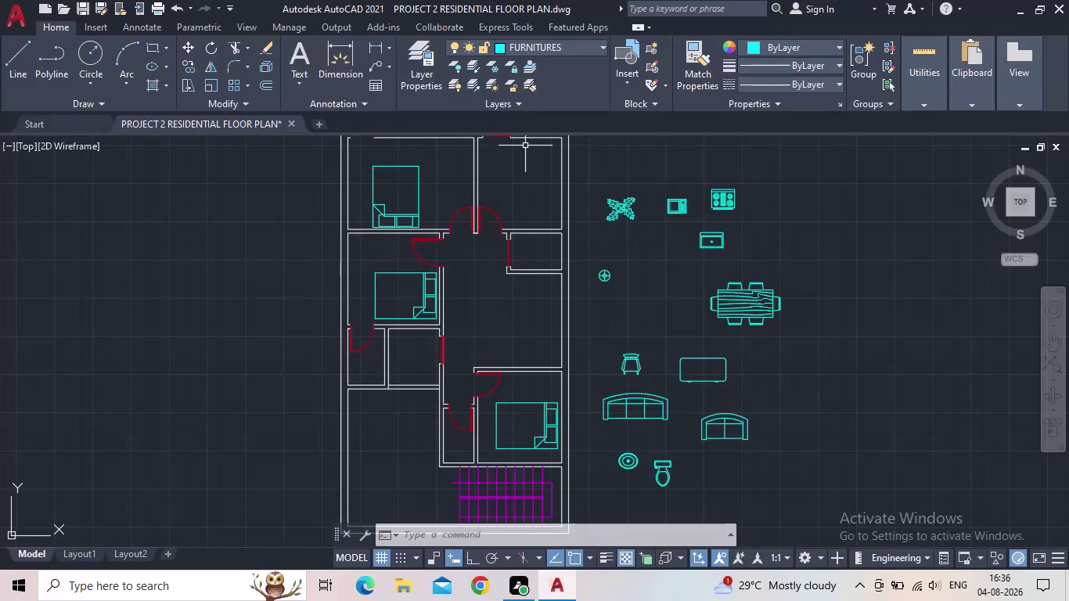
Pan and zoom around the floor plan to inspect the bedrooms and furniture.
middle_drag(643, 269, 626, 307)
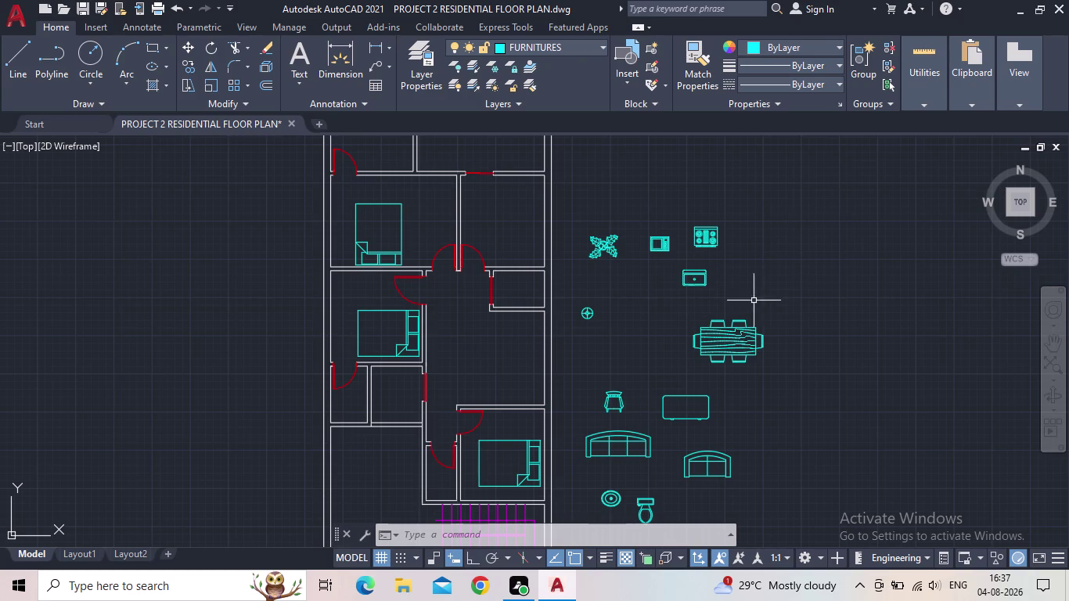
middle_drag(756, 303, 776, 299)
scroll(down, 3)
middle_drag(776, 331, 777, 355)
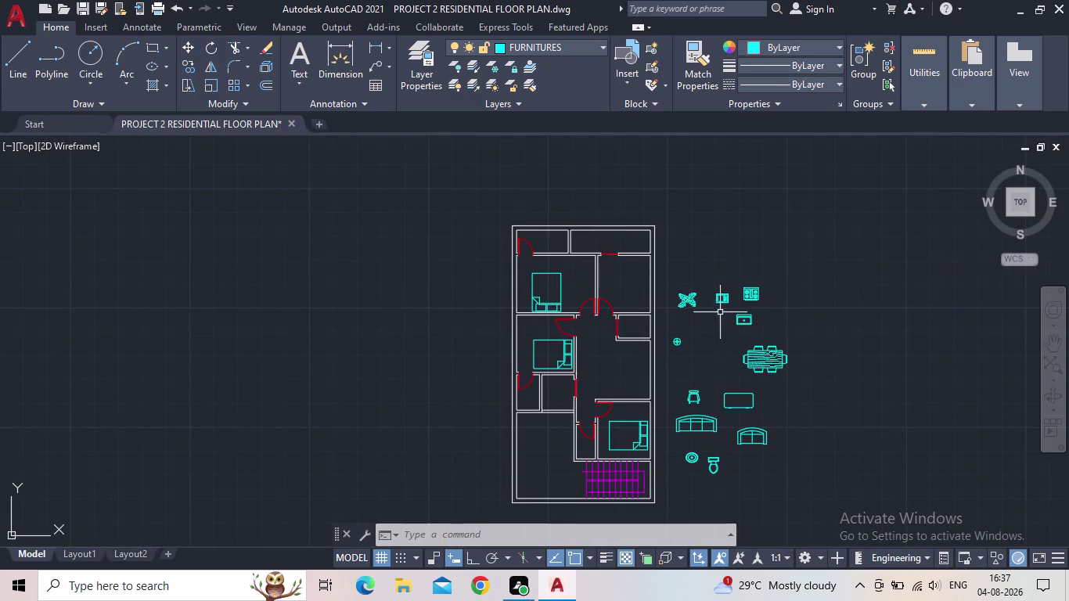
scroll(up, 3)
middle_drag(737, 299, 821, 324)
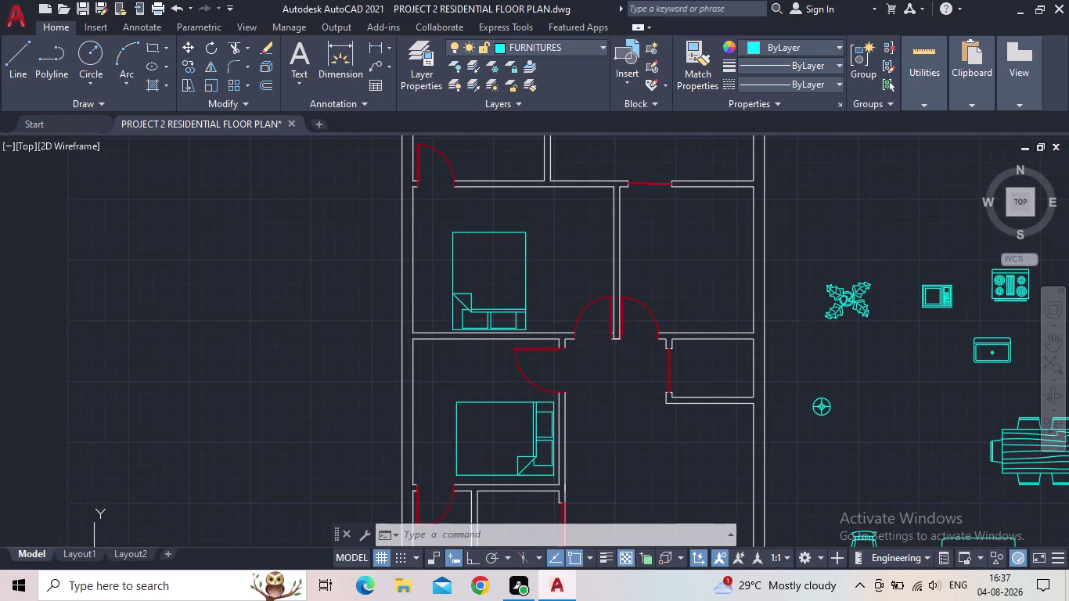
scroll(down, 3)
middle_drag(699, 432, 711, 394)
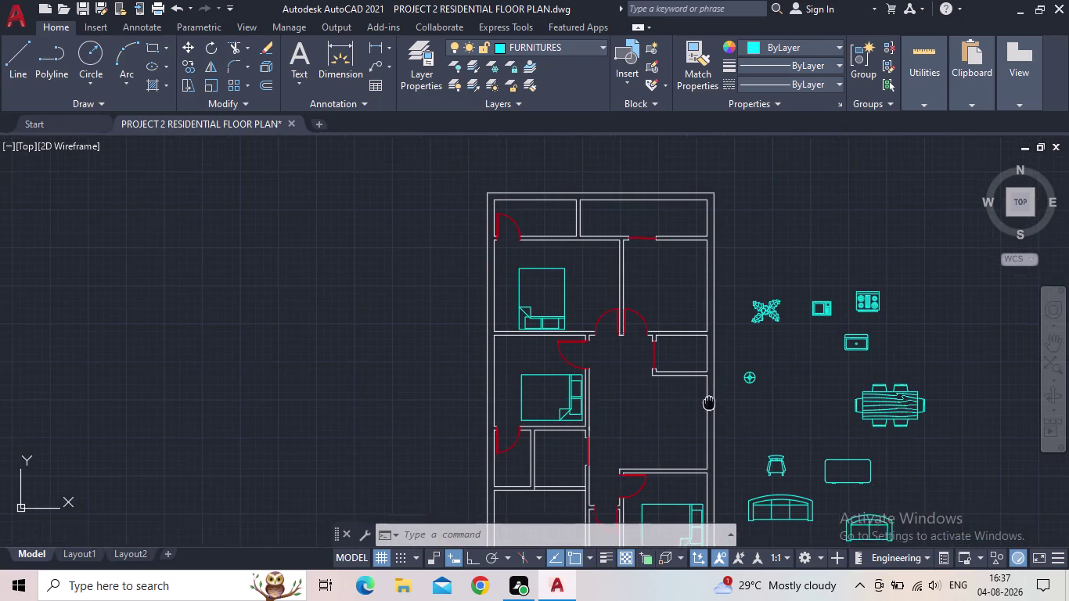
middle_drag(711, 394, 714, 381)
scroll(down, 3)
middle_drag(692, 412, 676, 369)
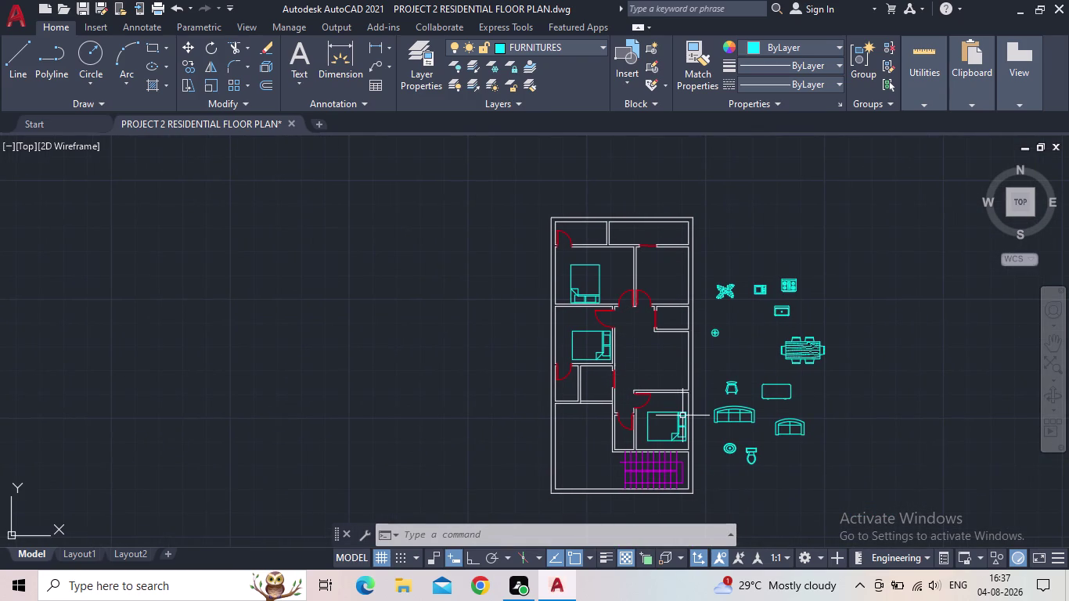
scroll(down, 3)
middle_drag(694, 391, 698, 382)
scroll(up, 3)
middle_drag(647, 407, 592, 477)
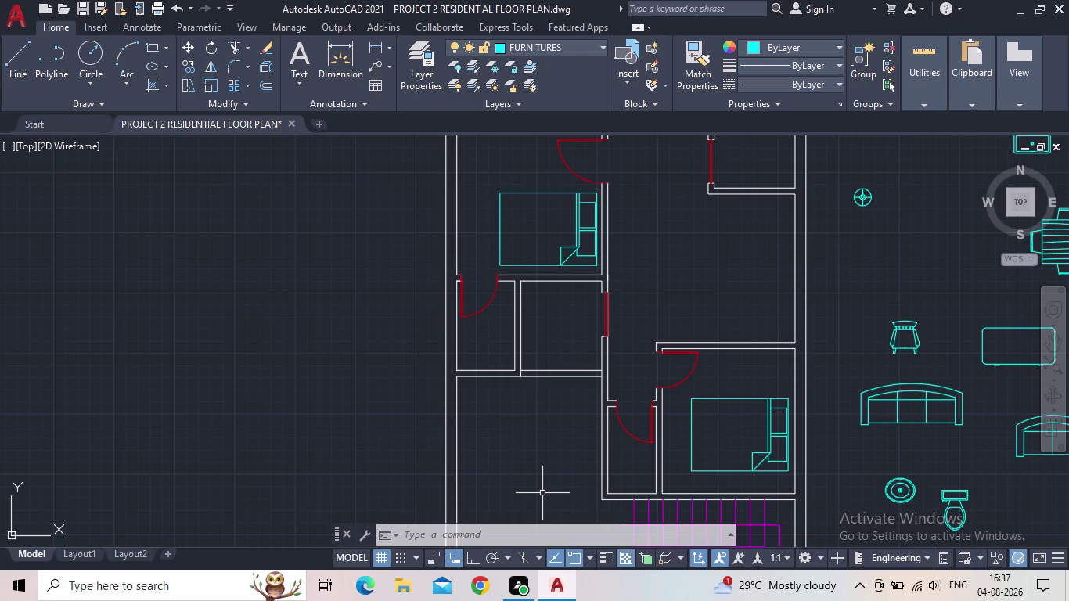
middle_drag(469, 464, 522, 401)
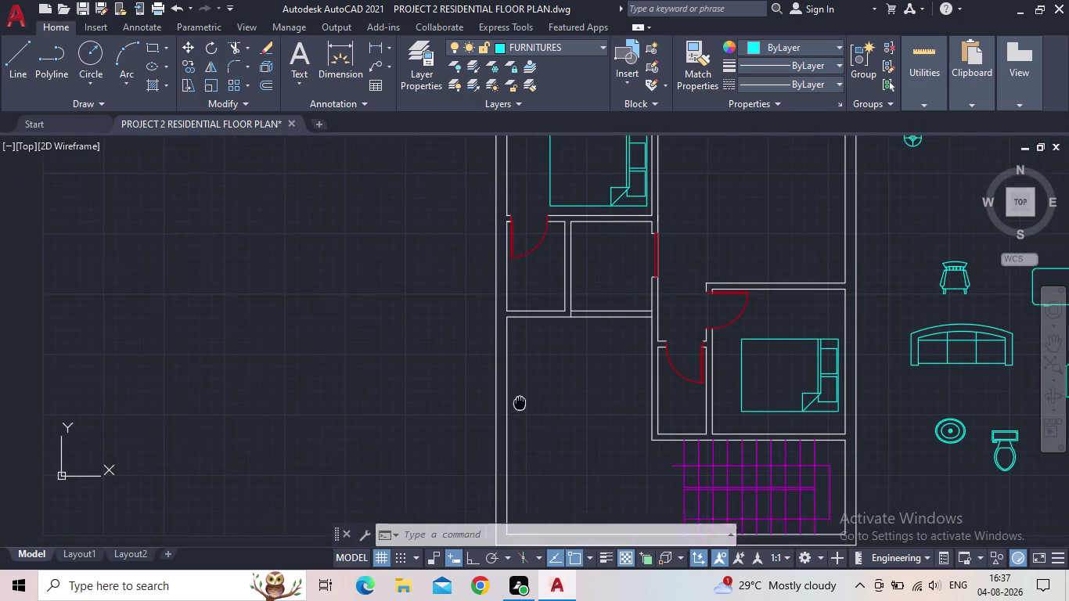
middle_drag(522, 402, 528, 393)
middle_click(638, 490)
scroll(up, 3)
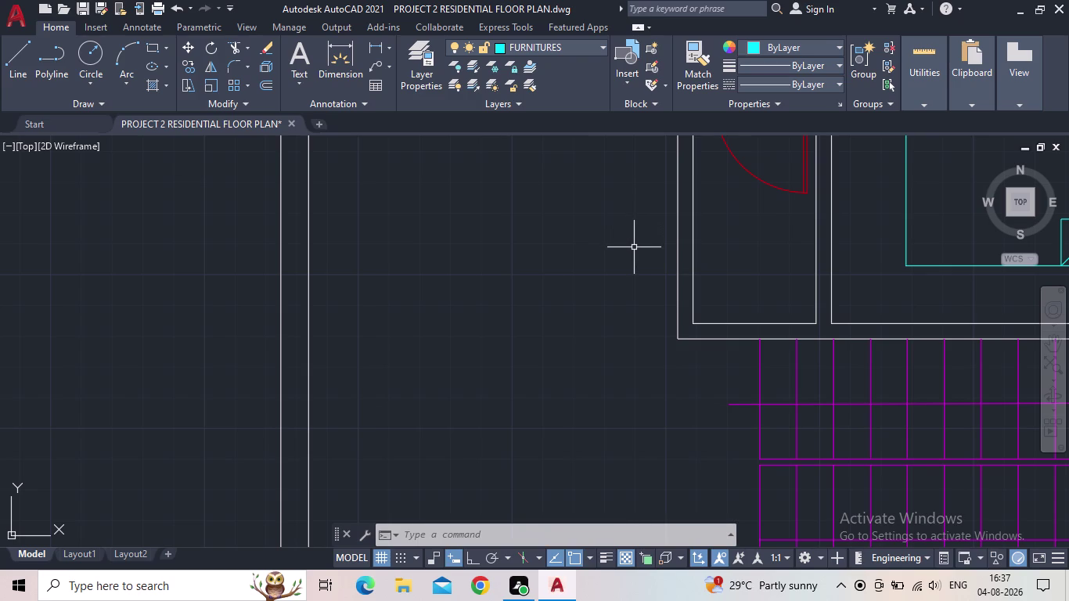
scroll(down, 3)
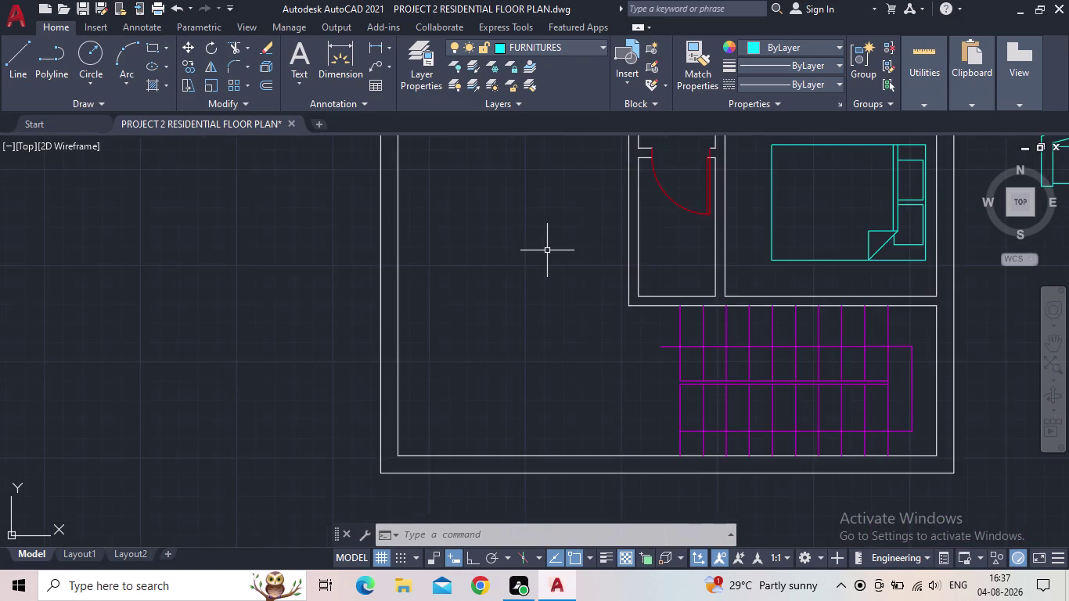
middle_drag(549, 258, 388, 288)
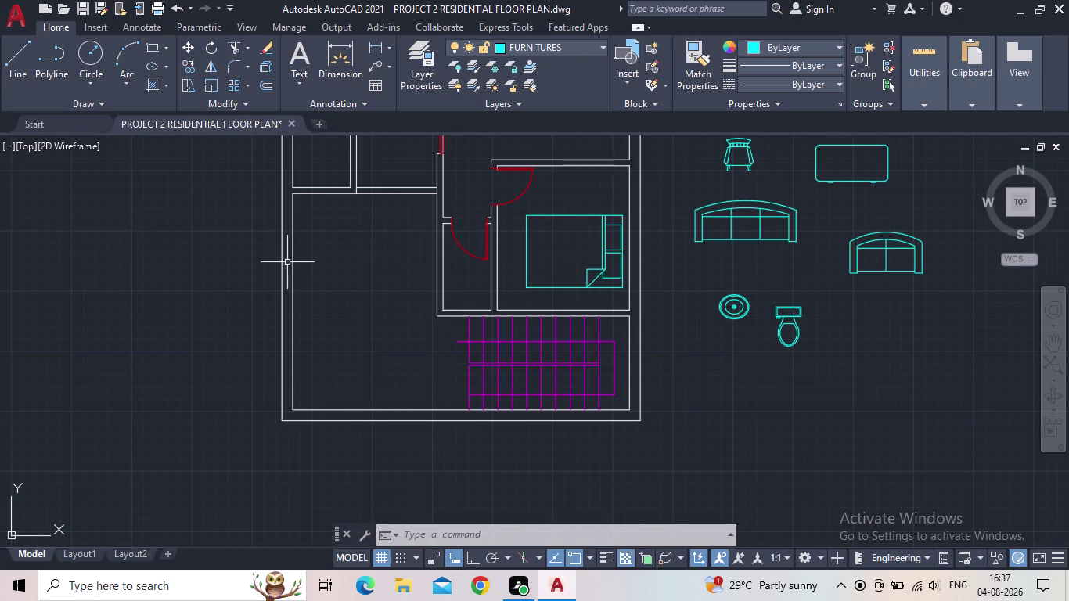
middle_drag(411, 260, 462, 314)
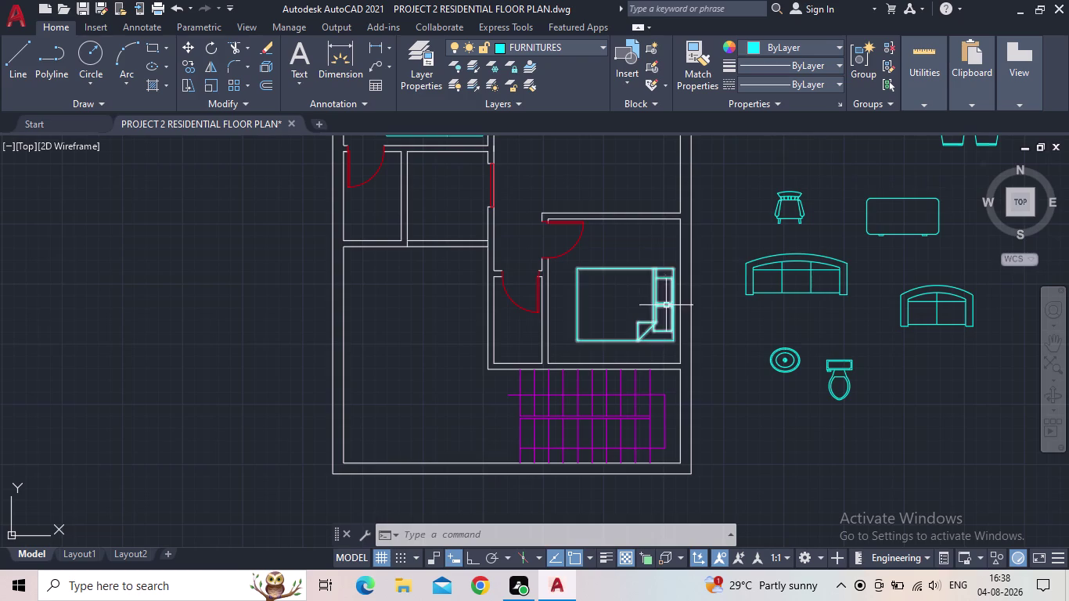
scroll(down, 3)
middle_drag(659, 307, 591, 343)
scroll(down, 3)
scroll(up, 3)
scroll(up, 3)
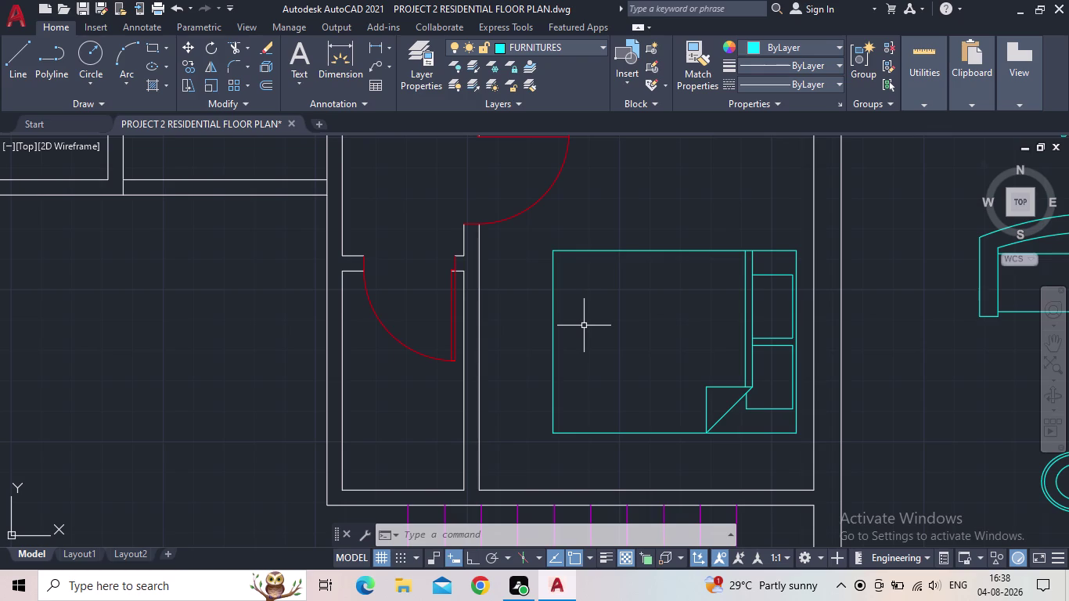
scroll(down, 3)
middle_drag(585, 325, 572, 326)
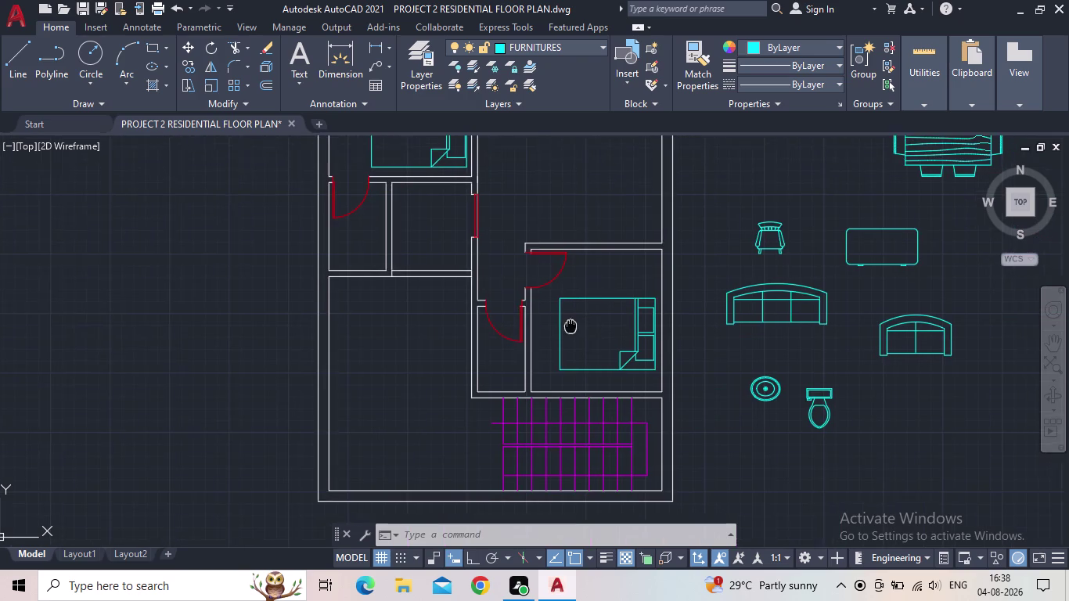
middle_drag(572, 326, 538, 334)
scroll(down, 3)
middle_drag(556, 353, 546, 366)
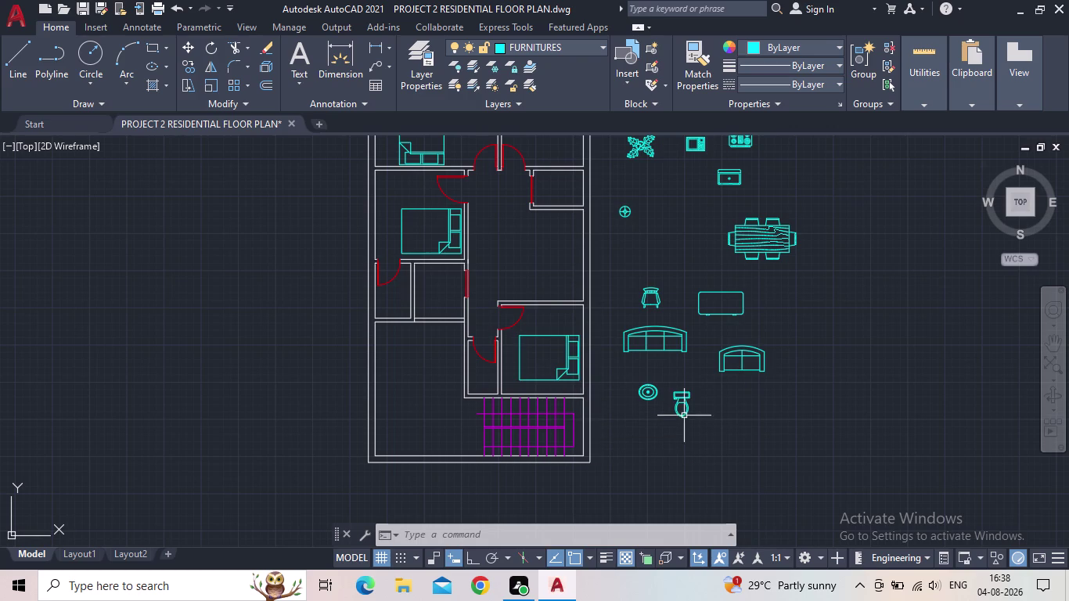
middle_drag(700, 332, 667, 313)
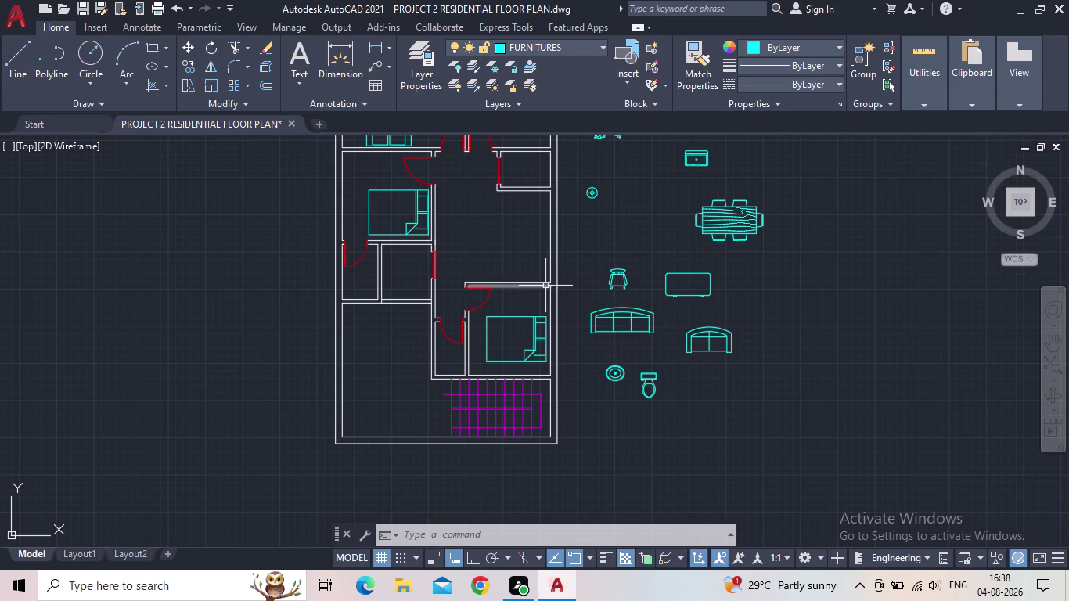
middle_drag(497, 282, 522, 284)
scroll(up, 3)
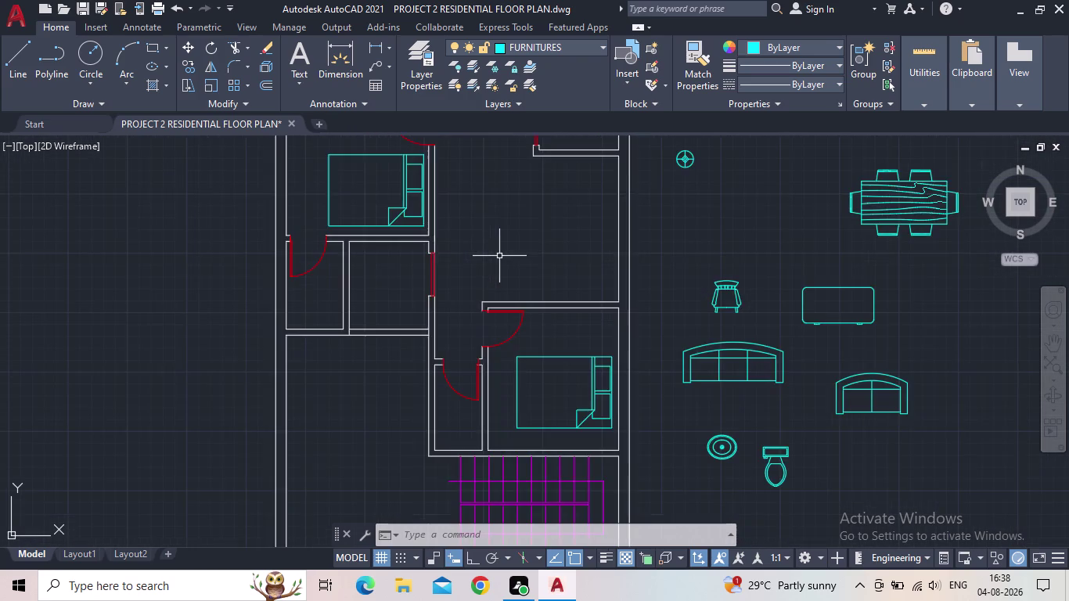
scroll(down, 3)
scroll(up, 3)
middle_drag(517, 283, 552, 359)
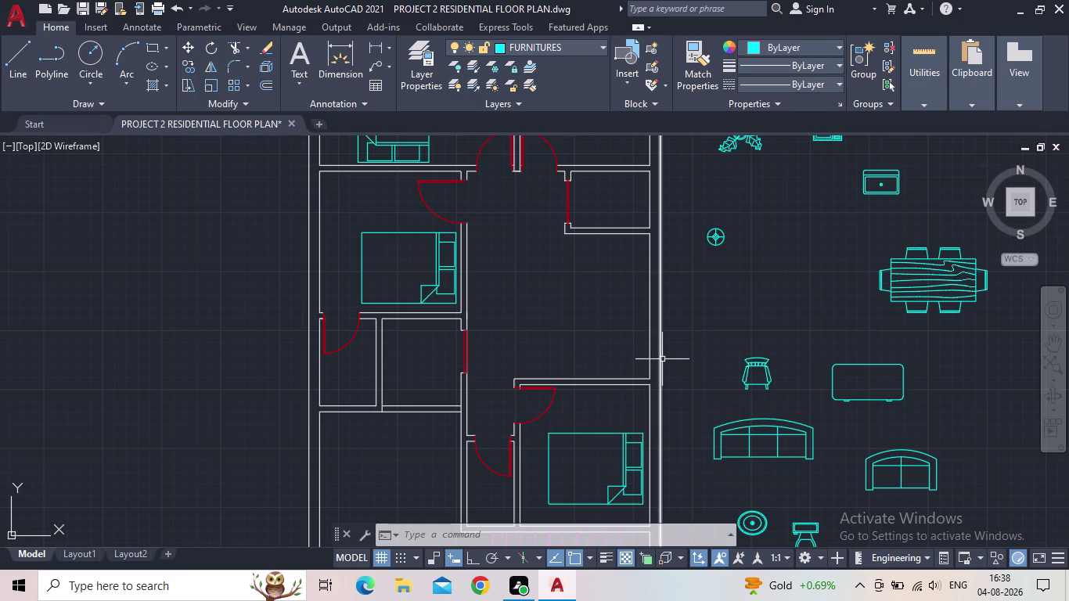
middle_drag(664, 354, 837, 400)
scroll(down, 3)
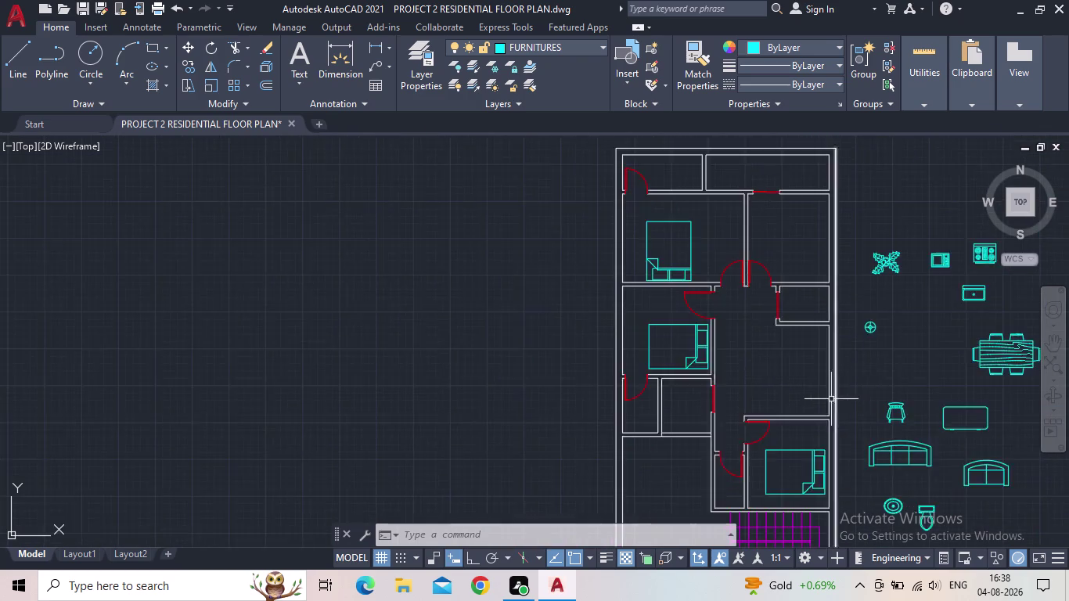
scroll(down, 3)
scroll(down, 3)
middle_drag(797, 407, 727, 373)
scroll(up, 3)
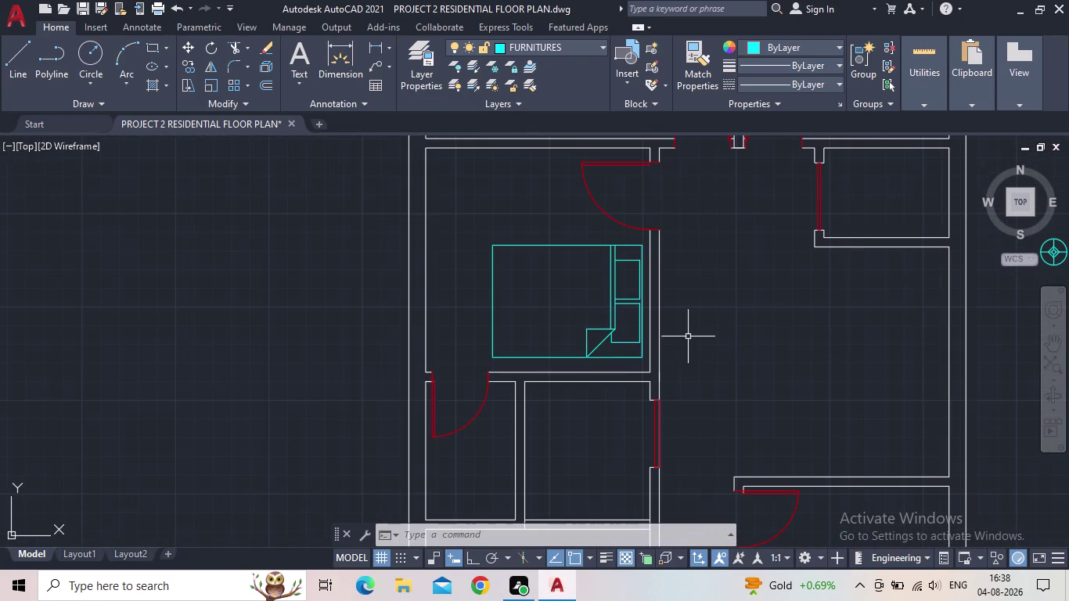
scroll(up, 3)
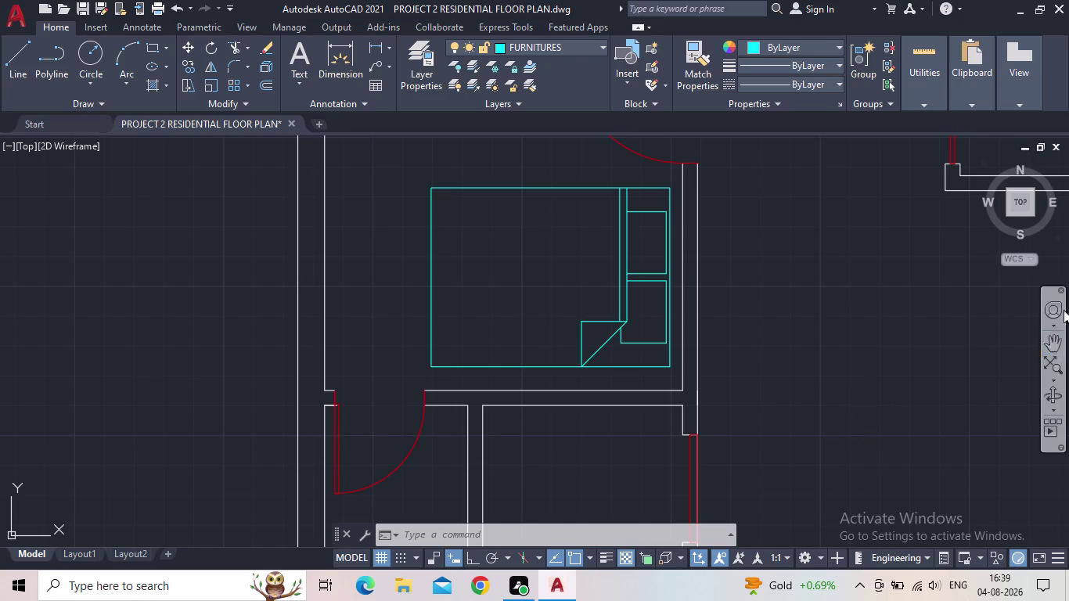
scroll(down, 3)
middle_drag(902, 295, 773, 336)
scroll(down, 3)
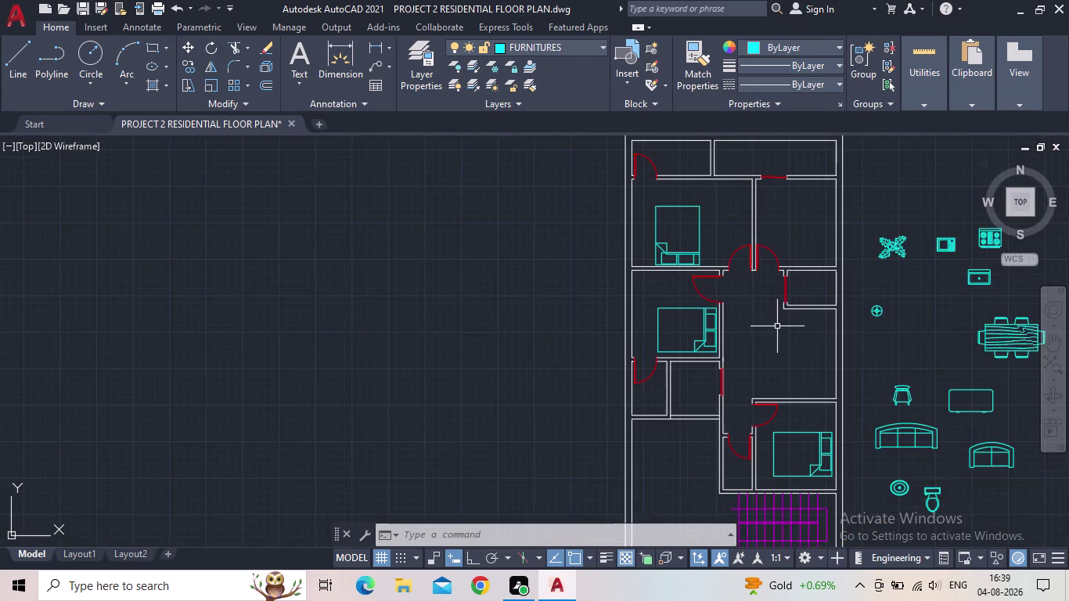
middle_drag(781, 324, 719, 302)
scroll(up, 3)
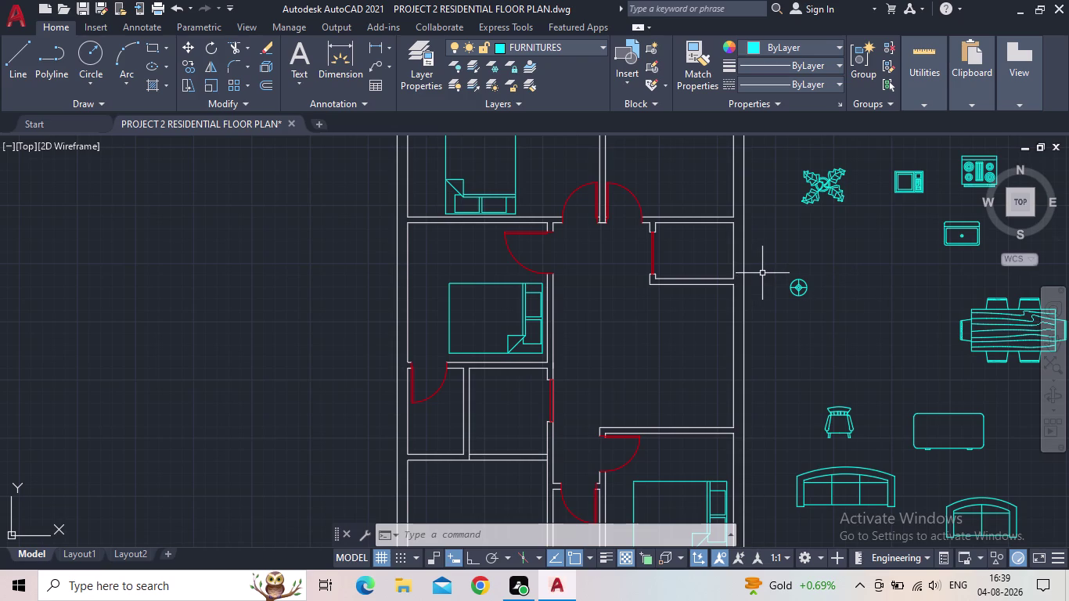
middle_drag(834, 267, 823, 304)
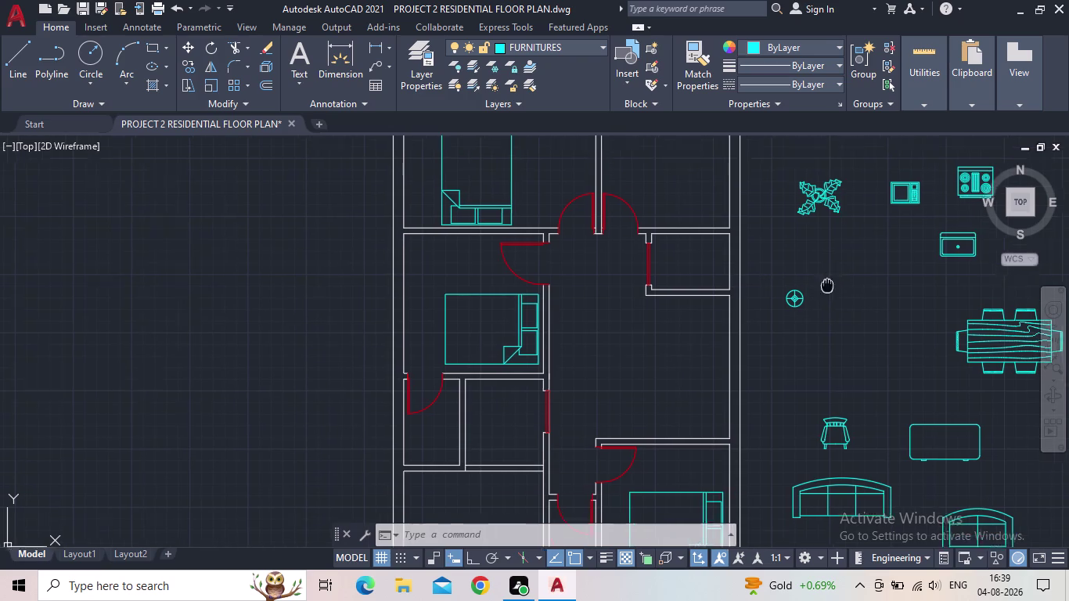
middle_drag(823, 304, 823, 307)
scroll(down, 3)
middle_drag(833, 303, 831, 311)
scroll(up, 3)
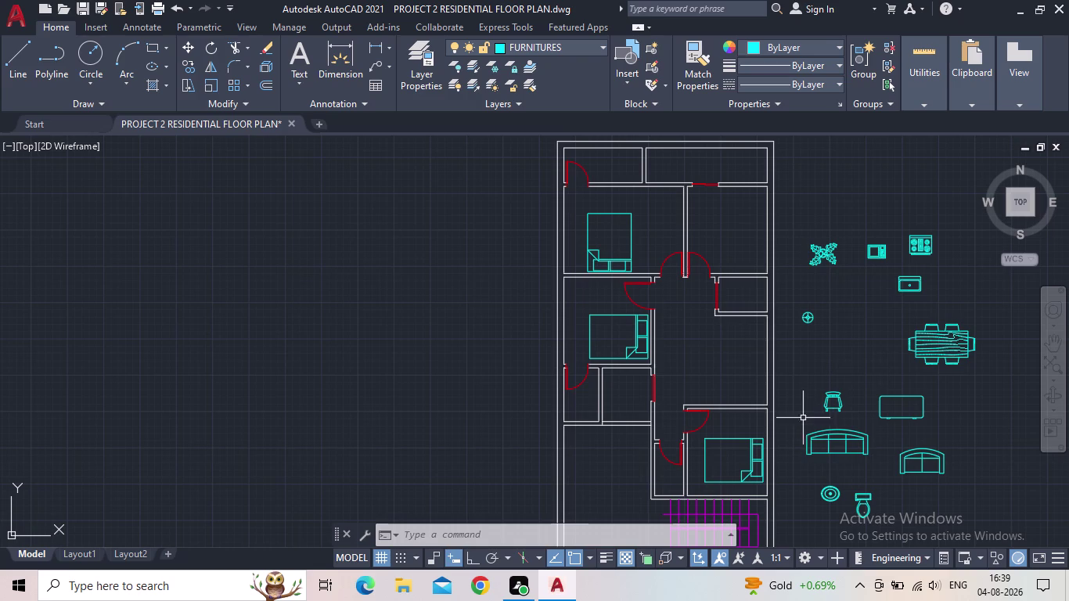
scroll(down, 3)
middle_click(799, 373)
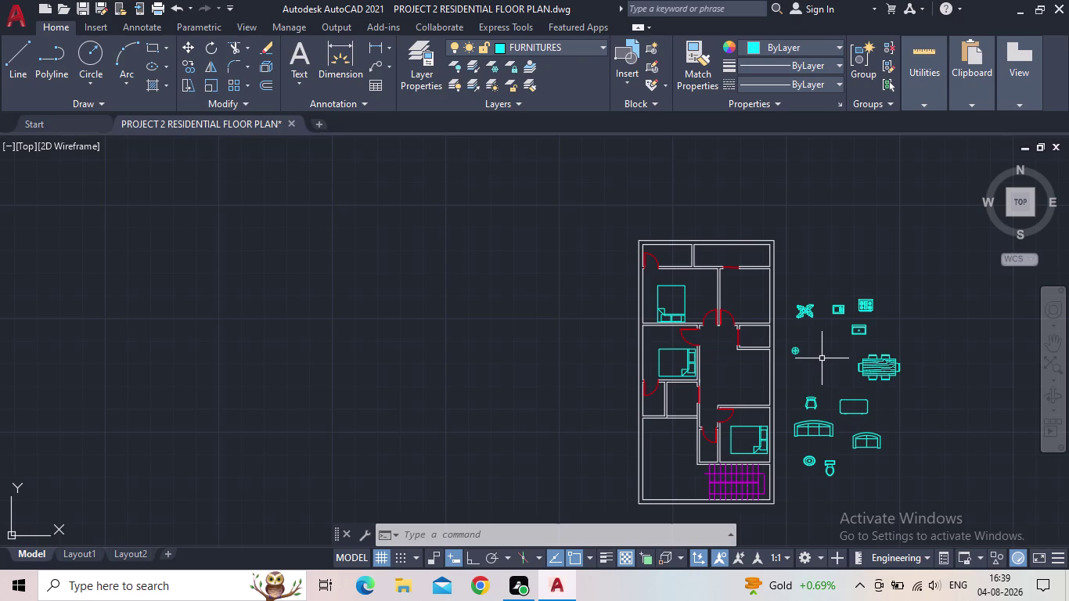
scroll(up, 3)
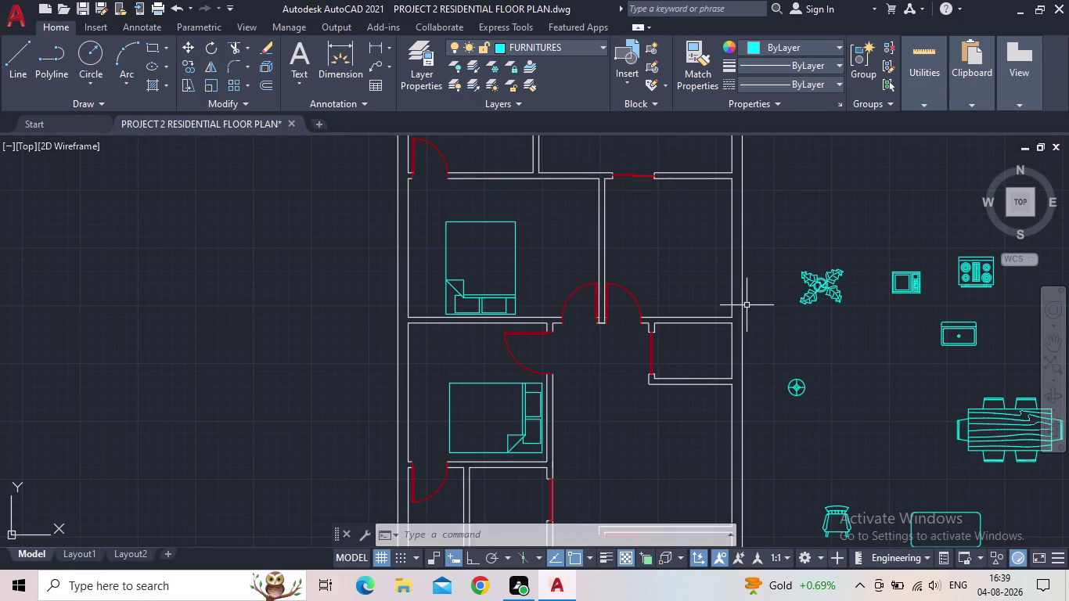
scroll(down, 3)
scroll(up, 3)
scroll(up, 3)
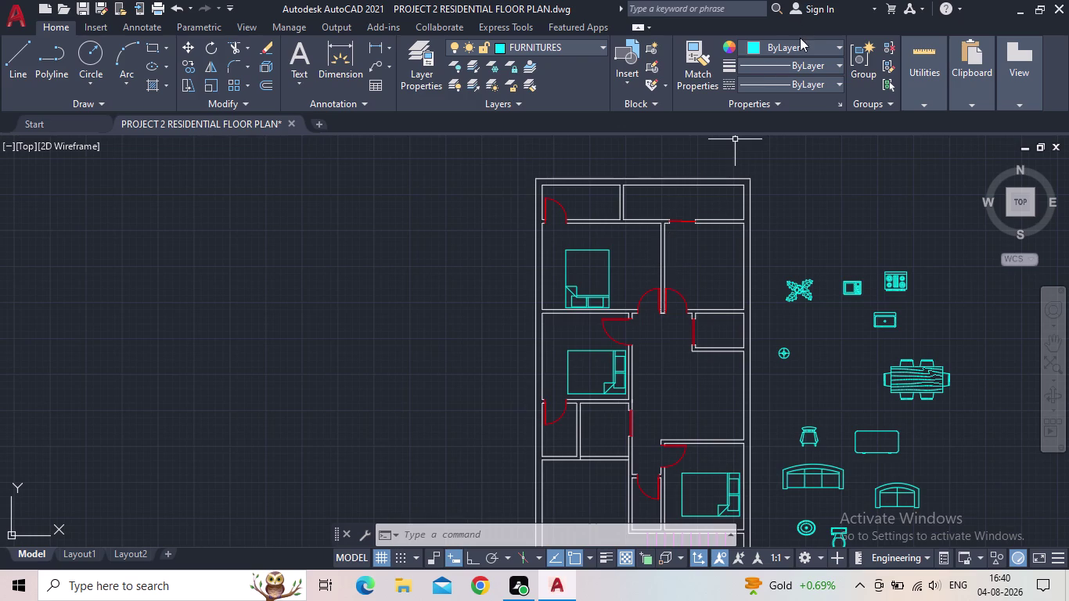
middle_drag(812, 253, 778, 276)
scroll(down, 3)
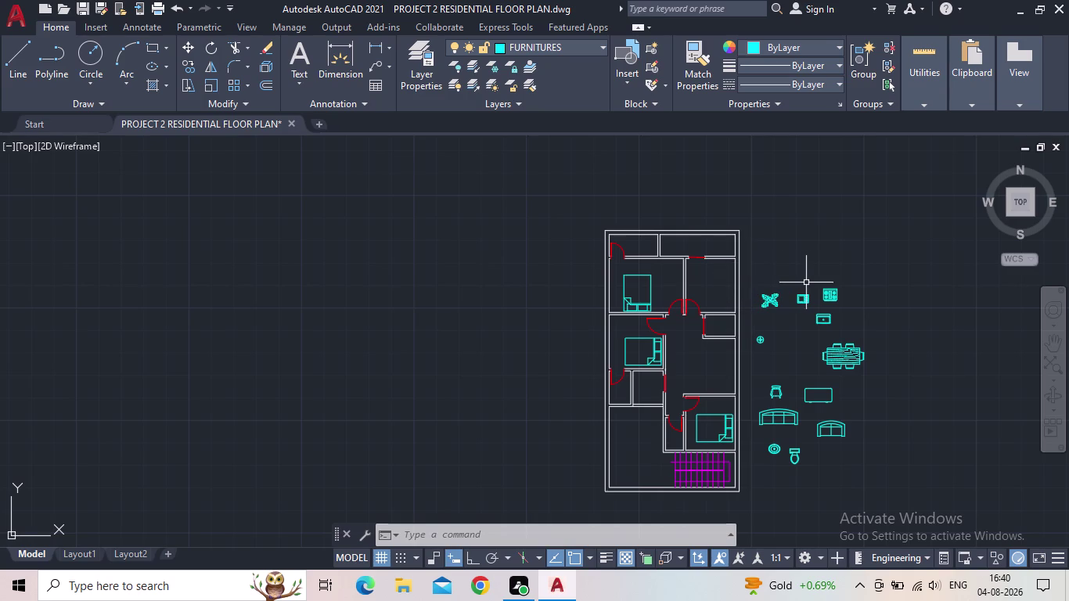
middle_drag(759, 336, 709, 312)
scroll(down, 3)
scroll(up, 3)
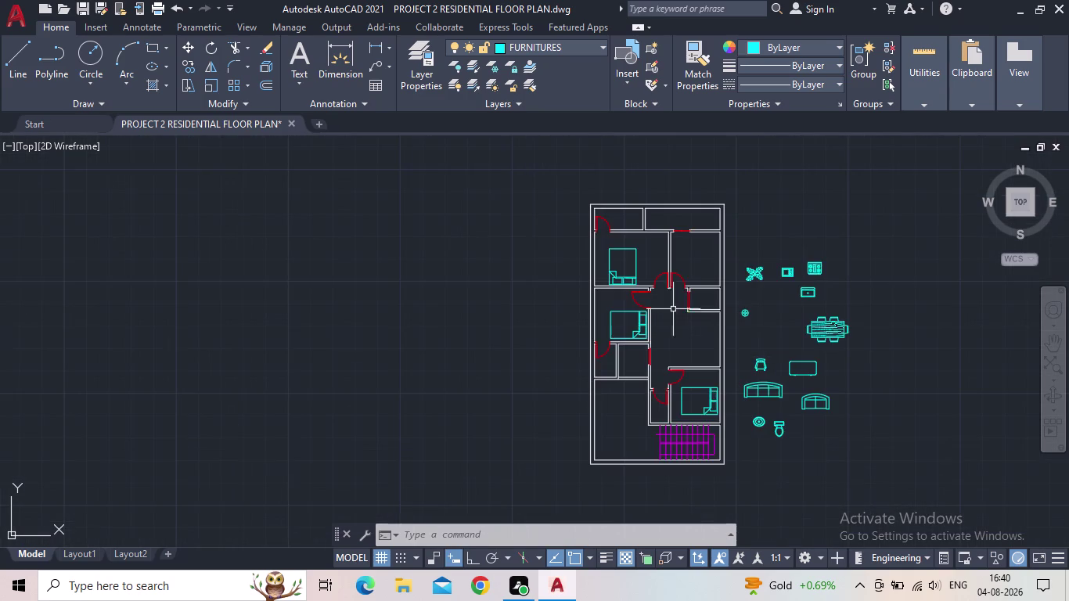
scroll(up, 3)
middle_drag(753, 316, 743, 320)
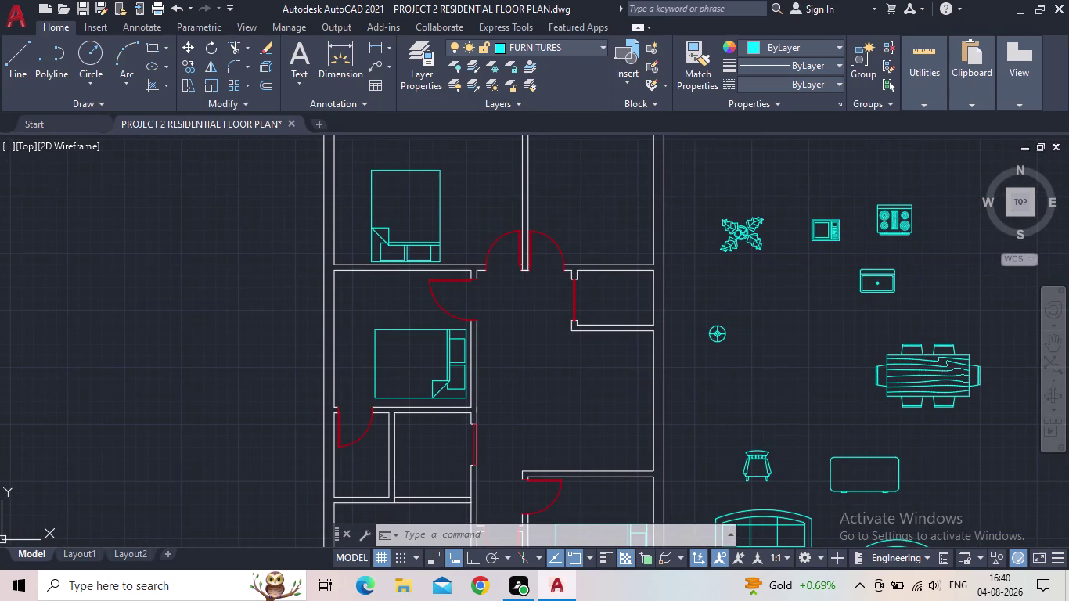
Copy the round lamp symbol from its centre to both sides of the top bed.
key(c)
key(o)
key(Return)
drag(724, 342, 716, 338)
key(space)
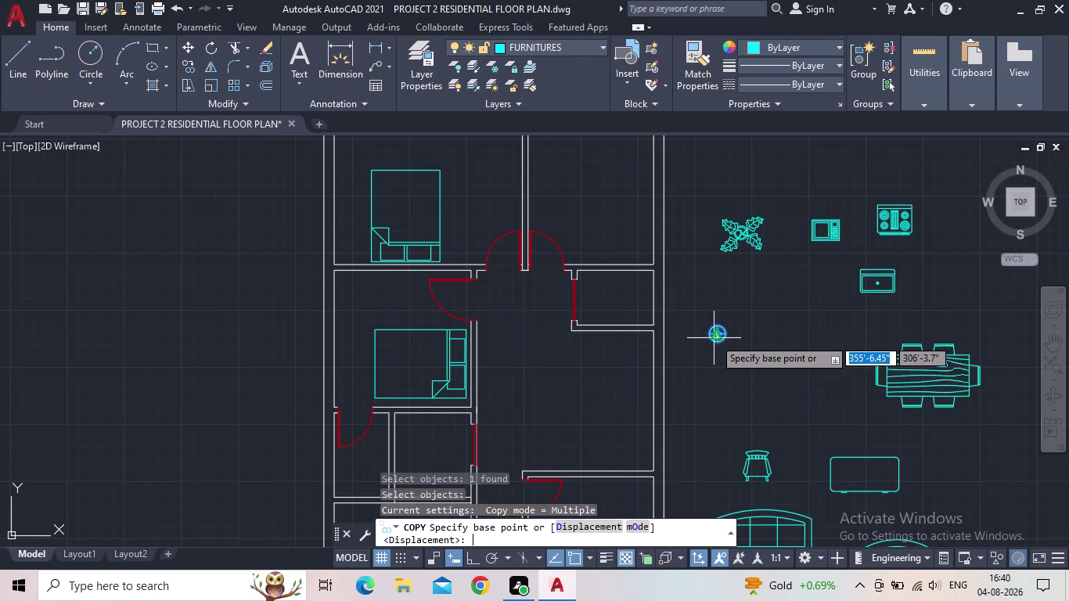
scroll(up, 3)
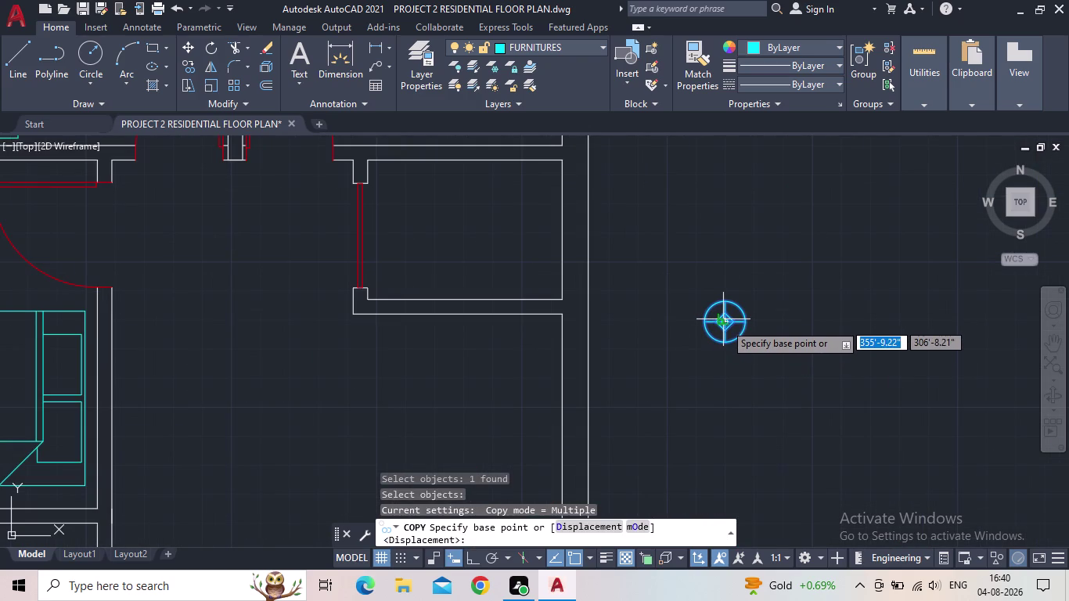
scroll(up, 3)
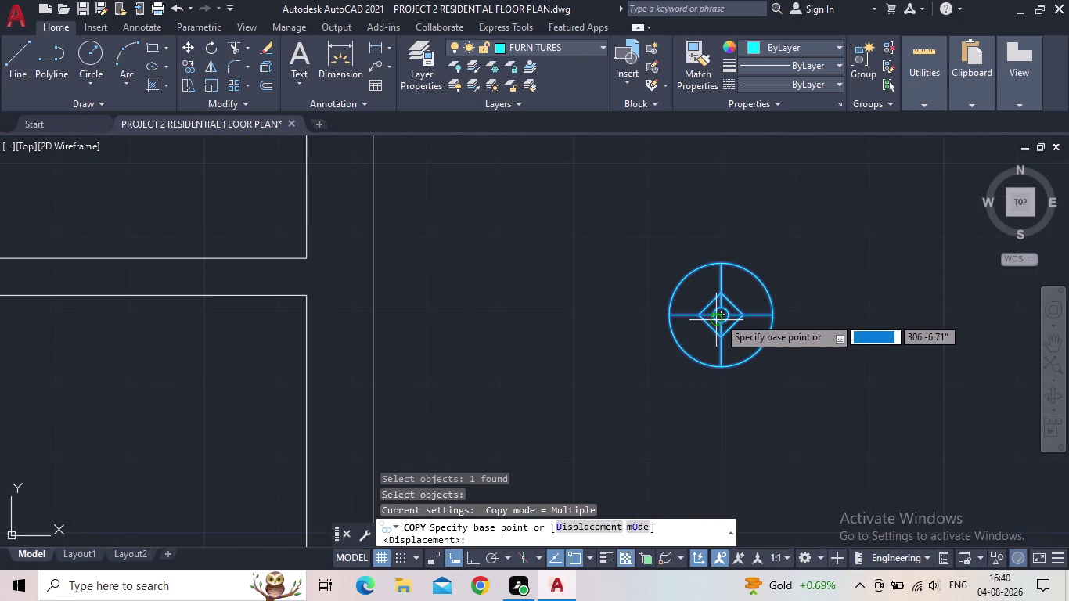
click(724, 315)
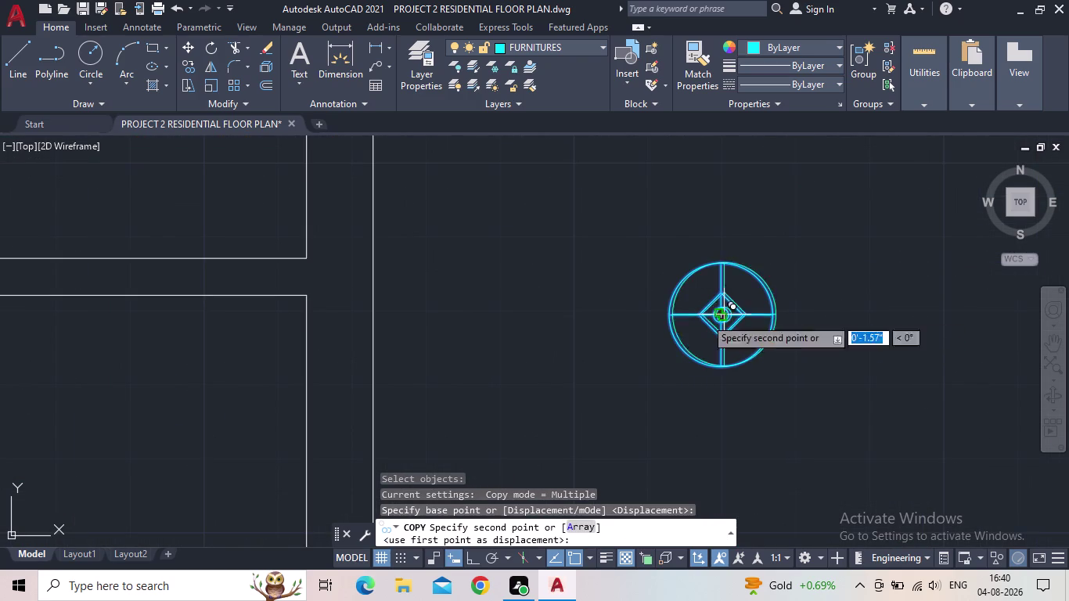
scroll(down, 3)
middle_drag(640, 360, 778, 419)
scroll(down, 3)
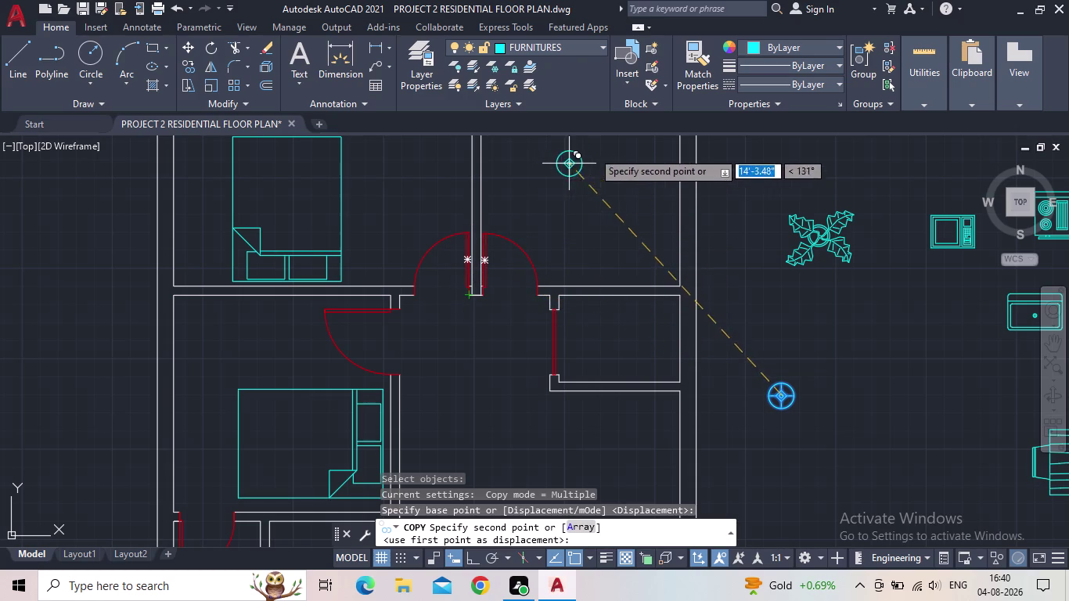
scroll(down, 3)
scroll(up, 3)
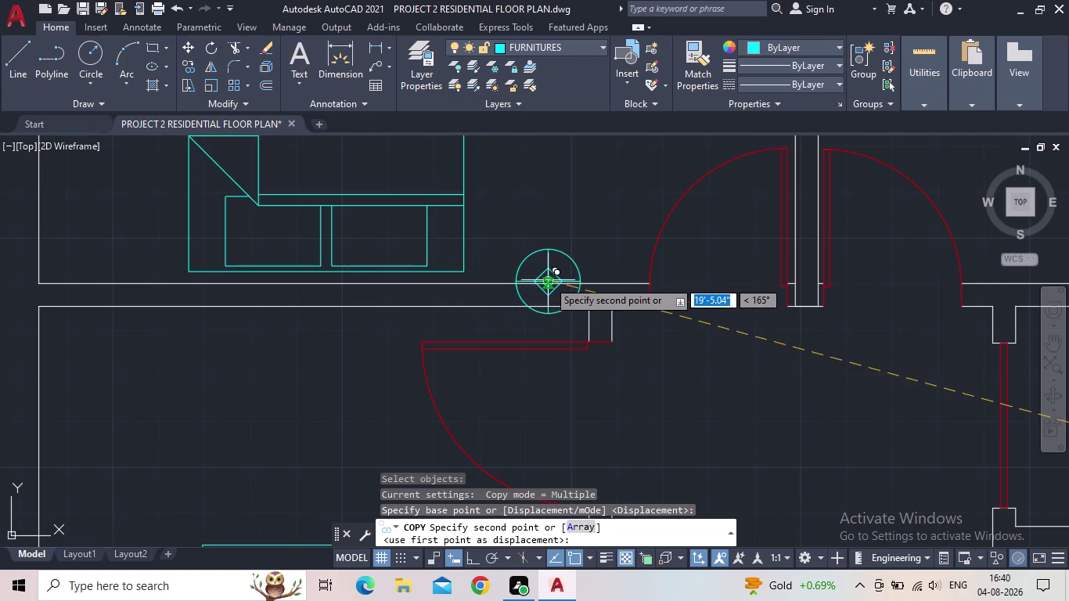
scroll(down, 3)
click(531, 245)
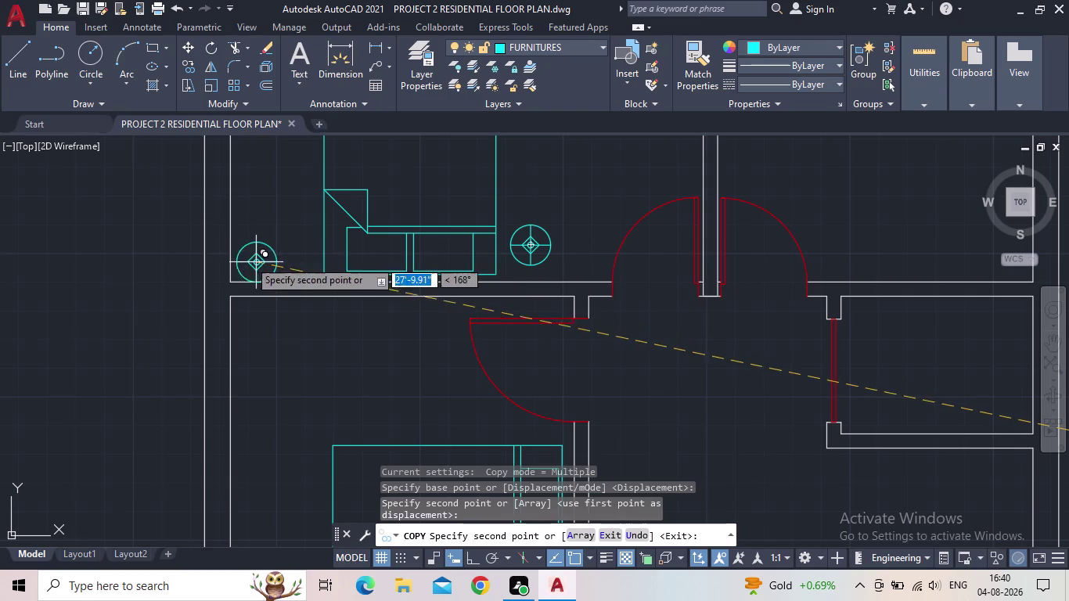
click(268, 241)
Place one more lamp copy beside the lower bedroom's bed and end the copy.
middle_drag(393, 197, 402, 280)
scroll(down, 3)
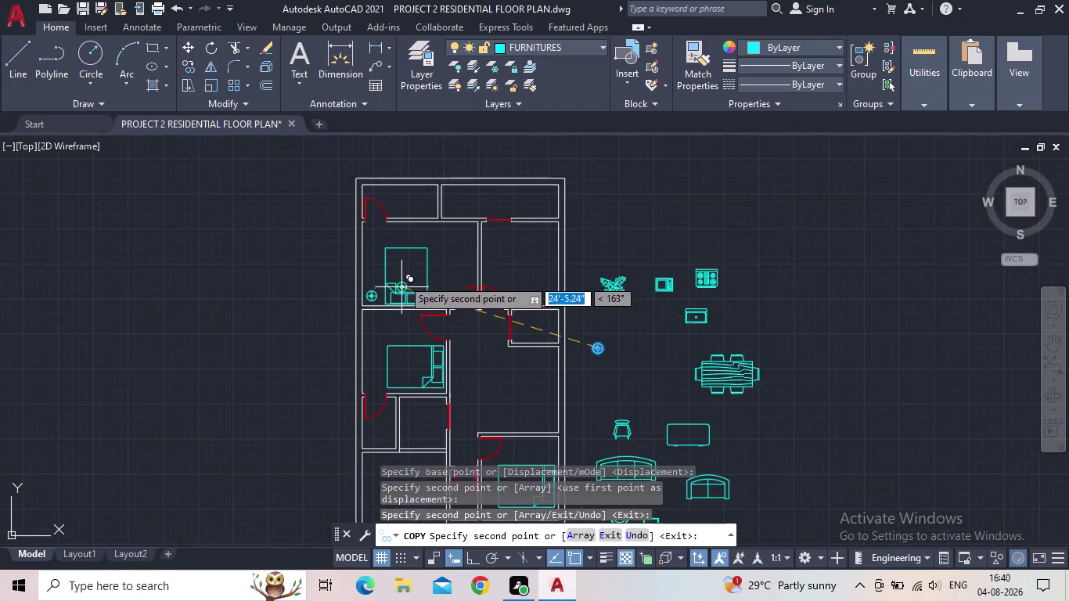
middle_drag(425, 266, 417, 135)
scroll(up, 3)
scroll(up, 3)
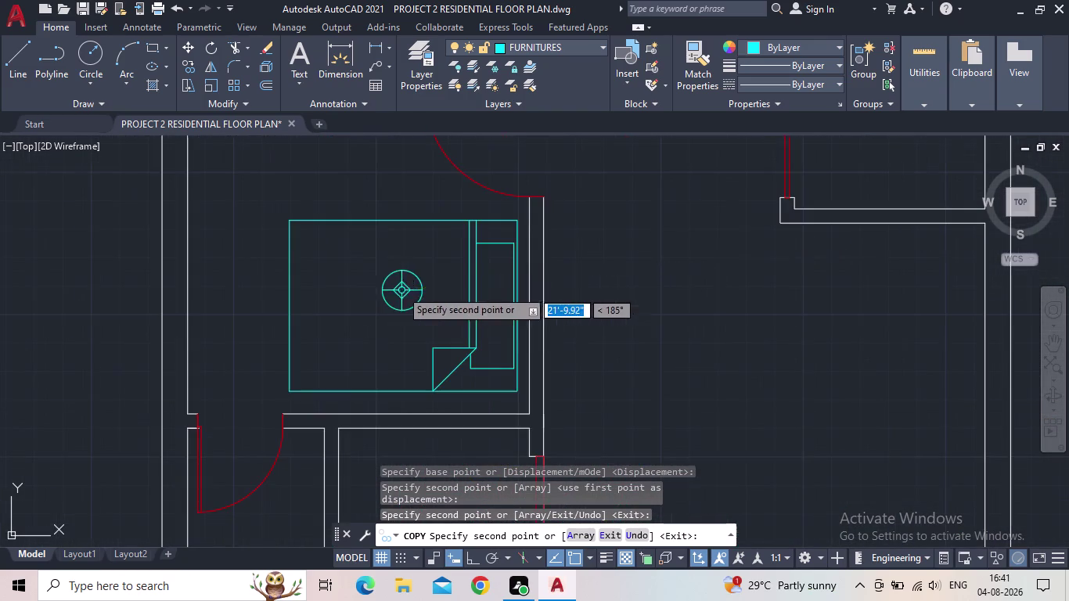
middle_drag(471, 301, 497, 206)
scroll(down, 3)
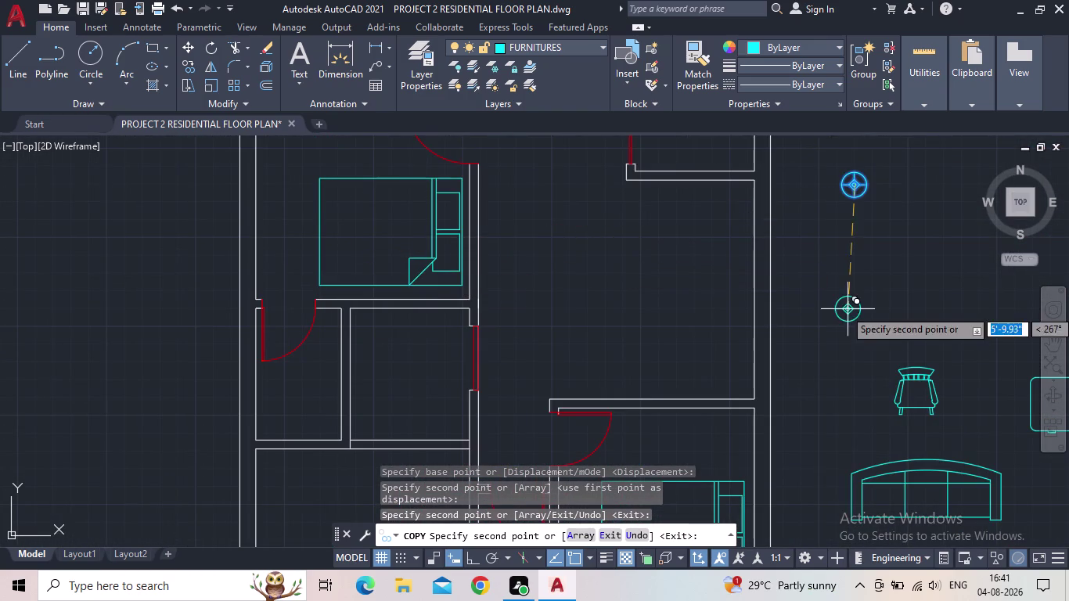
middle_drag(833, 327, 696, 194)
scroll(down, 3)
scroll(up, 3)
scroll(up, 3)
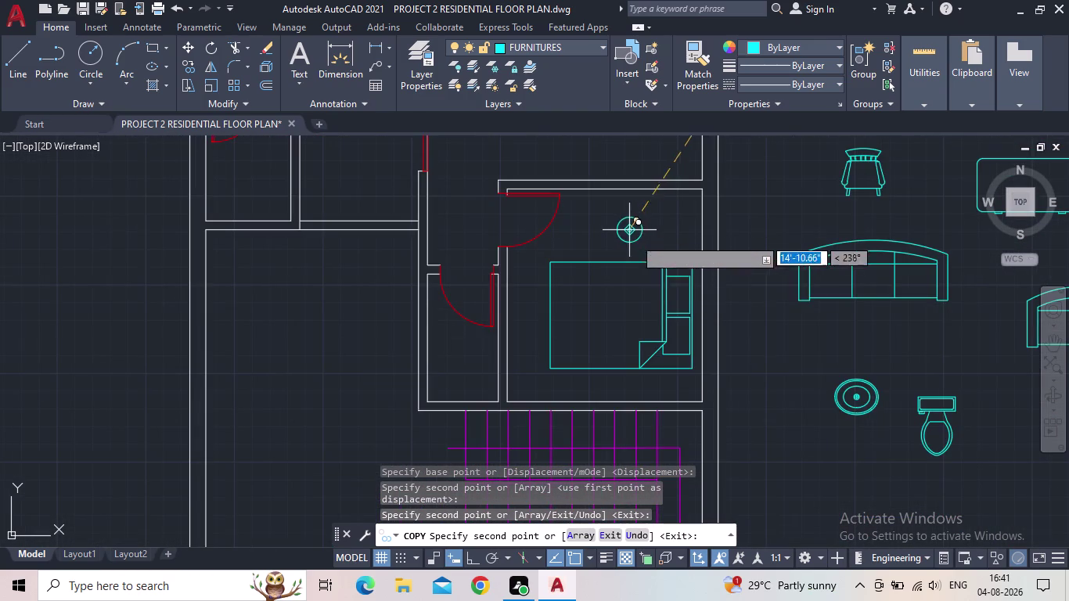
scroll(up, 3)
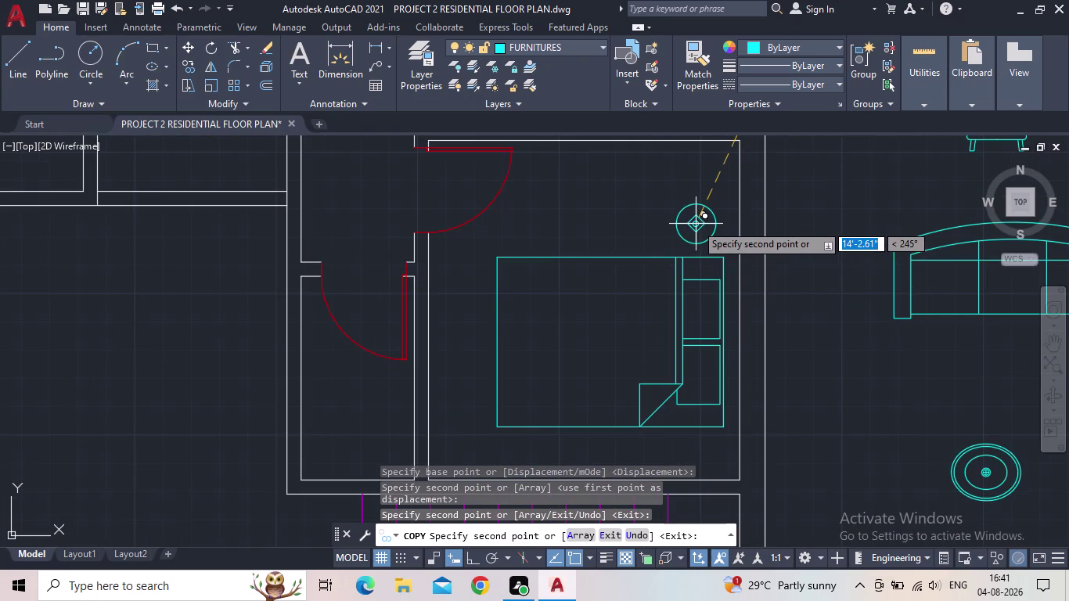
click(696, 224)
middle_drag(785, 354, 760, 365)
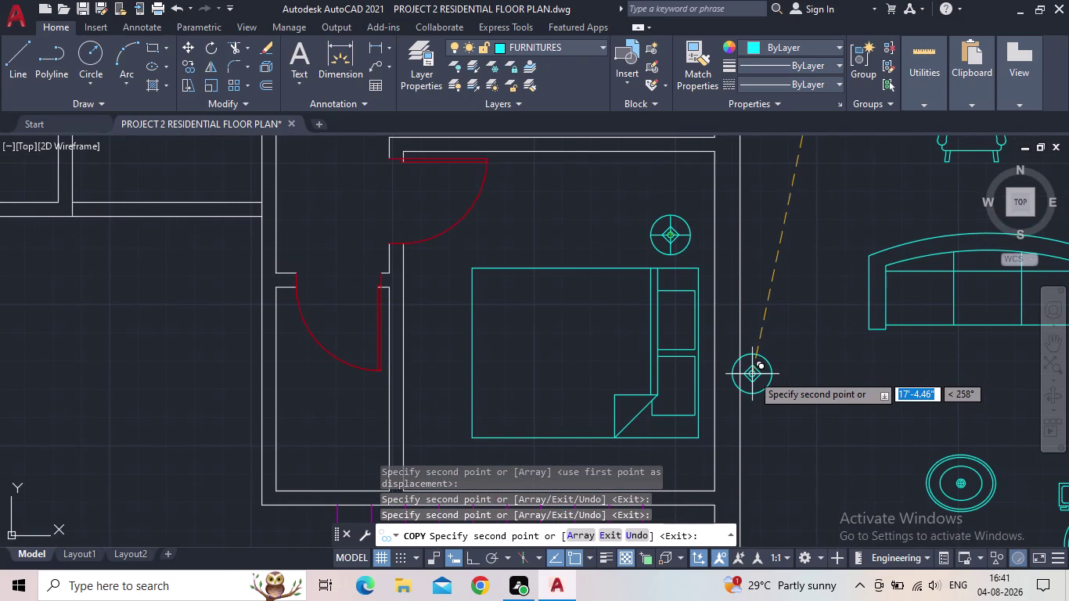
scroll(down, 3)
middle_drag(781, 343, 797, 300)
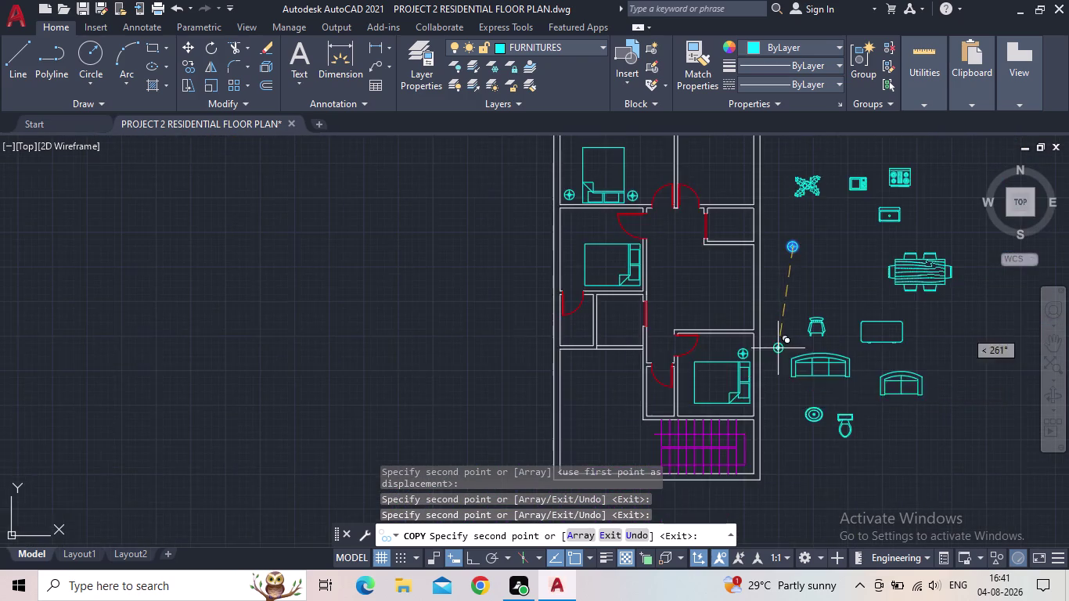
middle_drag(797, 300, 804, 255)
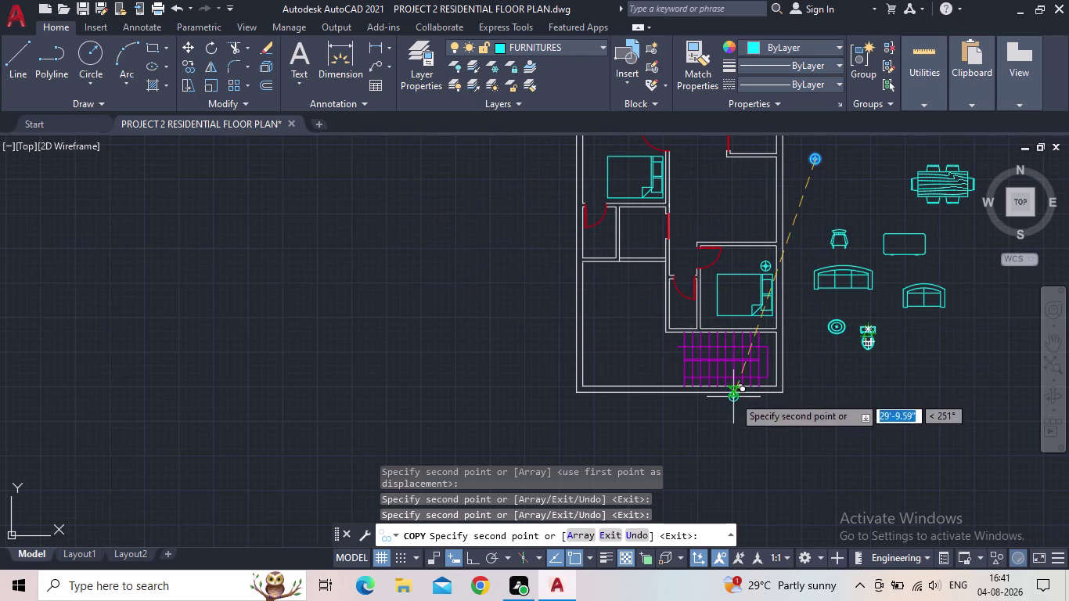
middle_drag(805, 332, 767, 417)
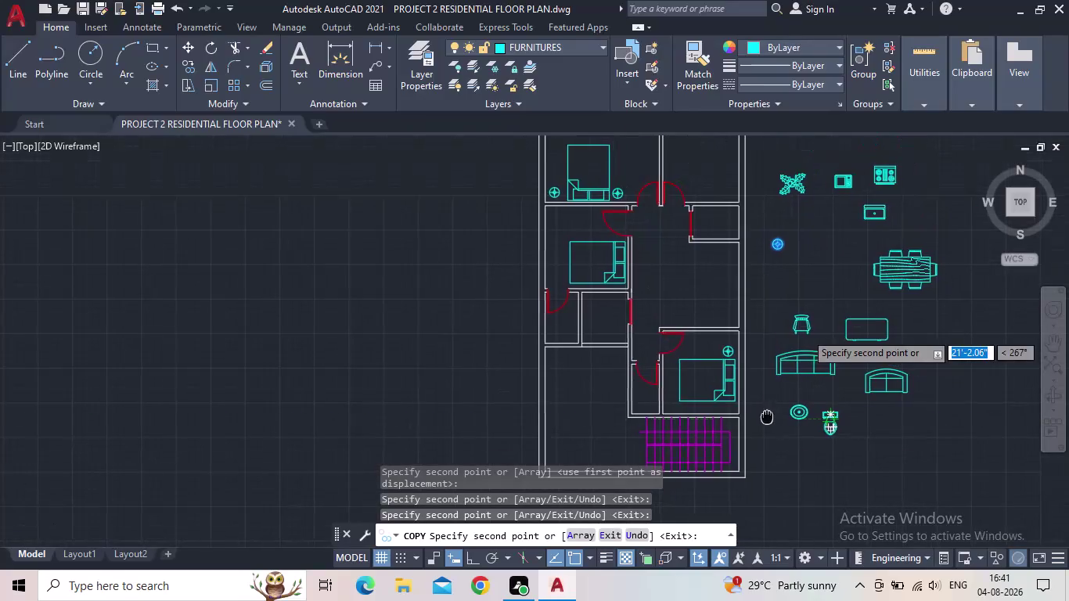
key(Escape)
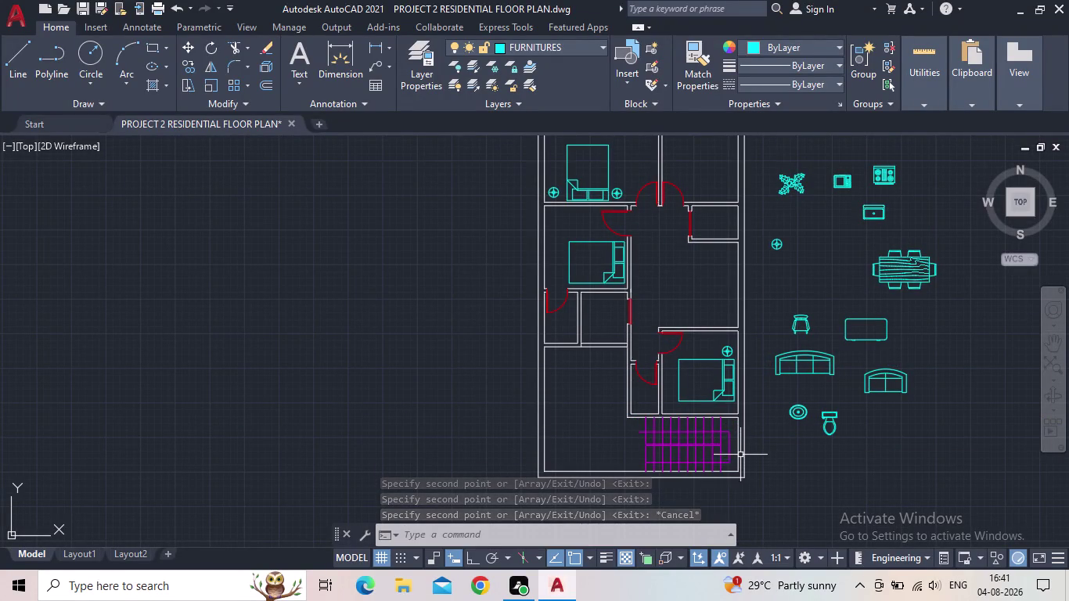
scroll(down, 3)
middle_drag(744, 425, 730, 443)
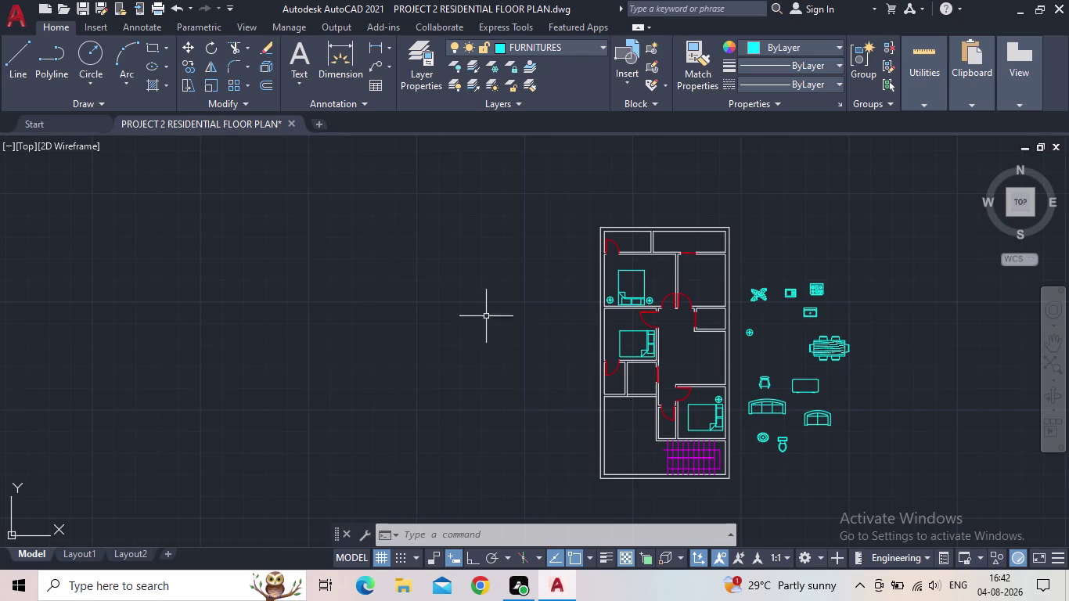
scroll(up, 3)
middle_drag(695, 350, 616, 327)
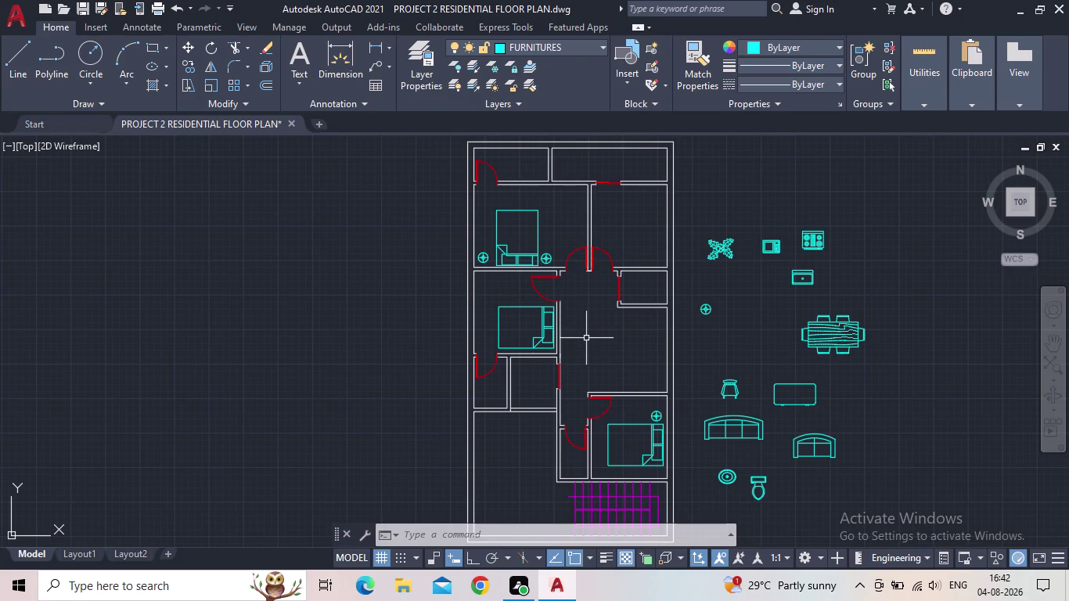
scroll(up, 3)
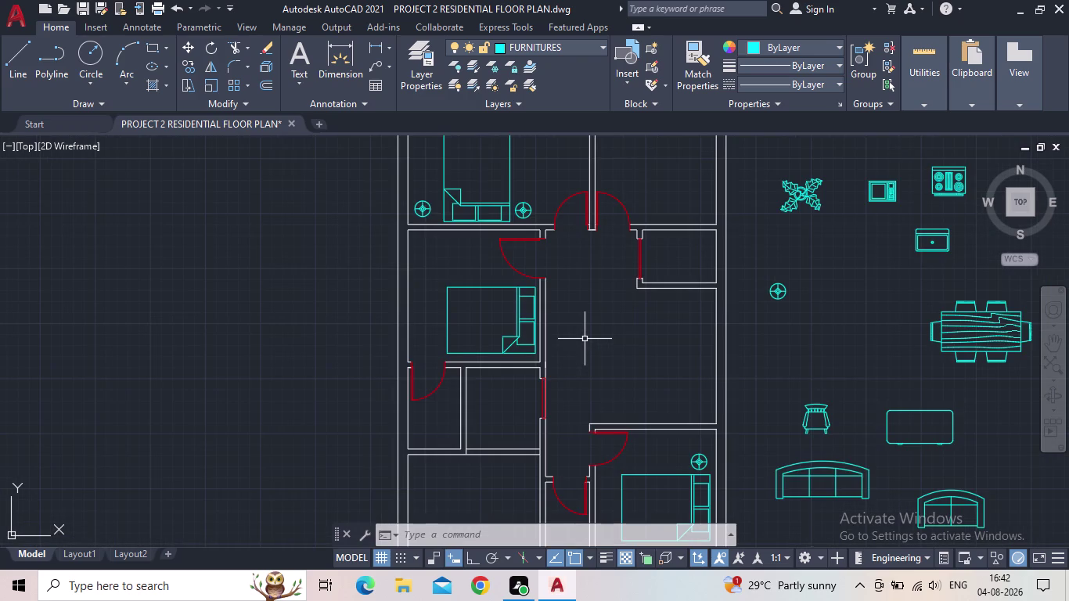
middle_drag(585, 339, 547, 339)
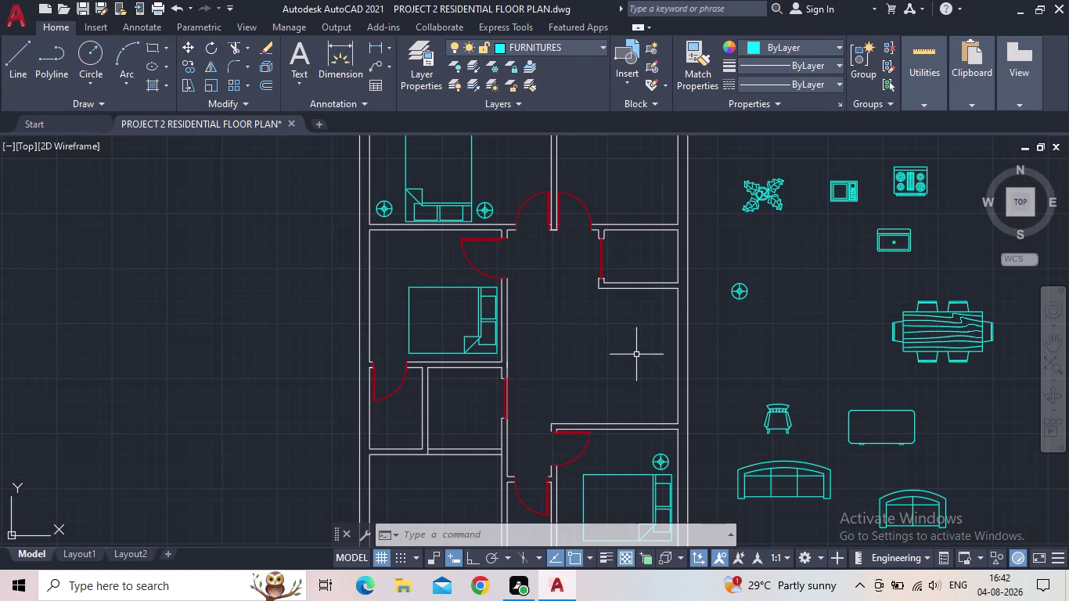
scroll(down, 3)
middle_drag(634, 358, 614, 331)
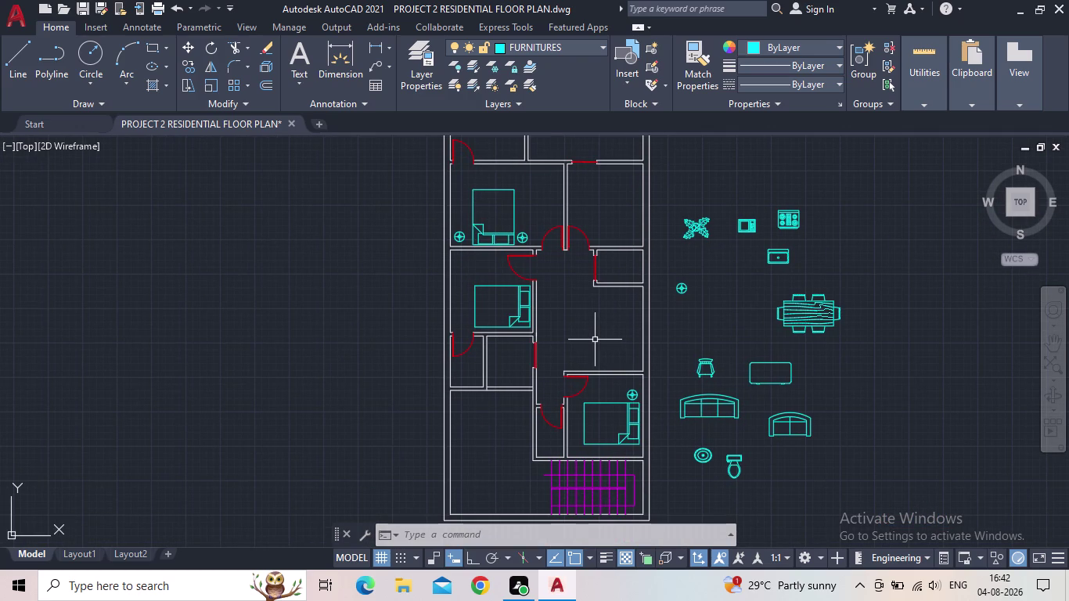
scroll(down, 3)
middle_drag(596, 341, 571, 343)
scroll(up, 3)
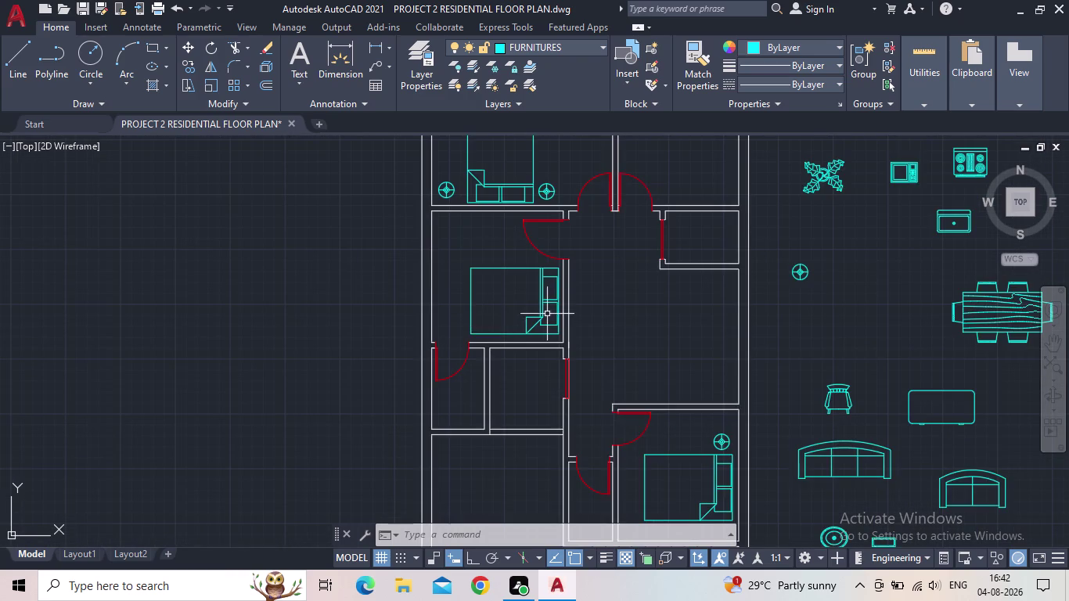
scroll(up, 3)
middle_drag(496, 319, 447, 323)
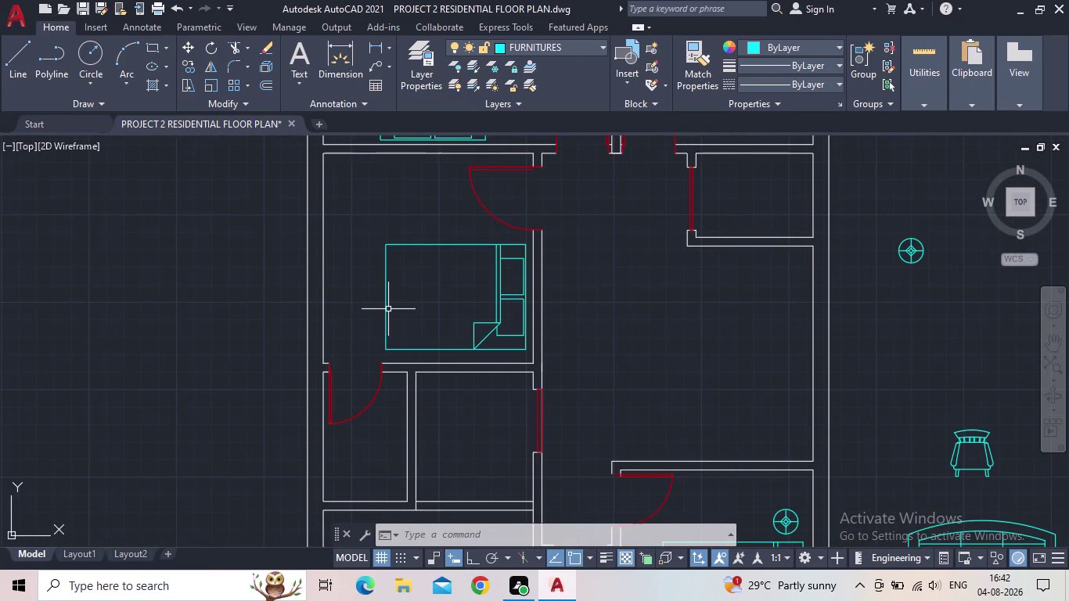
scroll(down, 3)
middle_drag(640, 347, 560, 374)
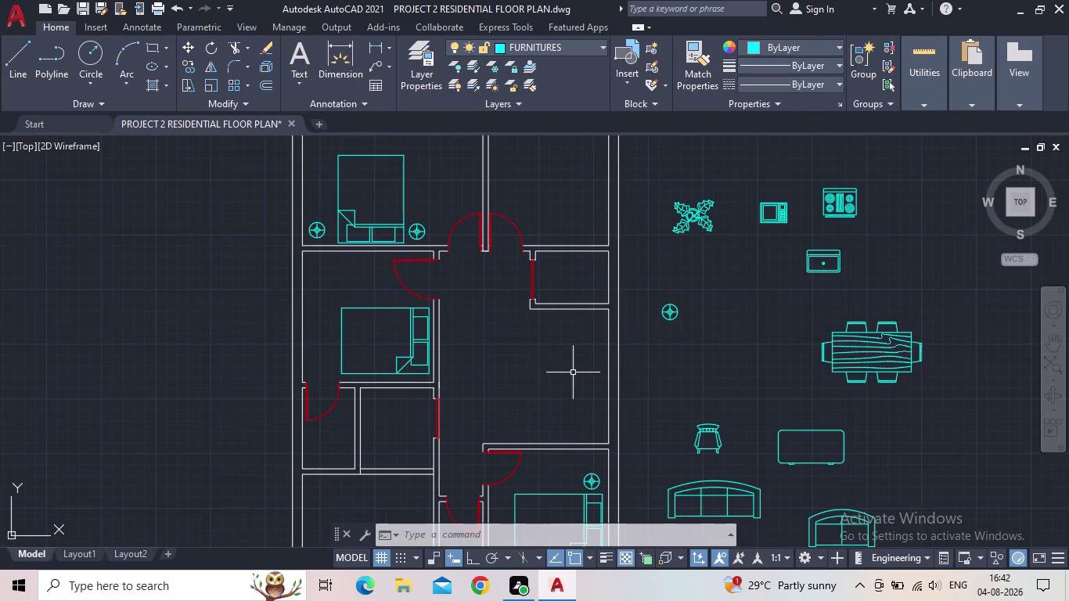
middle_drag(699, 408, 734, 267)
scroll(down, 3)
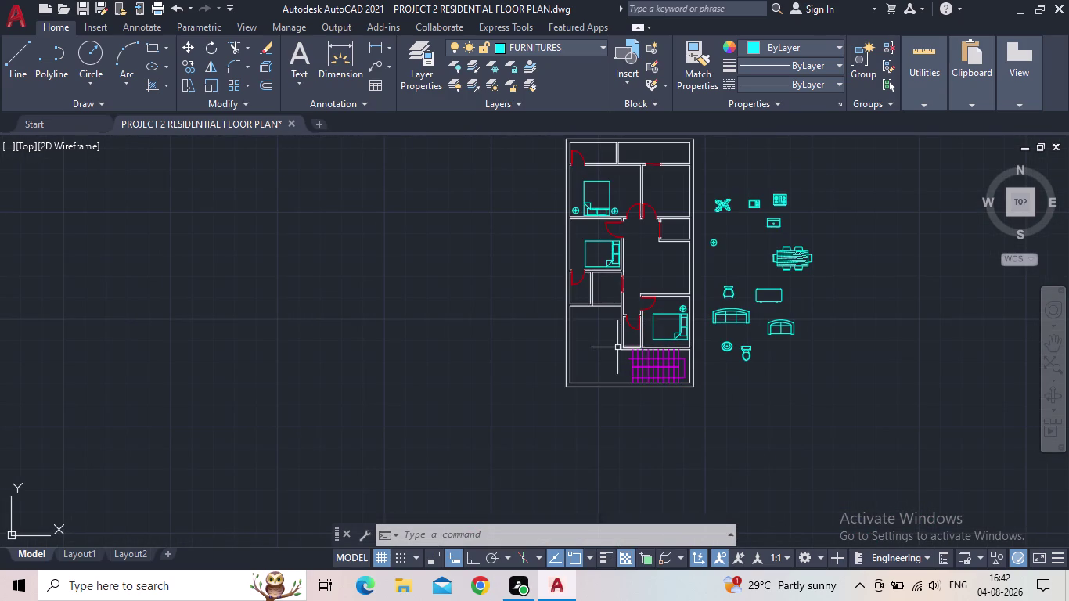
middle_drag(707, 310, 635, 376)
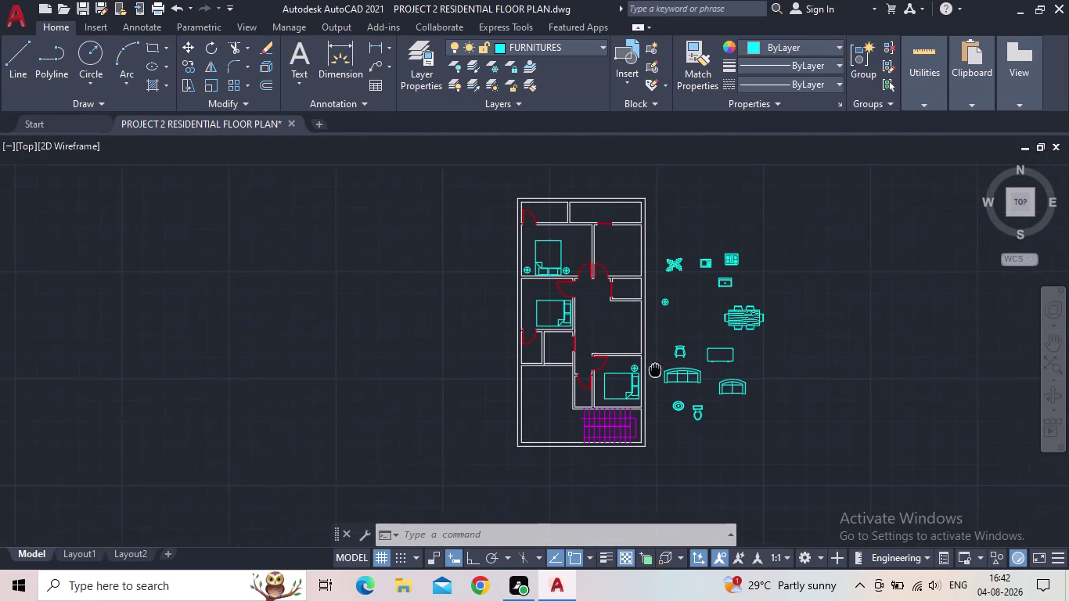
middle_drag(635, 376, 631, 376)
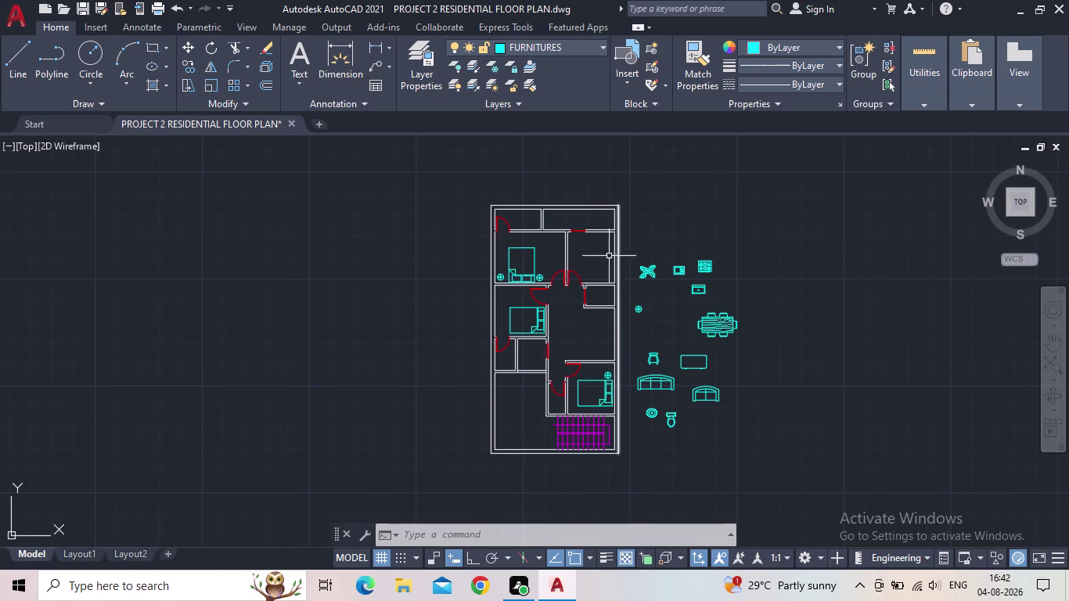
middle_drag(685, 310, 843, 312)
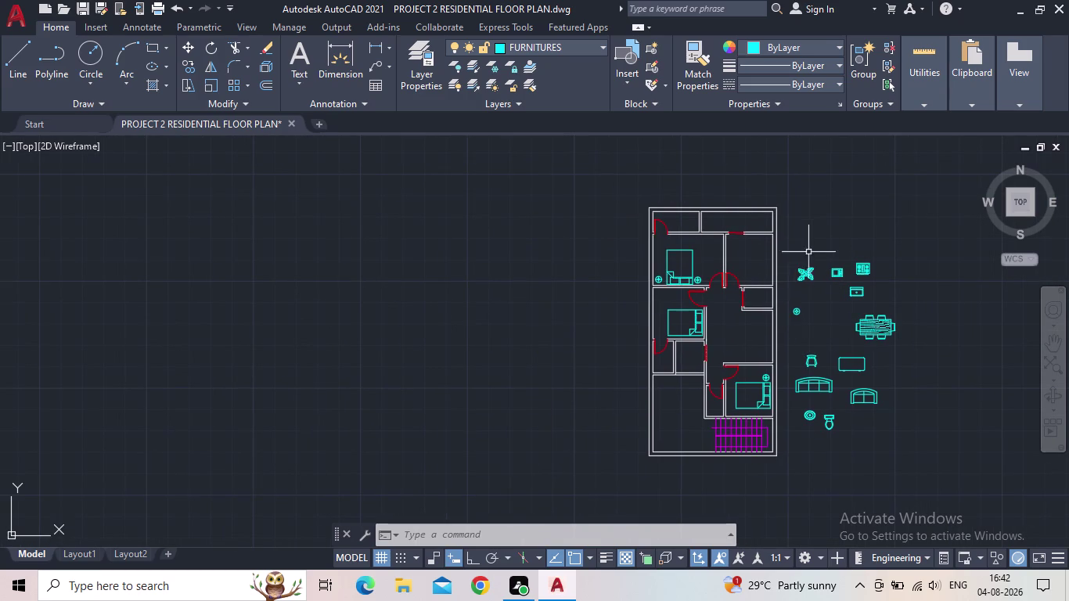
middle_drag(813, 283, 812, 309)
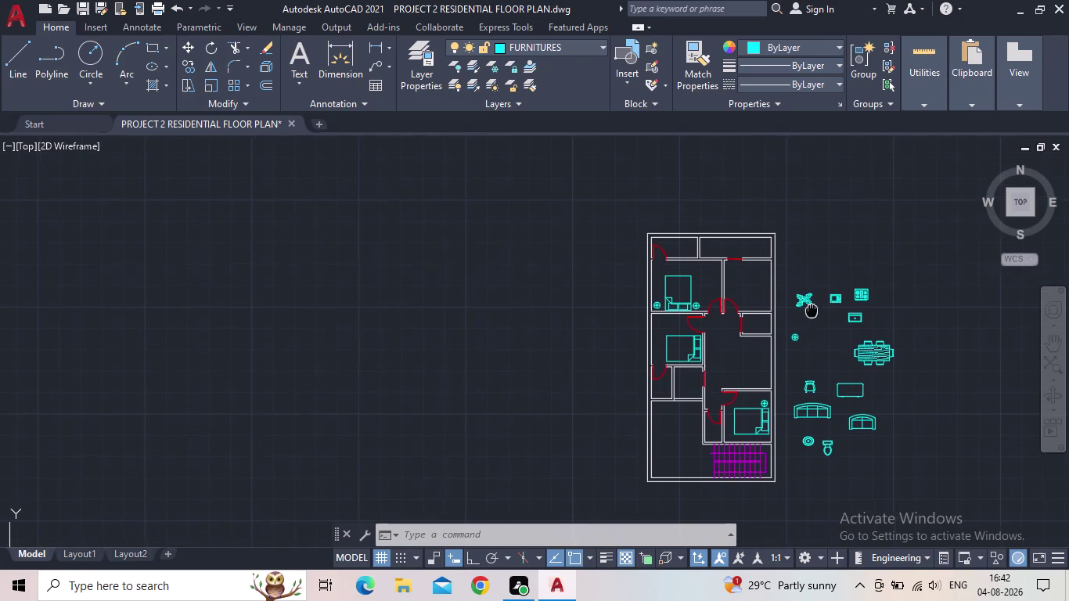
scroll(up, 3)
middle_drag(765, 325, 723, 342)
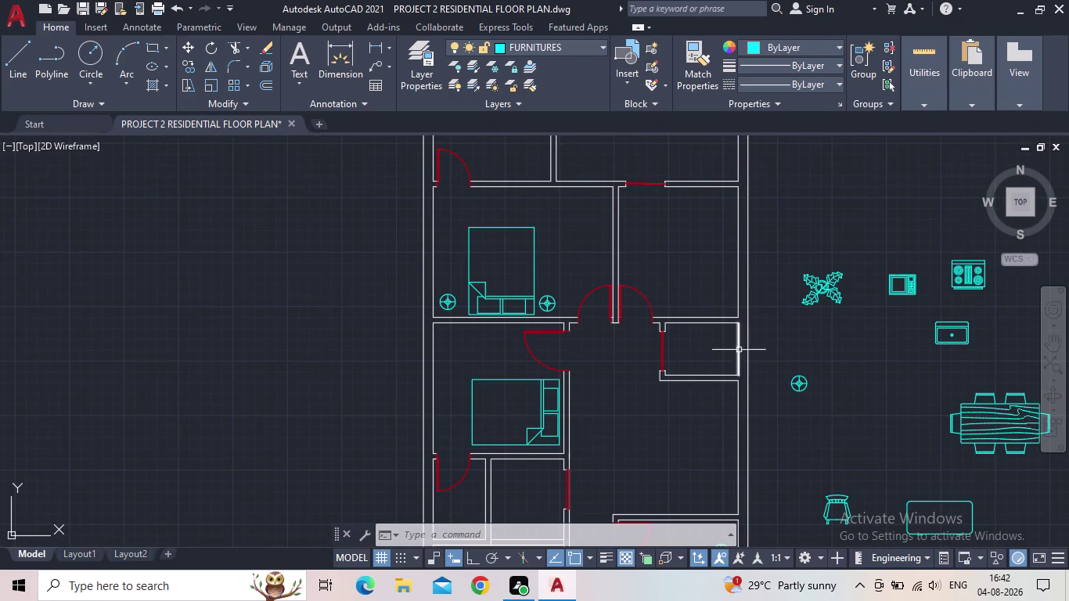
scroll(down, 3)
middle_drag(748, 362, 747, 295)
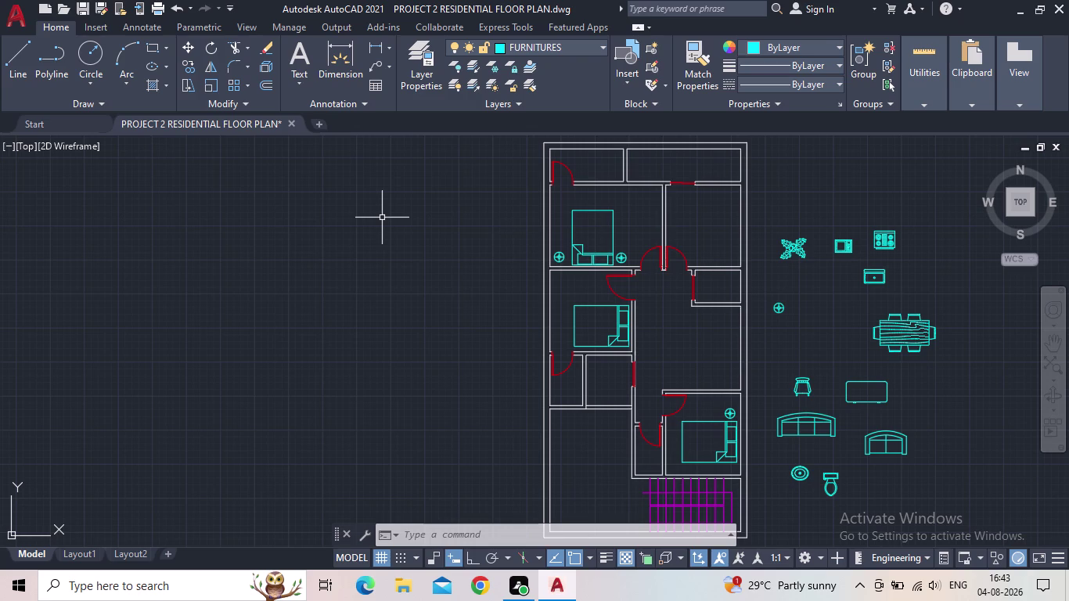
middle_drag(803, 364, 772, 360)
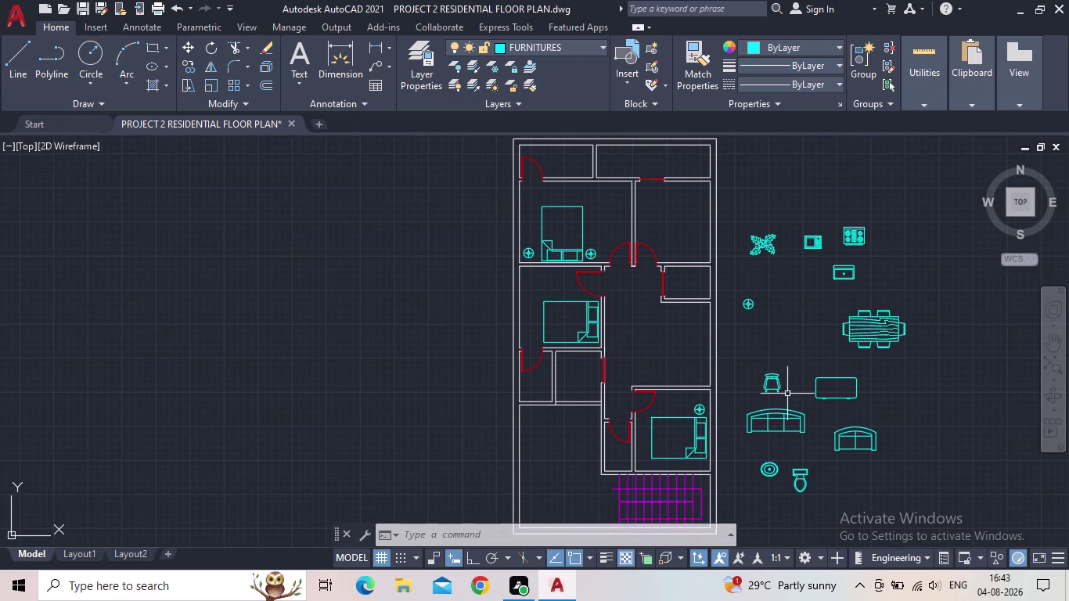
scroll(up, 3)
scroll(down, 3)
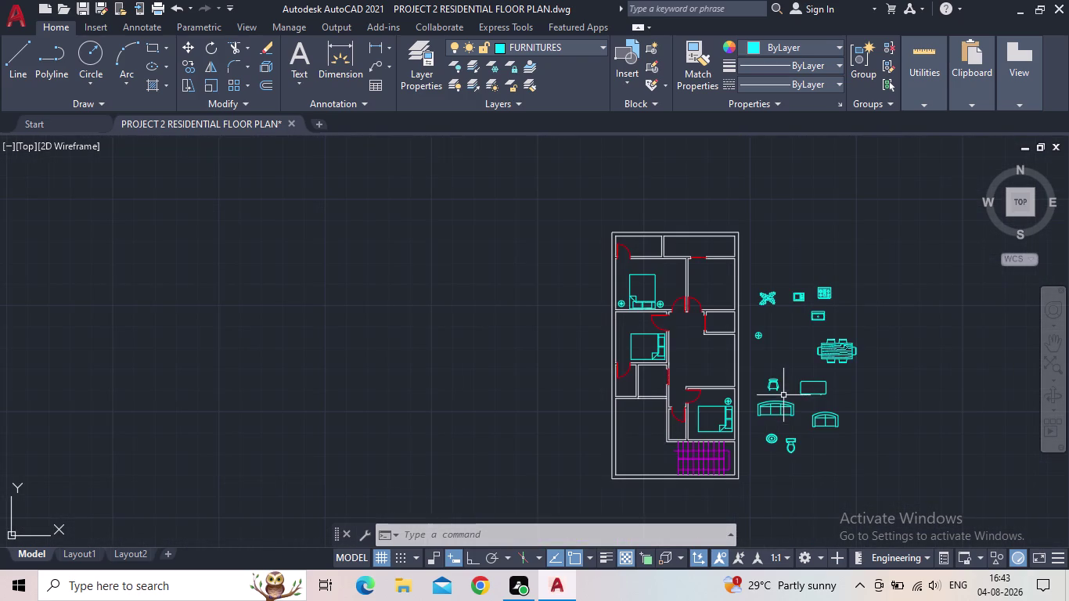
middle_drag(783, 397, 787, 388)
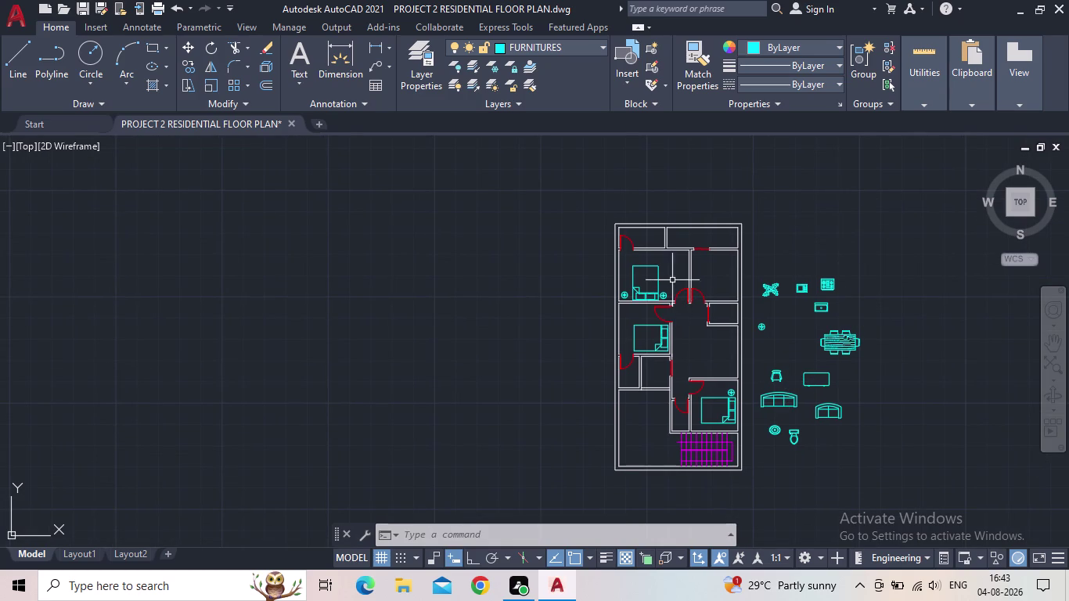
scroll(up, 3)
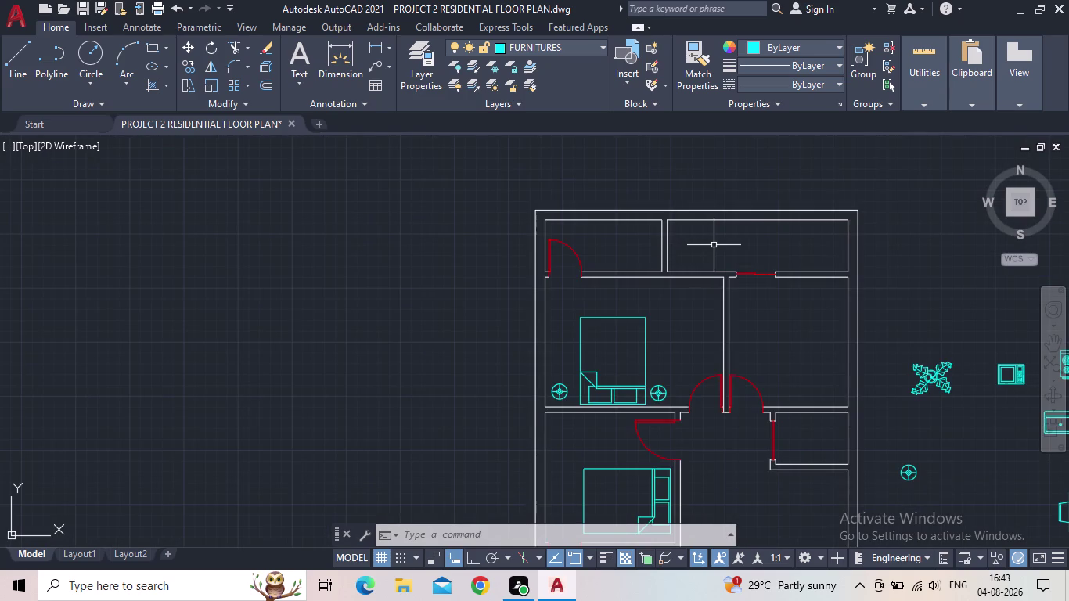
middle_drag(728, 258, 776, 264)
scroll(up, 3)
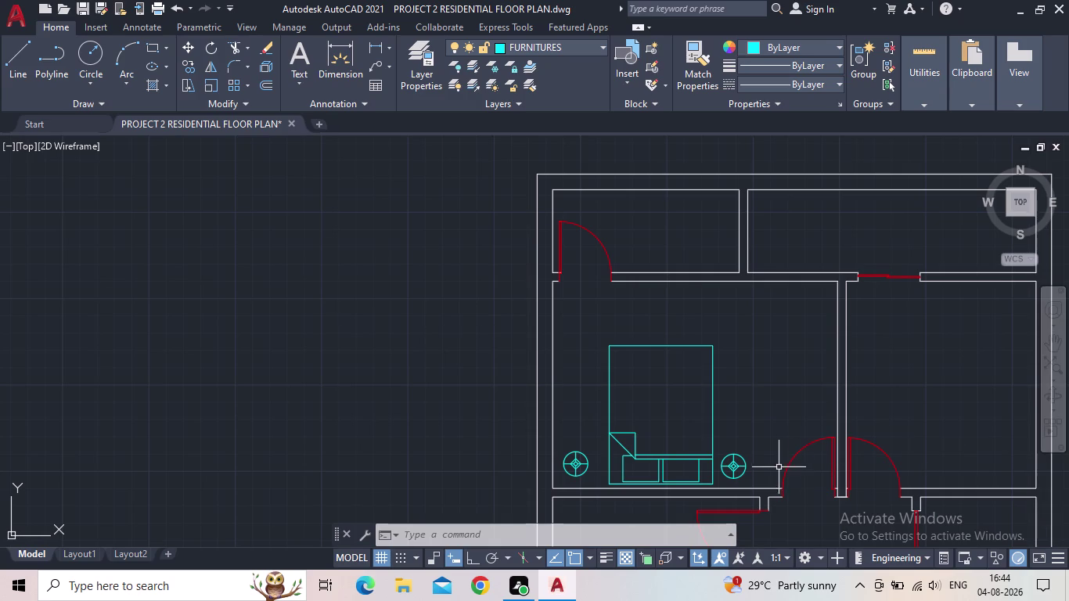
scroll(down, 3)
middle_drag(767, 462, 407, 332)
scroll(up, 3)
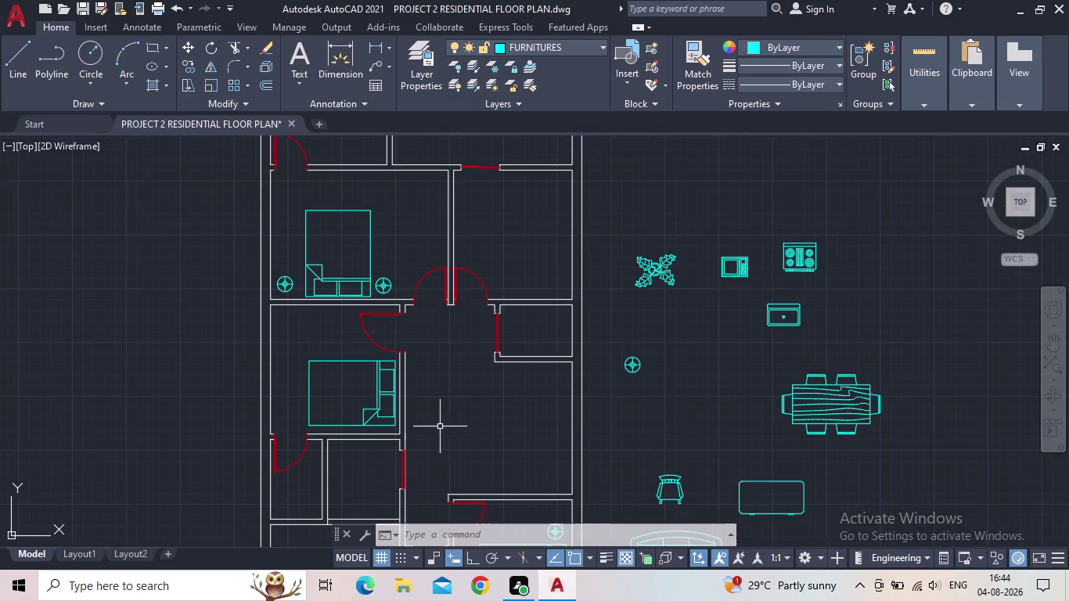
middle_drag(442, 421, 482, 432)
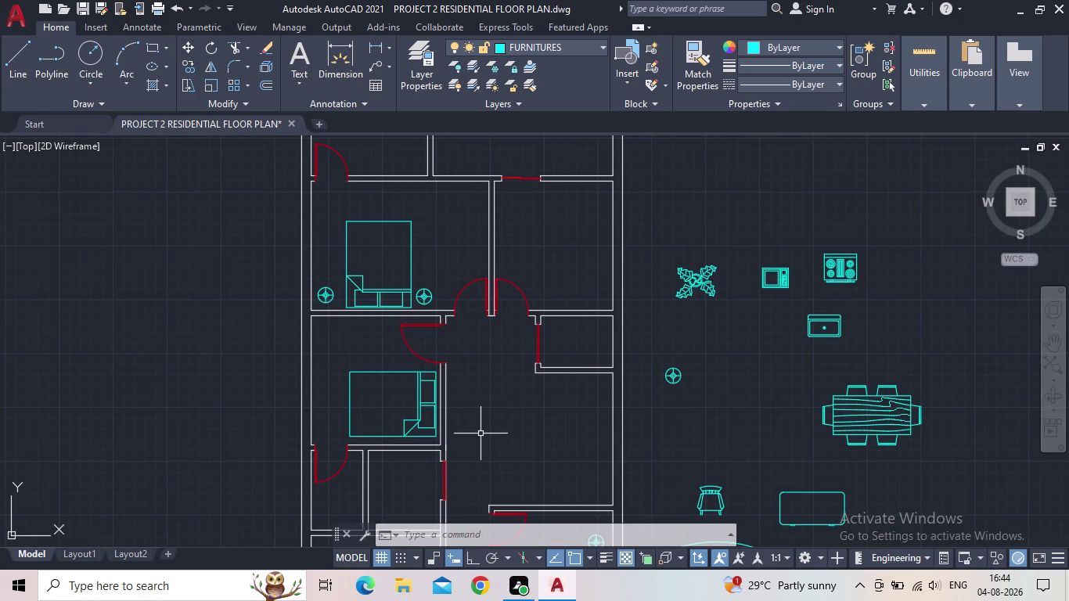
middle_drag(481, 435, 530, 419)
scroll(down, 3)
middle_drag(531, 420, 496, 425)
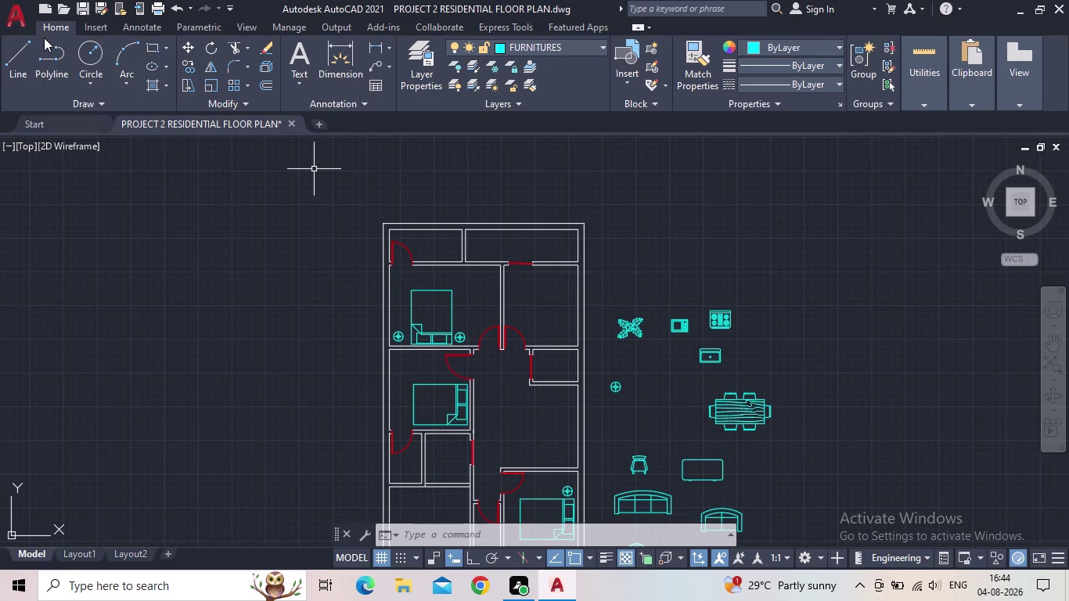
key(2)
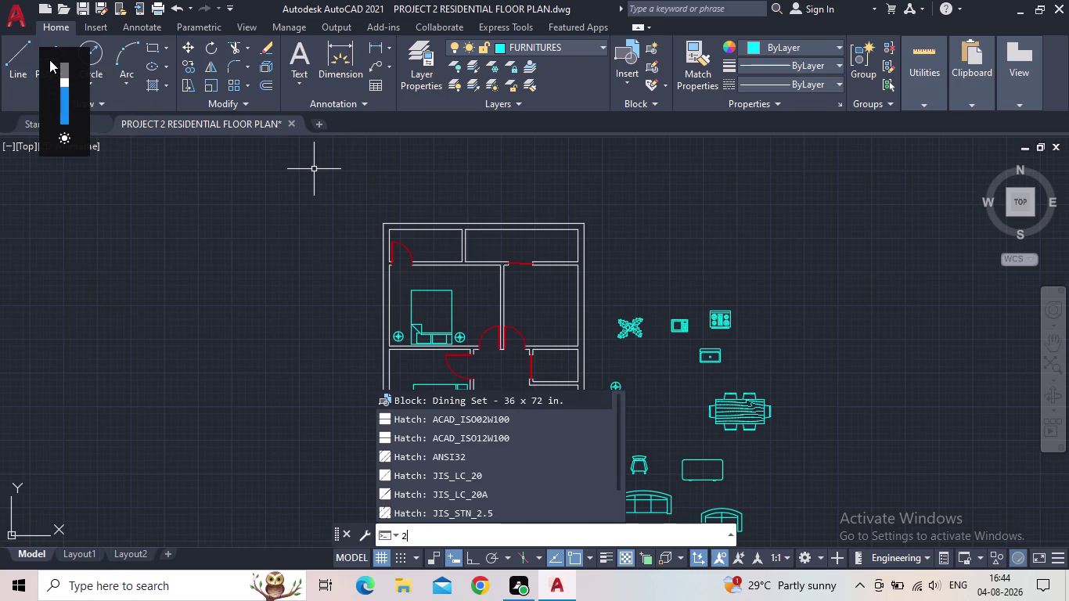
Set FLOOR as the current layer in place of FURNITURES.
click(462, 529)
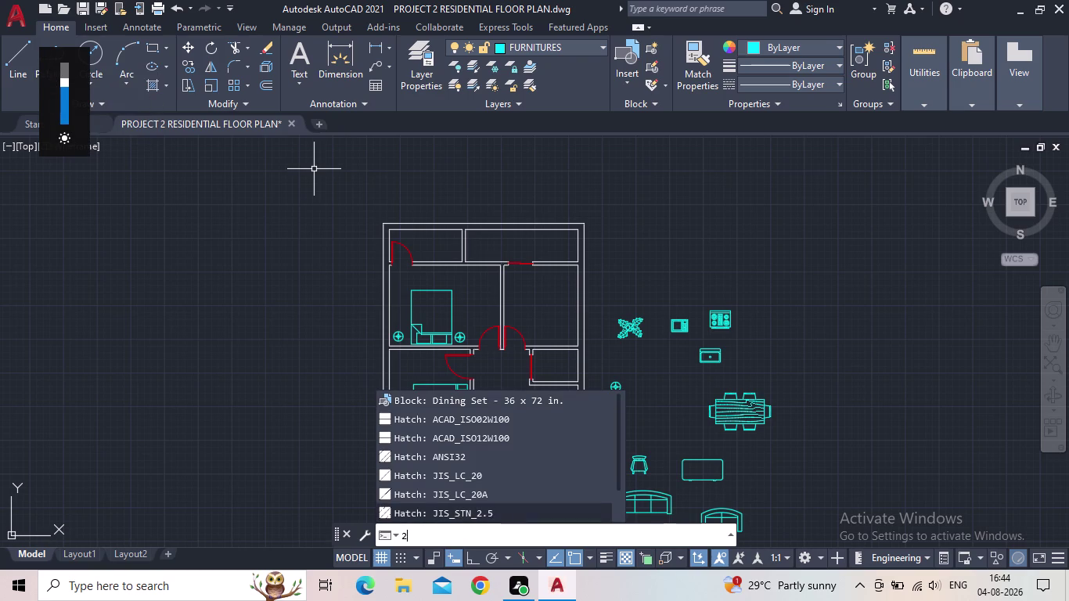
key(BackSpace)
click(411, 61)
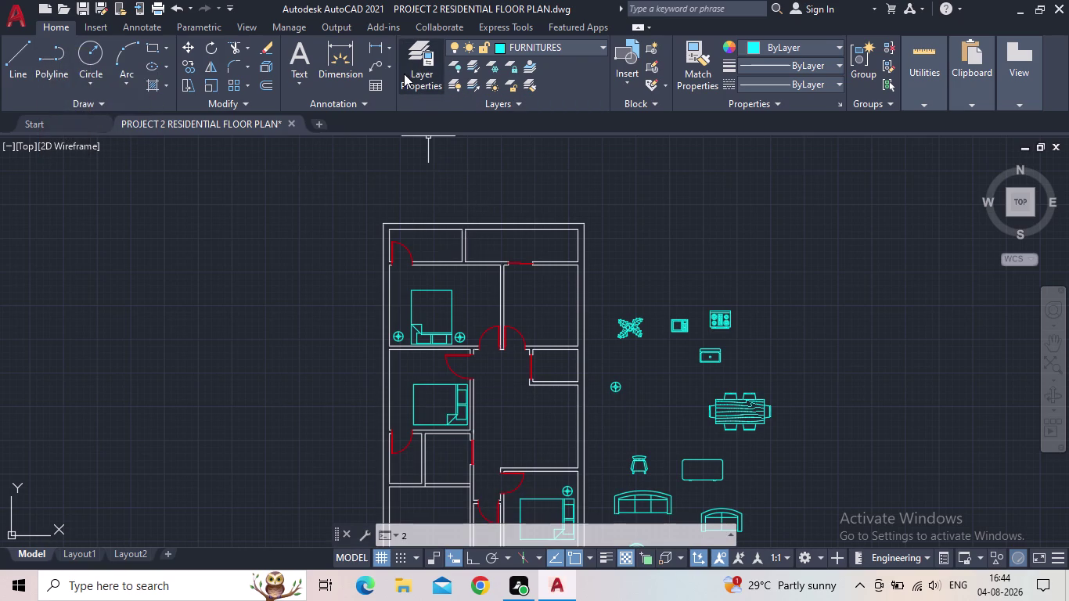
click(403, 74)
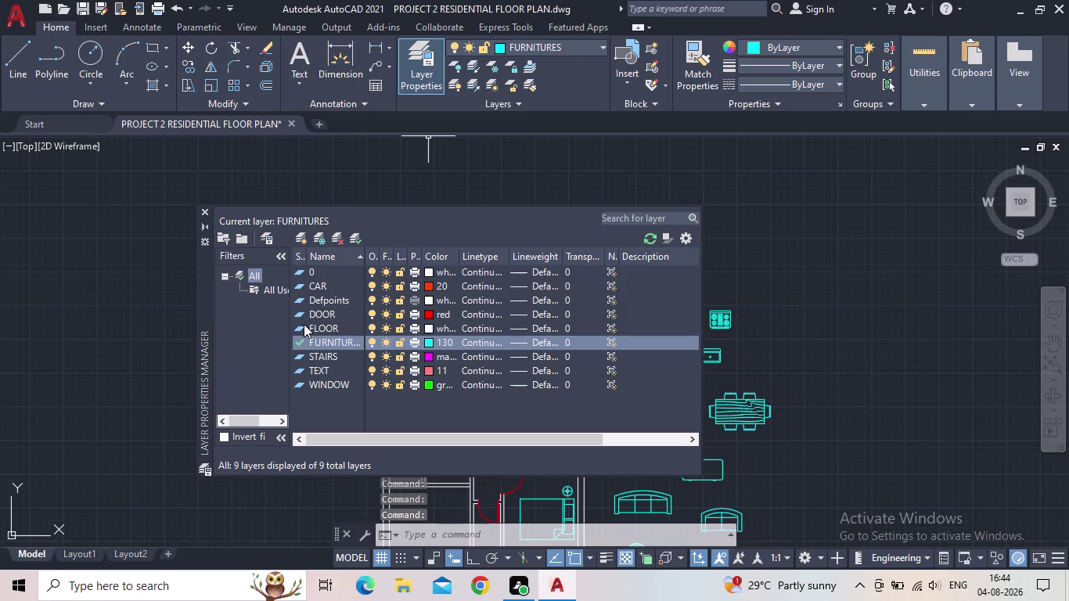
double_click(304, 324)
double_click(302, 327)
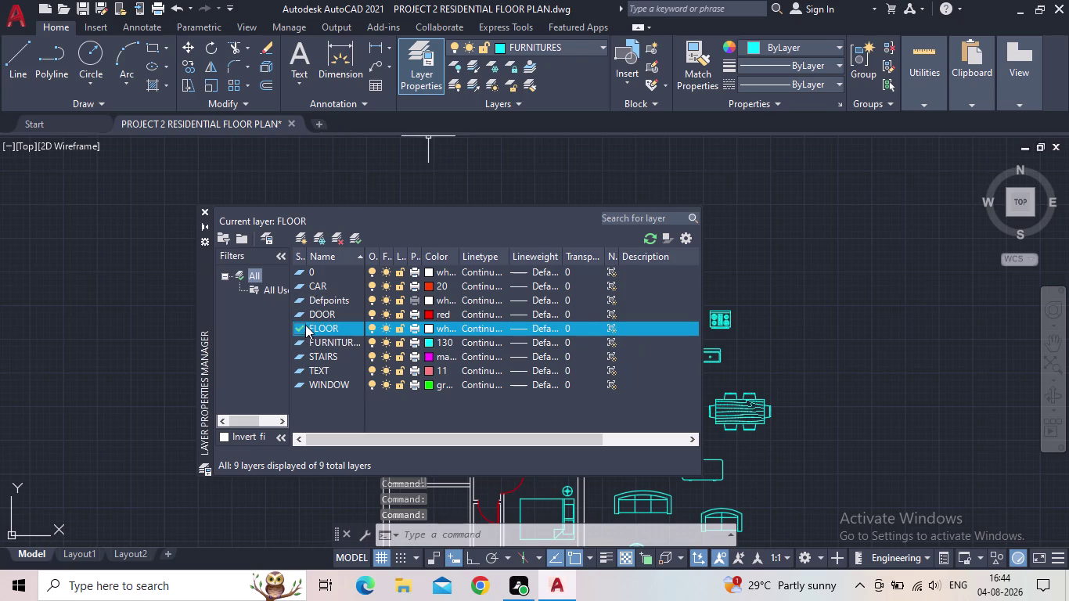
click(204, 209)
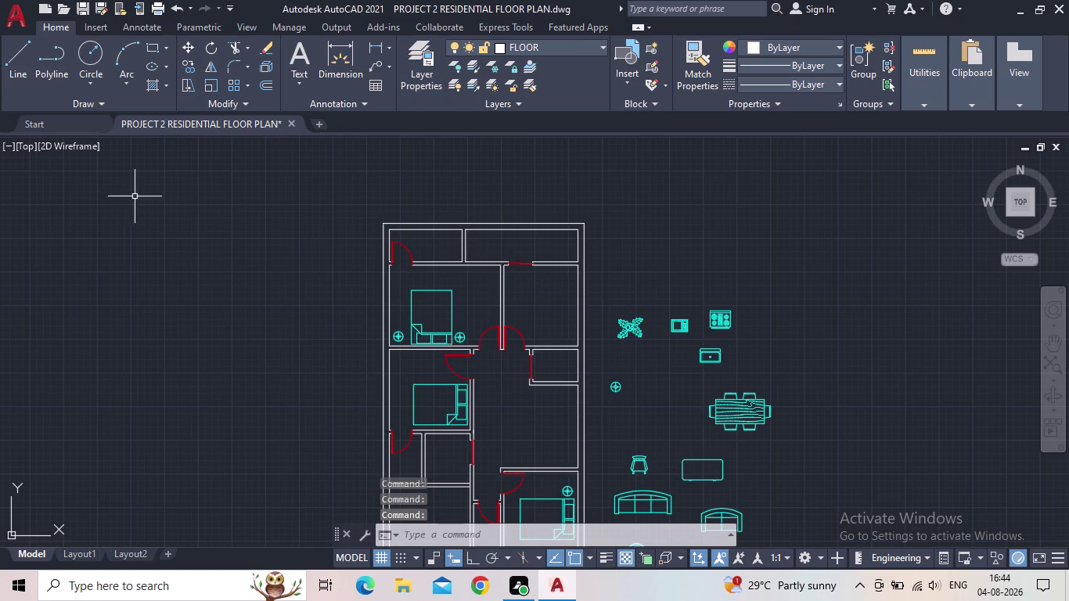
click(149, 41)
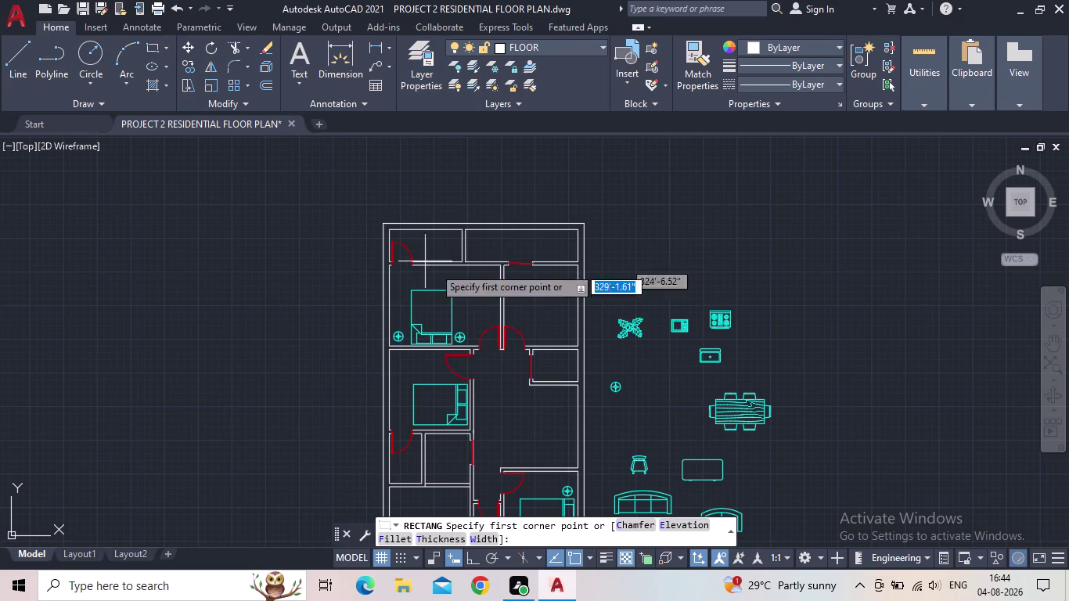
Draw a rectangle from the narrow room's inner corner along its wall.
middle_drag(501, 288, 433, 272)
scroll(up, 3)
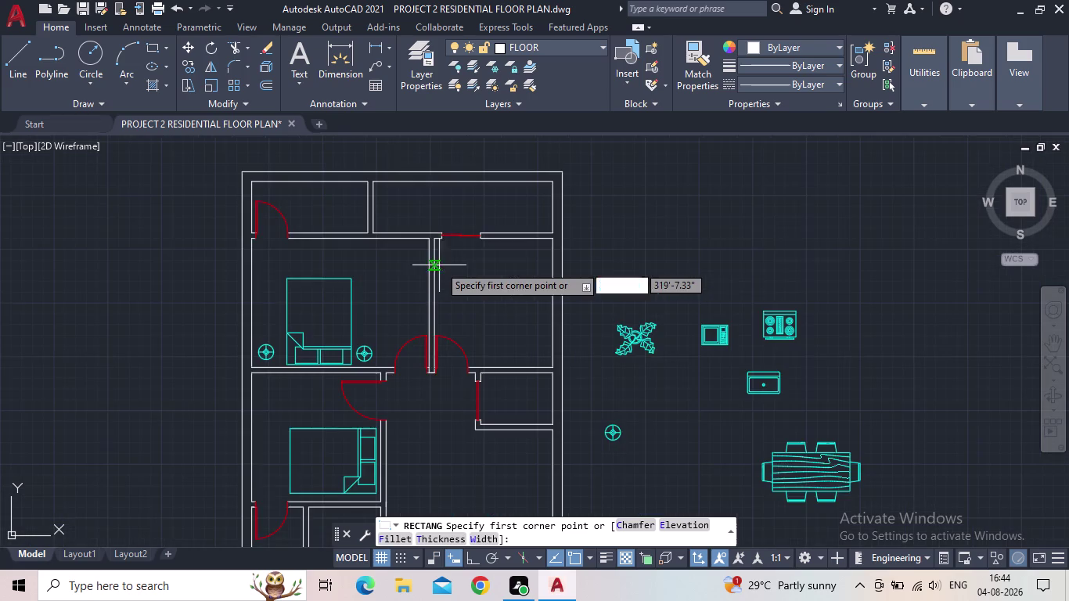
scroll(up, 3)
scroll(up, 3)
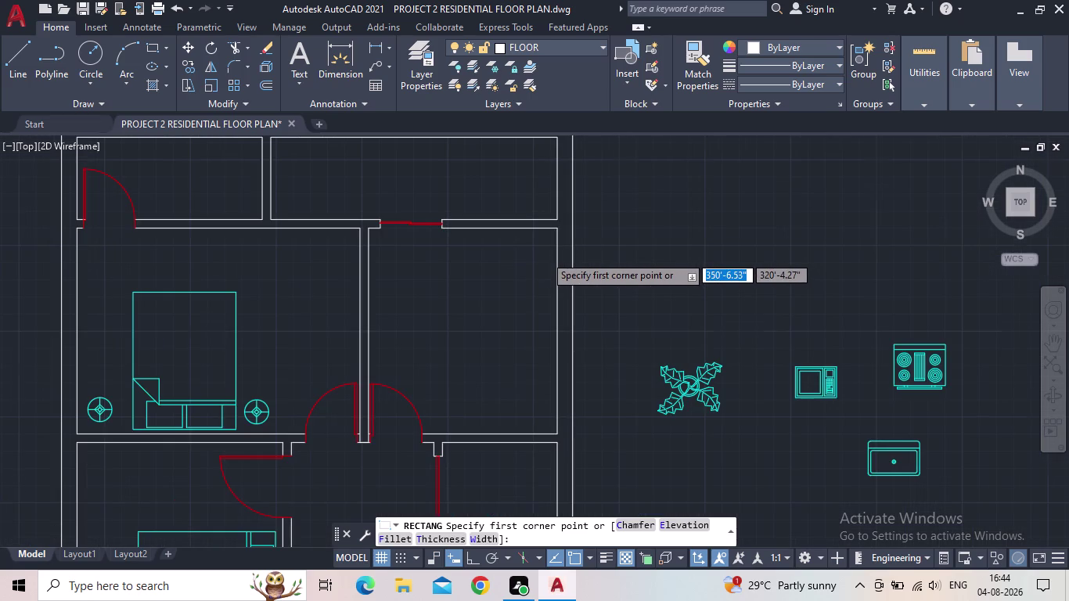
click(567, 211)
middle_drag(491, 298, 491, 290)
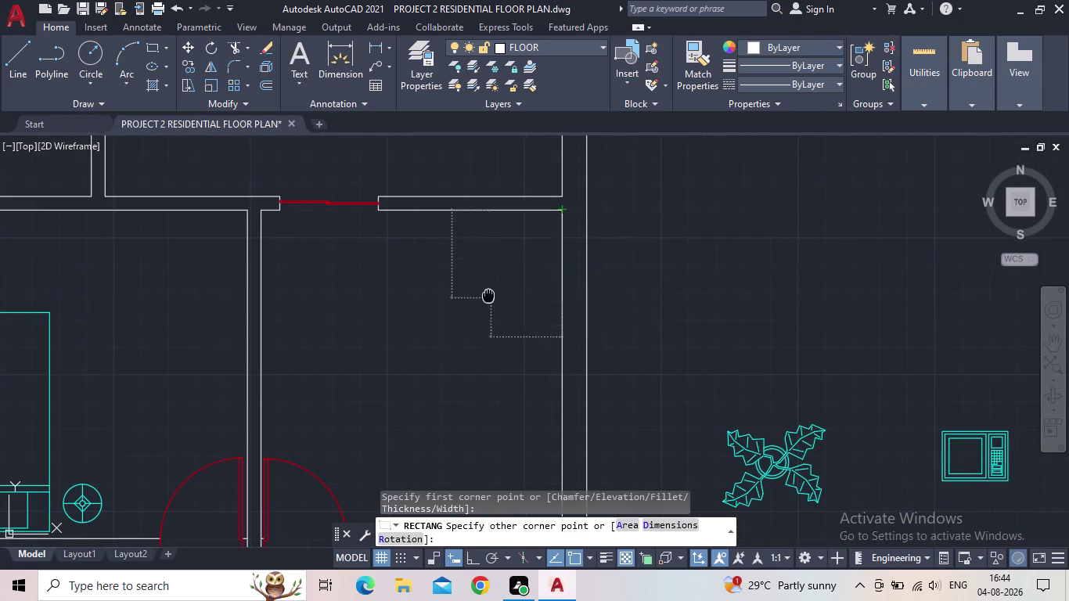
middle_drag(491, 290, 504, 264)
scroll(down, 3)
middle_drag(505, 298, 523, 245)
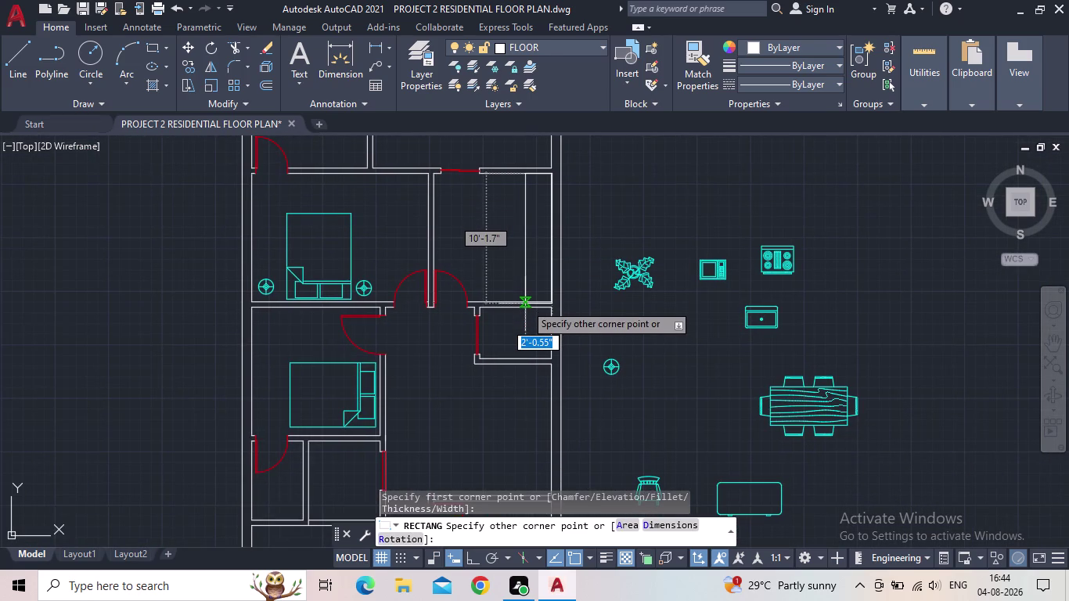
scroll(up, 3)
scroll(up, 3)
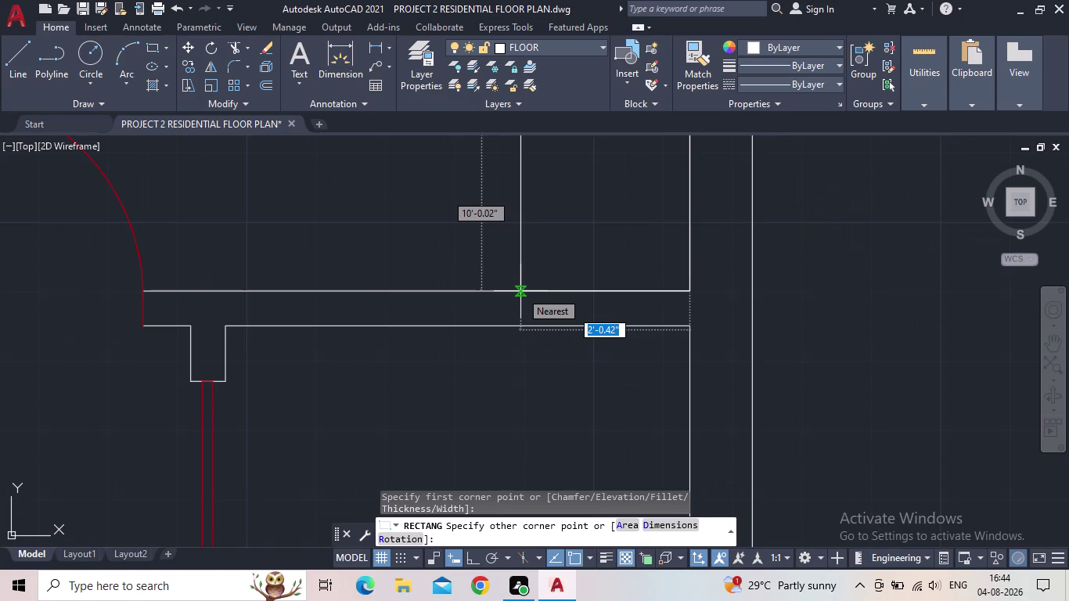
scroll(down, 3)
scroll(down, 3)
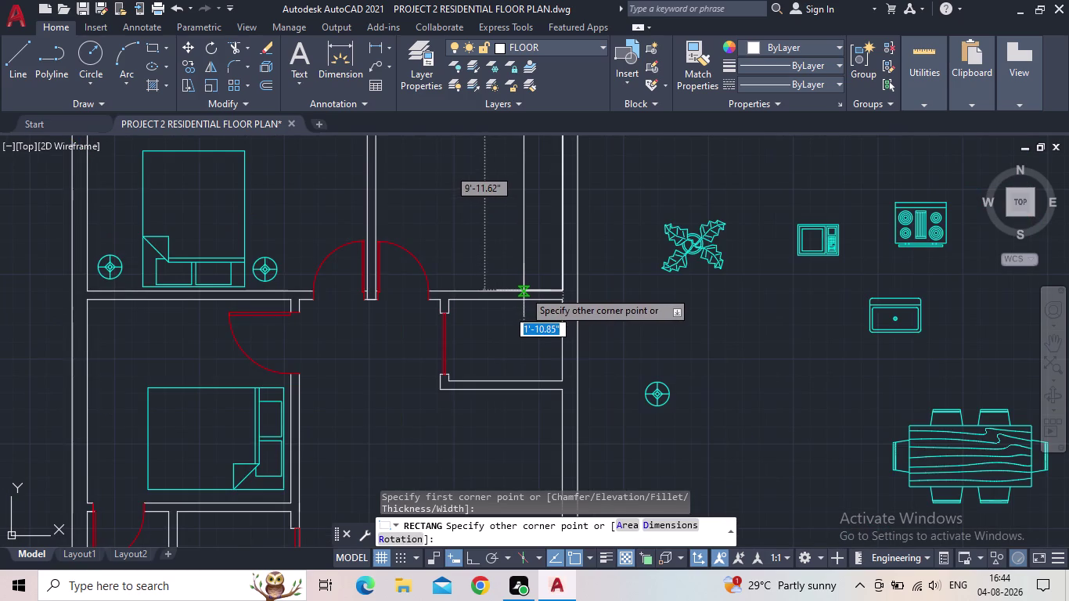
scroll(down, 3)
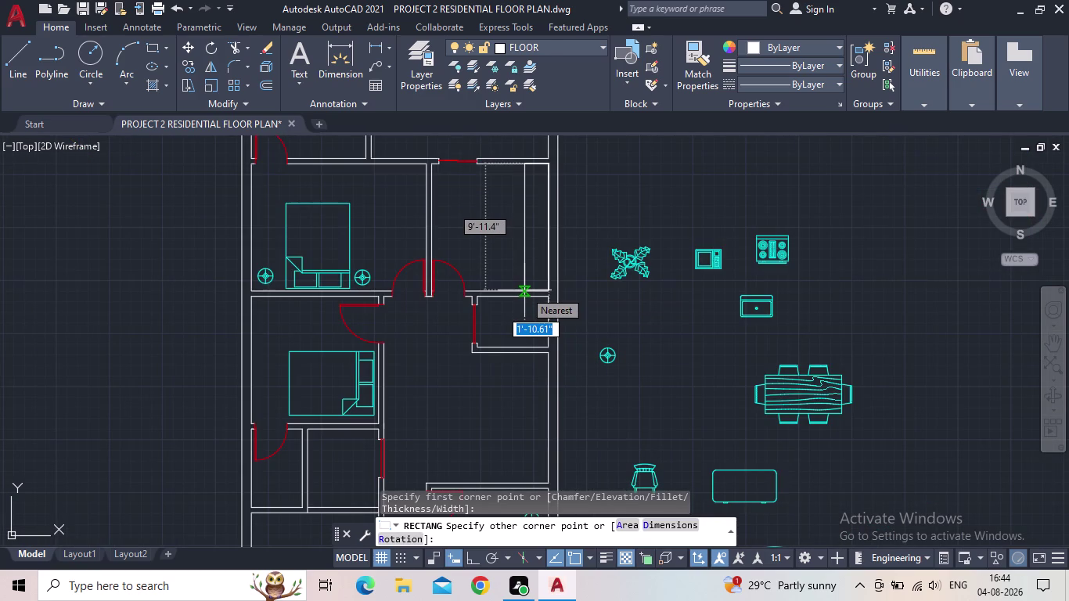
click(523, 290)
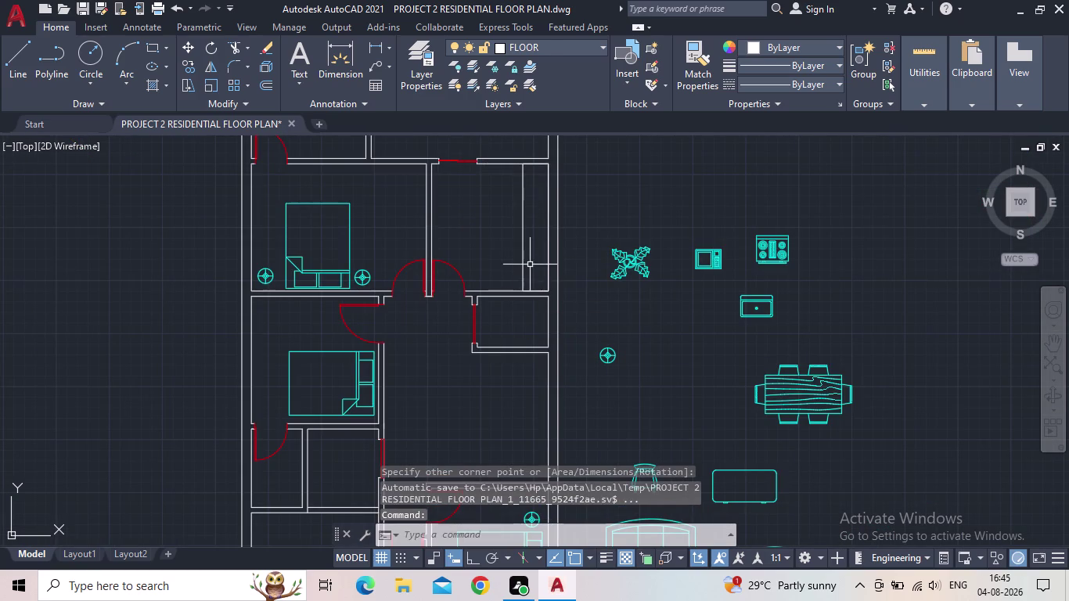
Draw further rectangles snapped to the room's wall corners, including one at its top end.
key(space)
scroll(up, 3)
scroll(up, 3)
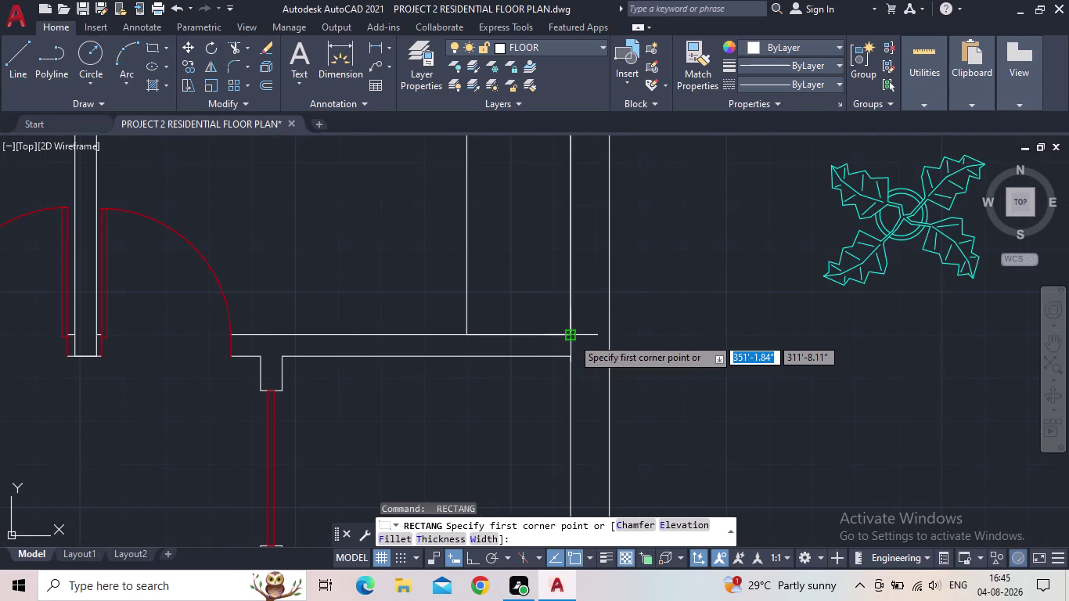
click(573, 338)
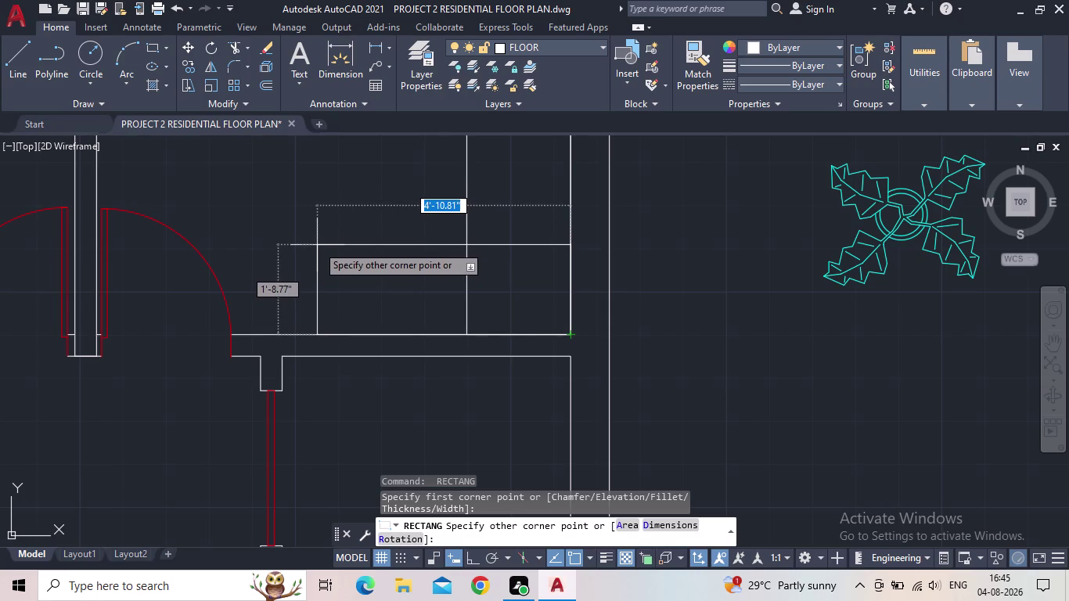
click(317, 245)
scroll(down, 3)
middle_drag(389, 230, 416, 400)
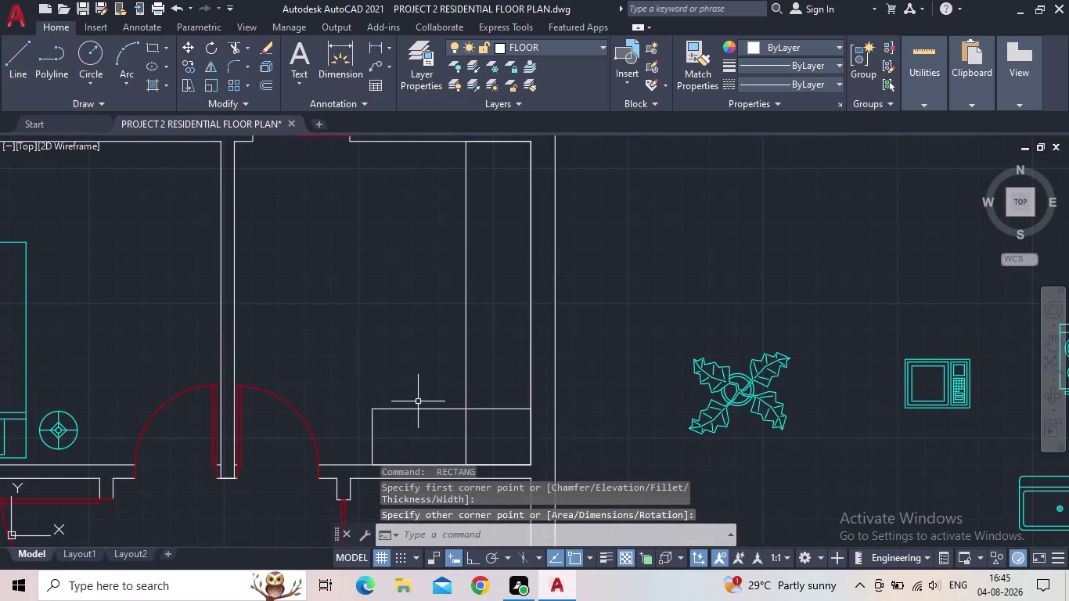
middle_drag(431, 345, 450, 434)
key(space)
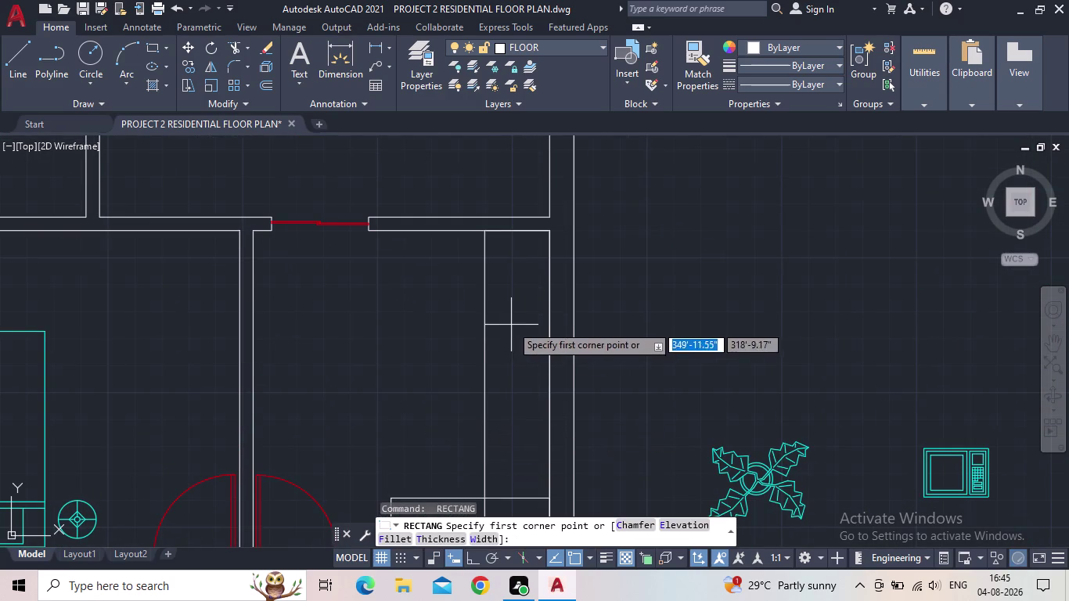
scroll(up, 3)
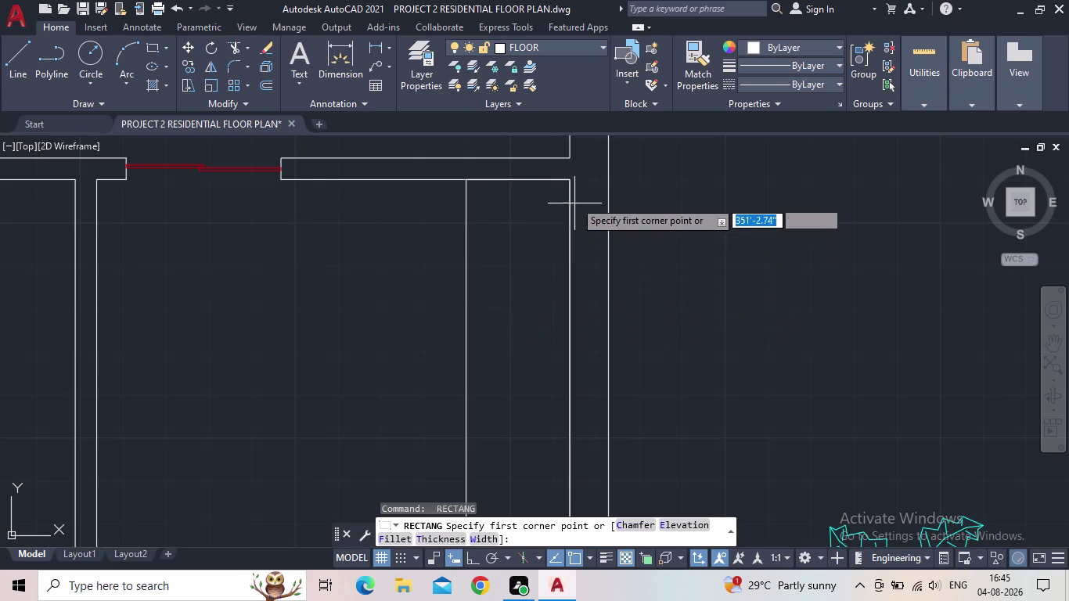
drag(566, 180, 559, 187)
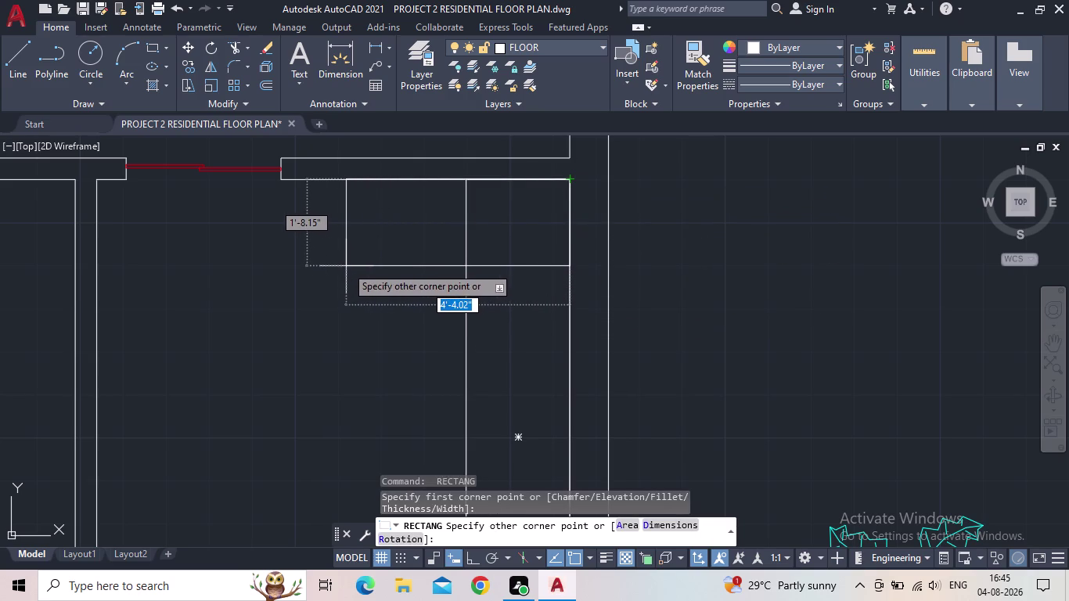
click(339, 266)
Trim the overlapping lines inside the narrow room's rectangles into one counter outline.
text(T)
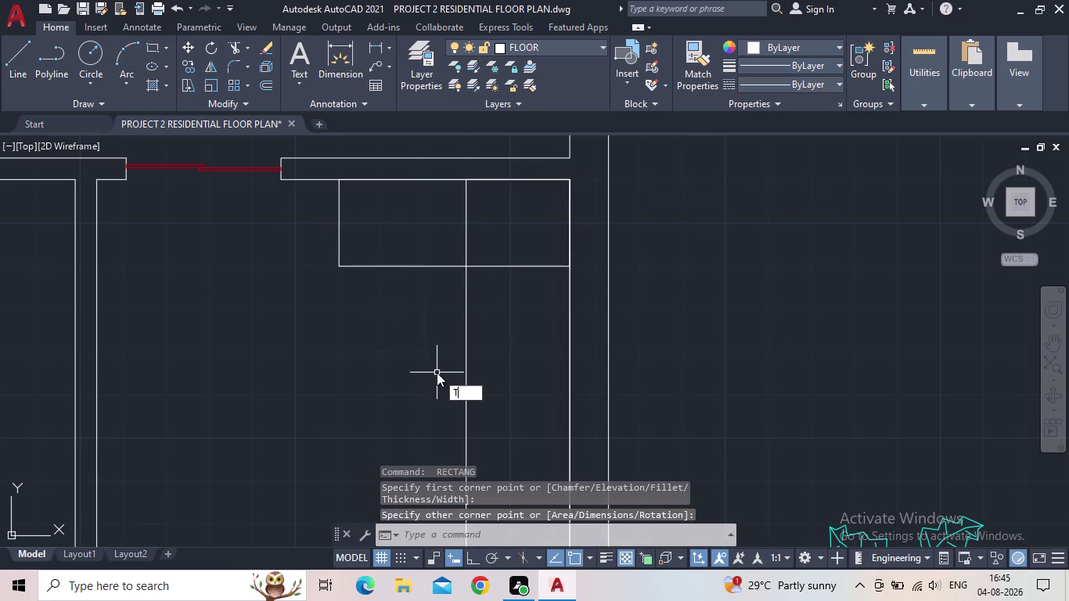
text(R)
key(space)
drag(508, 318, 448, 217)
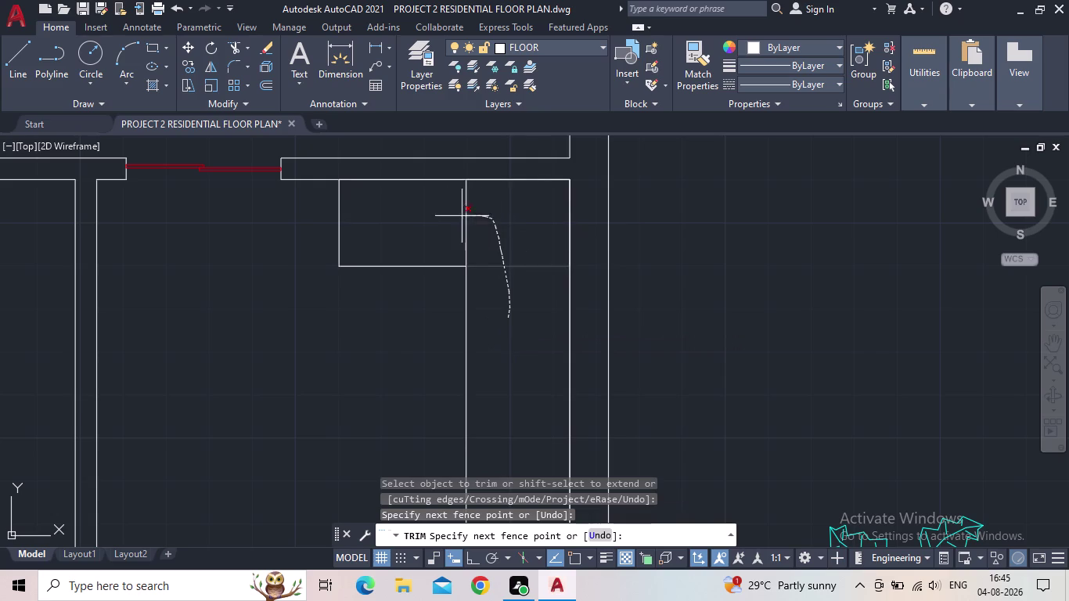
drag(448, 217, 446, 217)
scroll(down, 3)
middle_drag(488, 320, 483, 235)
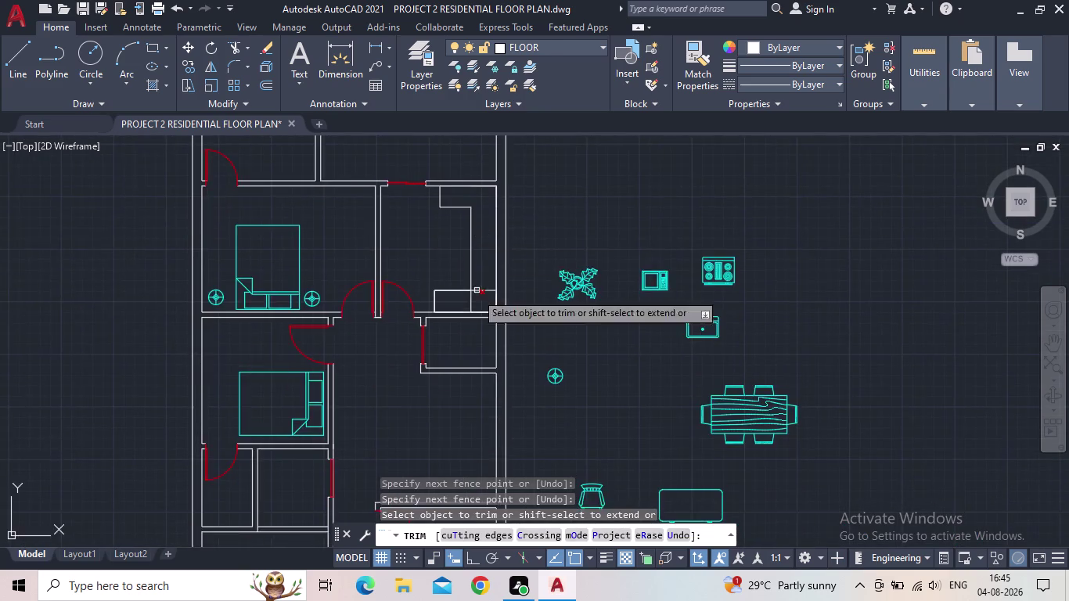
scroll(up, 3)
drag(454, 288, 516, 235)
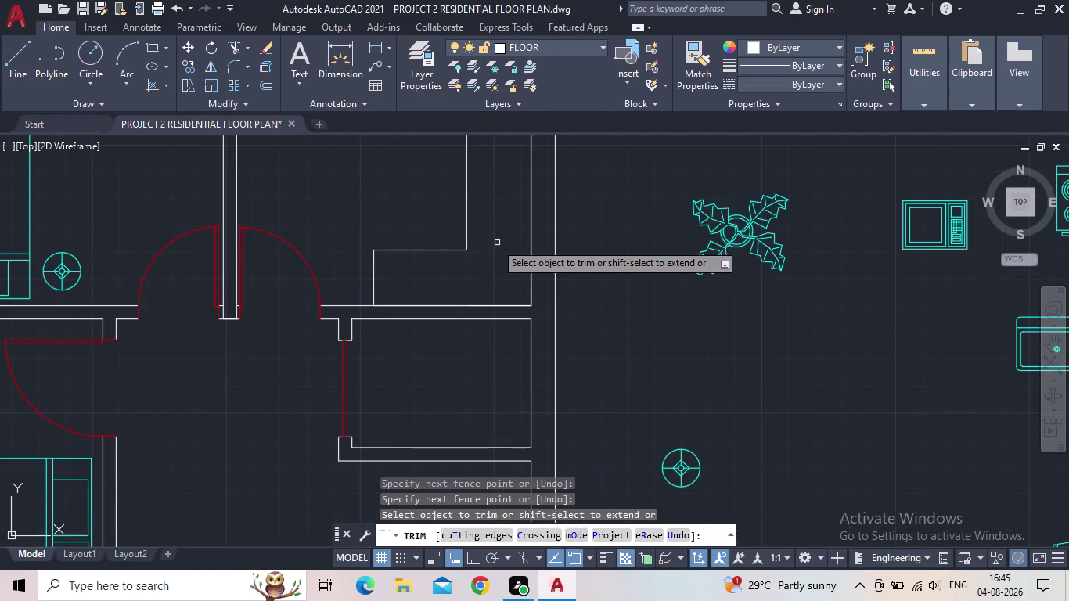
scroll(down, 3)
middle_drag(492, 252, 496, 332)
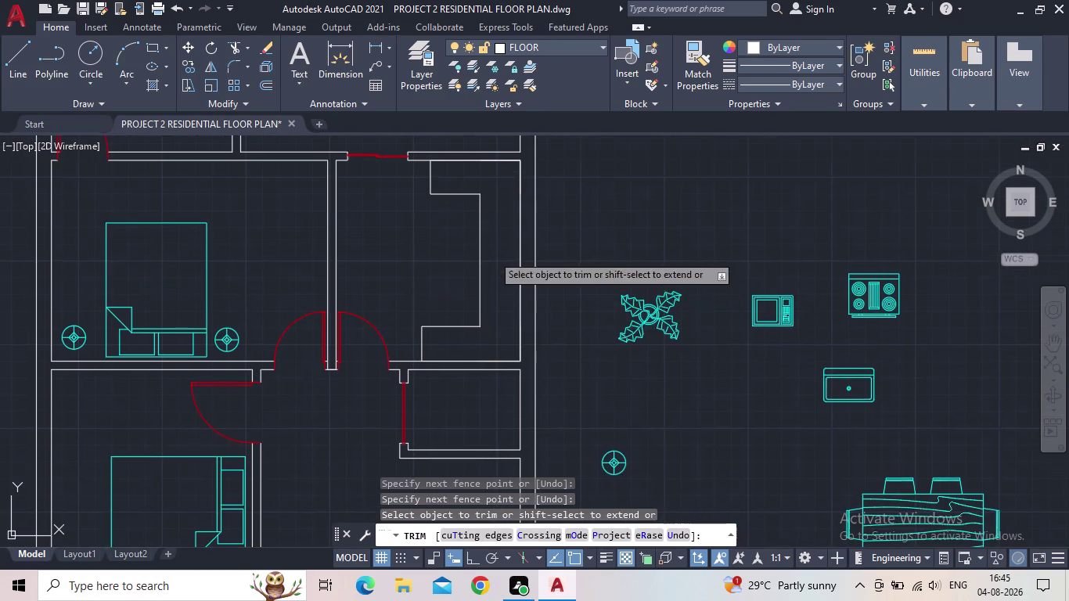
scroll(up, 3)
scroll(up, 3)
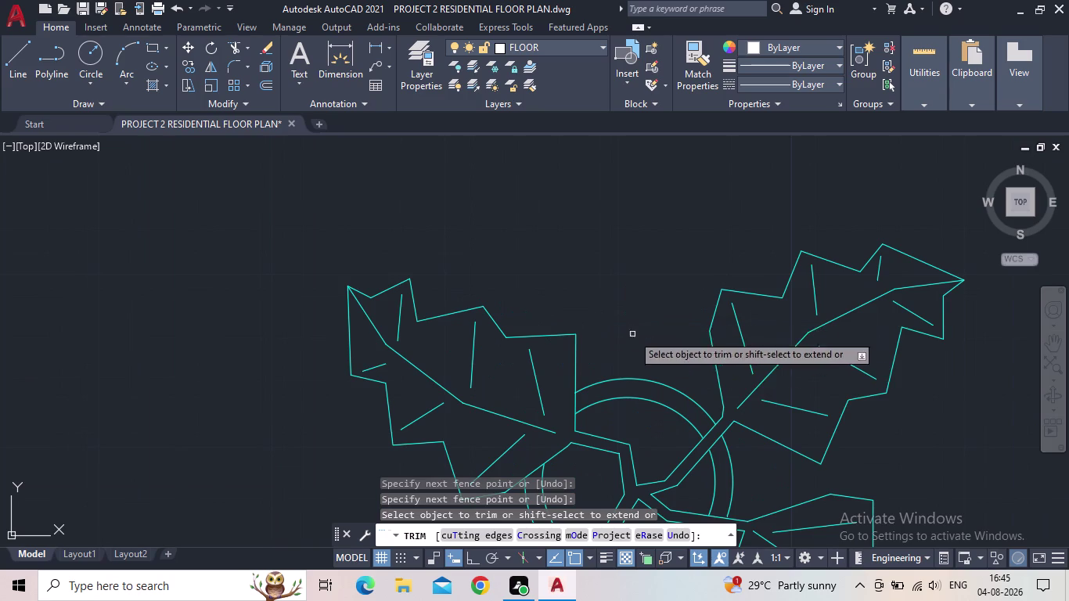
middle_drag(693, 362, 573, 312)
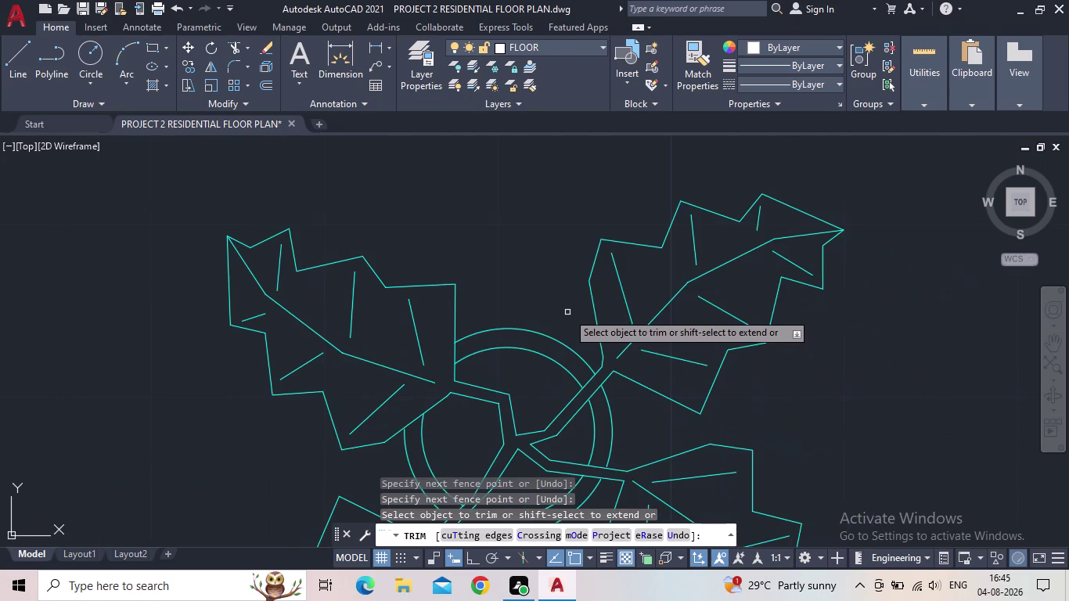
Cancel TRIM and pan back over the bedrooms and kitchen.
key(Escape)
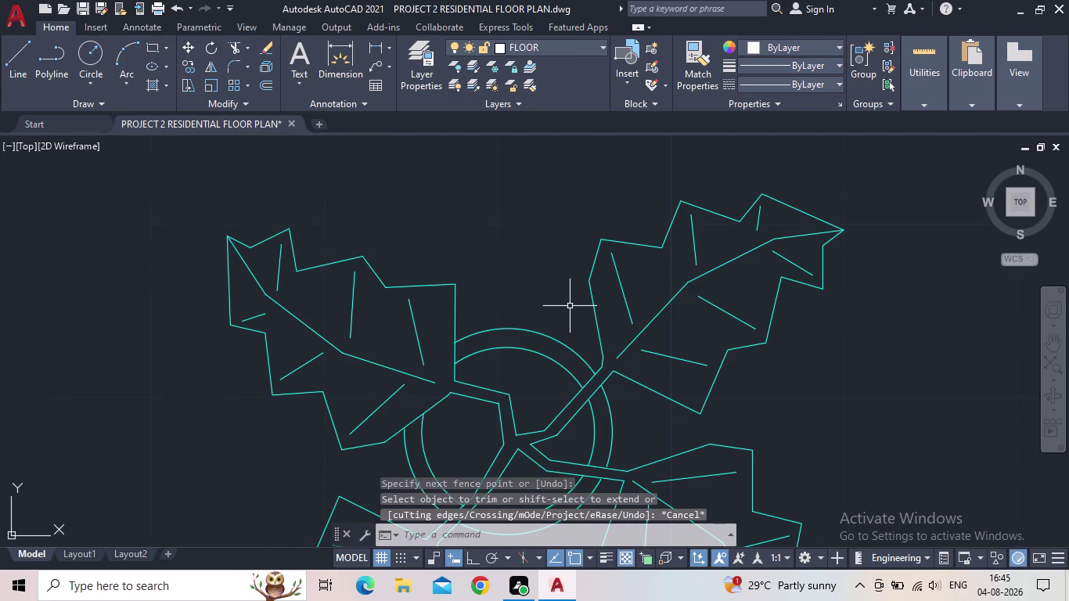
scroll(down, 3)
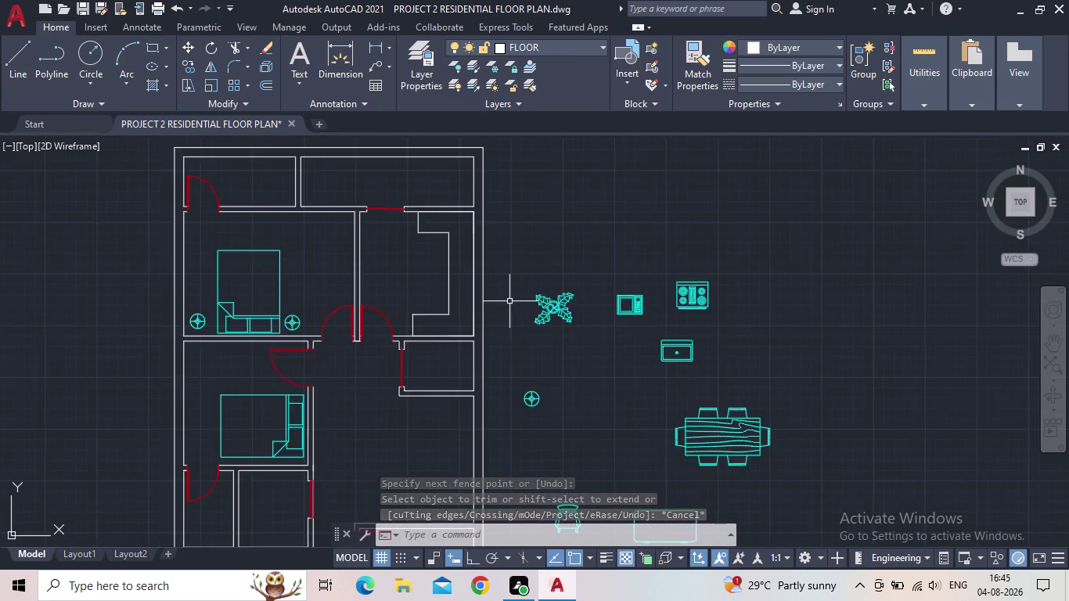
scroll(down, 3)
middle_click(507, 306)
scroll(up, 3)
middle_drag(495, 268, 490, 294)
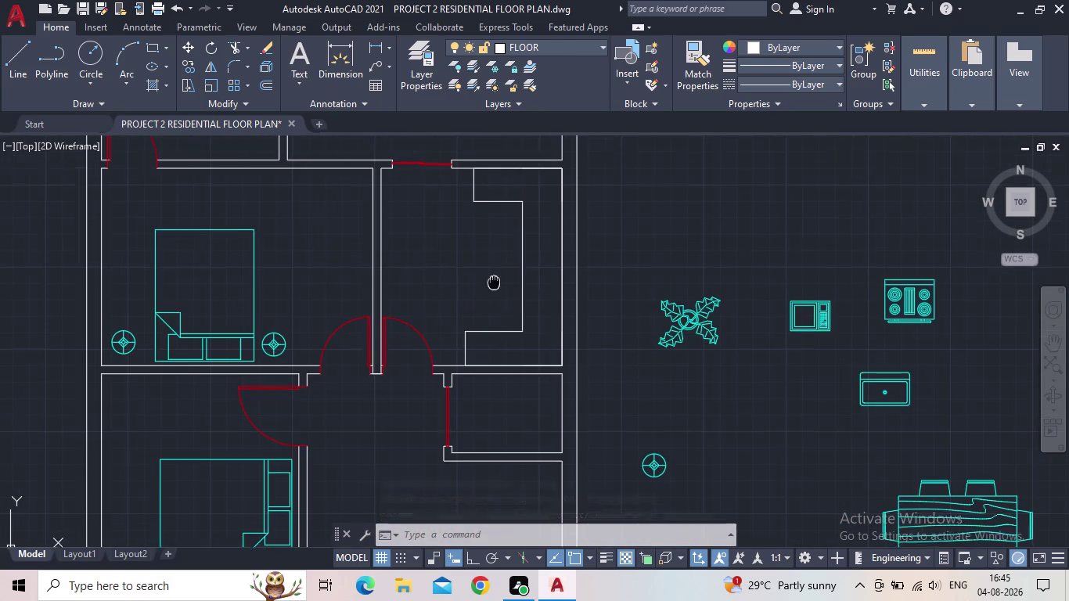
middle_drag(491, 294, 483, 335)
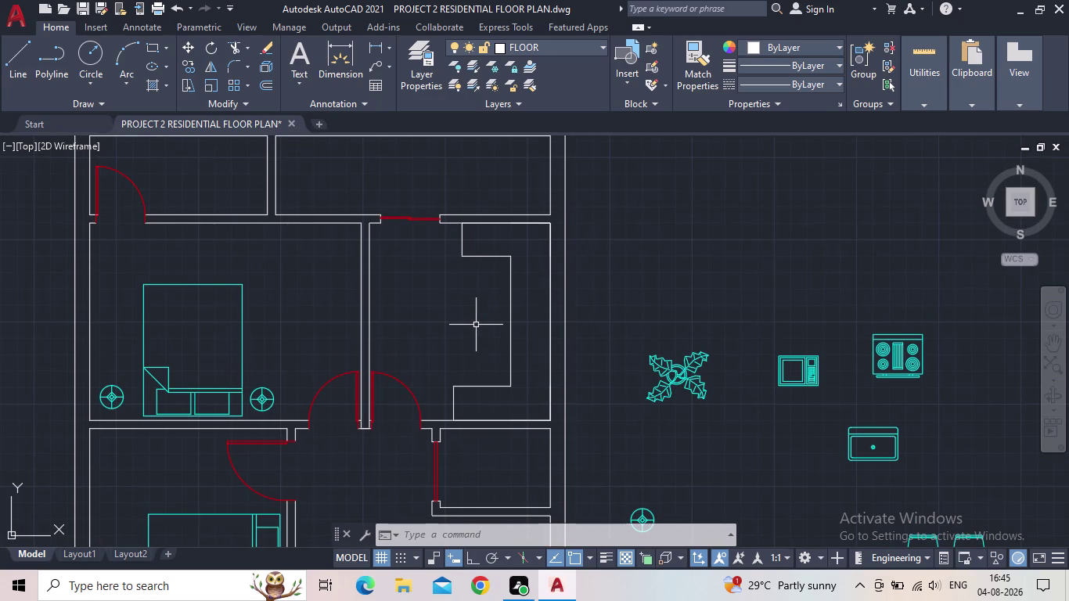
click(411, 71)
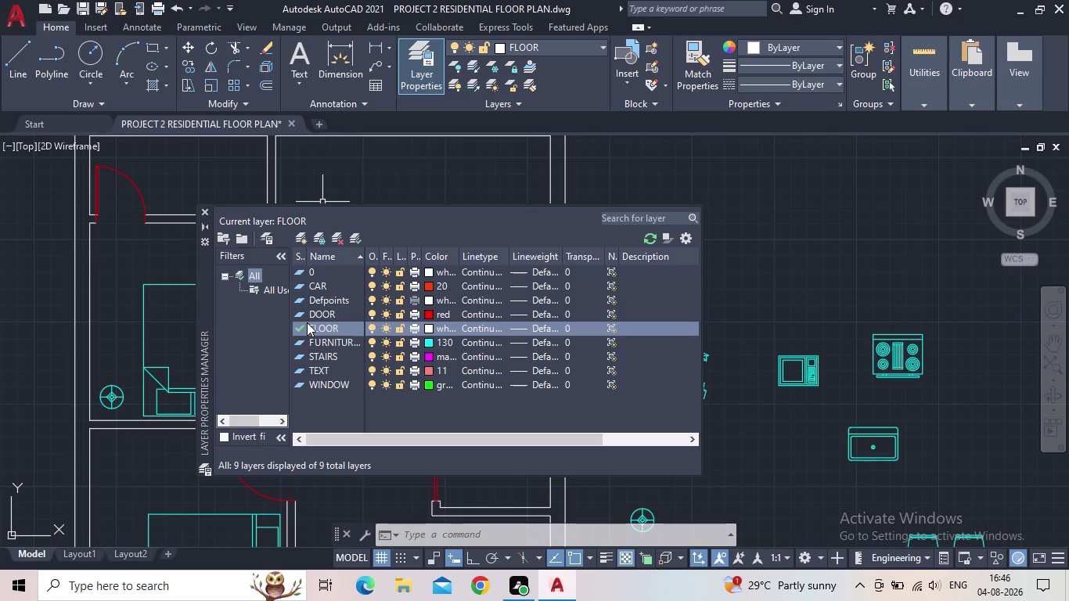
Set FURNITURES as the current layer and close the Layer Properties palette.
click(297, 344)
click(297, 342)
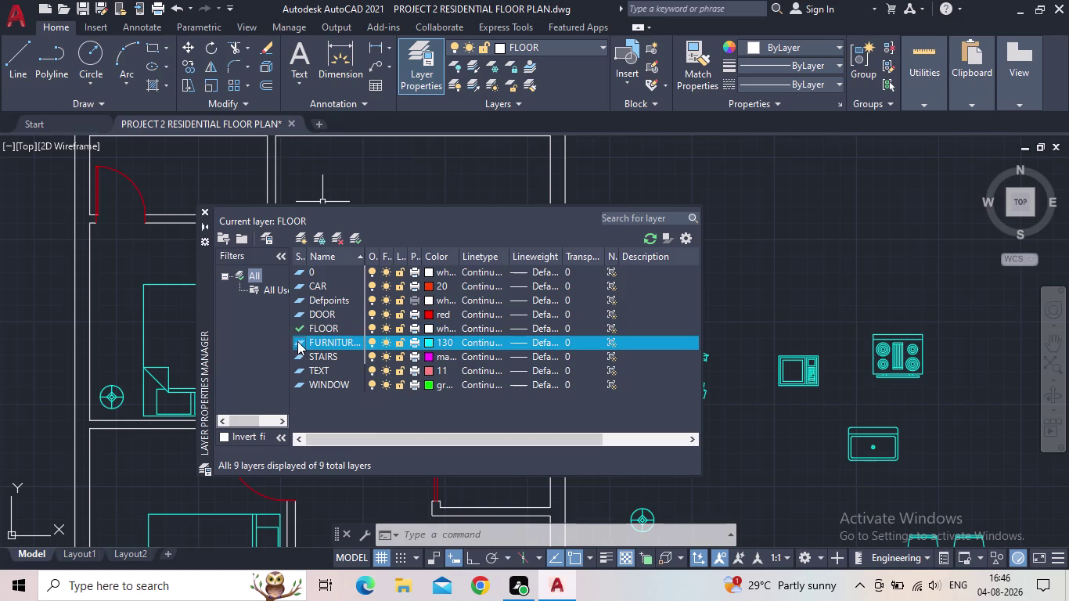
double_click(301, 340)
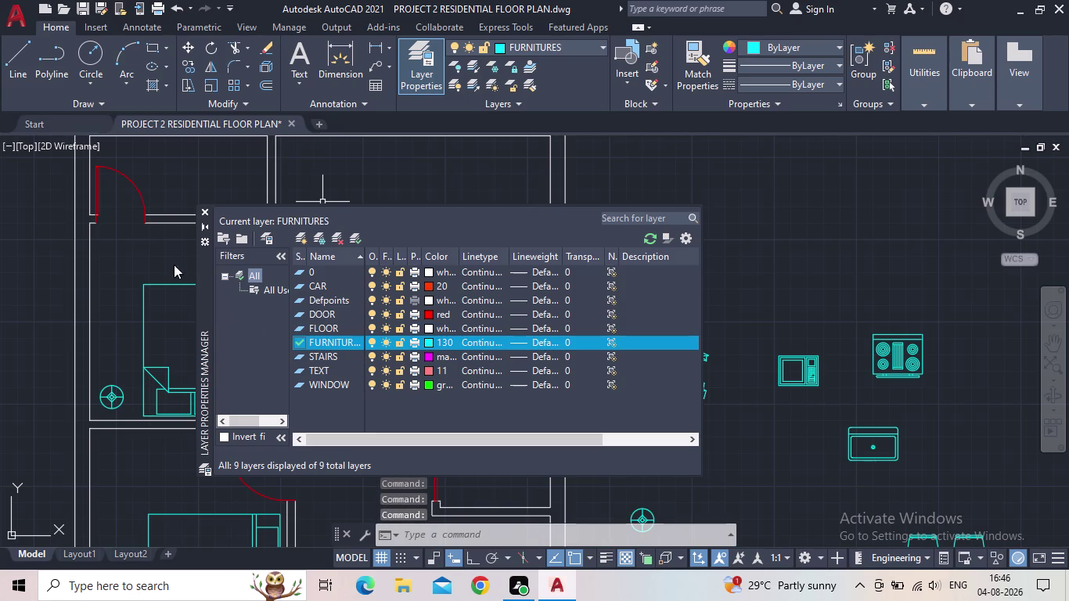
click(202, 212)
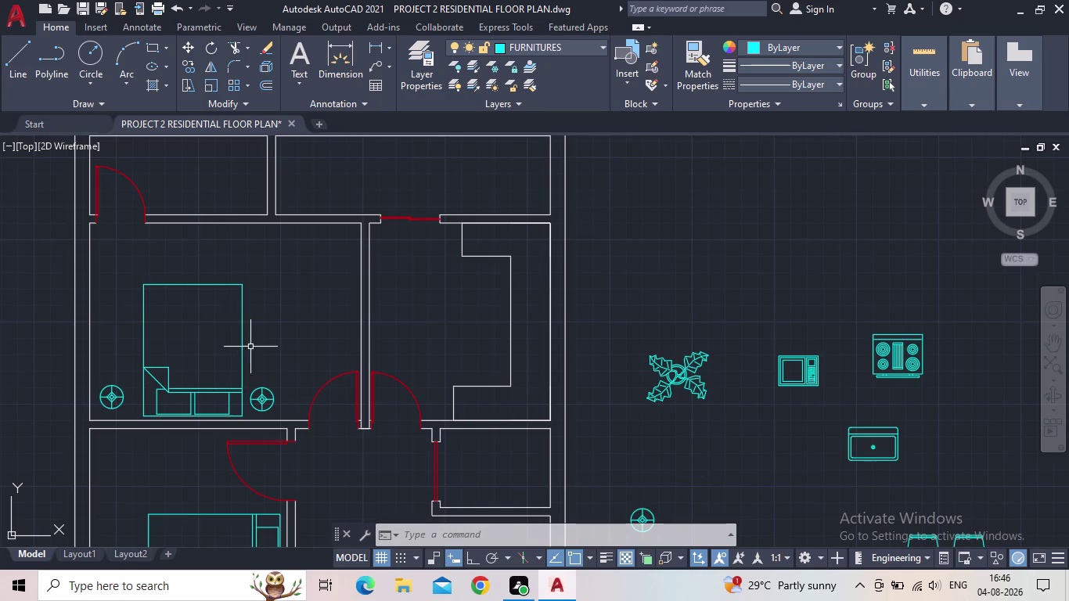
scroll(down, 3)
Pan and zoom across the furniture blocks to centre on the stove.
middle_click(279, 358)
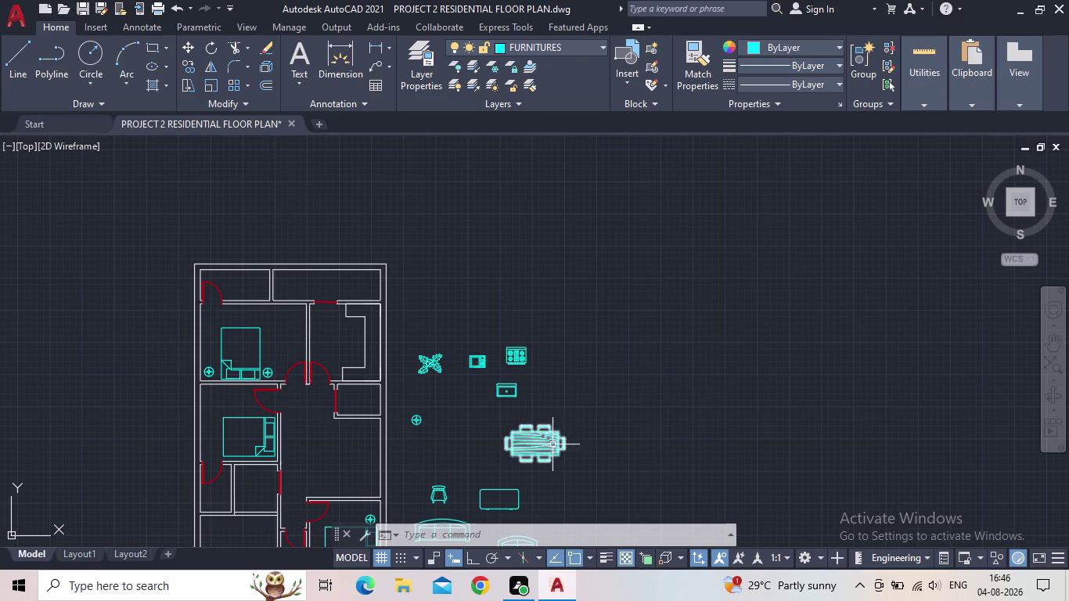
middle_drag(443, 423, 582, 350)
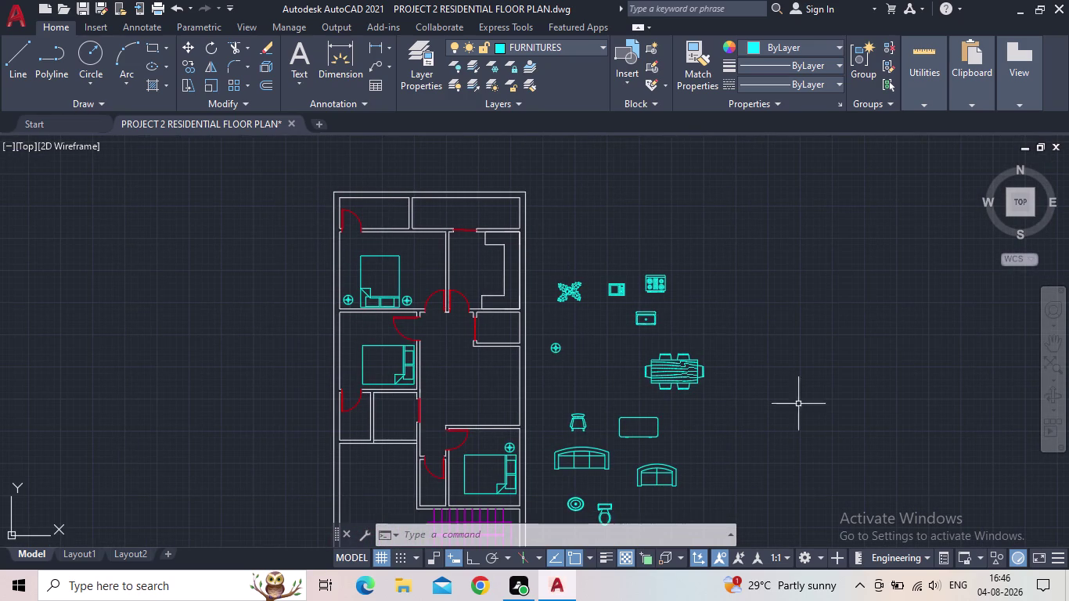
scroll(up, 3)
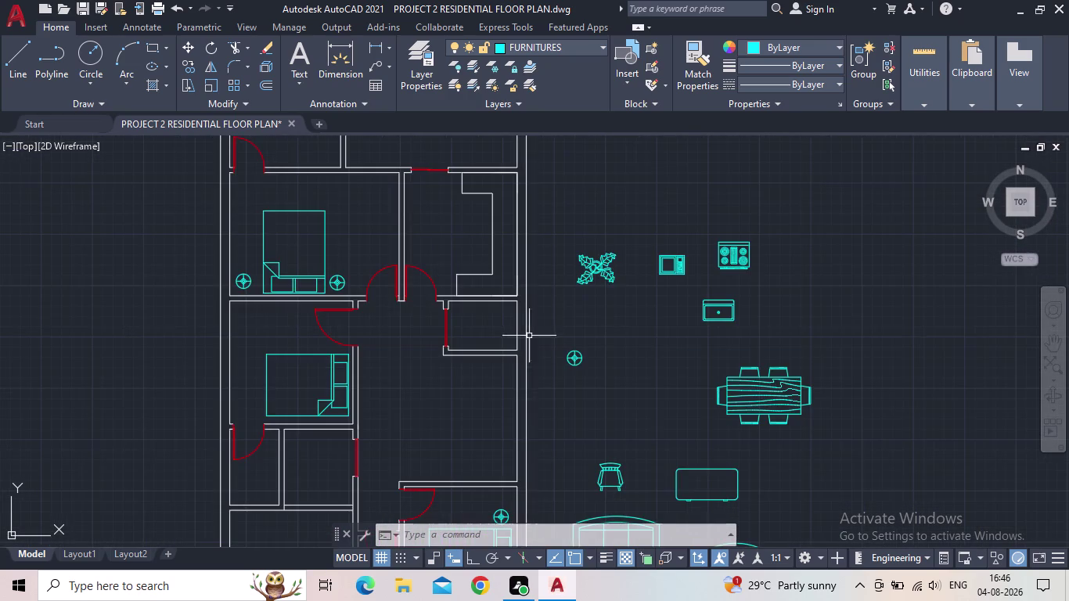
scroll(up, 3)
middle_drag(573, 361, 647, 491)
scroll(down, 3)
middle_drag(681, 503, 606, 544)
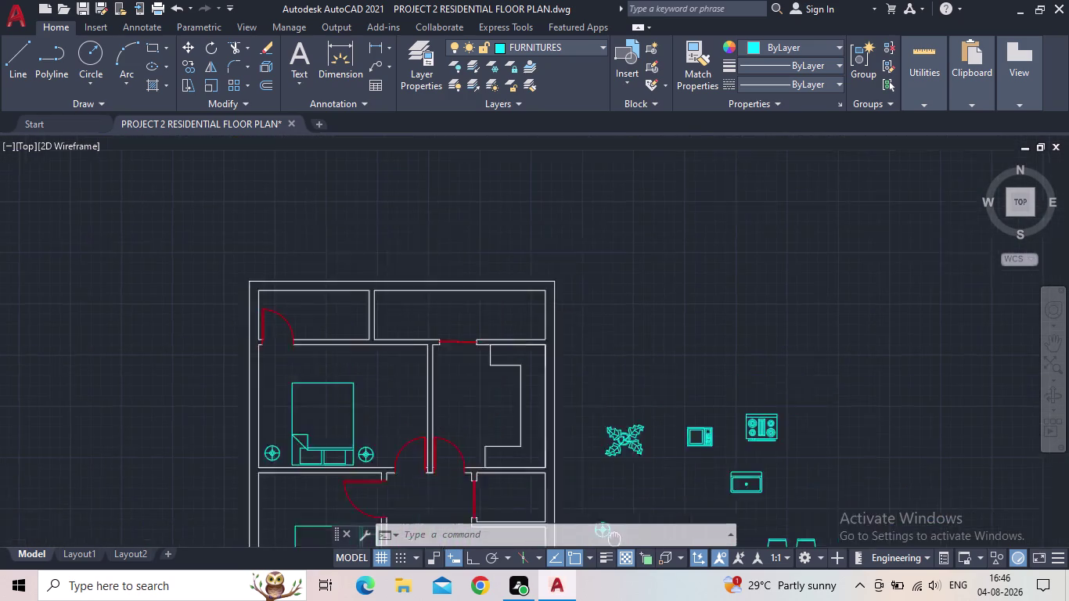
middle_drag(606, 544, 581, 553)
scroll(up, 3)
middle_drag(507, 447, 531, 405)
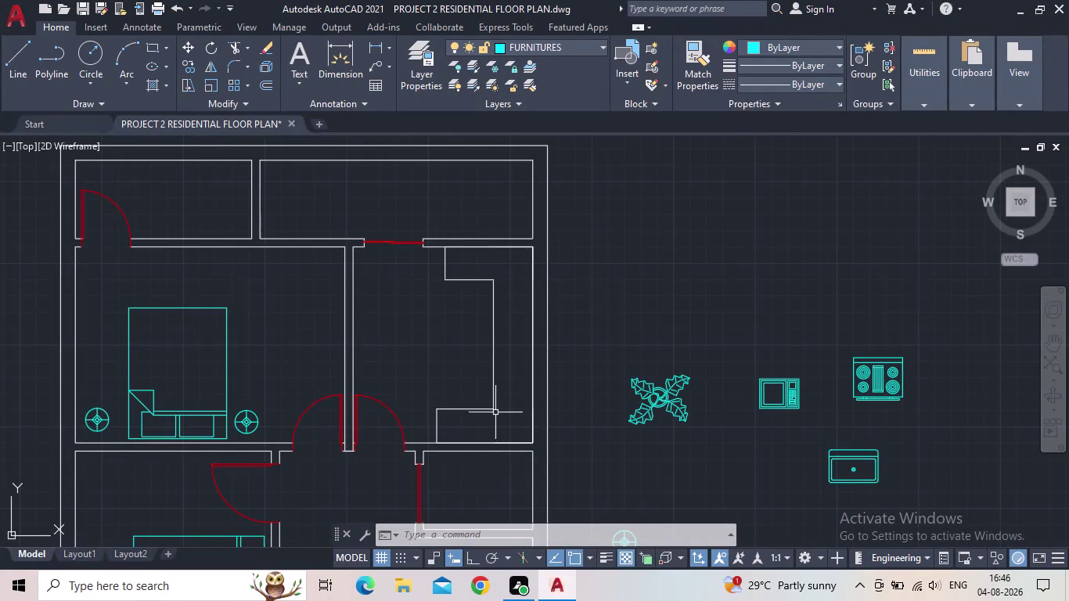
middle_drag(510, 415, 534, 393)
scroll(down, 3)
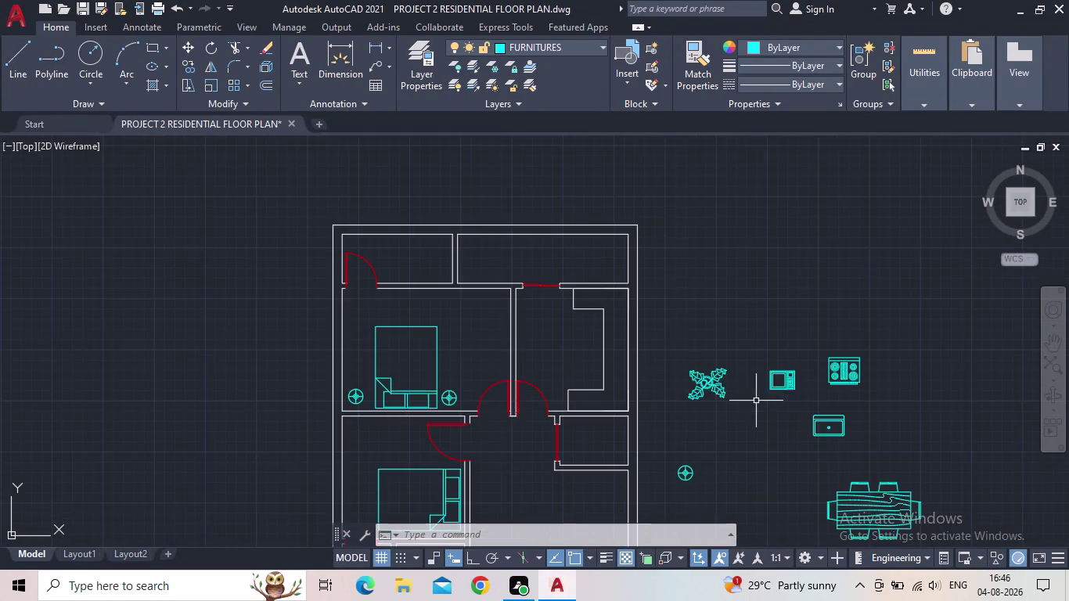
Rotate the stove block 270 degrees about its corner with Ortho on.
click(845, 373)
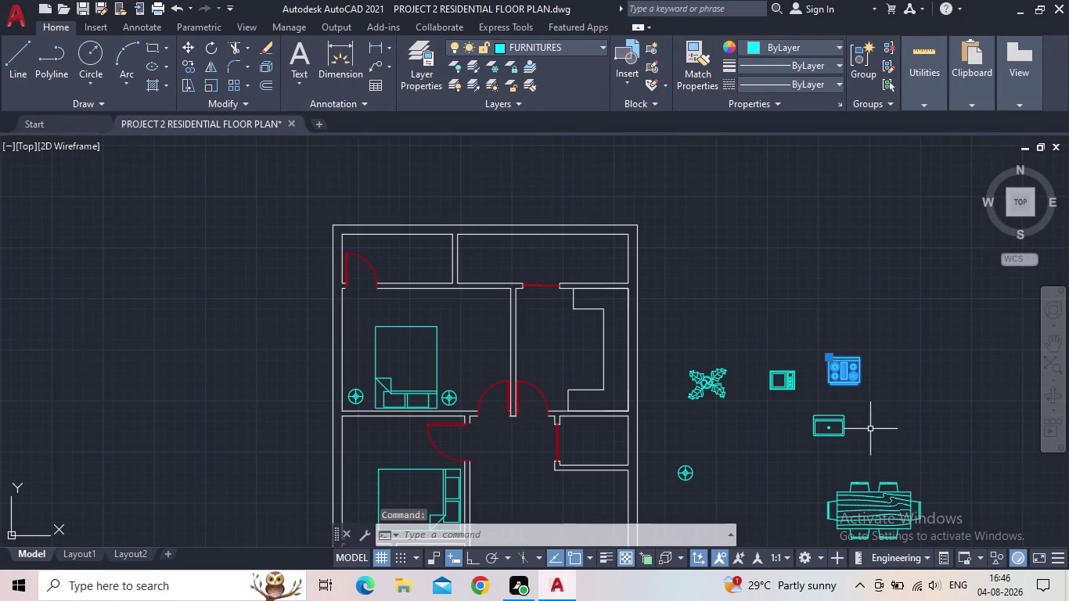
key(r)
key(o)
key(Return)
click(840, 368)
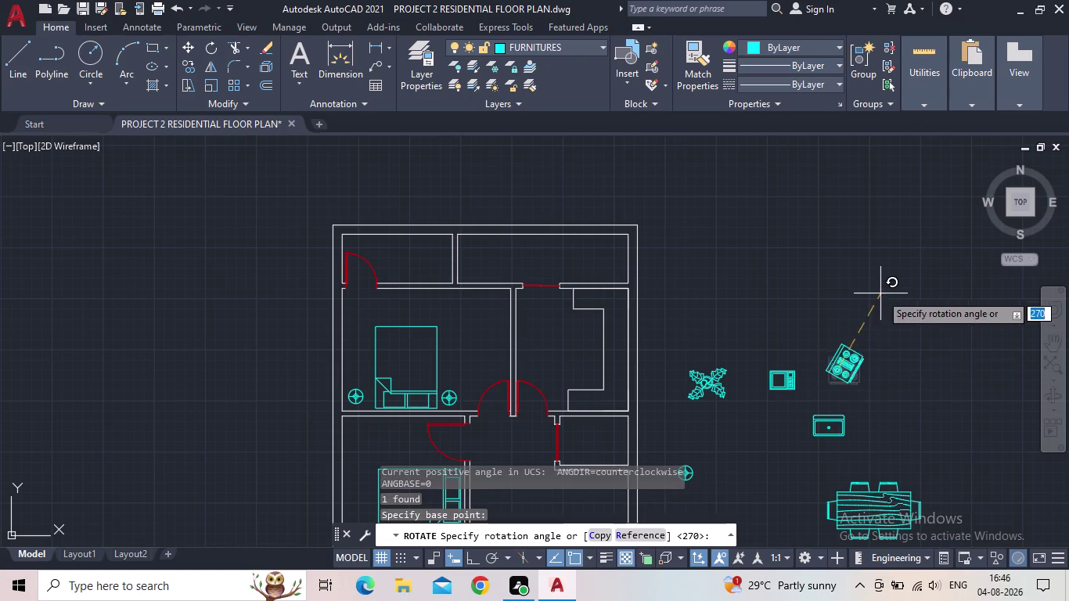
click(469, 562)
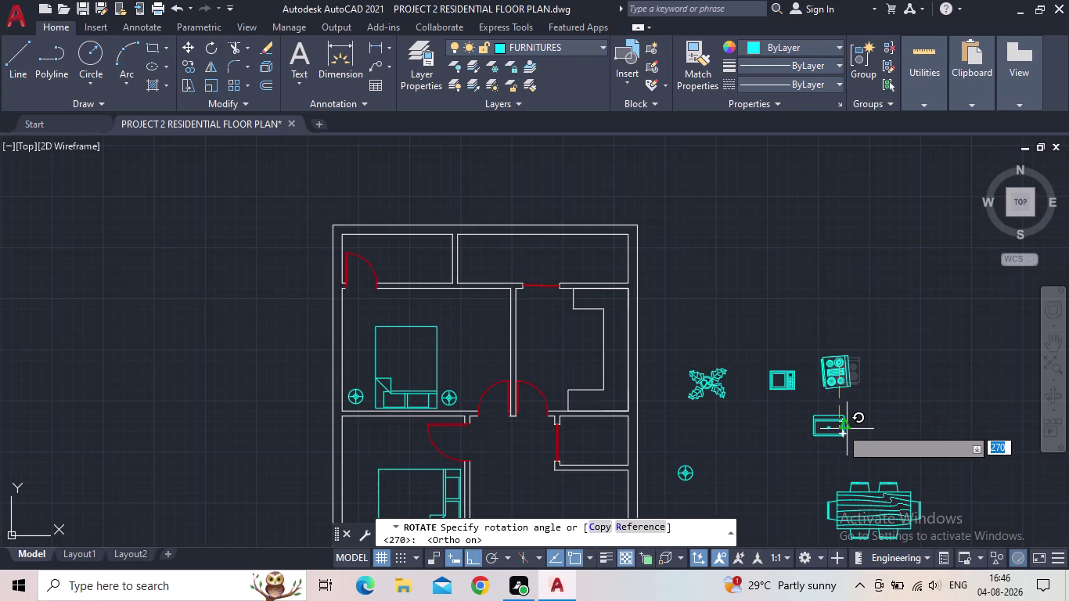
middle_drag(837, 405, 832, 338)
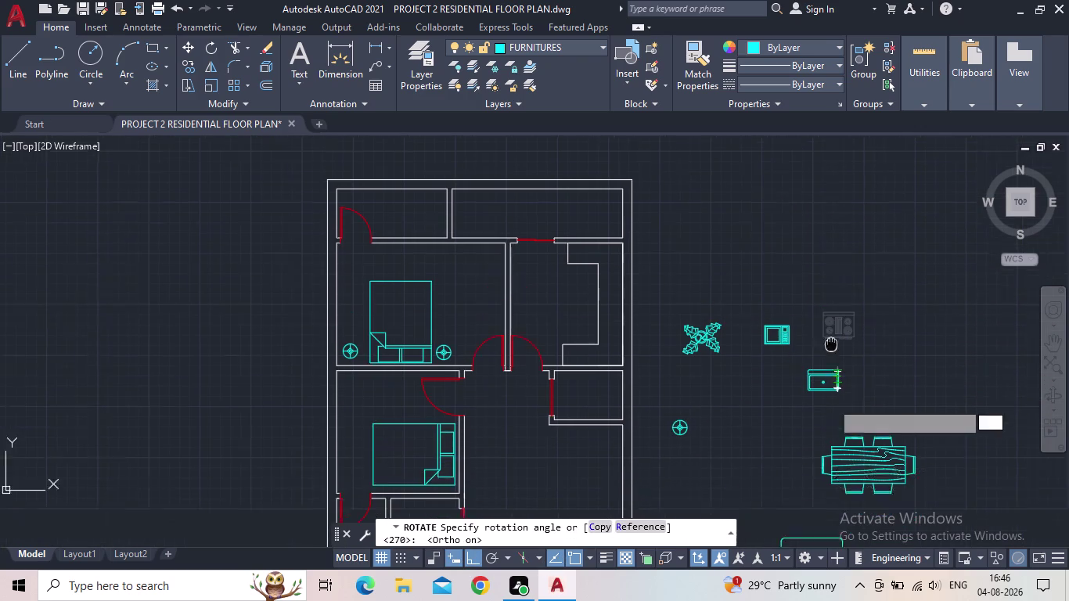
middle_drag(832, 338, 829, 296)
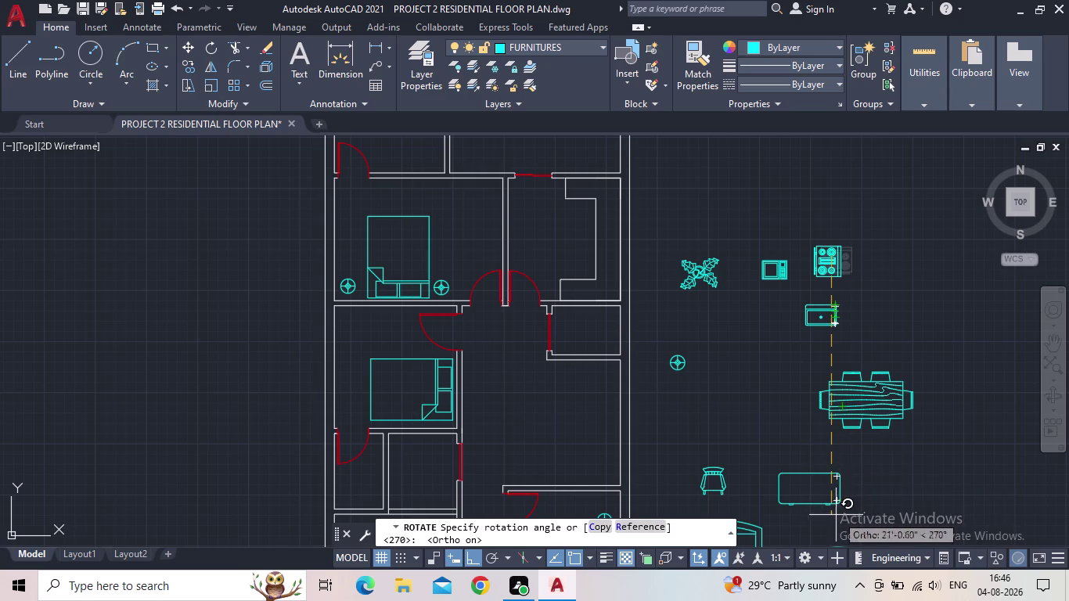
click(849, 454)
click(832, 258)
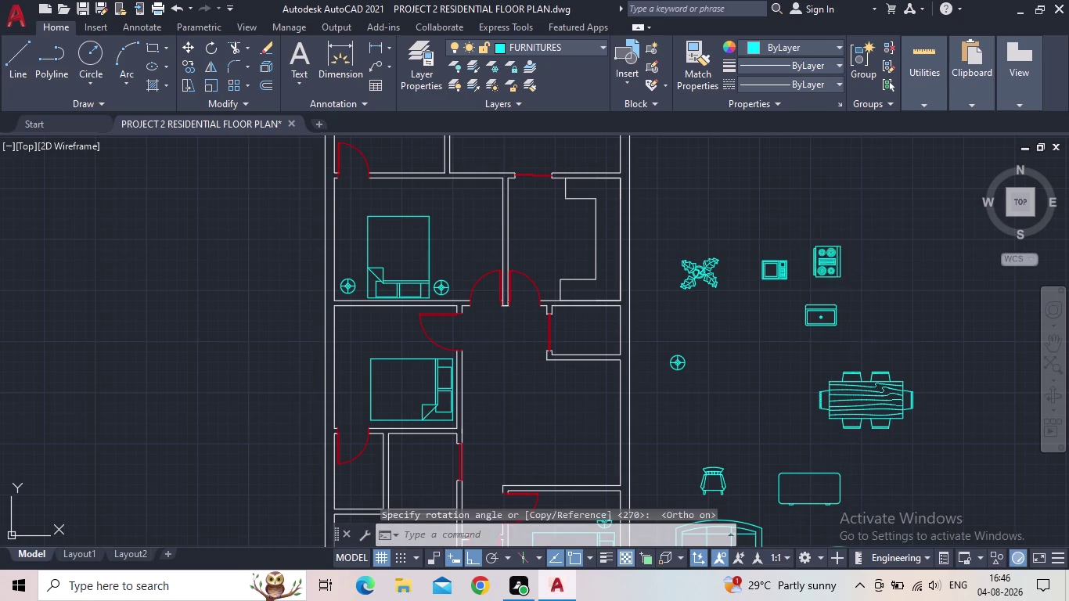
click(843, 248)
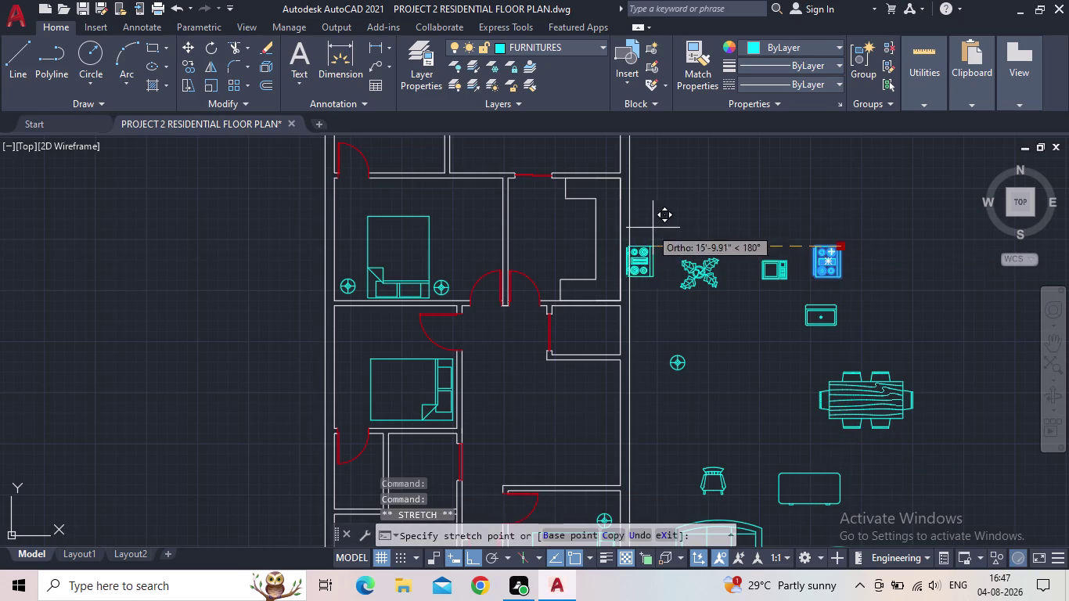
Drop the rotated cooktop against the kitchen counter wall.
click(474, 557)
scroll(up, 3)
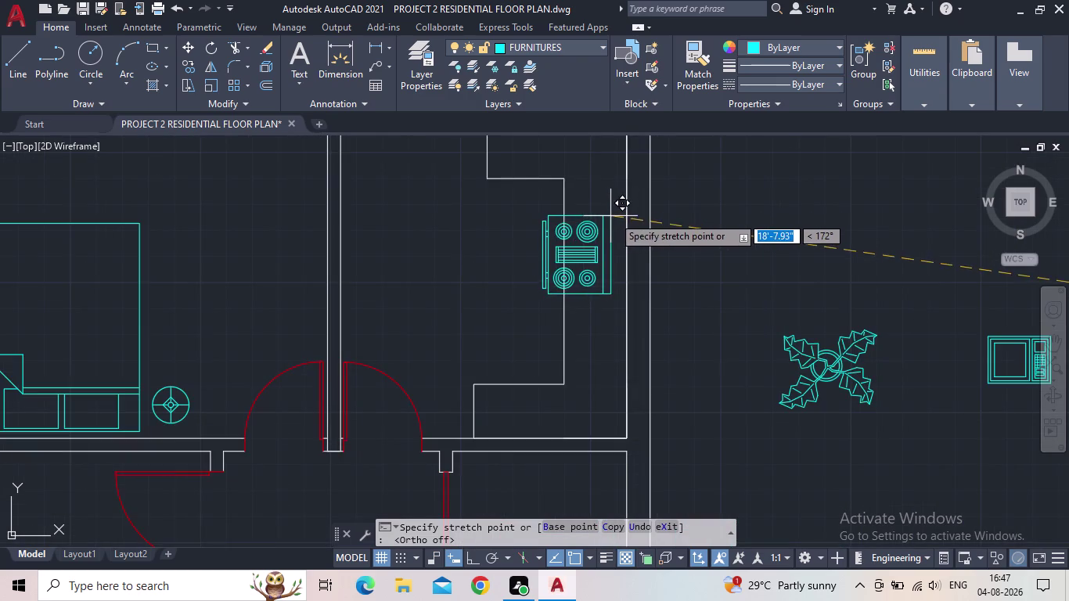
scroll(up, 3)
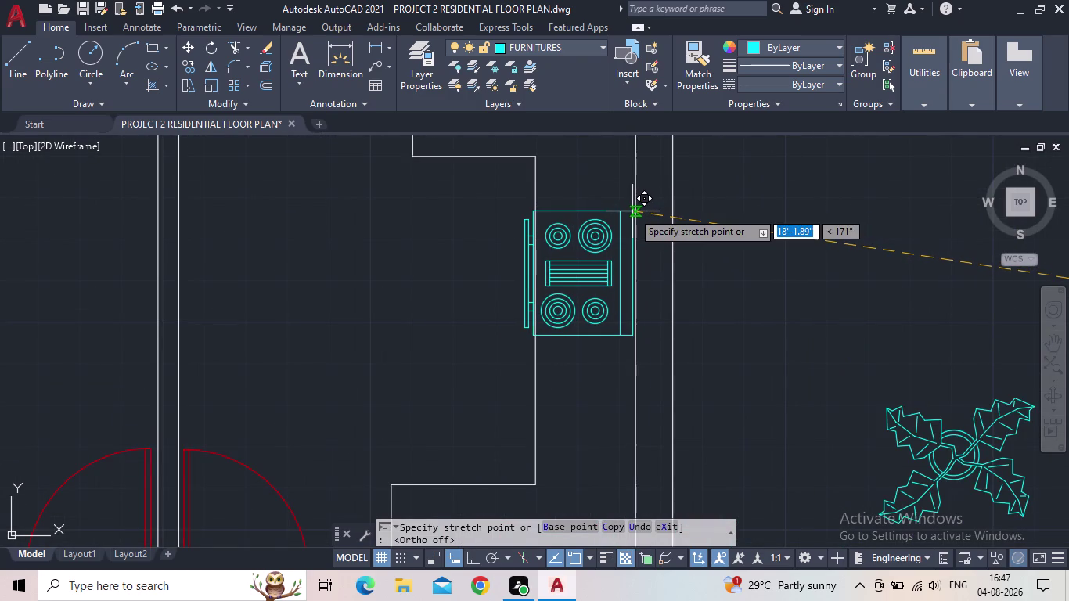
scroll(up, 3)
scroll(down, 3)
scroll(down, 3)
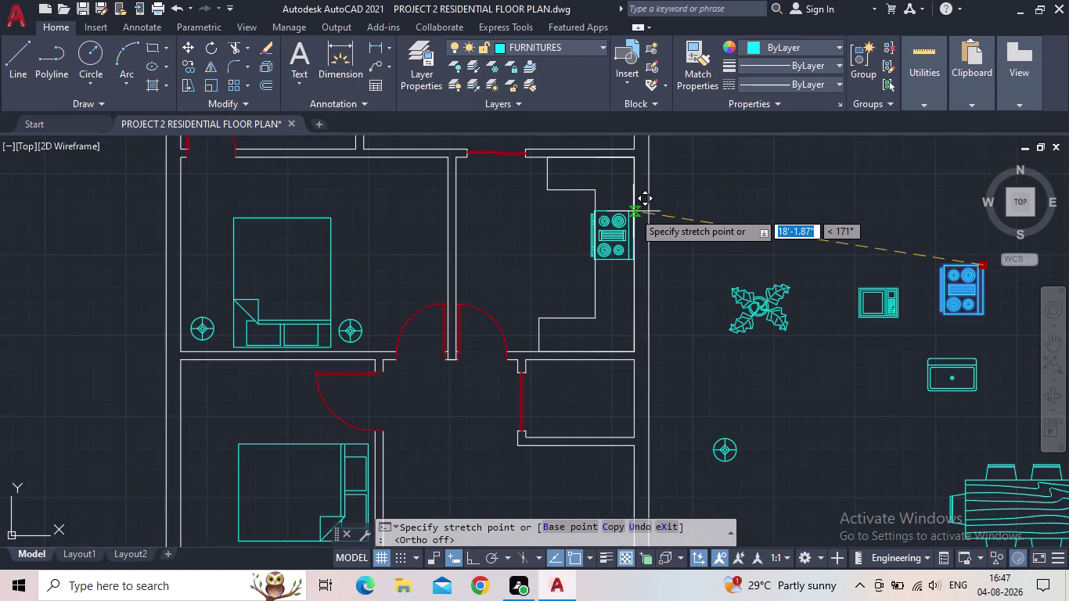
scroll(up, 3)
scroll(up, 3)
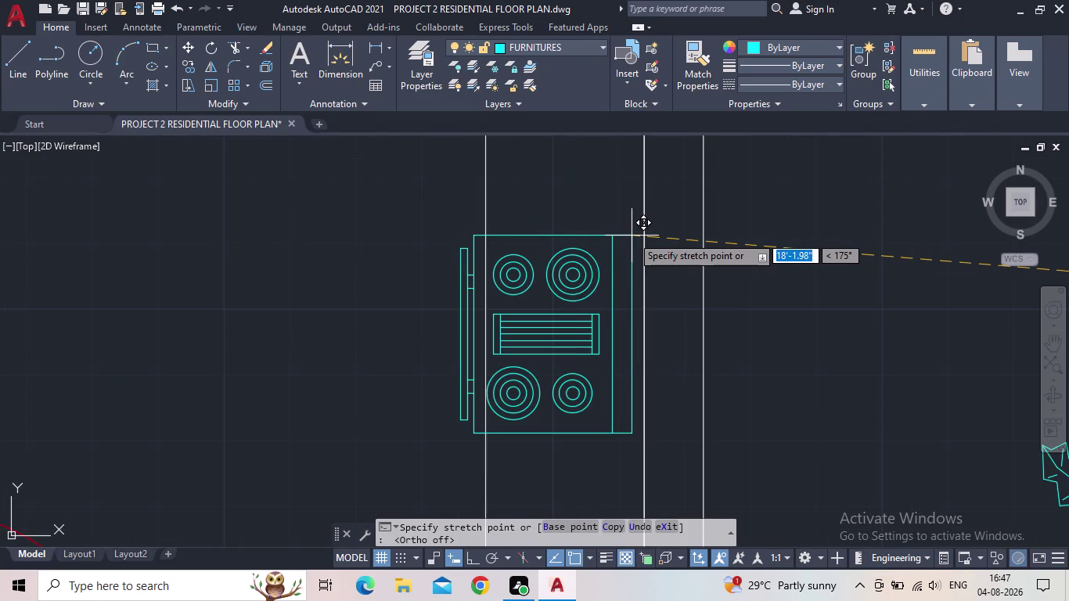
scroll(up, 3)
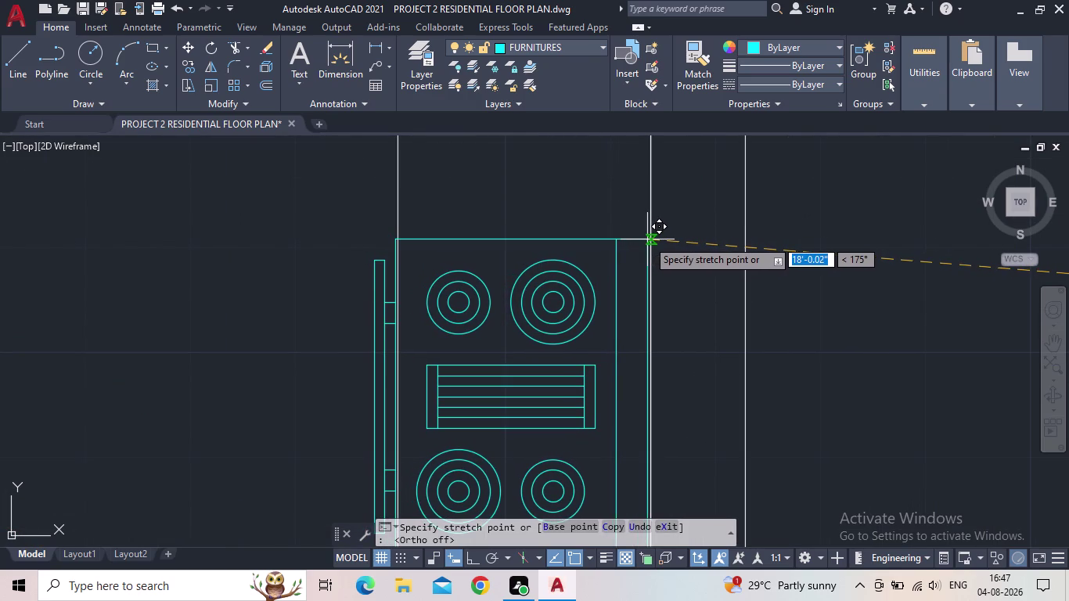
click(648, 240)
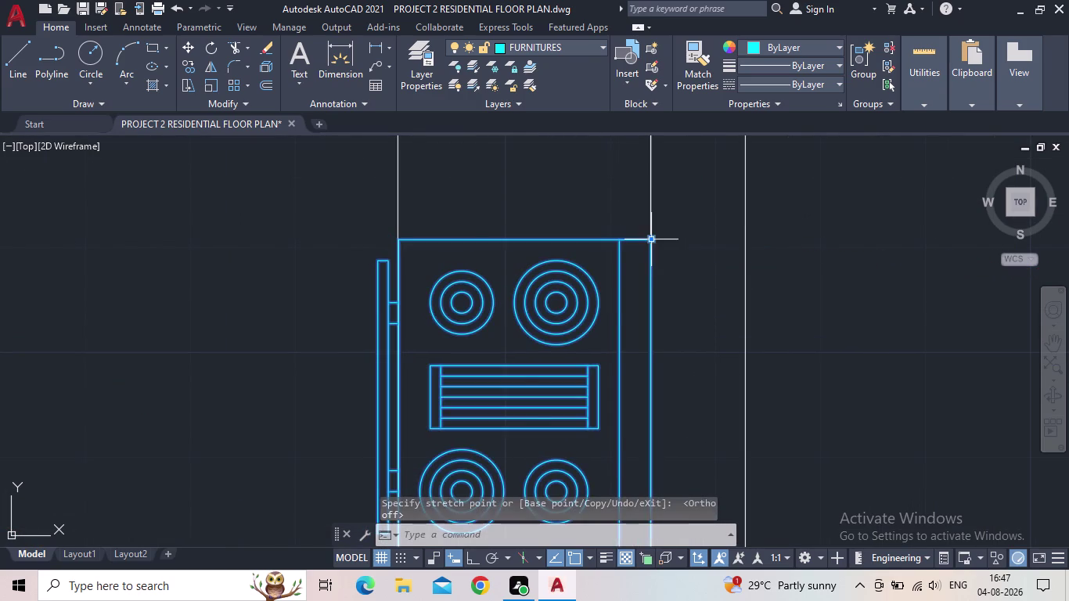
scroll(down, 3)
middle_click(636, 221)
key(Escape)
Grip-move the microwave into the counter's top corner using Nearest snap.
scroll(down, 3)
middle_drag(694, 271, 635, 271)
click(843, 305)
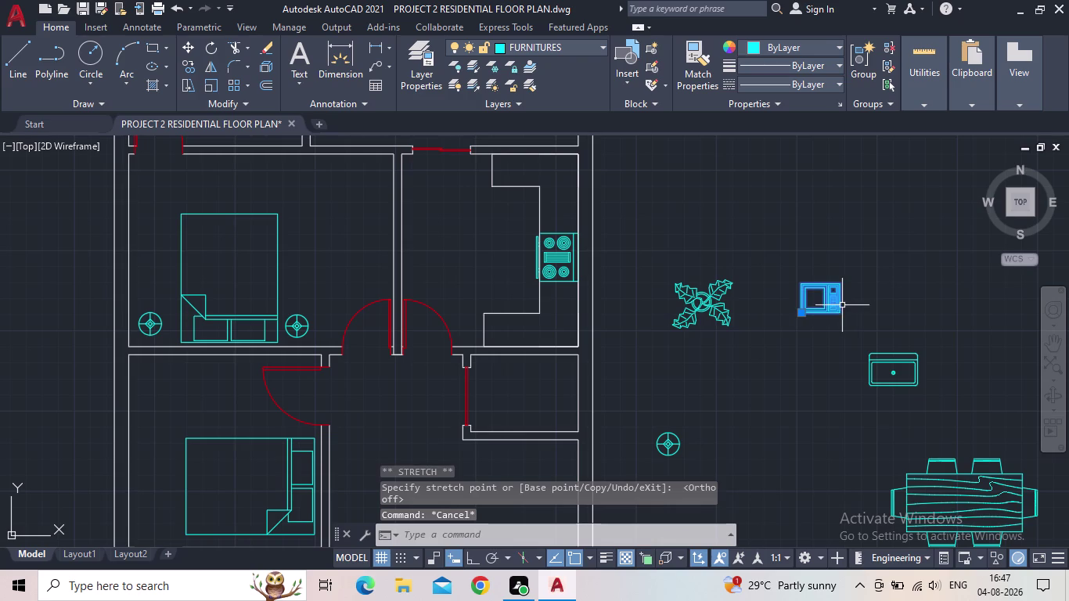
click(803, 311)
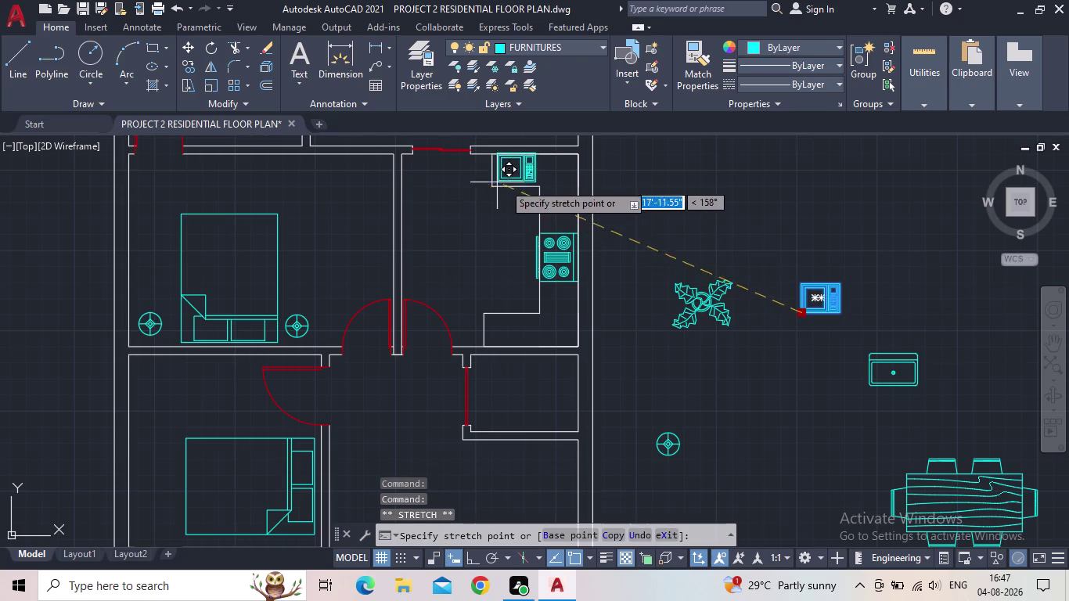
scroll(up, 3)
middle_drag(564, 194, 551, 311)
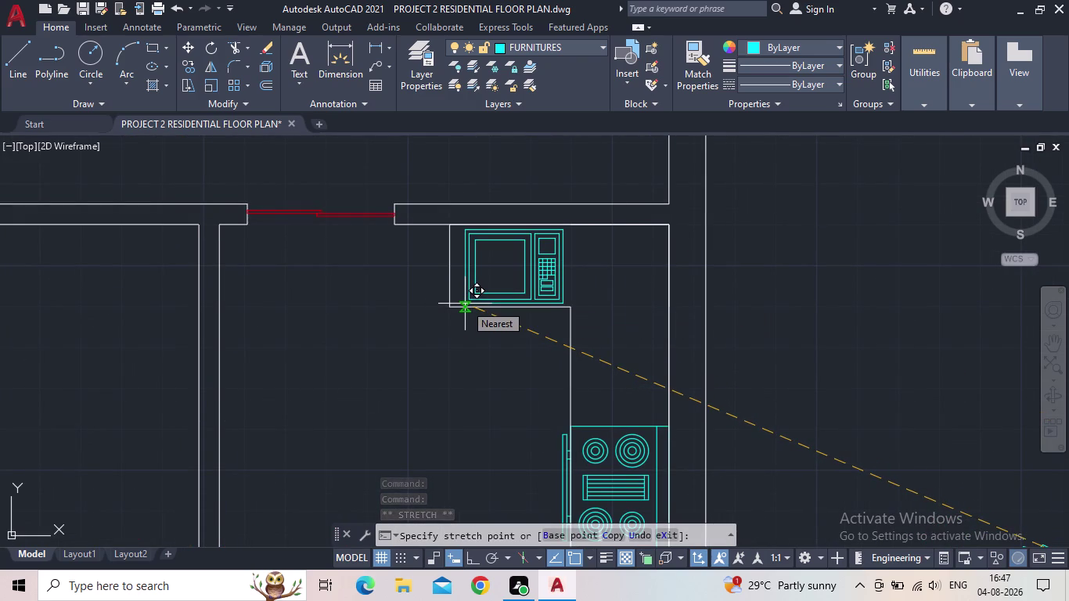
click(463, 303)
scroll(down, 3)
middle_click(861, 348)
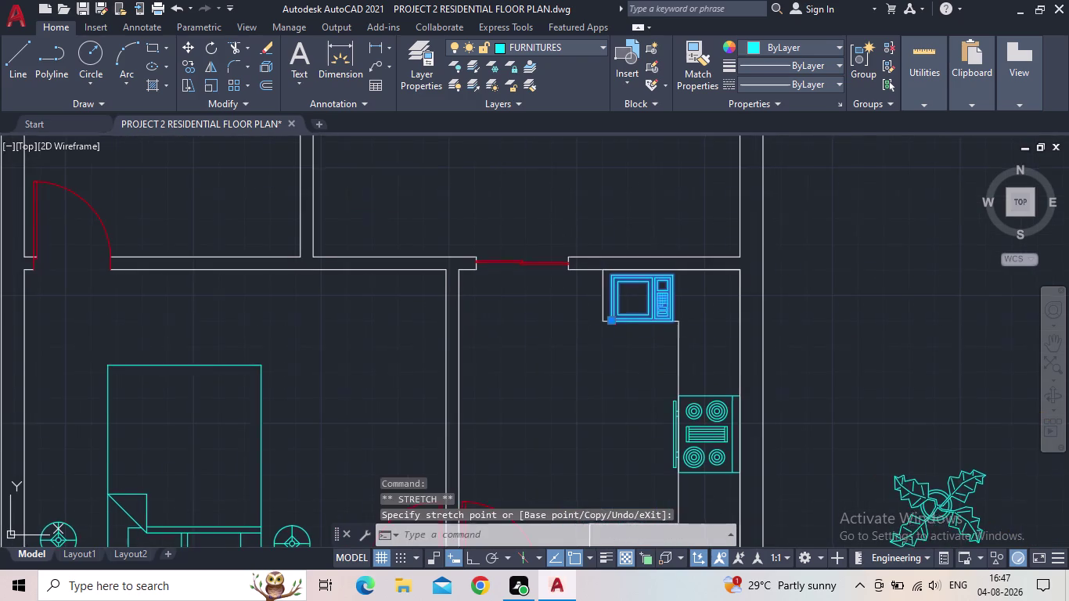
key(Escape)
middle_drag(861, 357, 732, 285)
scroll(down, 3)
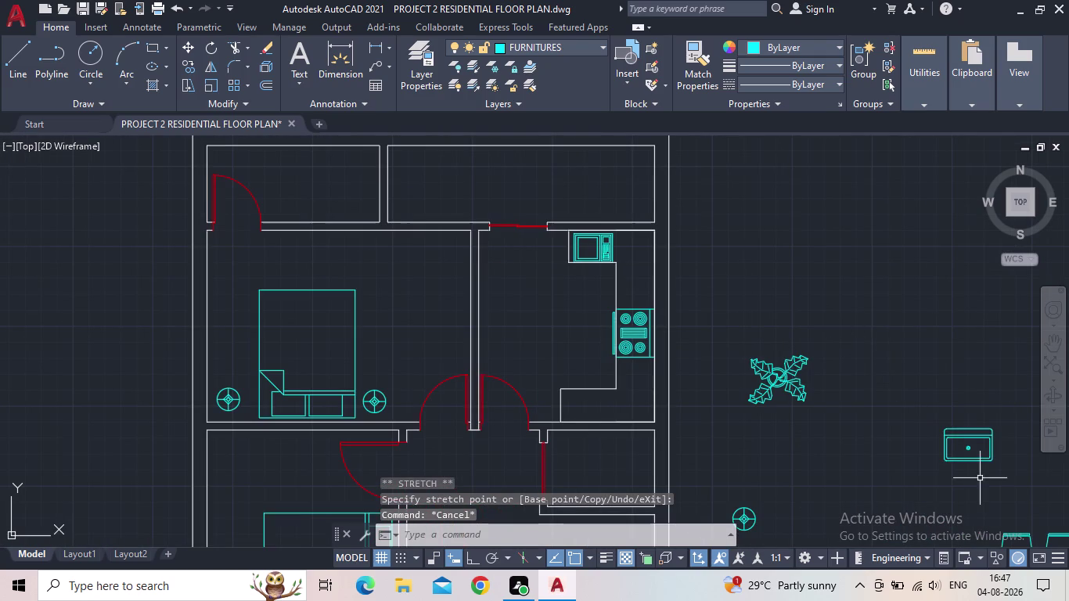
Rotate the sink 270 degrees with RO and Ortho on.
drag(981, 477, 975, 468)
click(968, 454)
key(r)
key(o)
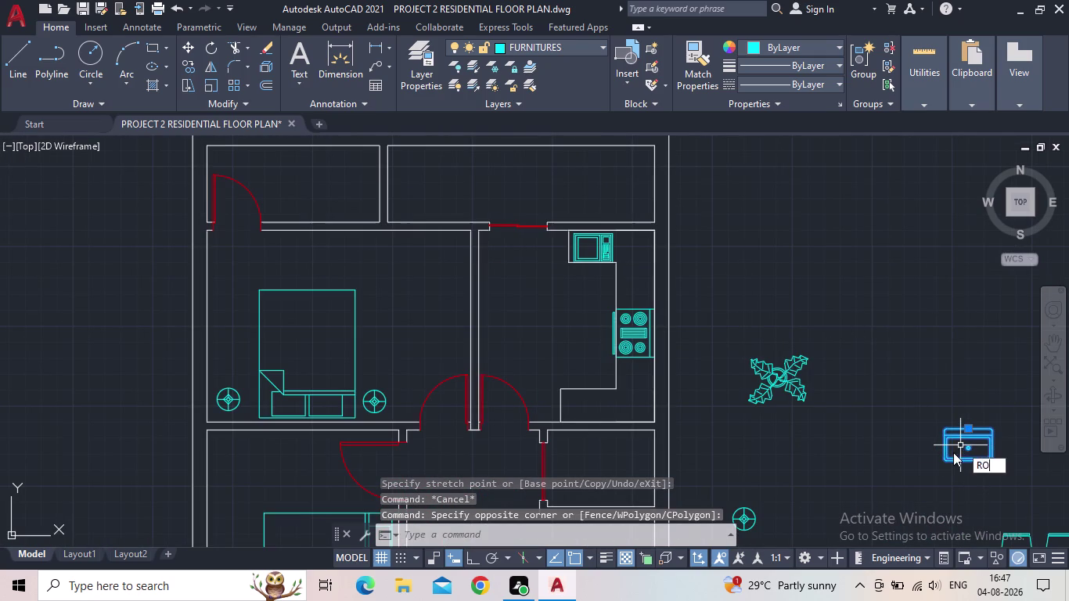
key(space)
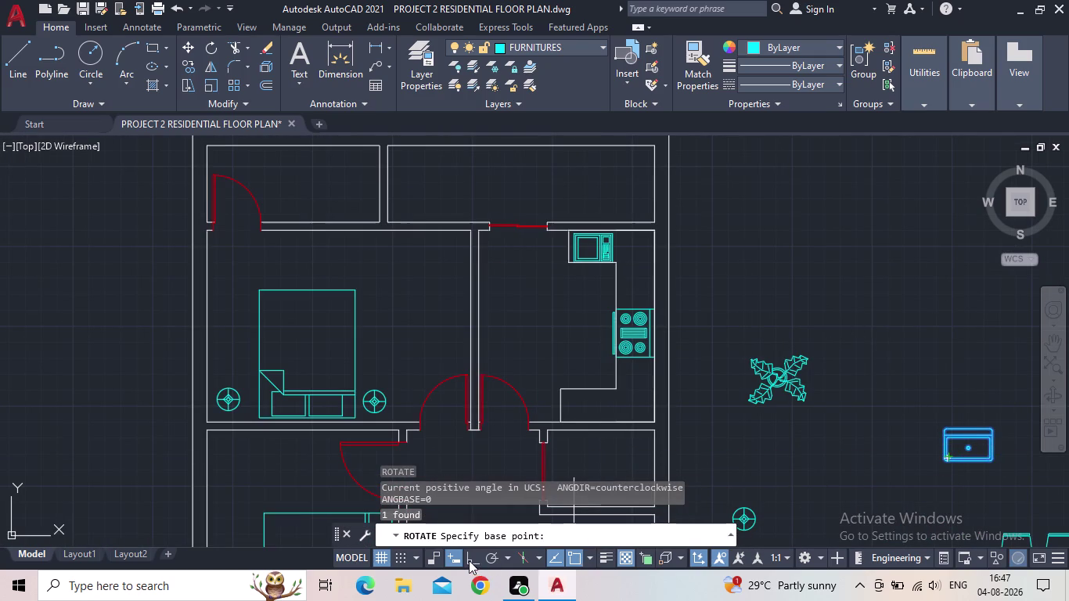
click(469, 561)
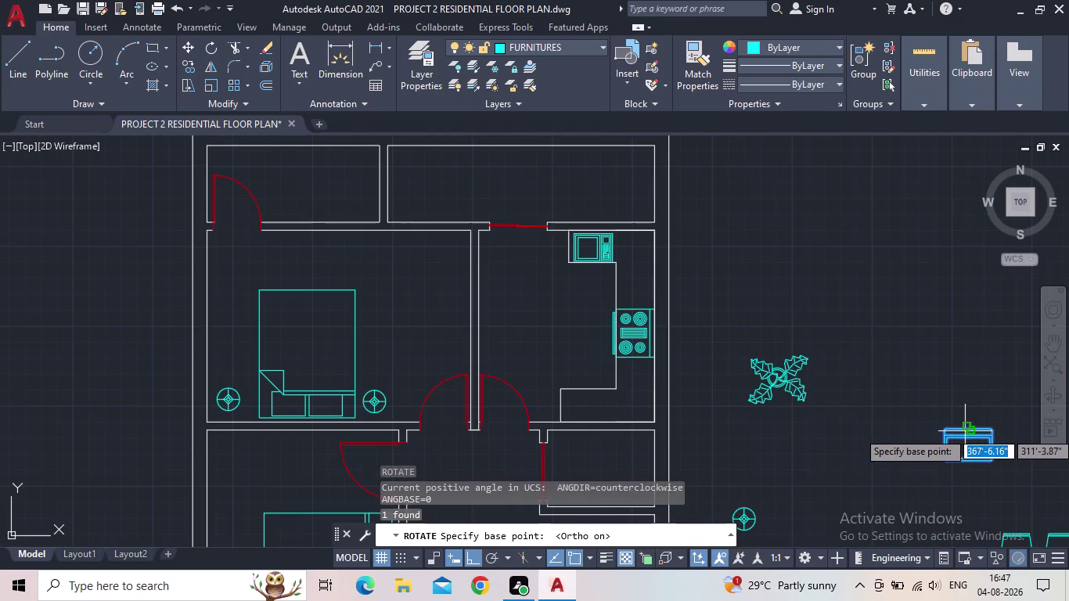
click(965, 431)
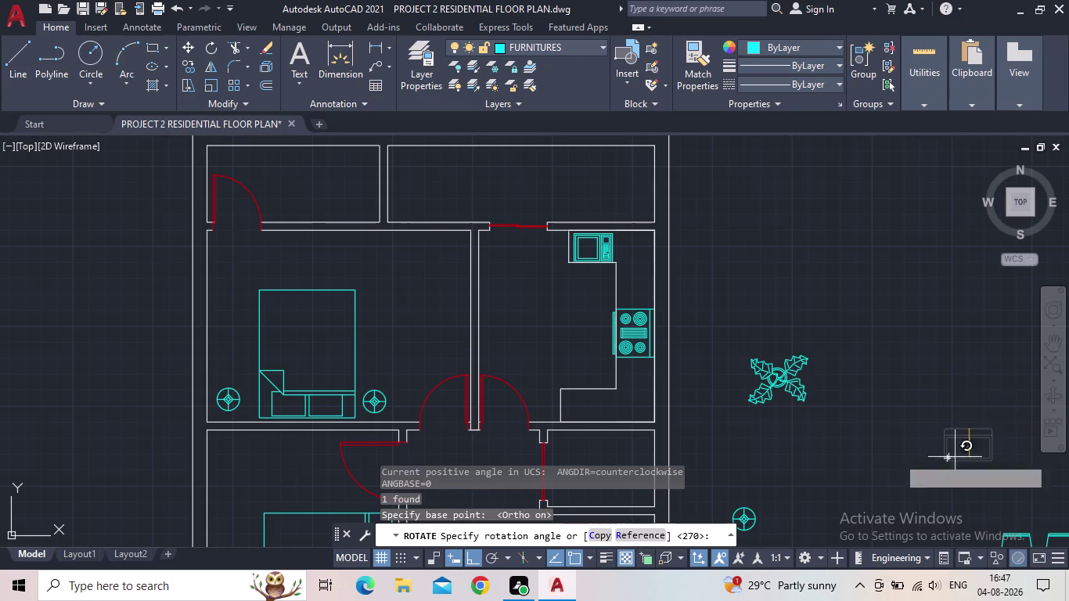
click(799, 447)
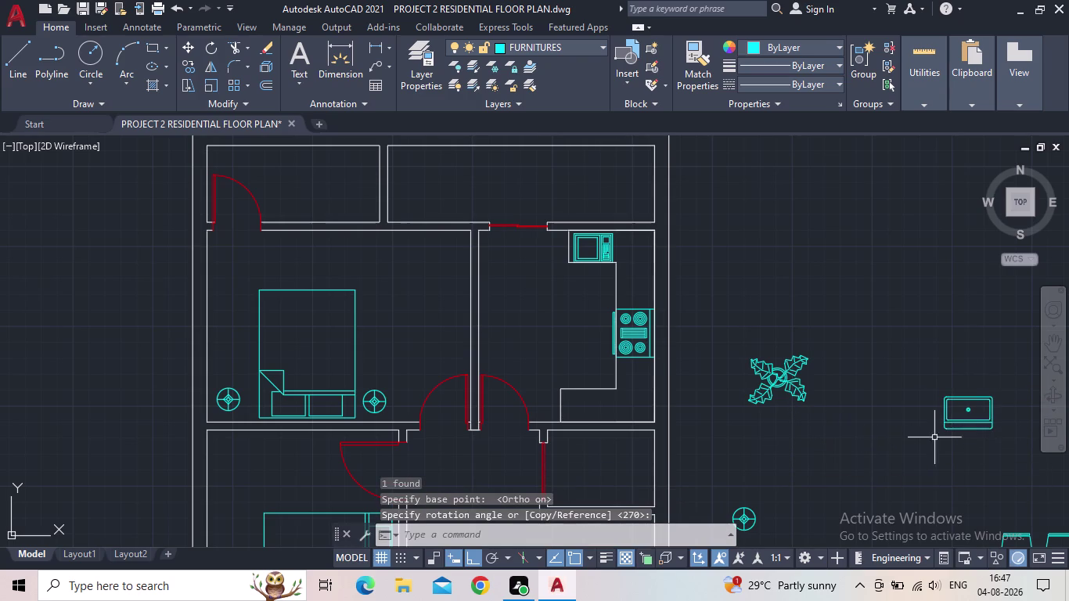
Set the rotated sink at the counter's lower end with Ortho off, then save.
click(970, 427)
click(937, 434)
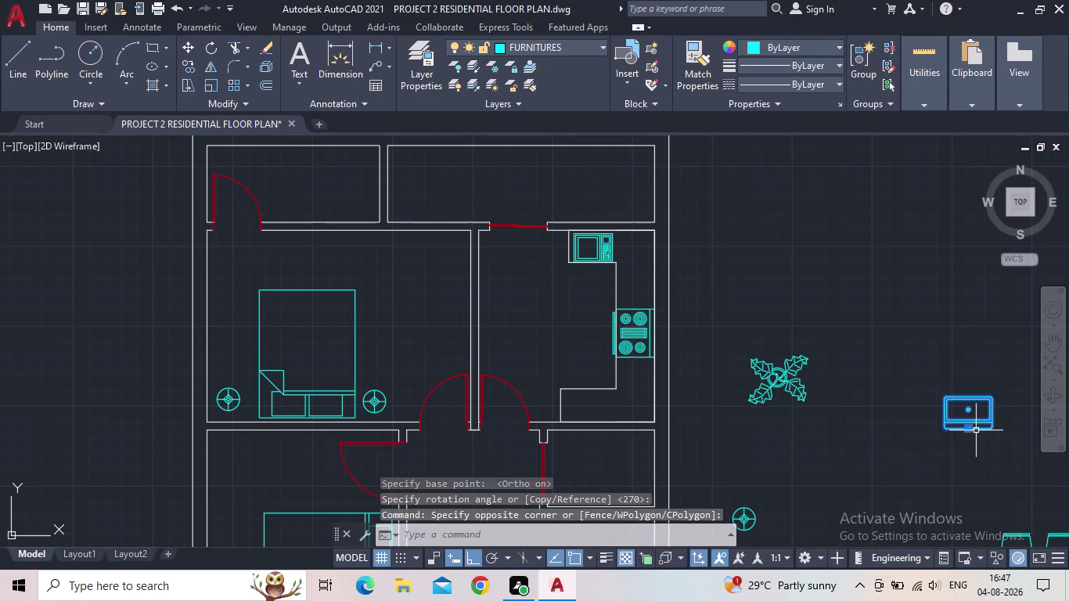
drag(966, 430, 952, 429)
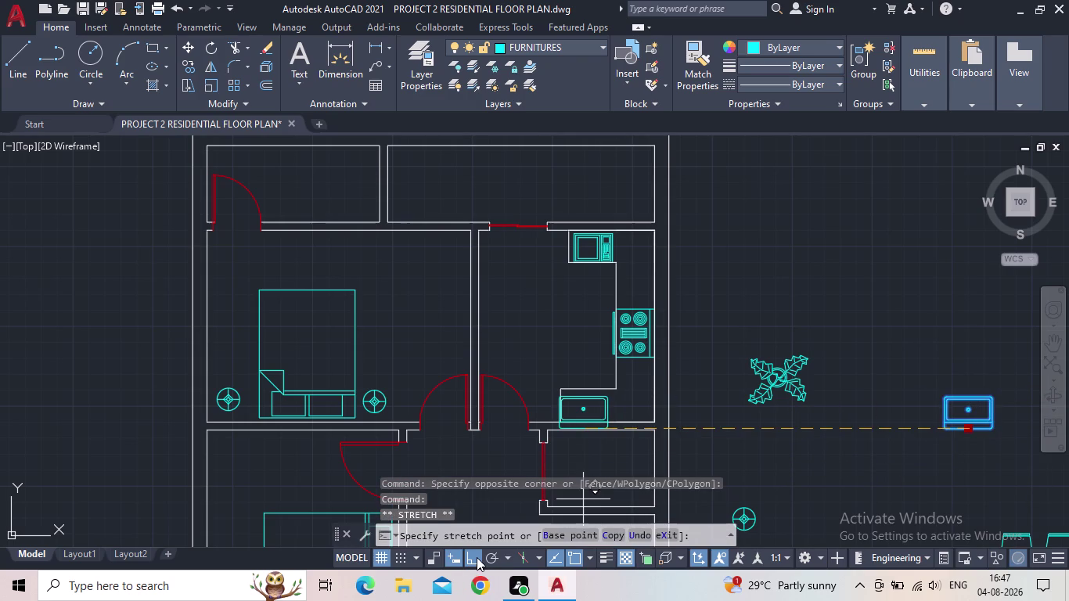
click(477, 557)
scroll(up, 3)
scroll(up, 3)
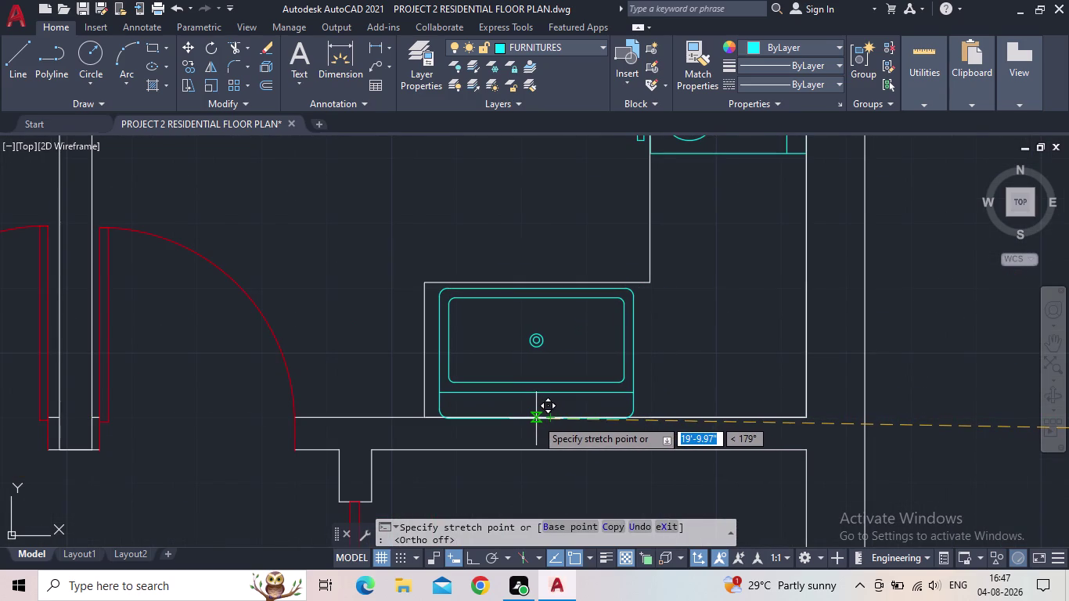
click(536, 419)
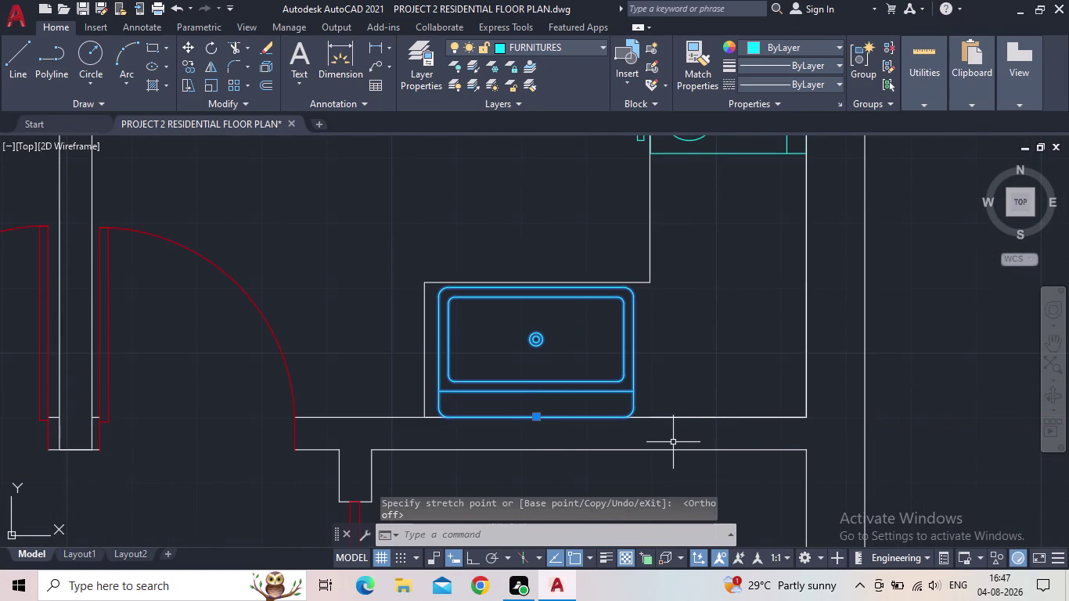
key(Escape)
scroll(down, 3)
scroll(down, 3)
scroll(up, 3)
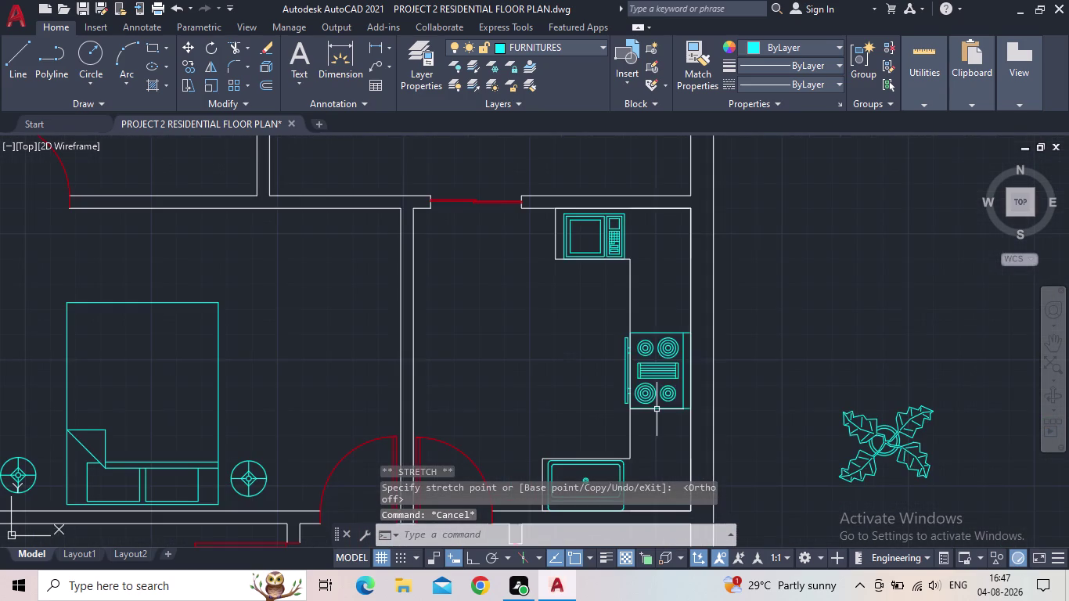
click(89, 4)
Pan and zoom across the whole building outline and furniture blocks.
scroll(down, 3)
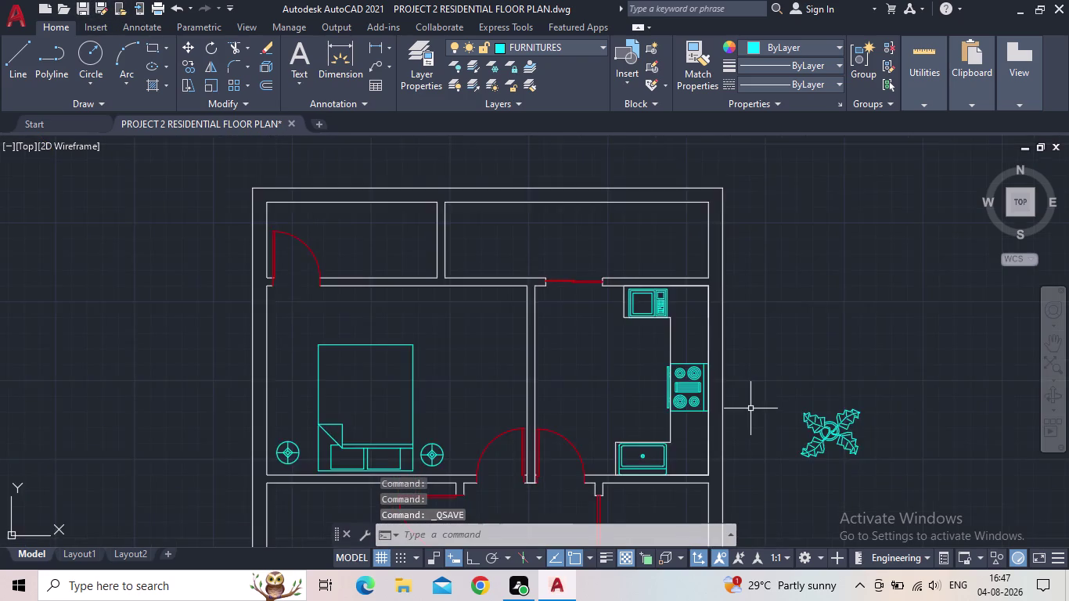
middle_drag(754, 407, 714, 298)
middle_drag(727, 348, 738, 300)
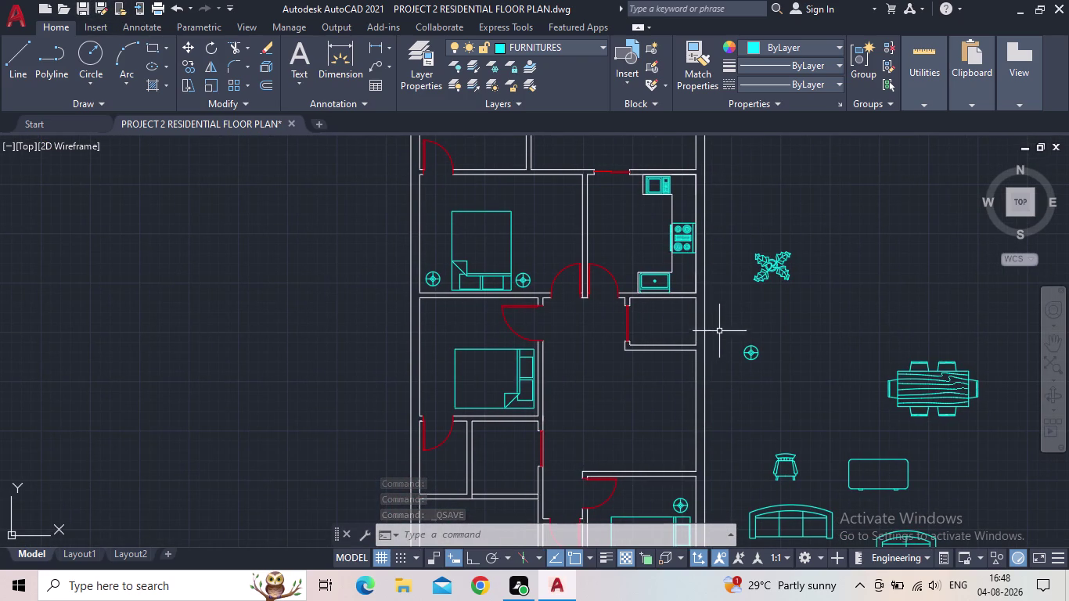
middle_drag(756, 307, 760, 317)
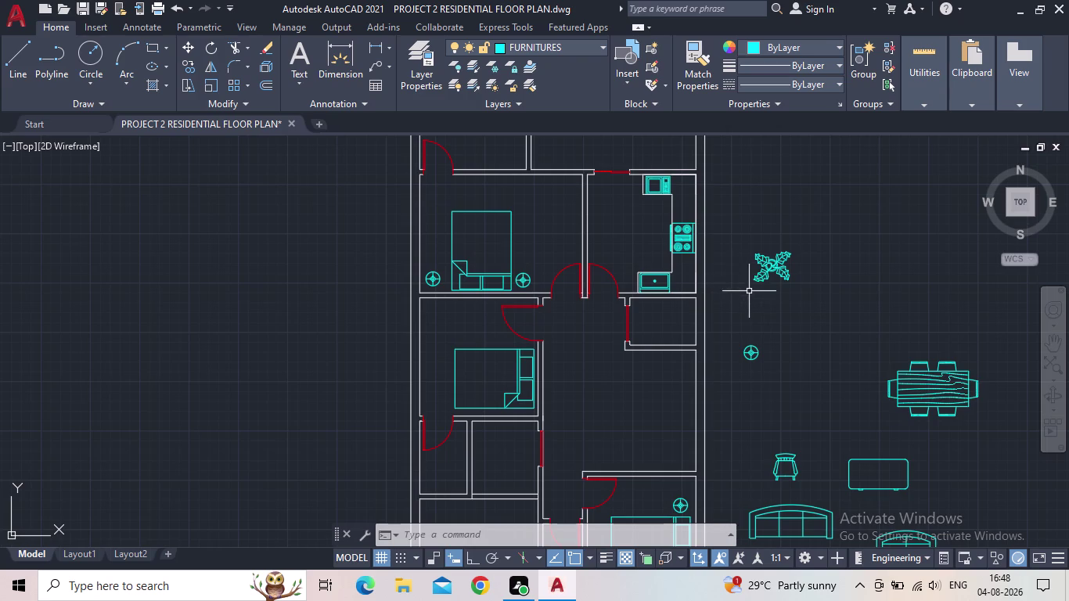
middle_drag(760, 317, 785, 356)
middle_drag(842, 391, 845, 325)
scroll(down, 3)
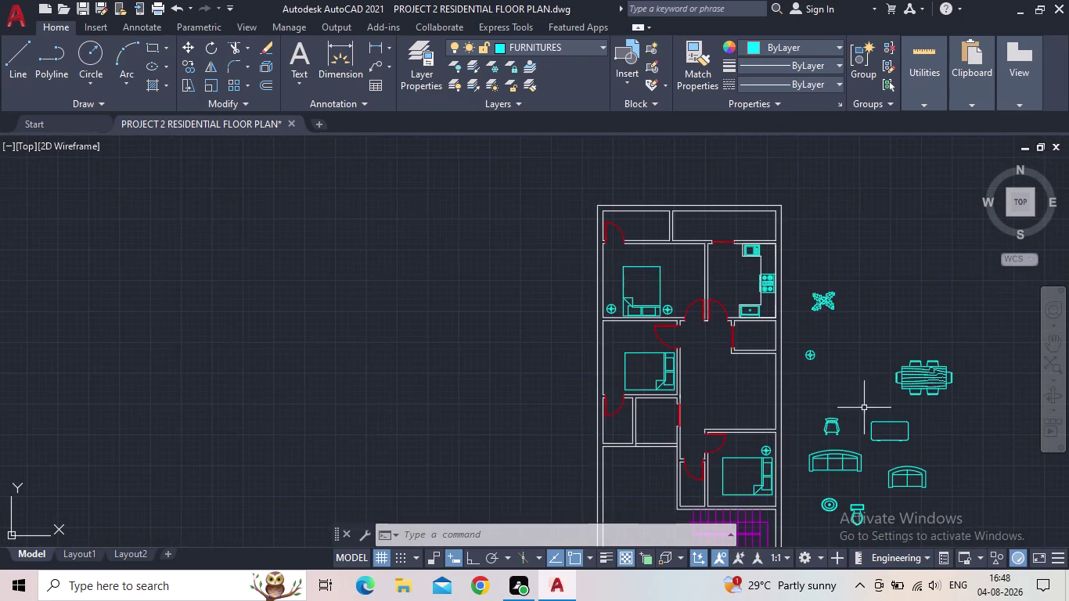
middle_drag(872, 423, 822, 343)
middle_drag(789, 332, 805, 370)
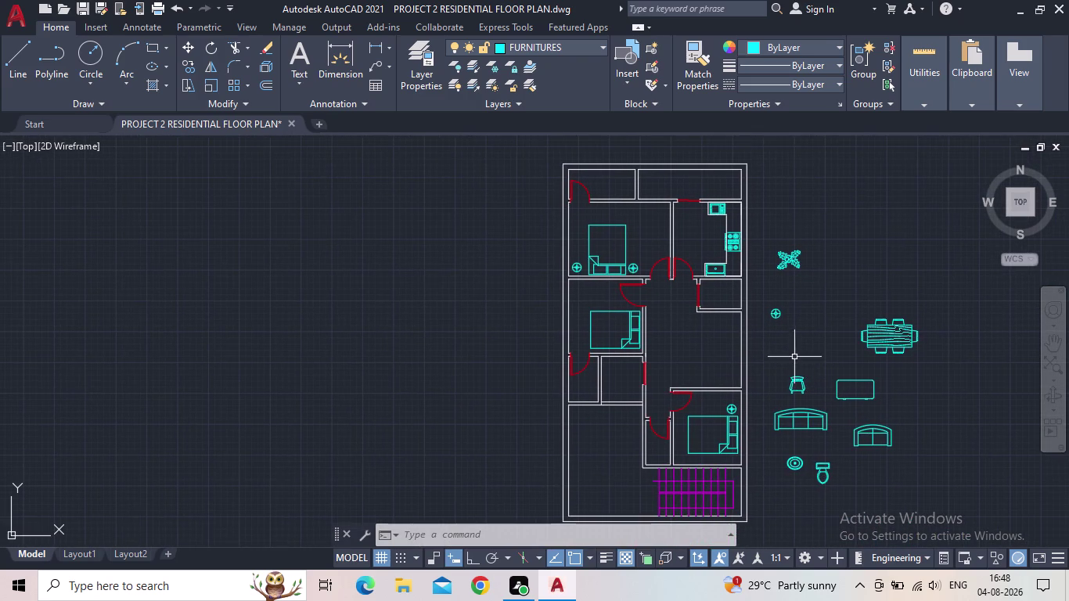
scroll(up, 3)
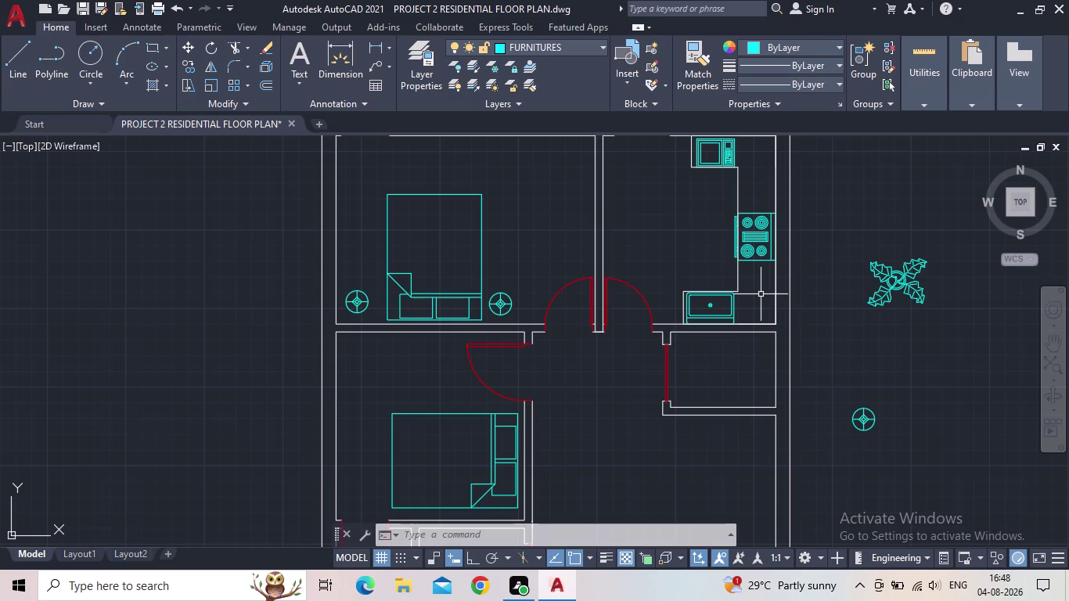
Pan to centre the upper rooms beside the kitchen.
middle_drag(759, 295, 754, 312)
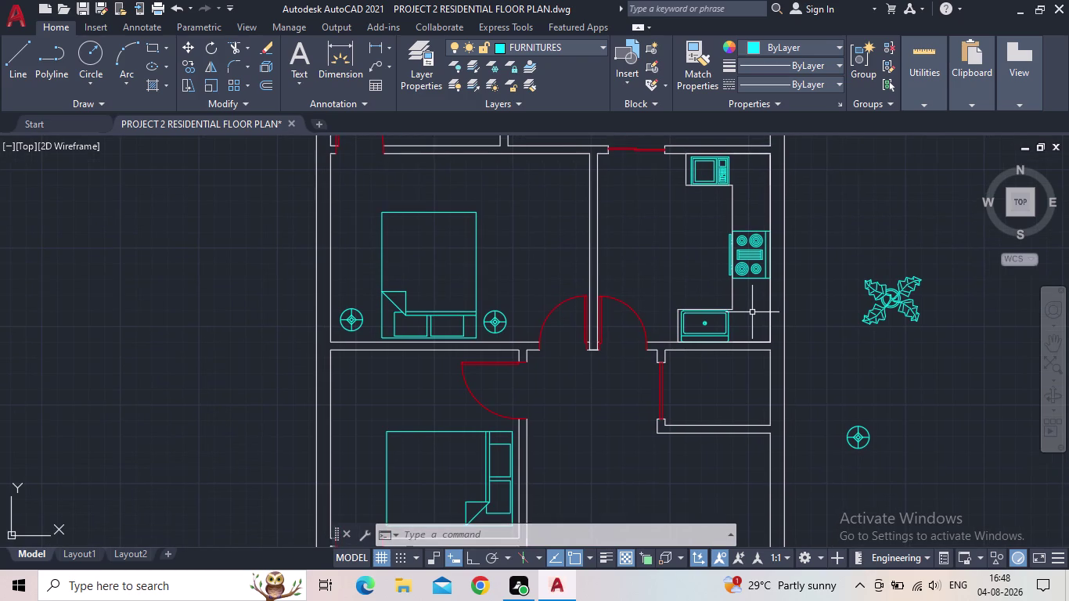
middle_drag(752, 312, 745, 308)
scroll(down, 3)
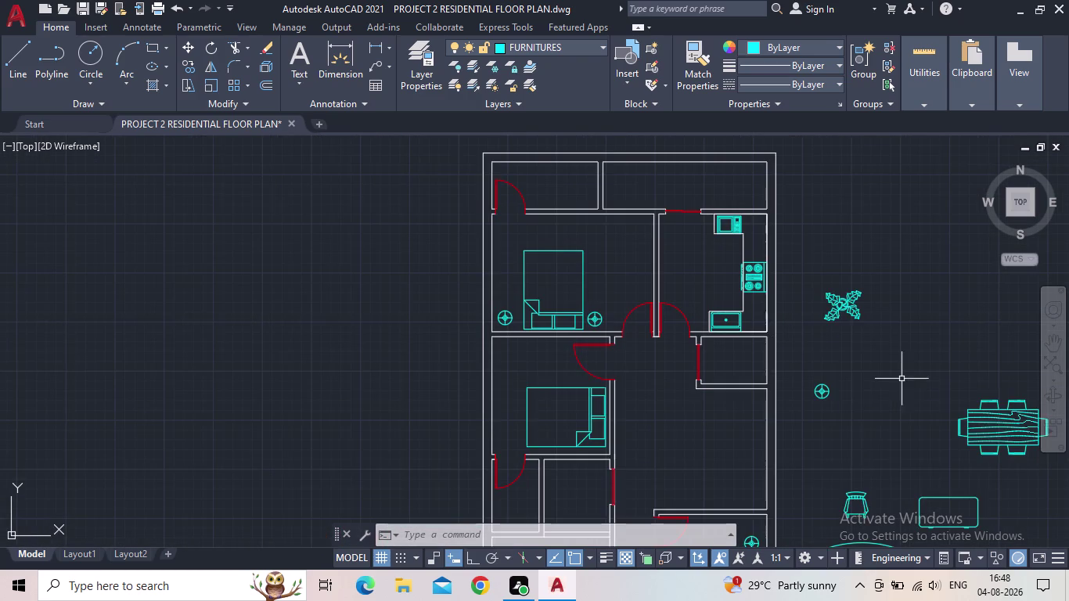
middle_drag(909, 381, 874, 325)
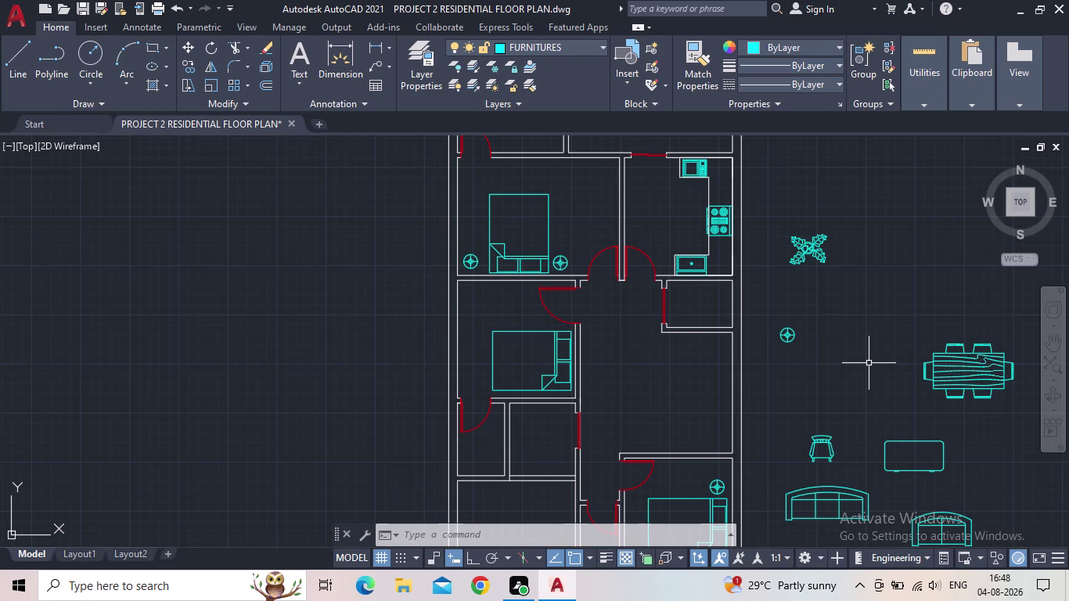
middle_drag(867, 364, 864, 372)
scroll(down, 3)
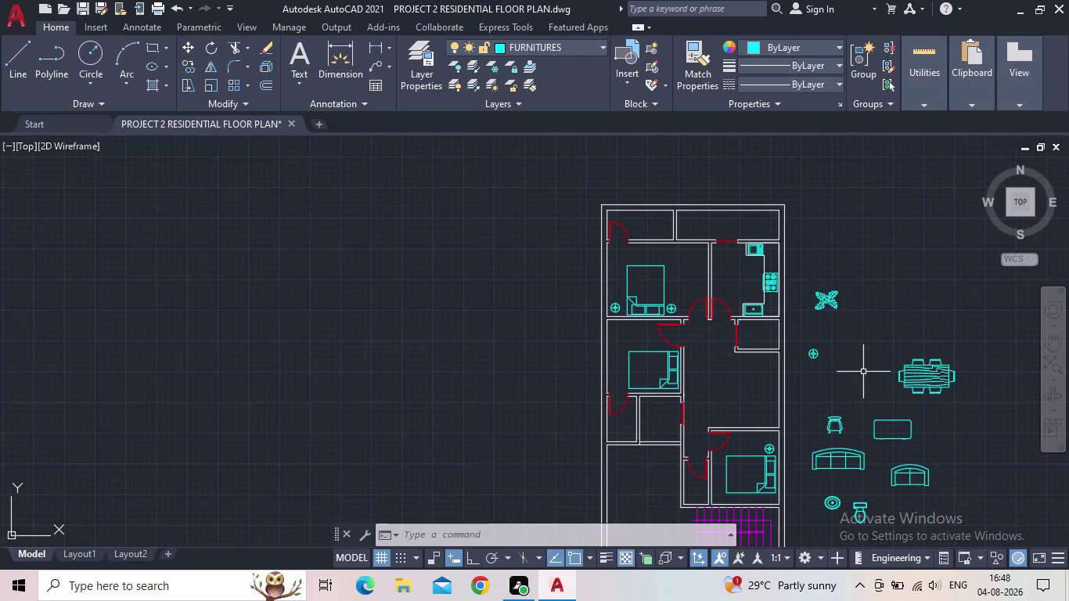
scroll(up, 3)
middle_drag(813, 303, 757, 286)
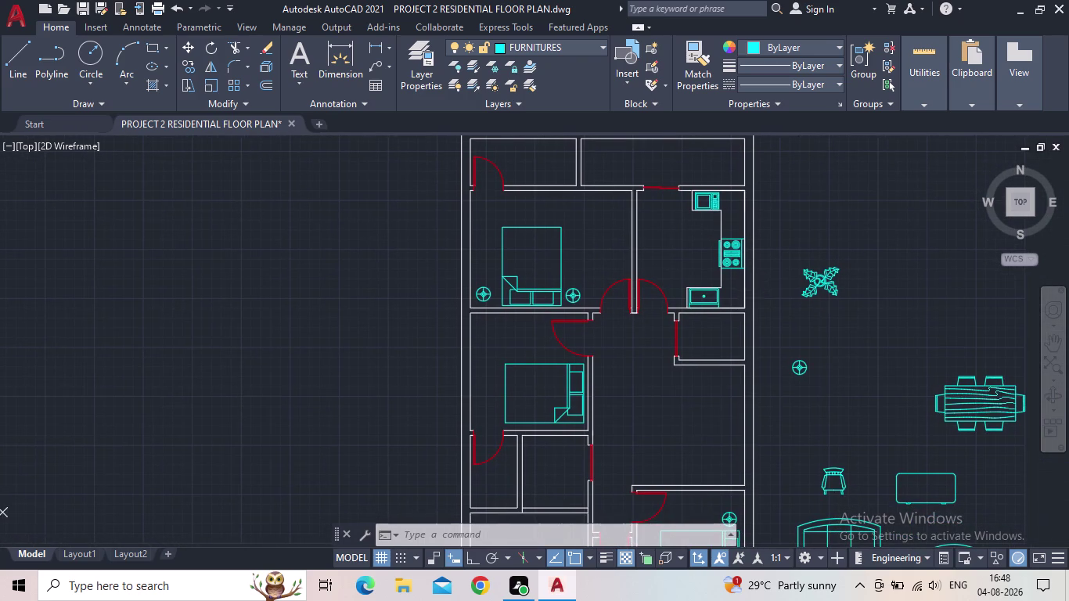
middle_drag(865, 437, 868, 429)
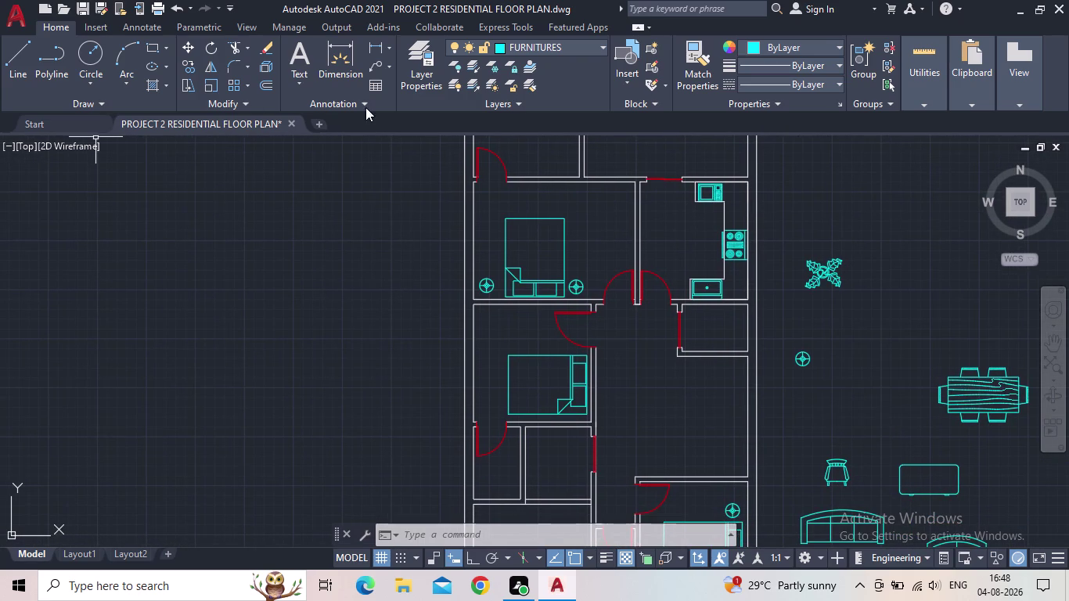
click(151, 47)
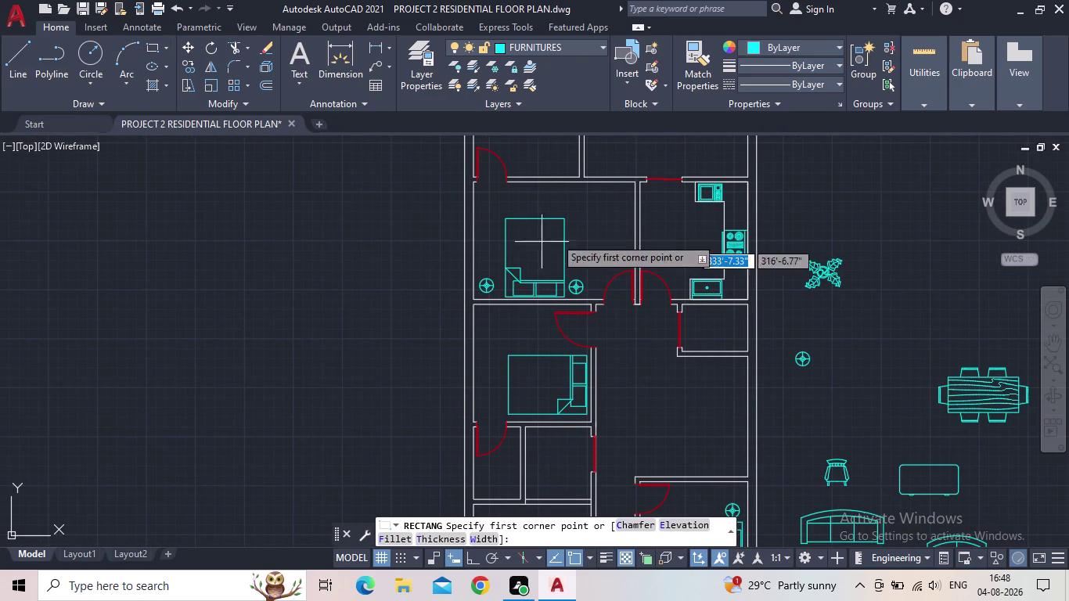
Draw a narrow rectangle against the upper bedroom's right wall beside the kitchen.
scroll(up, 3)
middle_drag(620, 215, 570, 252)
scroll(up, 3)
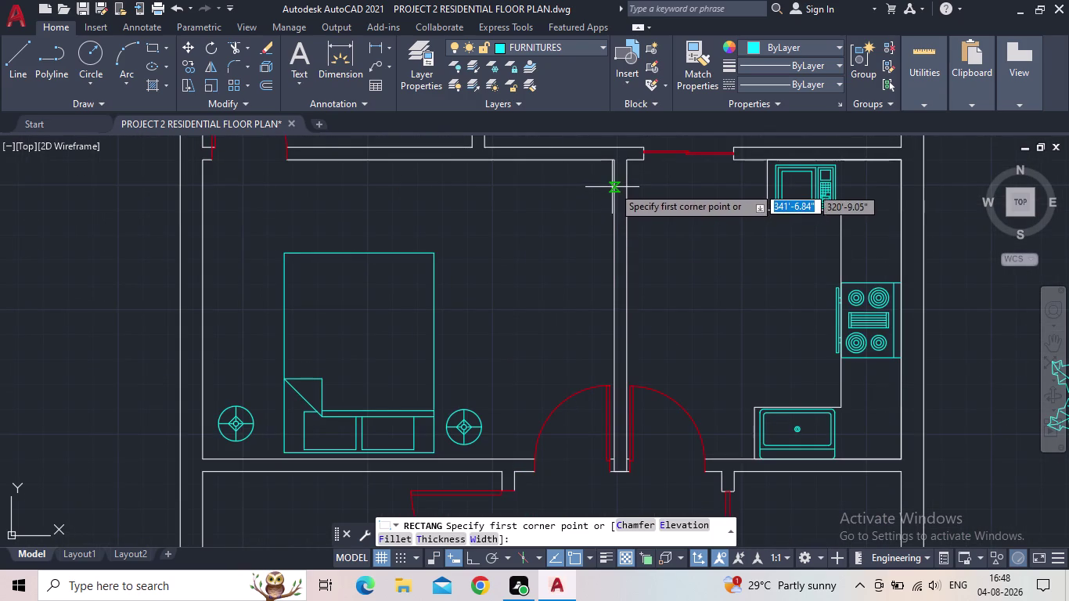
drag(613, 187, 595, 193)
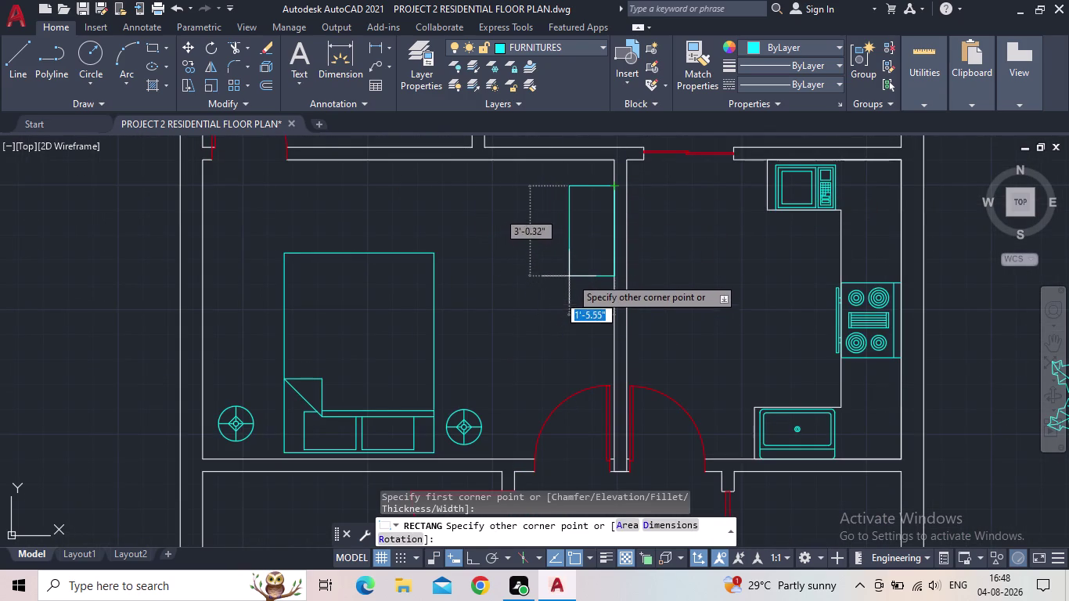
click(574, 271)
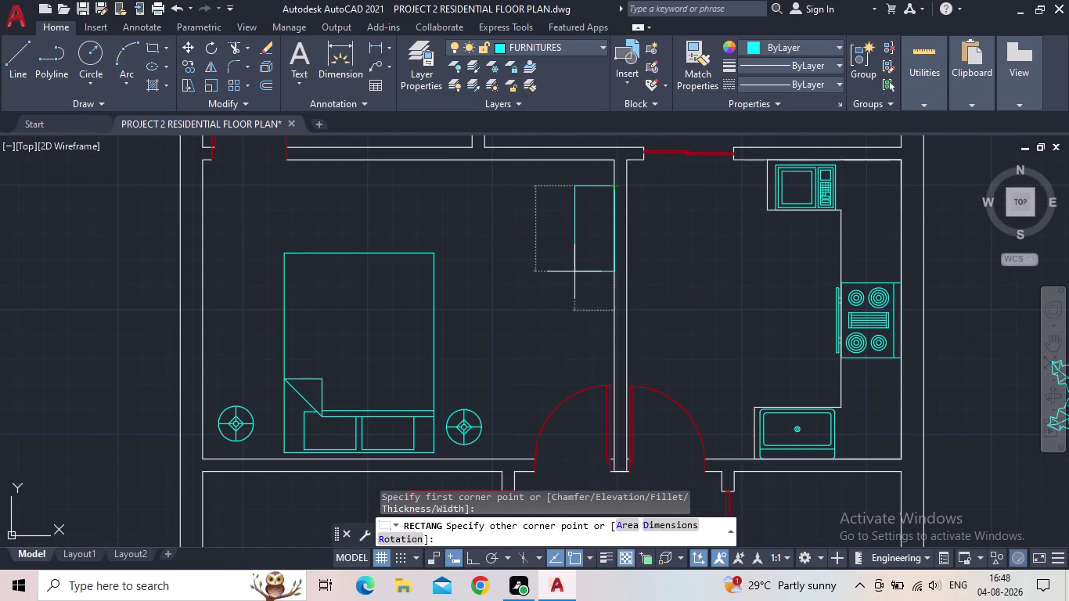
middle_drag(726, 307, 656, 303)
scroll(down, 3)
scroll(down, 3)
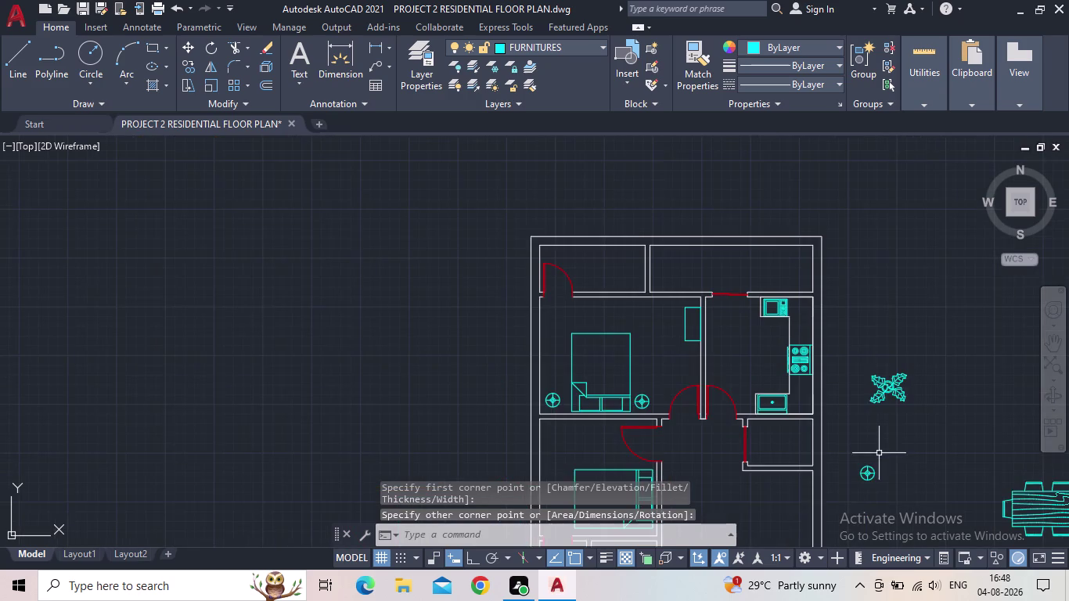
middle_drag(880, 451, 834, 429)
Start COPY and select the chair.
text(CO)
key(Return)
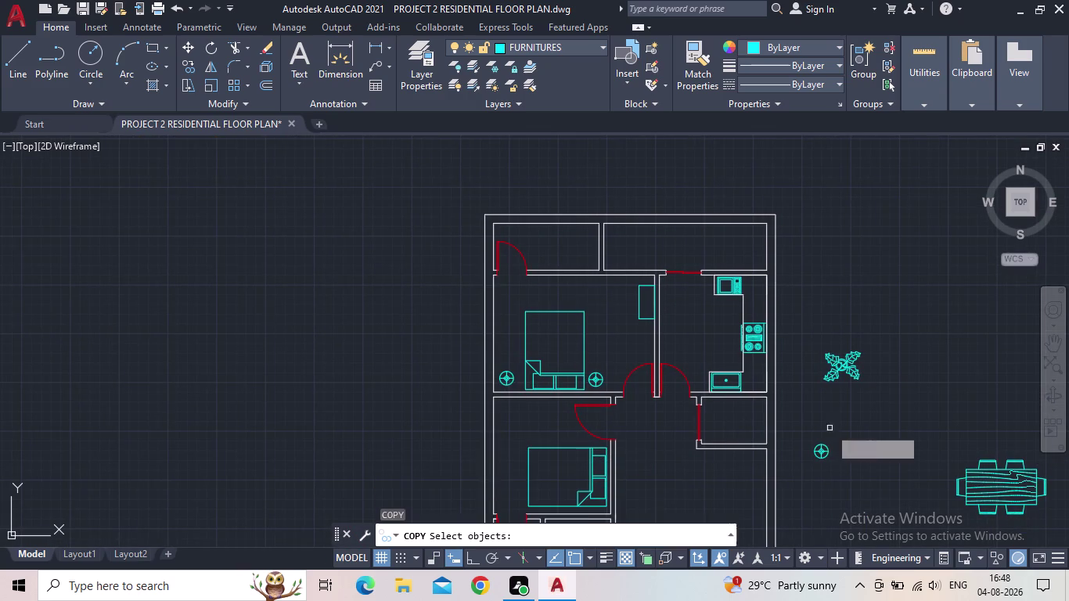
scroll(up, 3)
scroll(down, 3)
scroll(up, 3)
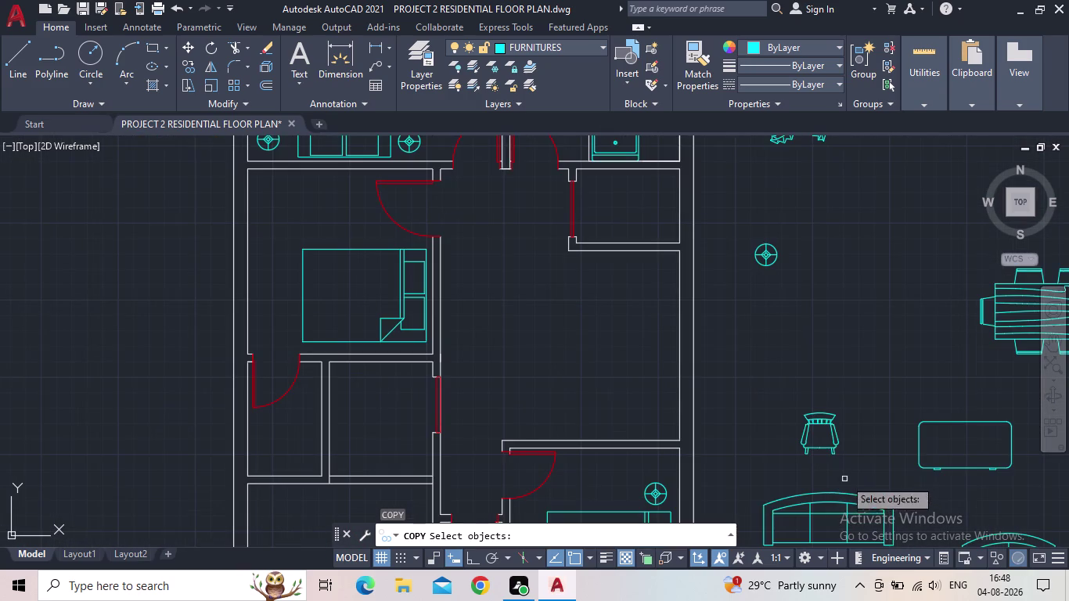
click(840, 470)
click(810, 431)
key(Return)
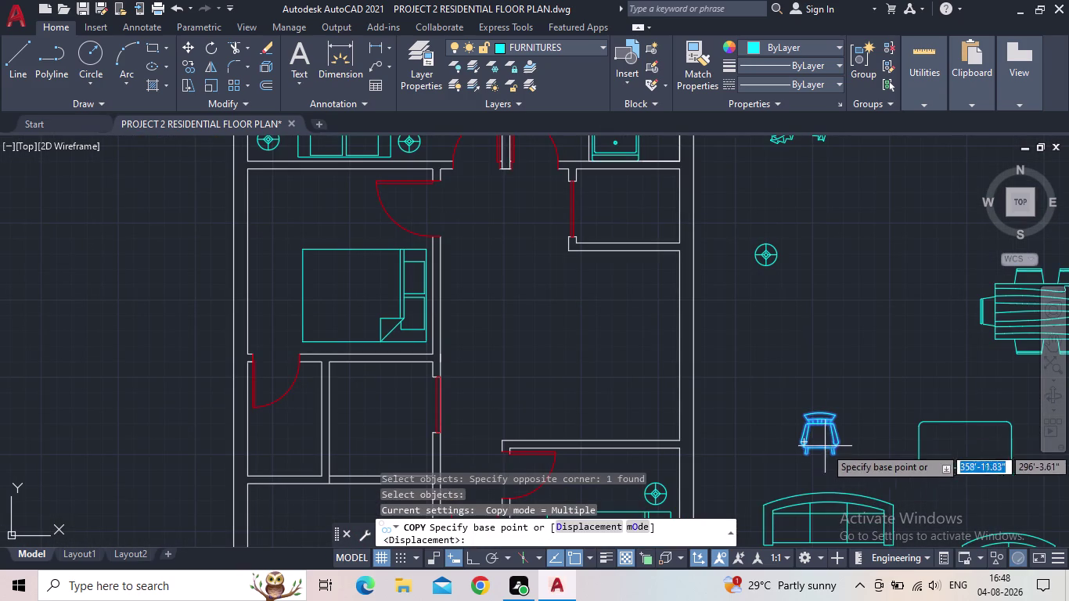
Pick the chair's base point and place the copy right of the plan, above the plant.
click(822, 450)
middle_drag(438, 244, 471, 426)
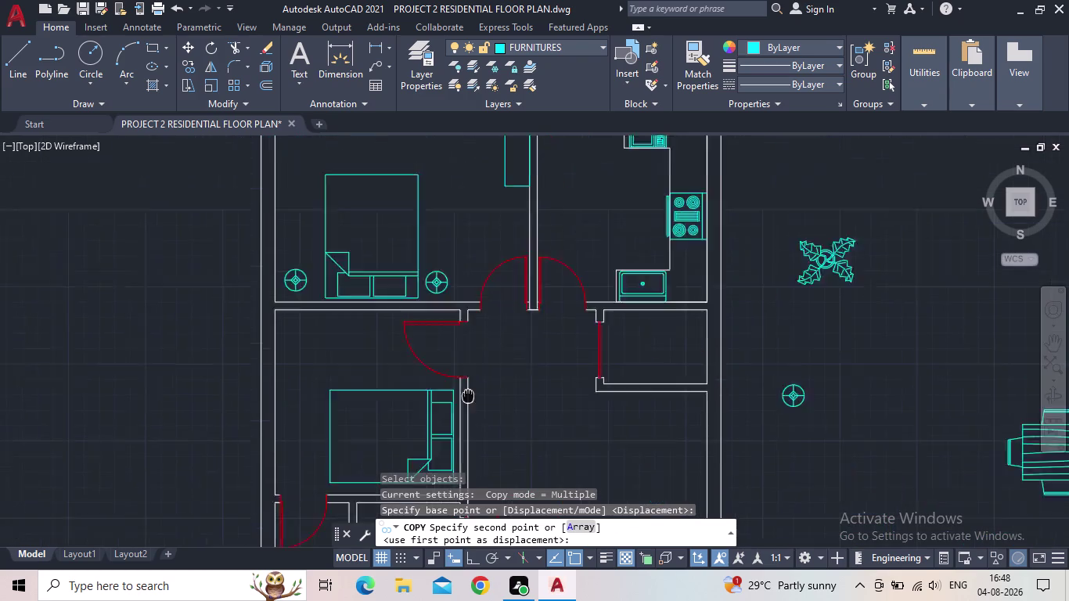
middle_drag(471, 427, 469, 446)
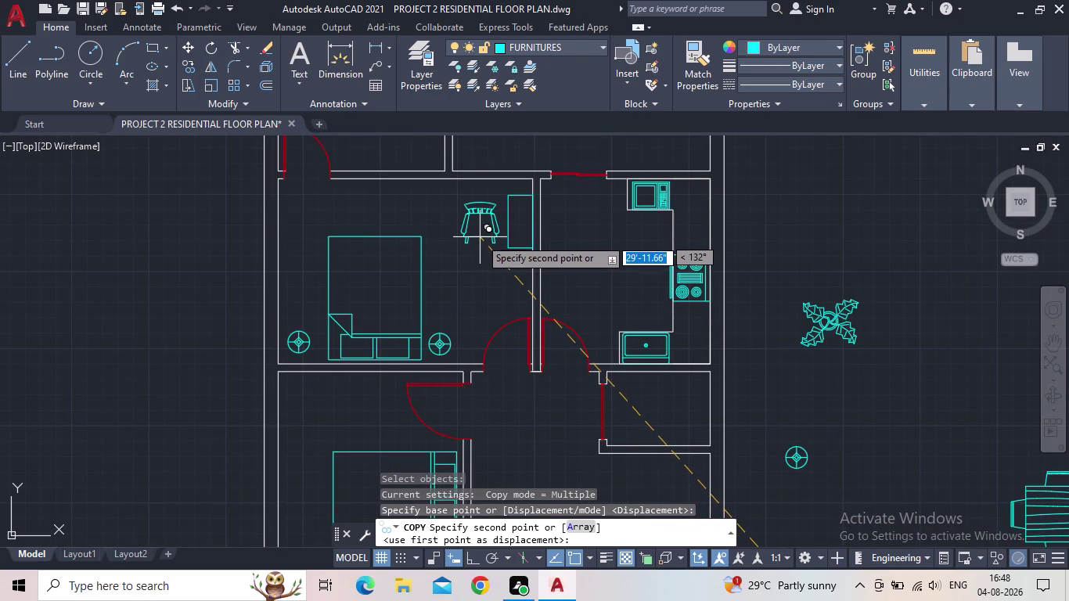
click(808, 249)
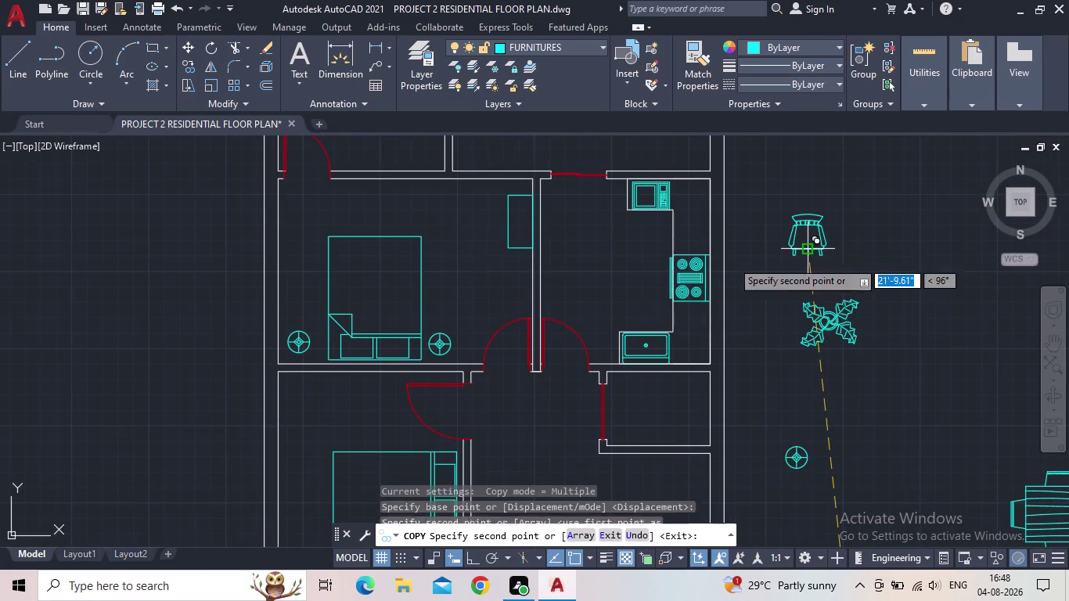
key(Escape)
text(DC)
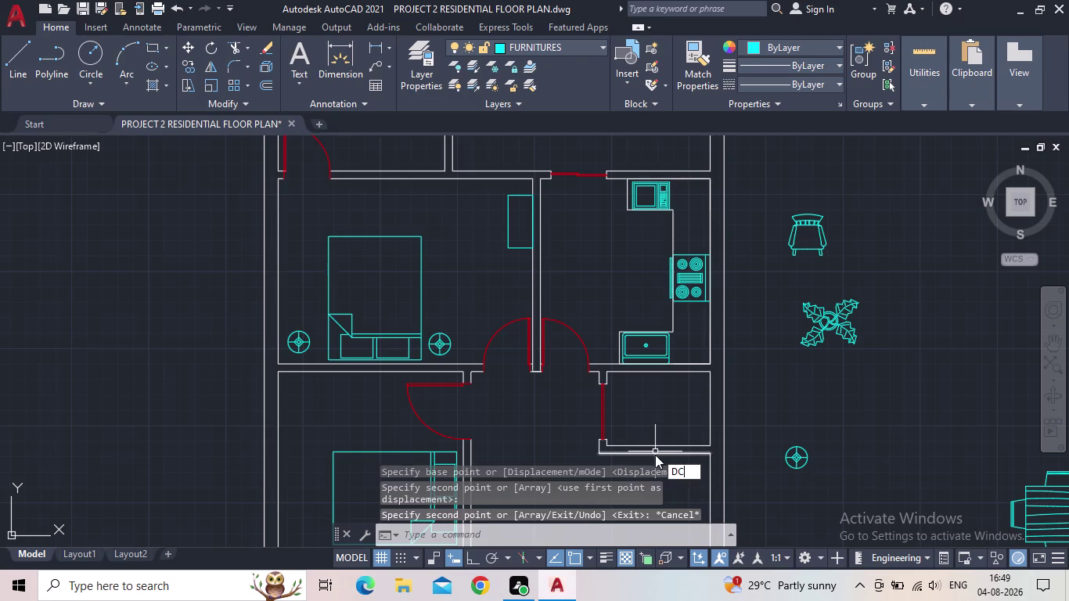
key(space)
scroll(up, 3)
scroll(up, 3)
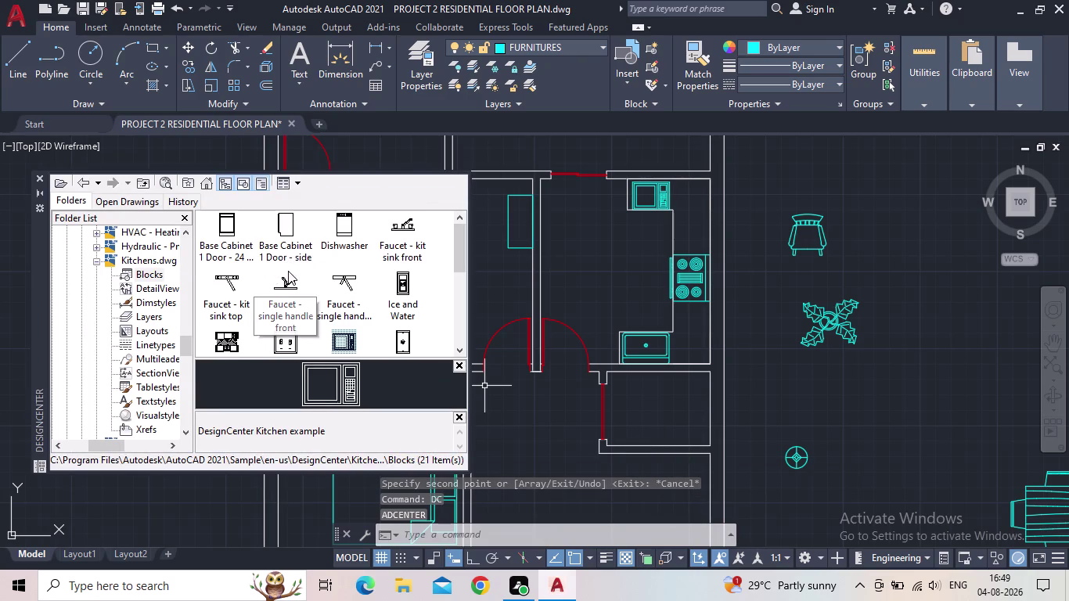
scroll(down, 3)
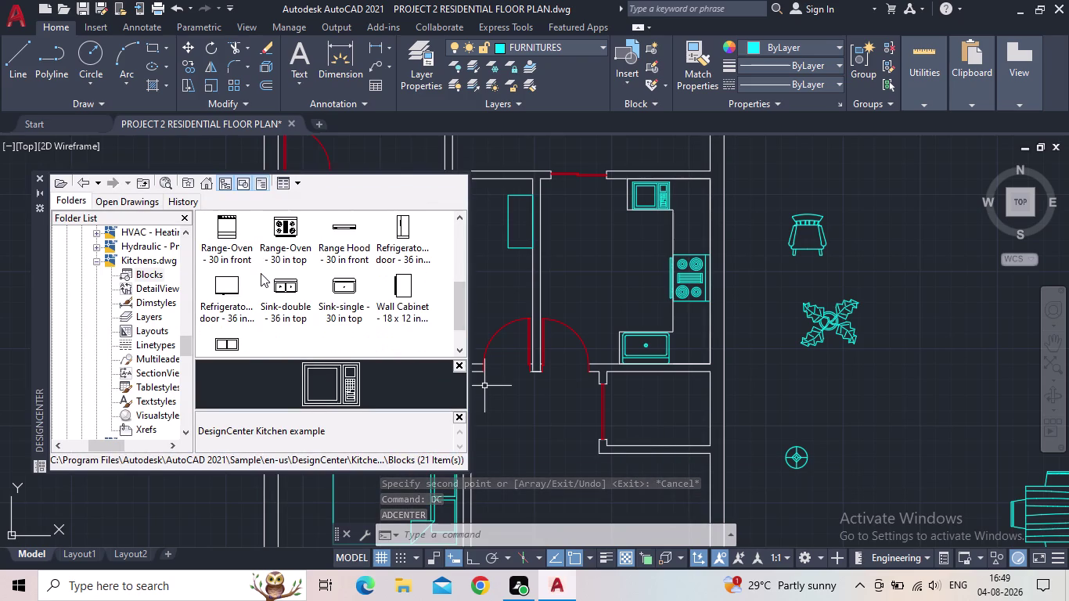
click(98, 262)
scroll(up, 3)
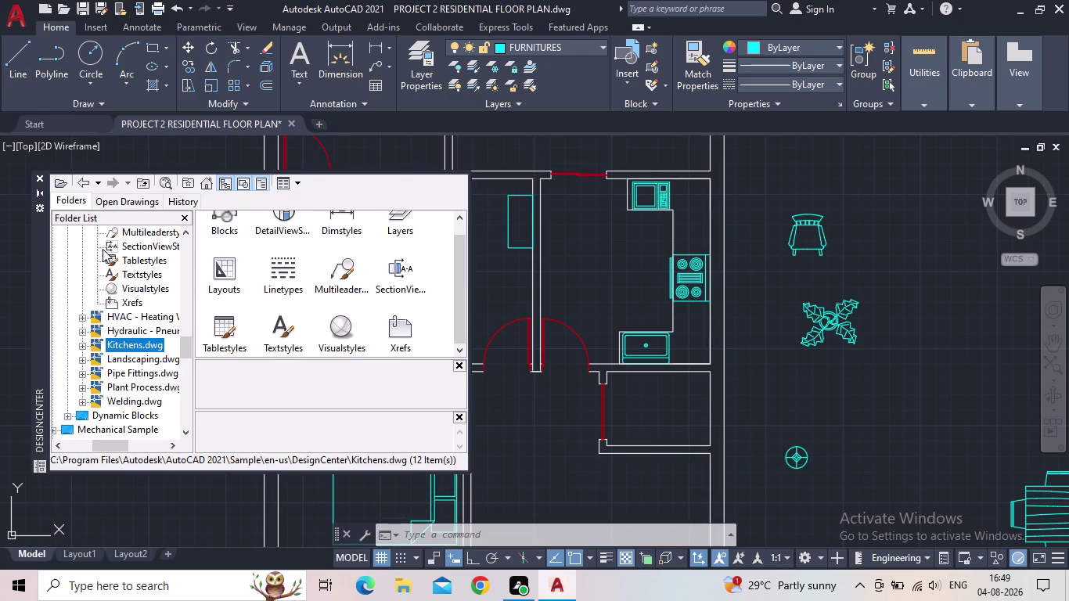
scroll(up, 3)
scroll(up, 3)
scroll(up, 3)
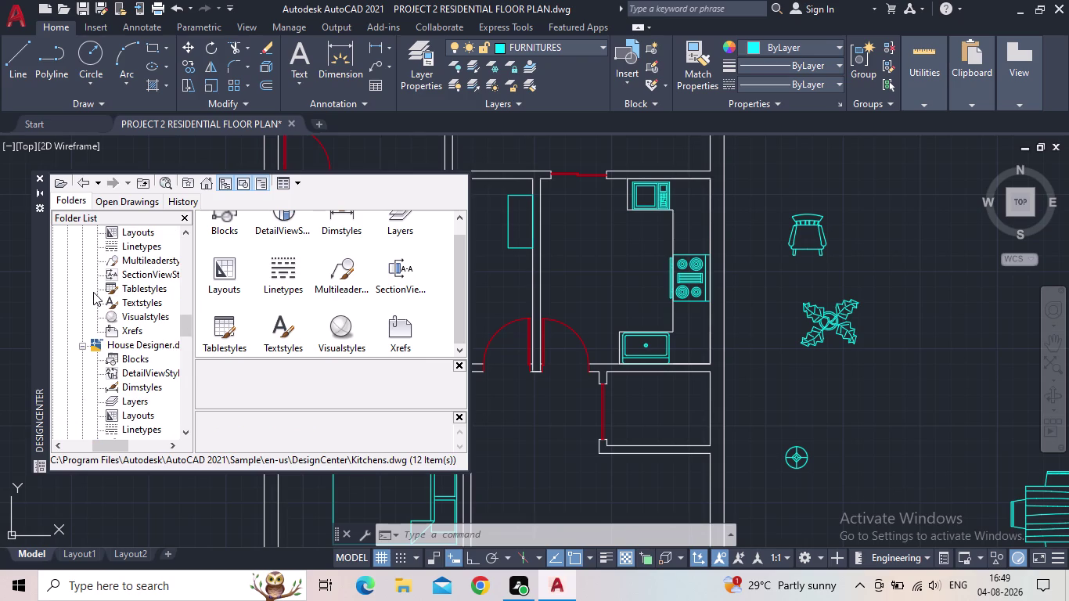
click(131, 356)
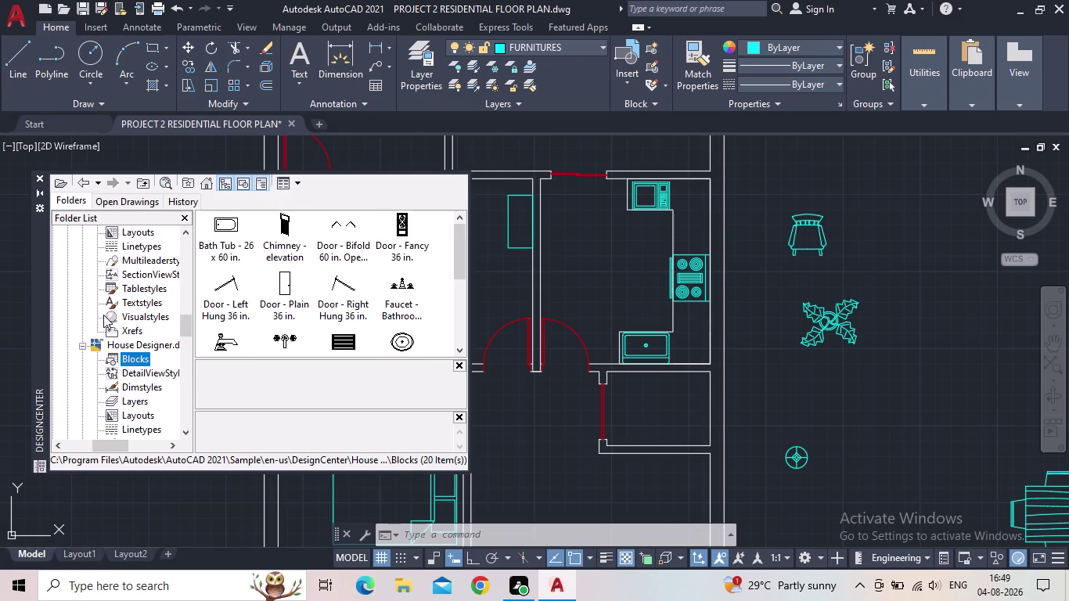
scroll(up, 3)
click(129, 262)
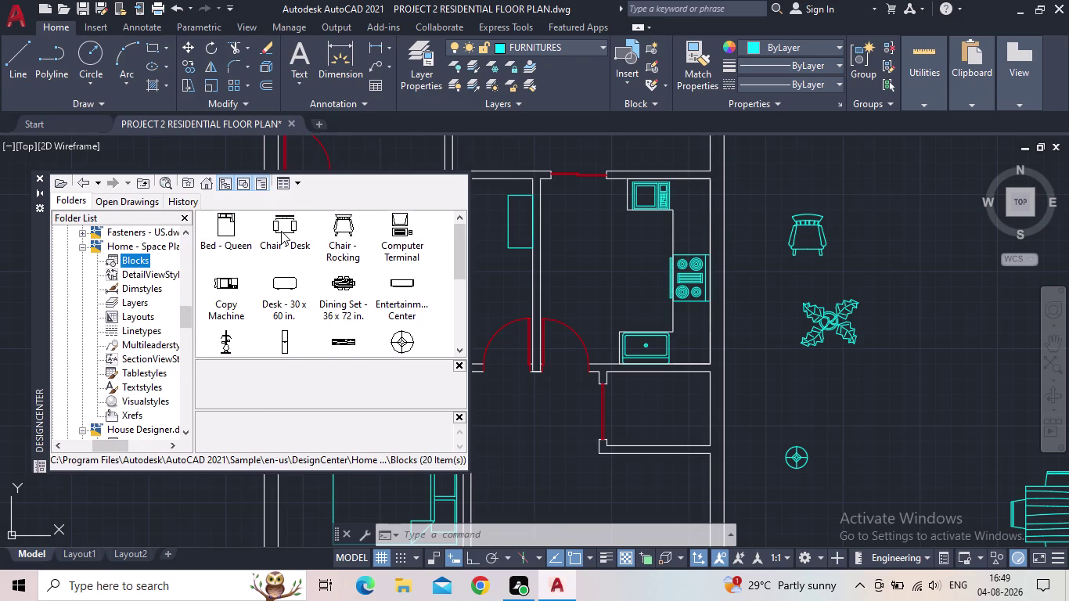
scroll(down, 3)
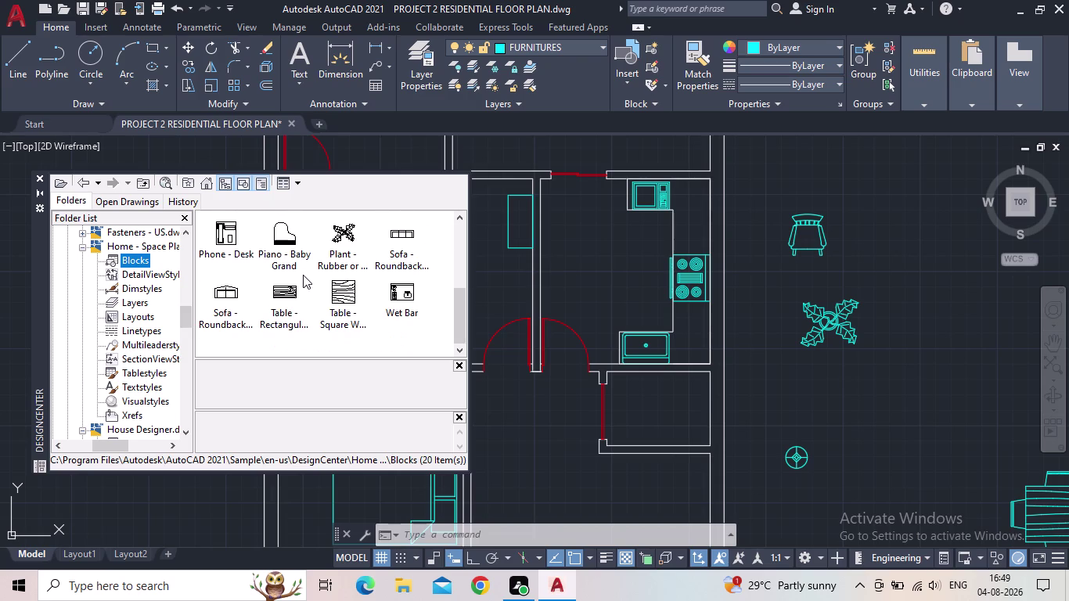
scroll(up, 3)
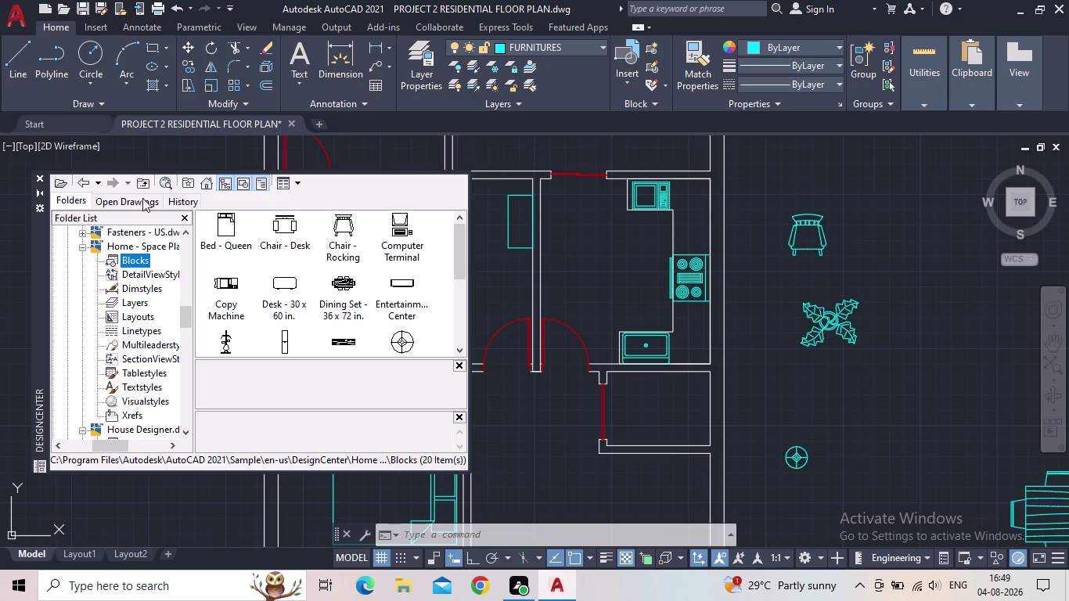
click(36, 174)
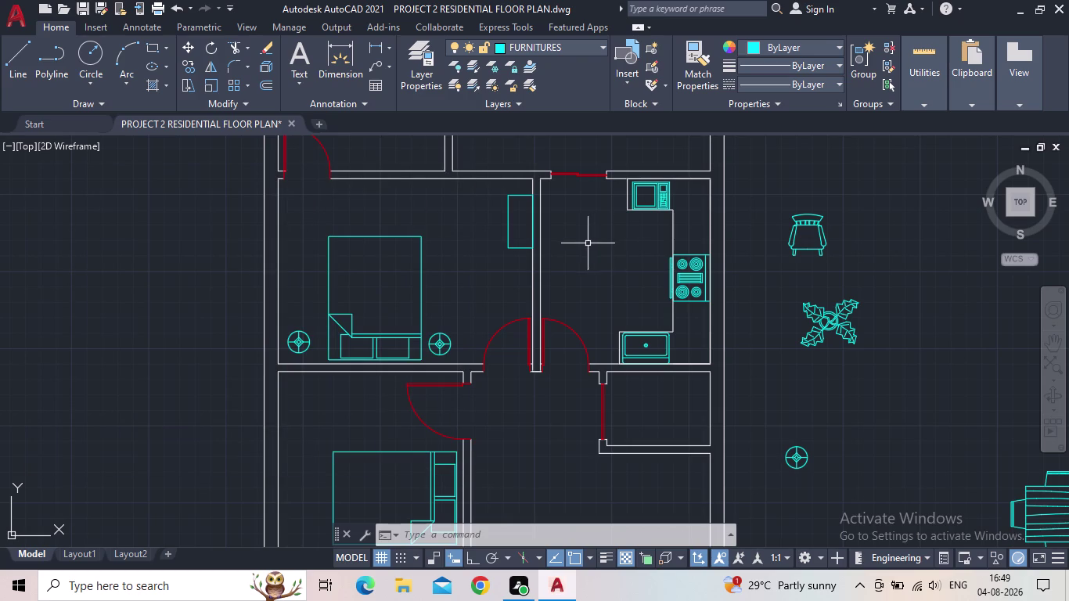
Rotate the copied chair a quarter turn to face left, with Ortho on.
key(r)
key(o)
key(Return)
click(830, 263)
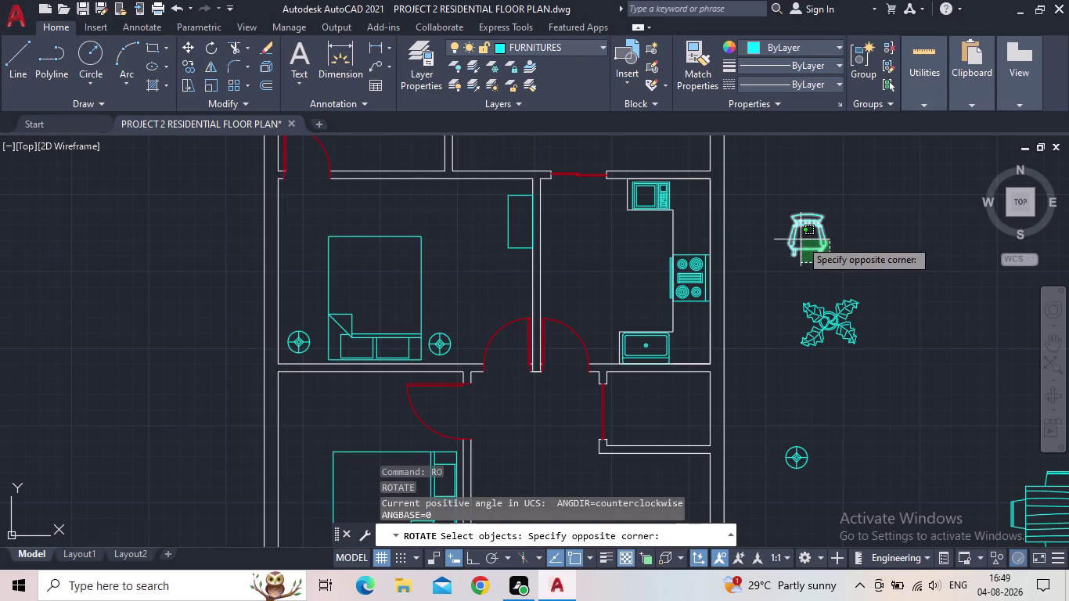
click(801, 240)
key(space)
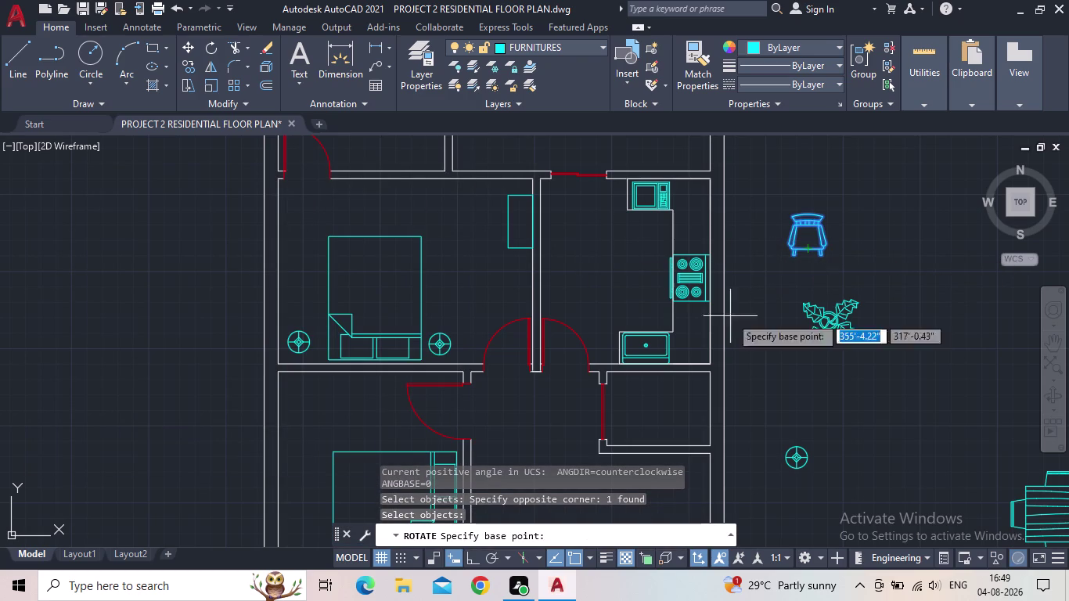
click(471, 563)
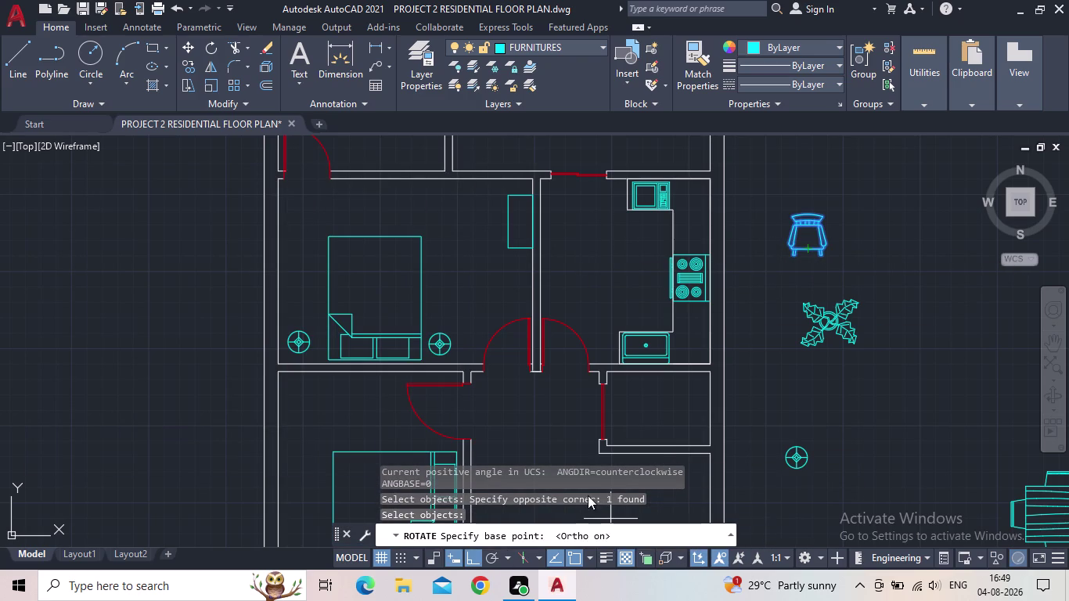
click(806, 250)
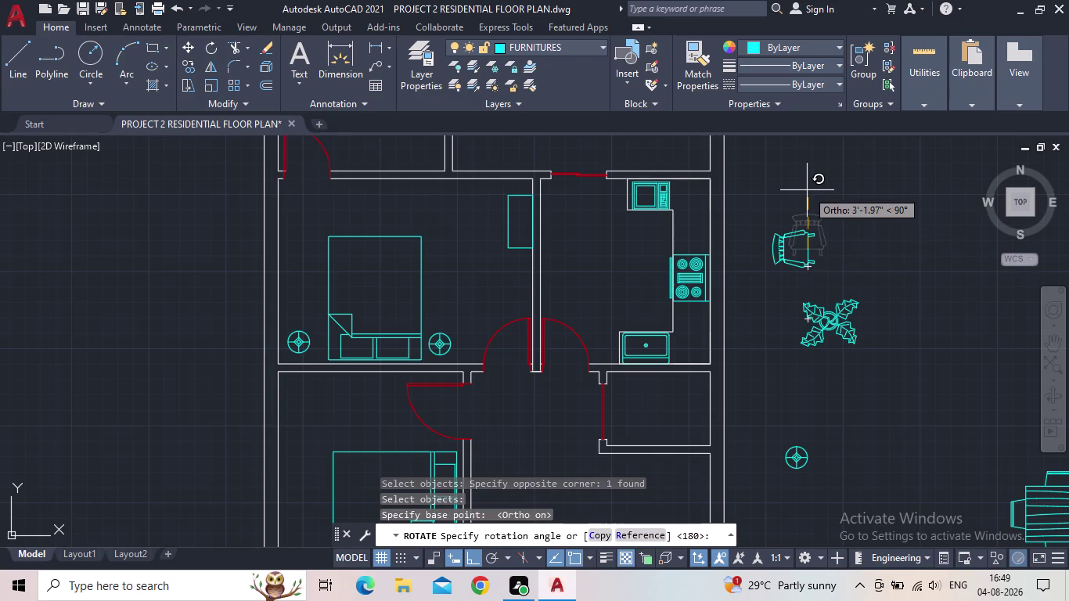
click(802, 184)
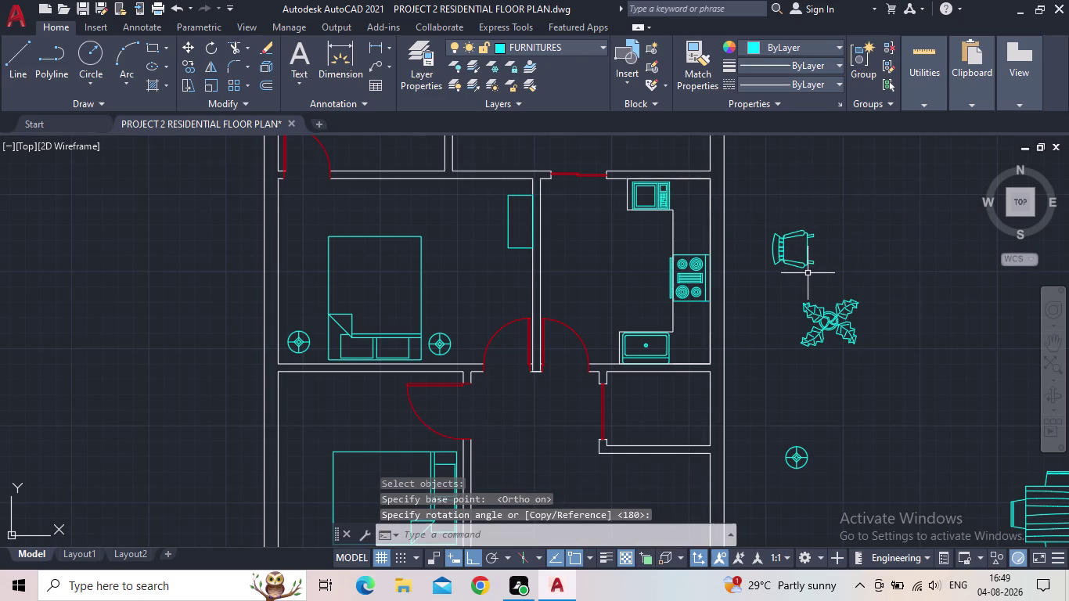
Move the rotated chair in front of the upper bedroom desk.
key(Escape)
drag(810, 275, 797, 261)
click(783, 249)
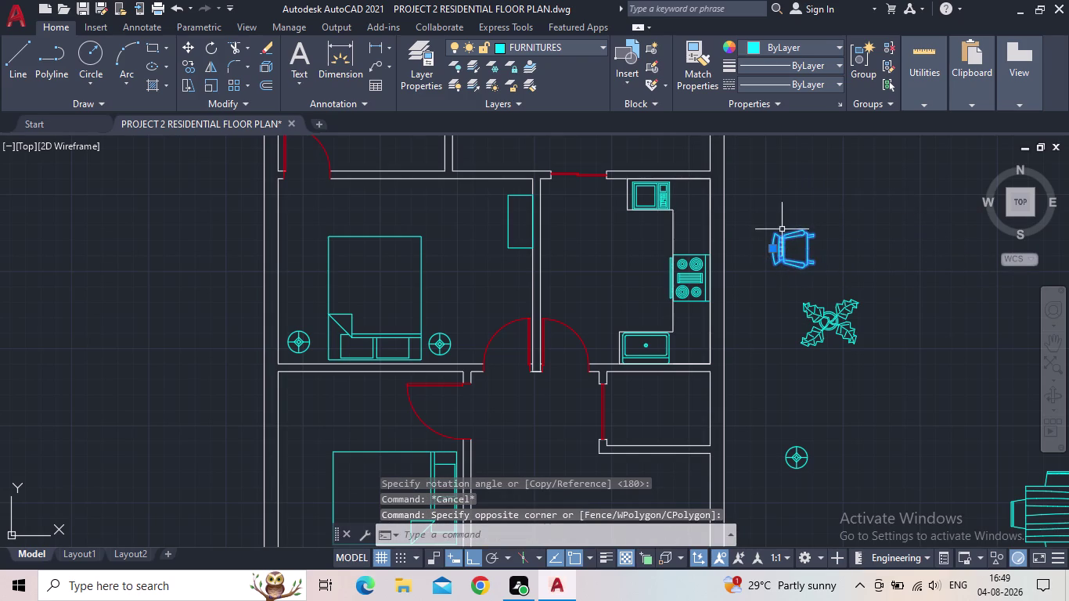
click(774, 249)
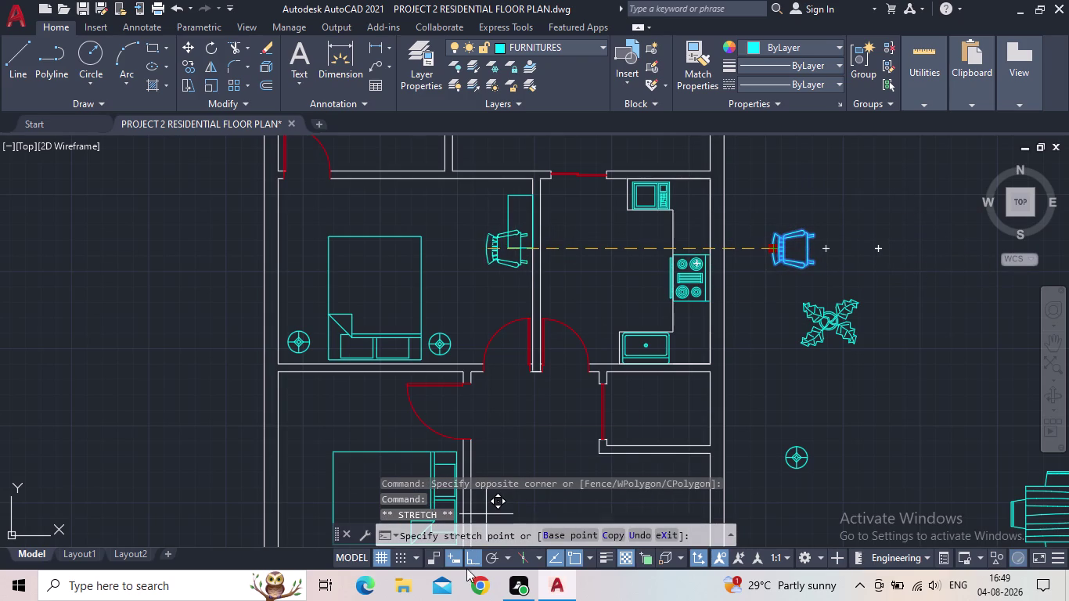
click(467, 562)
scroll(up, 3)
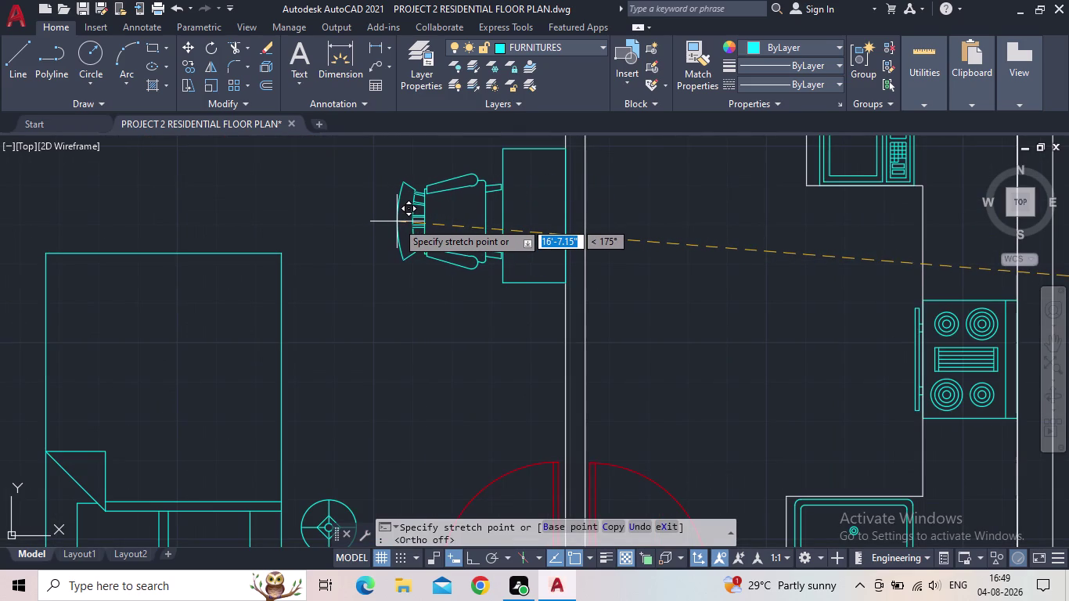
click(397, 222)
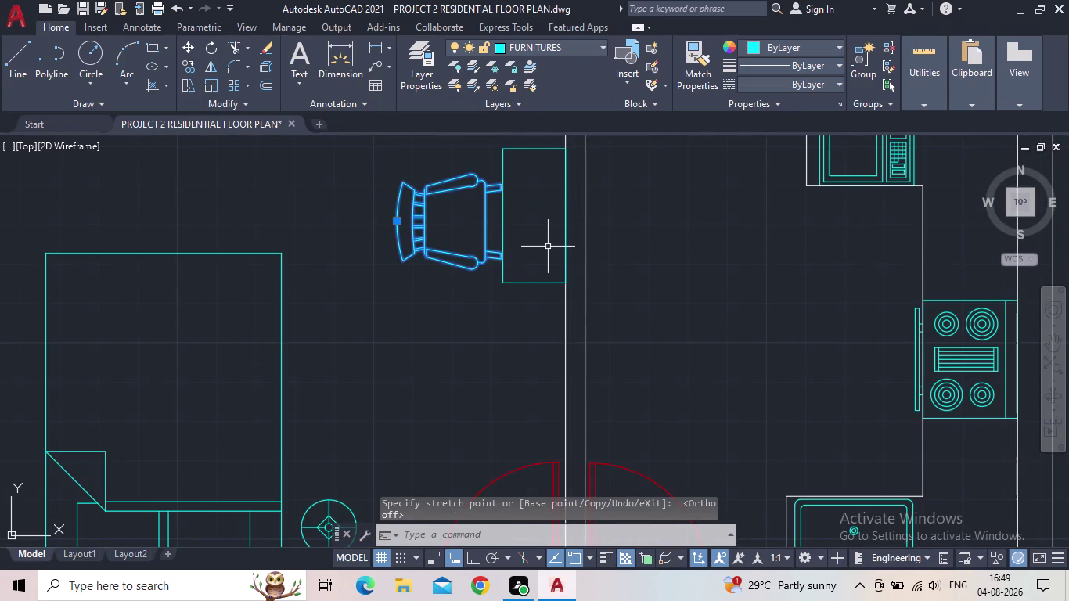
key(Escape)
Save the drawing.
scroll(down, 3)
scroll(down, 3)
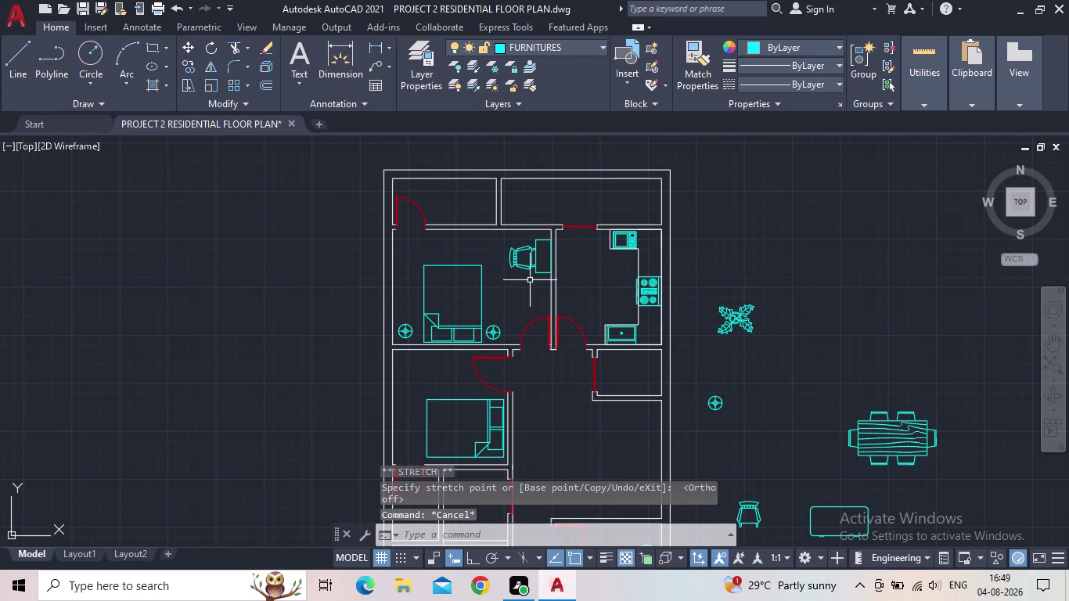
click(81, 14)
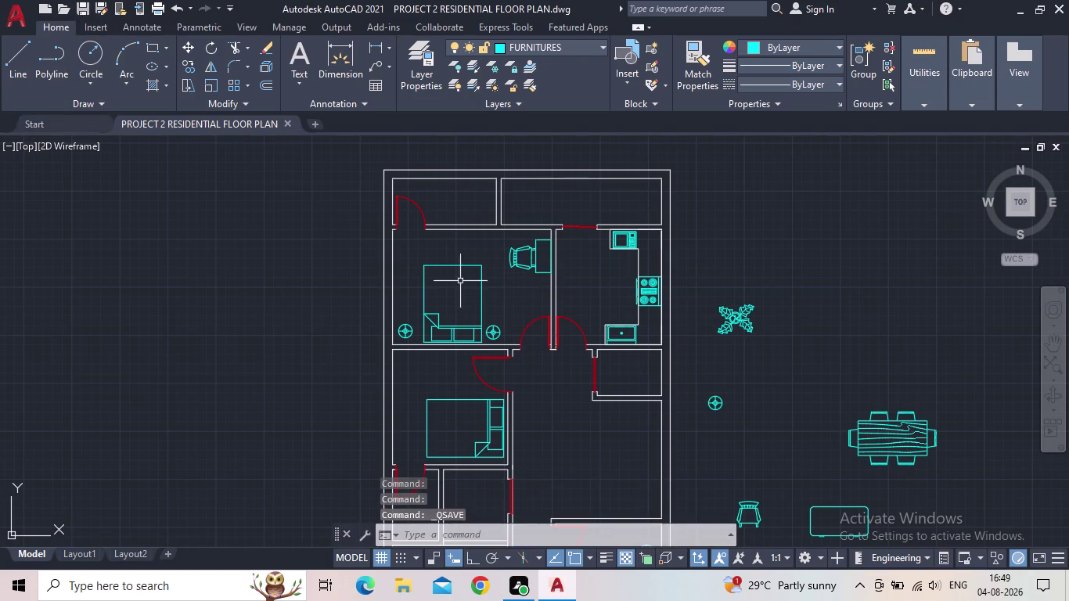
Nudge the chair into its final position against the desk.
scroll(down, 3)
middle_drag(514, 311, 487, 304)
scroll(up, 3)
scroll(up, 3)
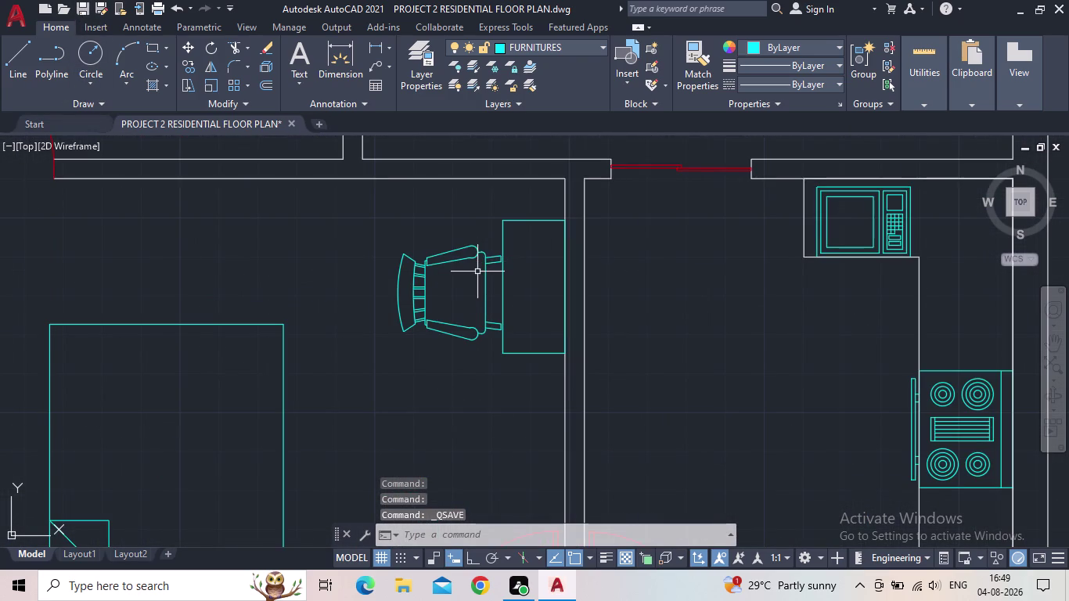
click(479, 273)
click(485, 274)
click(490, 280)
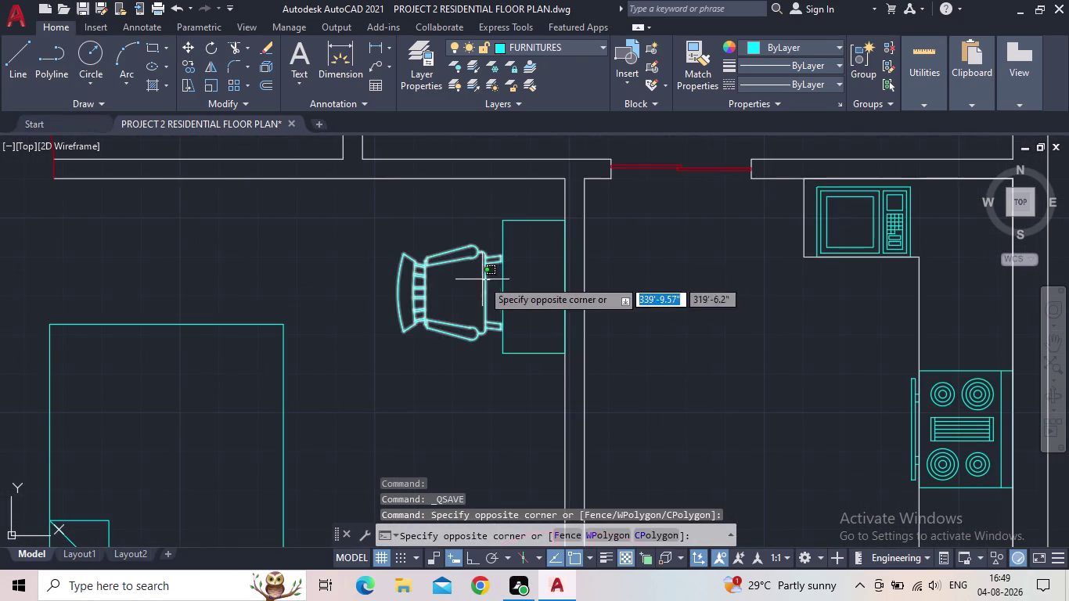
click(482, 280)
click(397, 293)
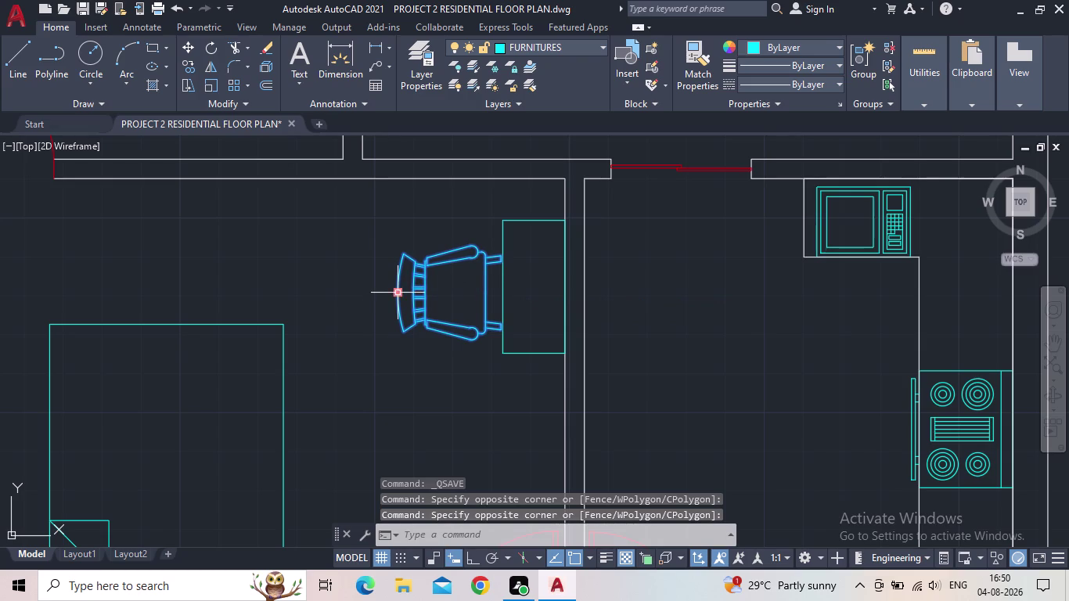
click(399, 283)
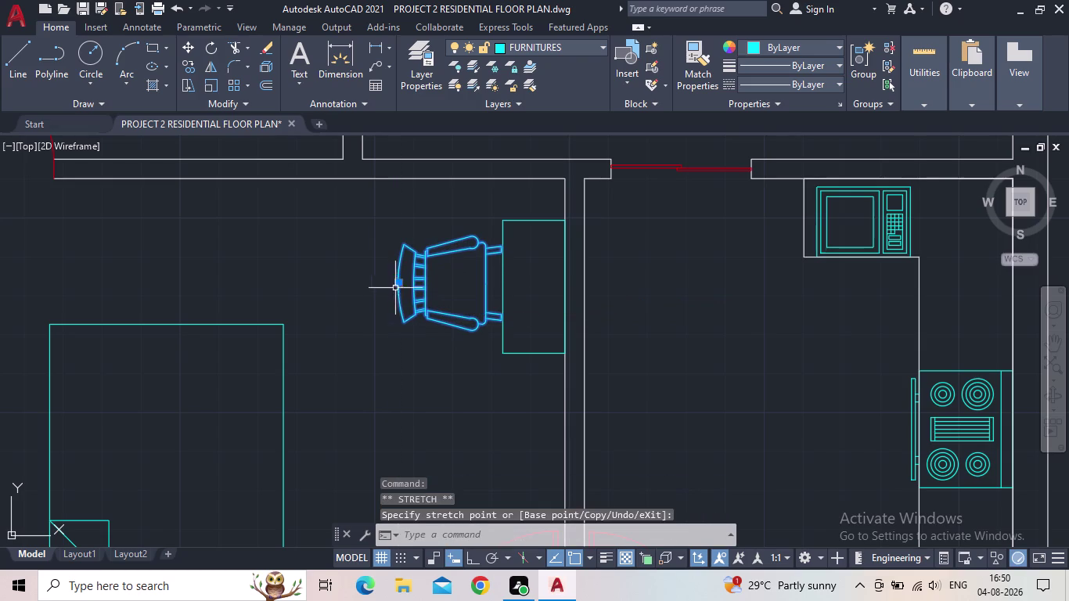
click(82, 9)
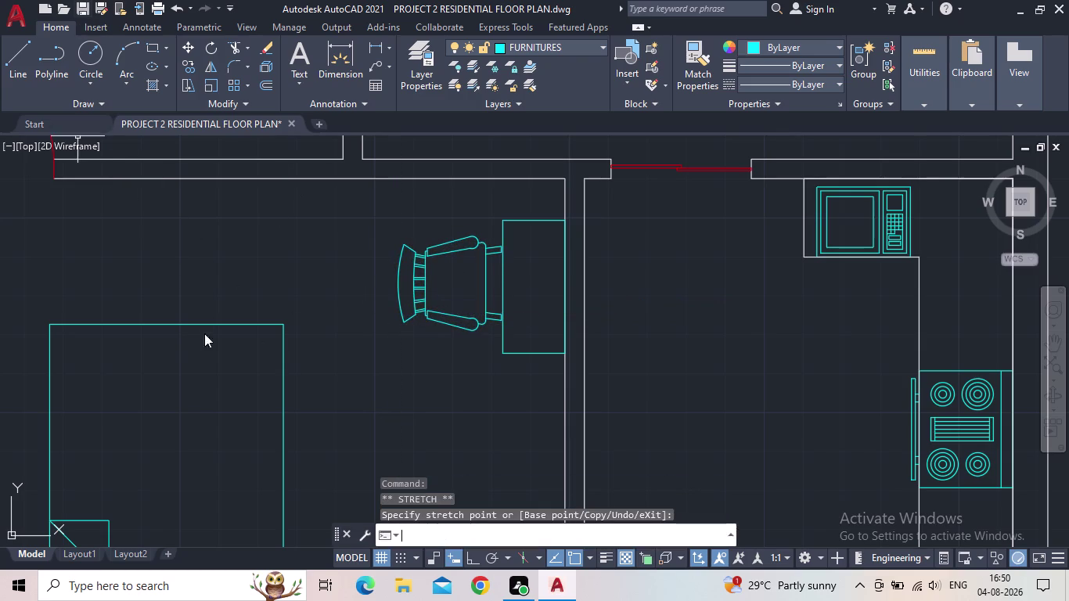
Select the chair's grip at the desk, then cancel the stretch.
scroll(down, 3)
middle_drag(375, 424, 352, 385)
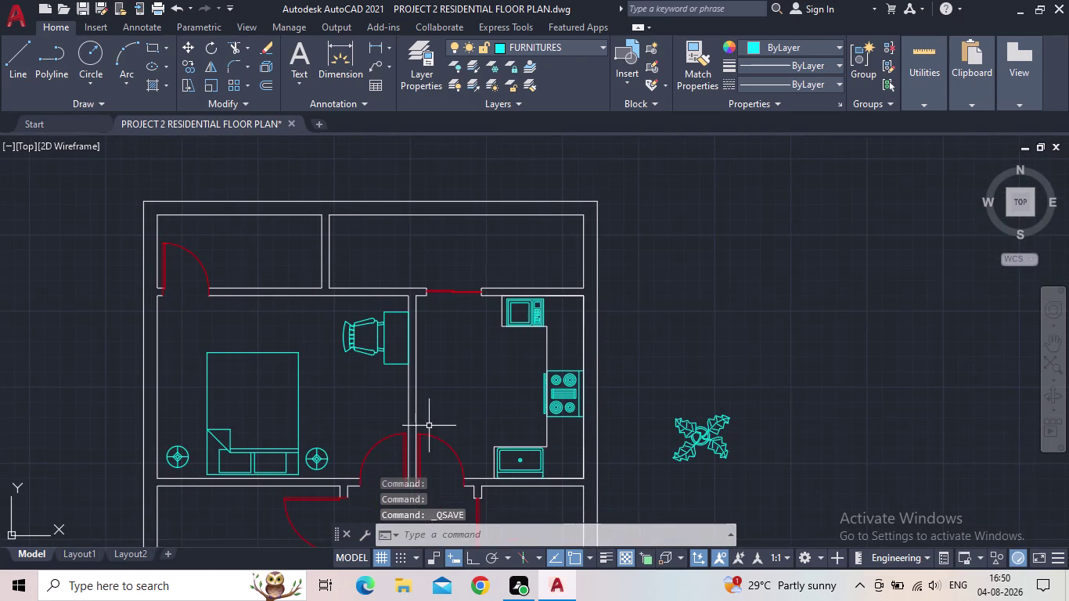
middle_drag(452, 406, 439, 398)
scroll(down, 3)
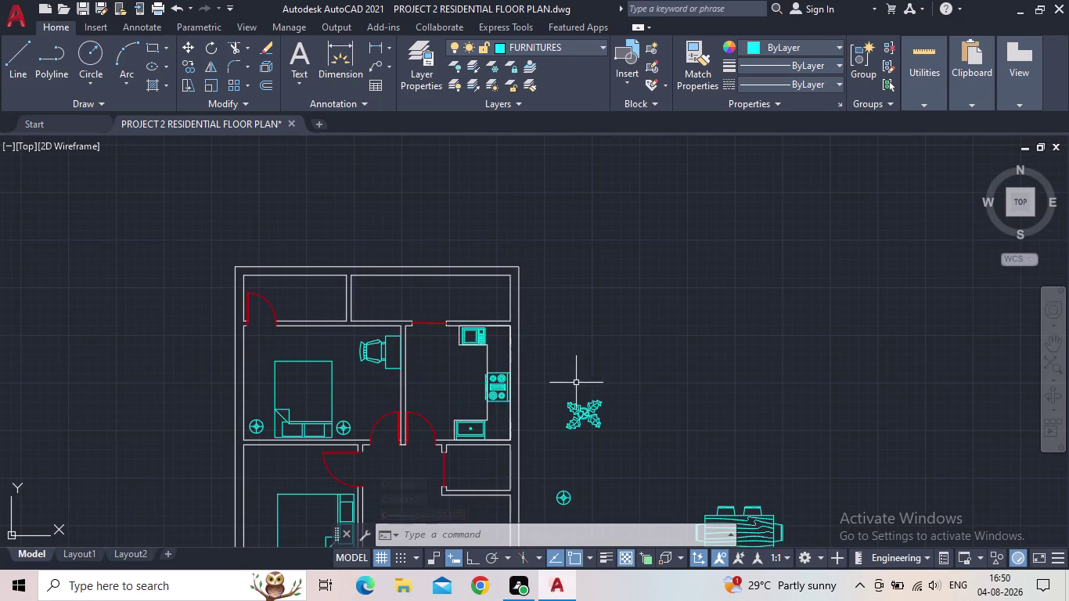
scroll(up, 3)
scroll(up, 3)
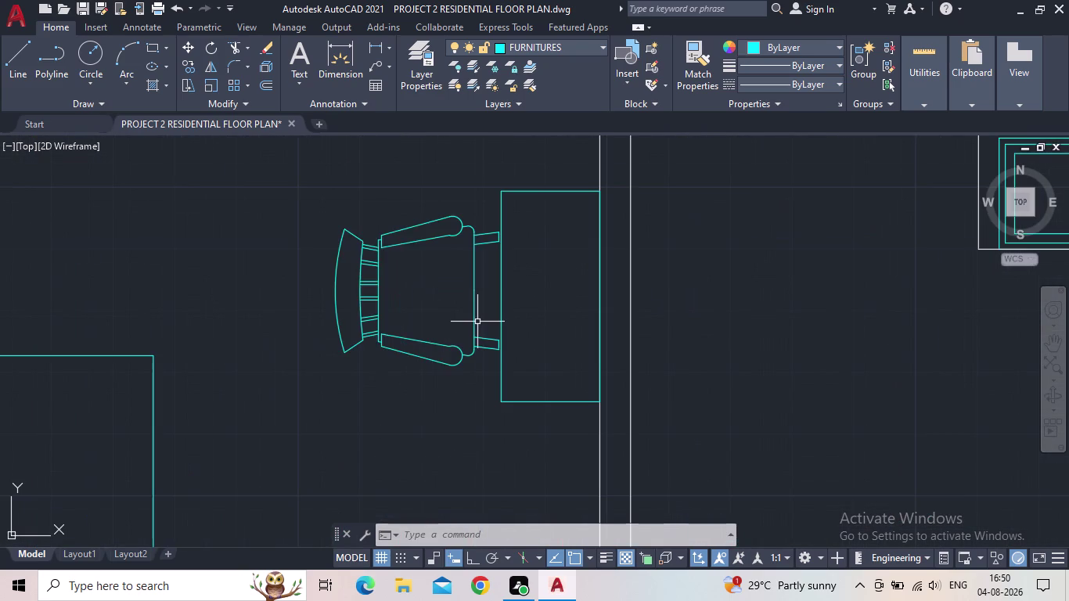
click(473, 318)
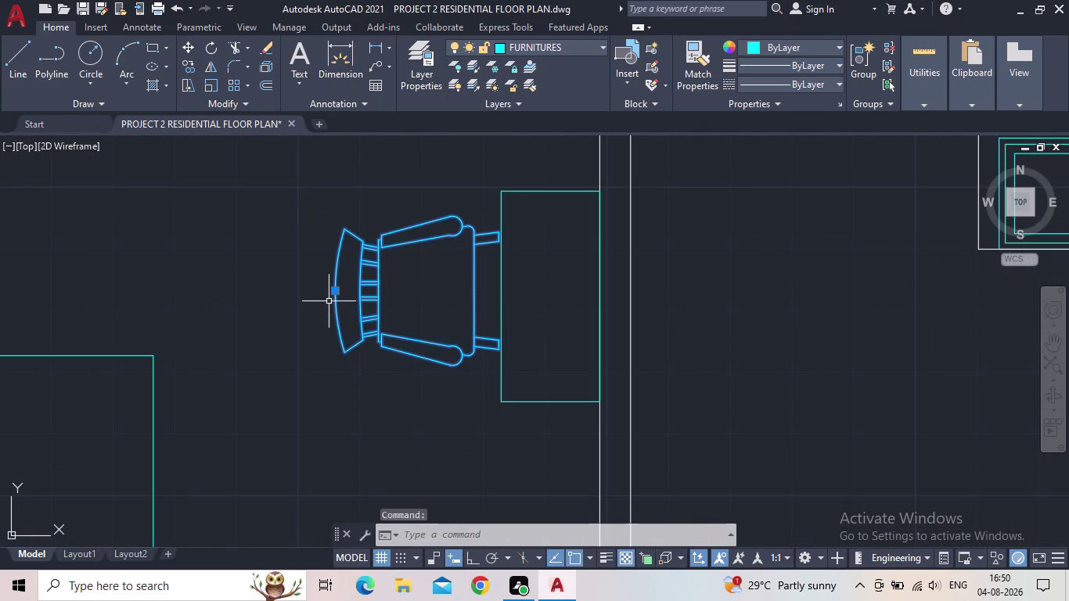
click(332, 294)
click(327, 293)
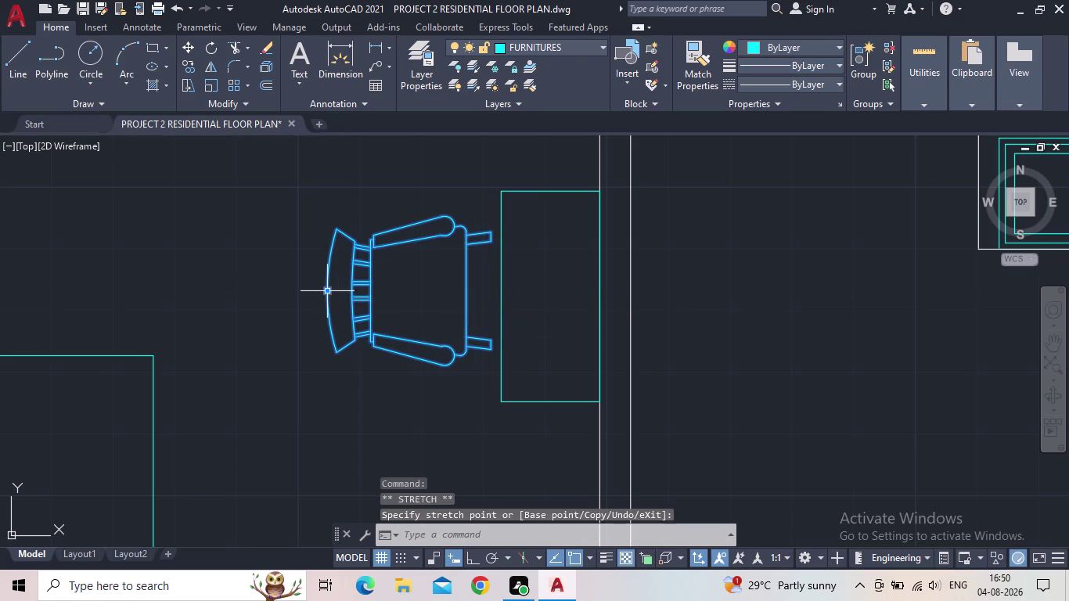
scroll(down, 3)
key(Escape)
scroll(down, 3)
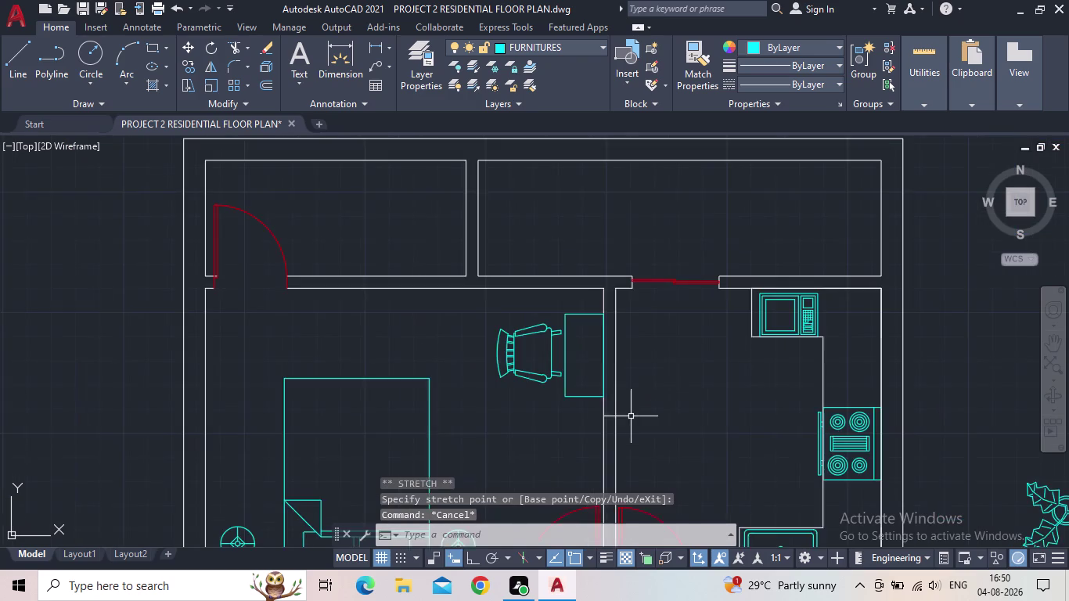
Select the toilet in the loose furniture set and start copying it from a base point.
middle_drag(633, 411, 541, 411)
scroll(down, 3)
middle_drag(824, 379, 830, 324)
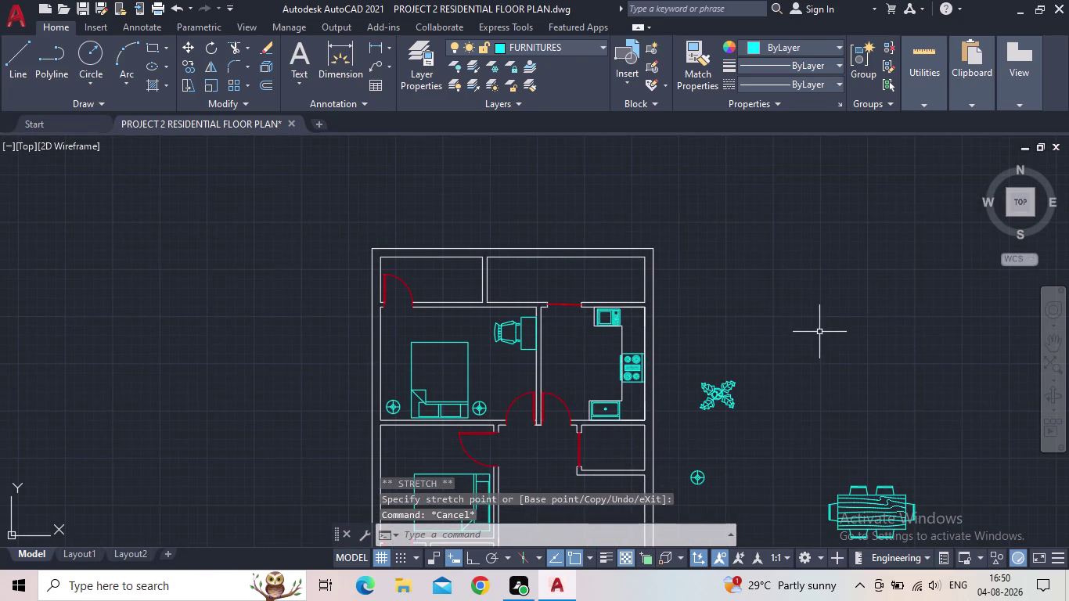
scroll(down, 3)
middle_drag(830, 337, 819, 308)
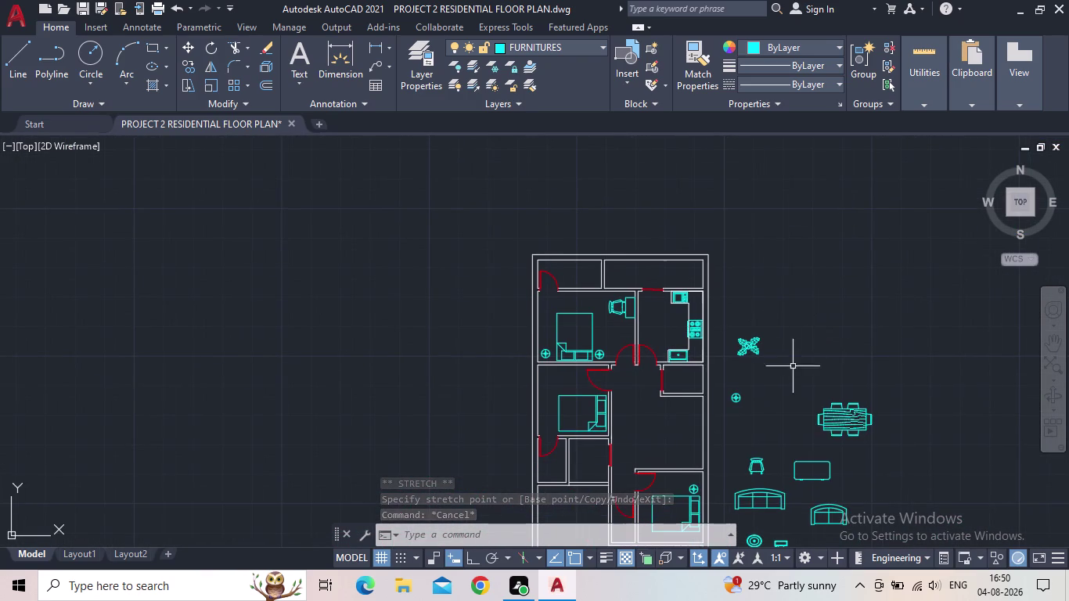
middle_drag(775, 359, 773, 307)
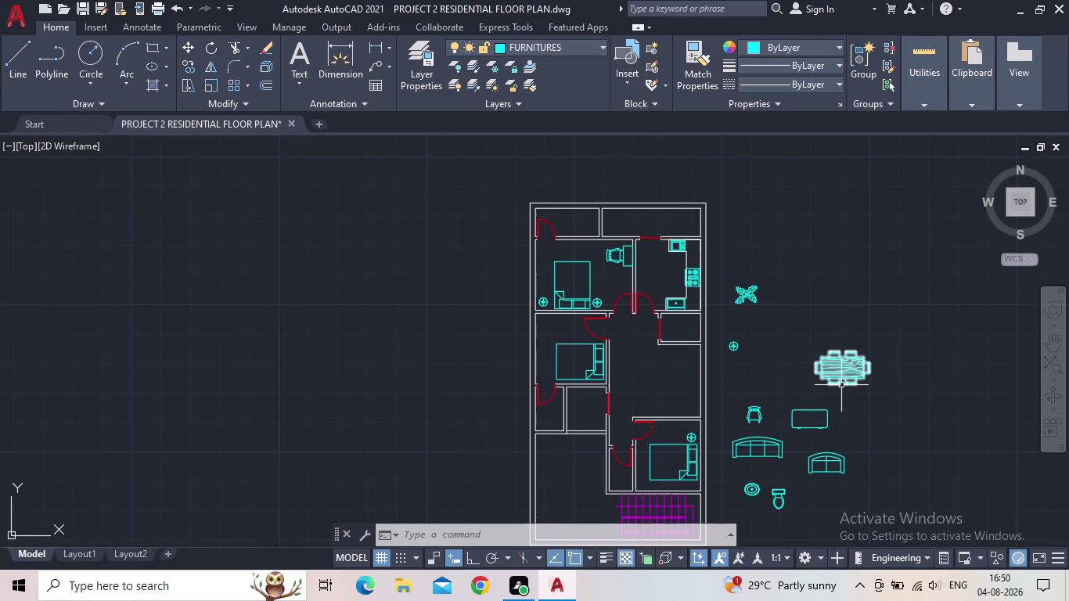
middle_drag(840, 386, 838, 384)
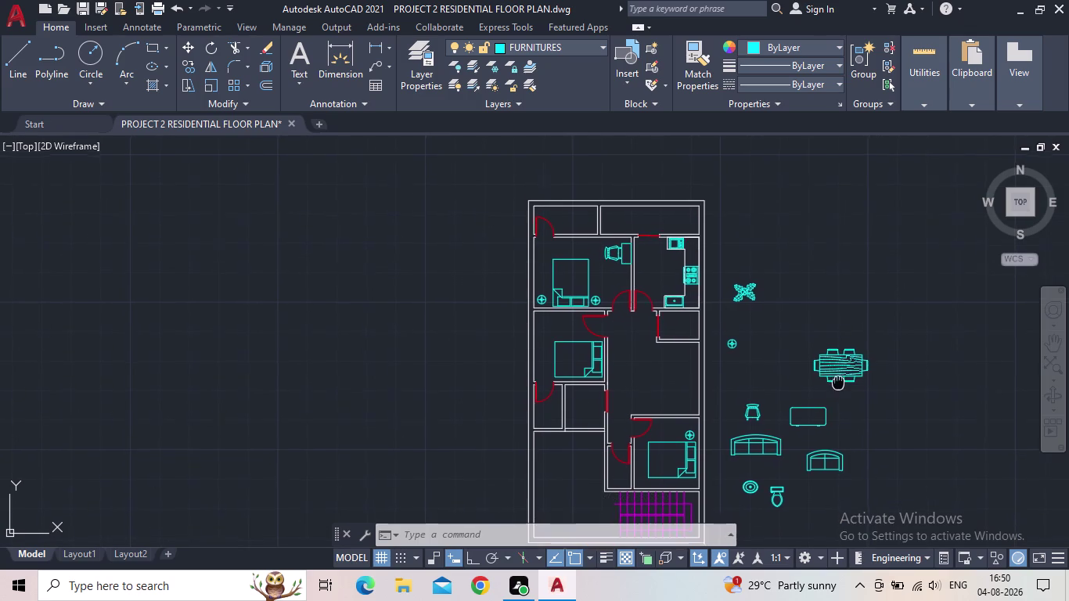
middle_drag(839, 384, 835, 373)
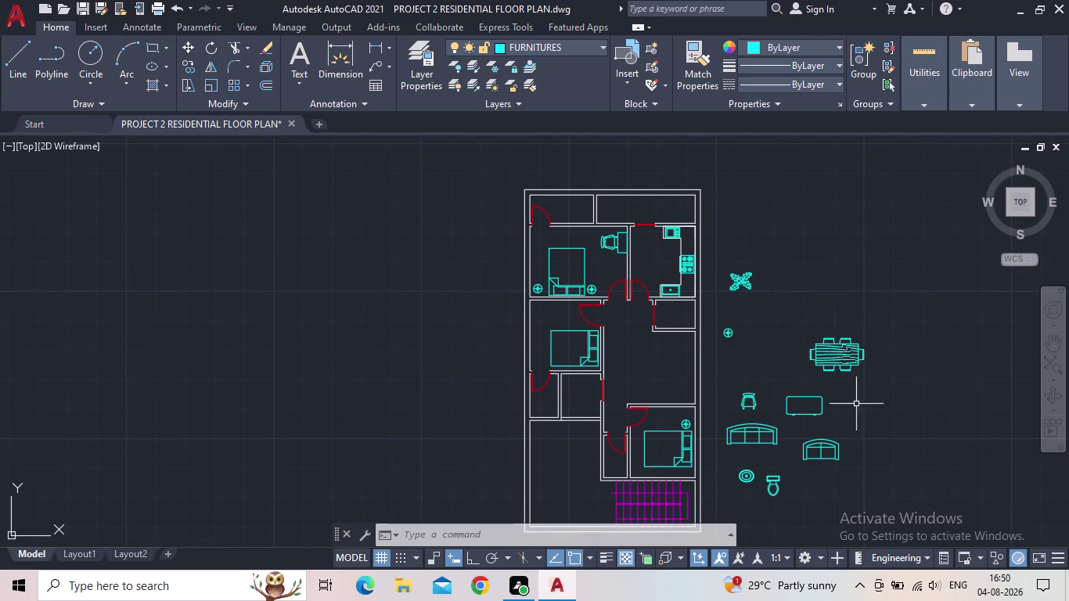
click(773, 493)
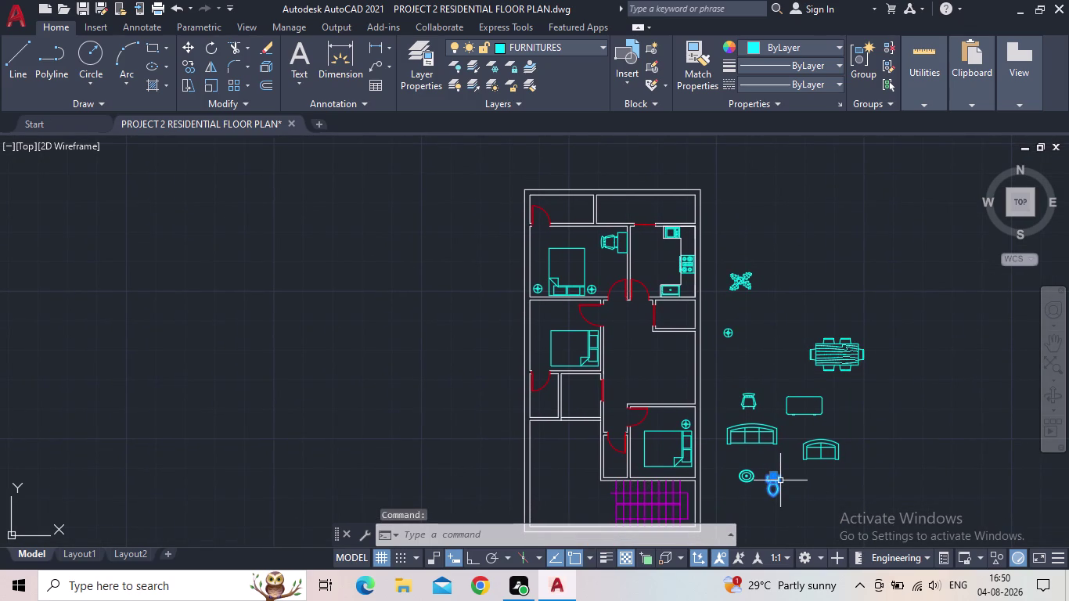
key(c)
key(o)
key(Return)
scroll(up, 3)
click(777, 450)
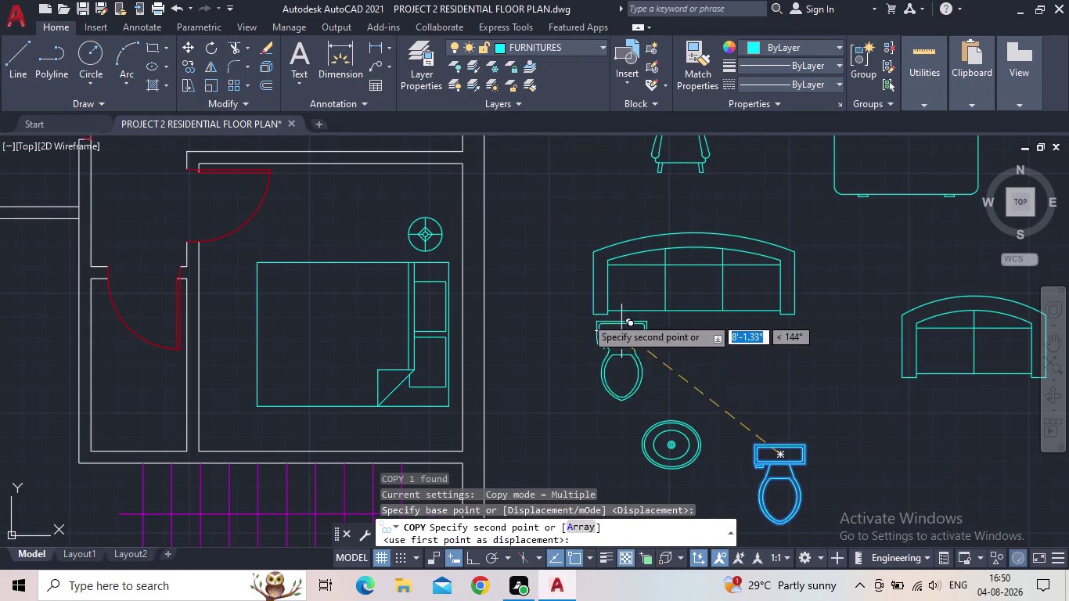
Place the toilet copy against the top wall of the top-left room.
middle_drag(648, 335, 825, 396)
scroll(down, 3)
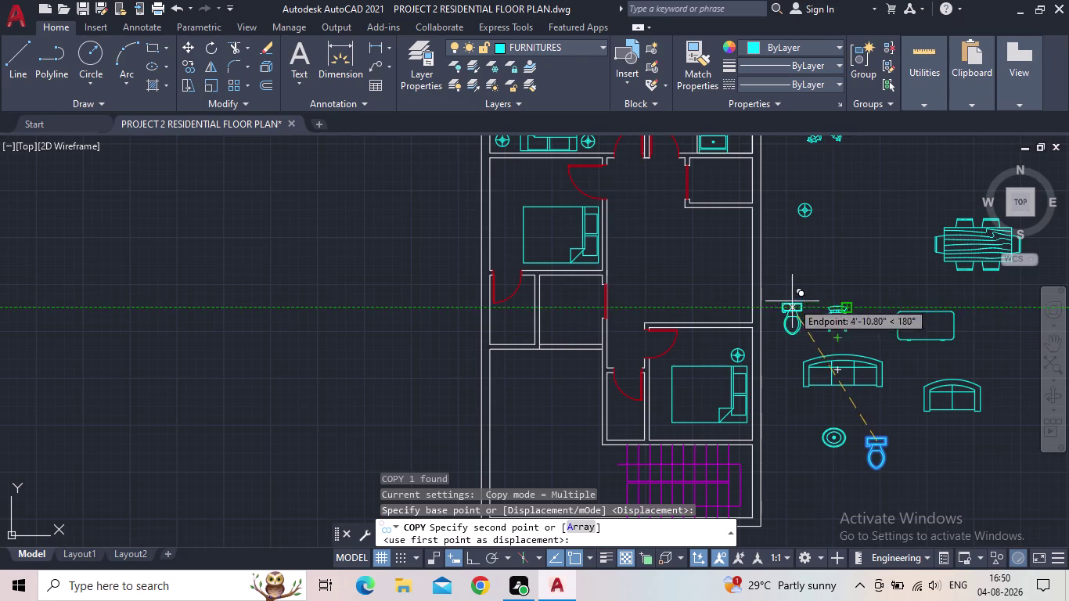
middle_drag(694, 244, 736, 366)
middle_drag(658, 217, 704, 364)
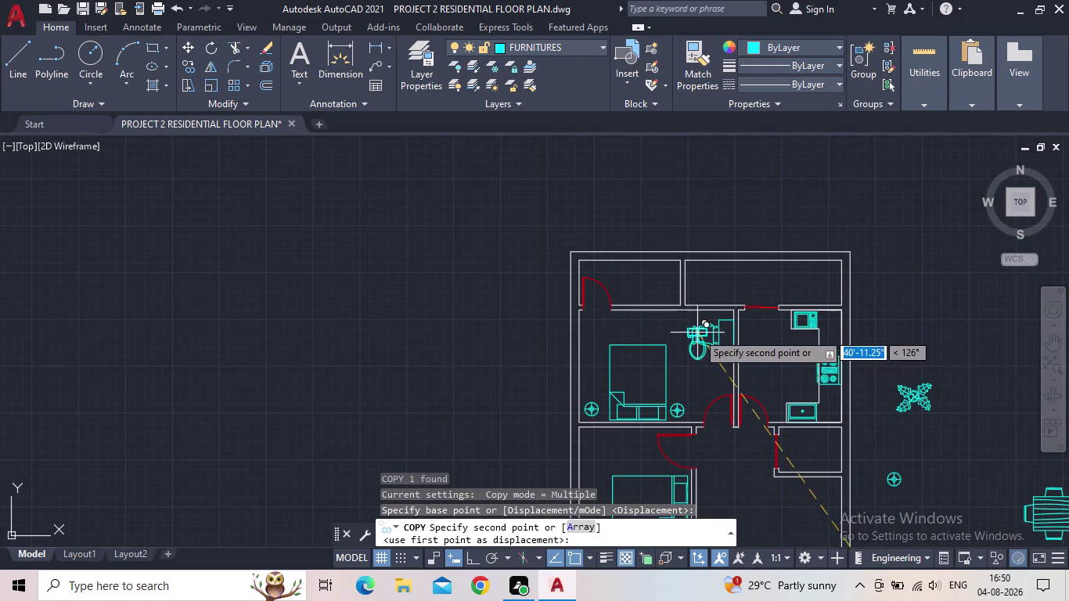
scroll(up, 3)
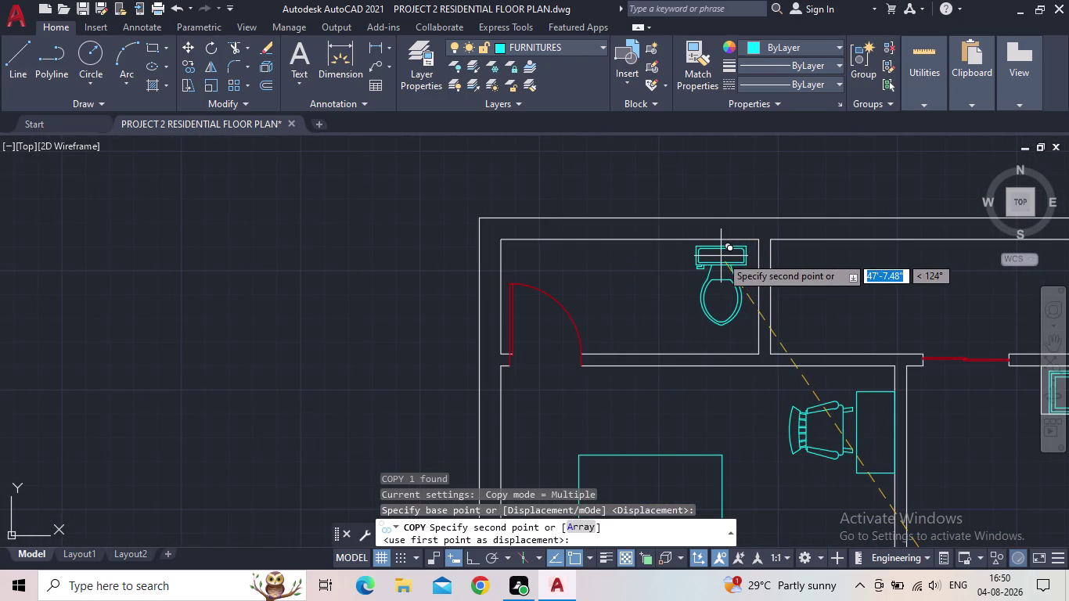
scroll(up, 3)
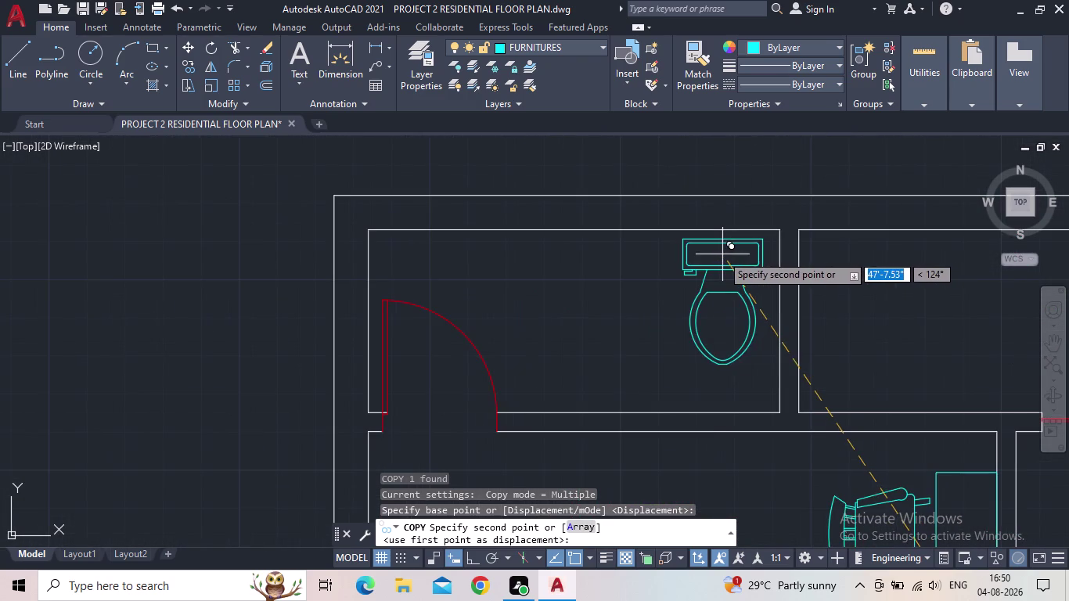
scroll(up, 3)
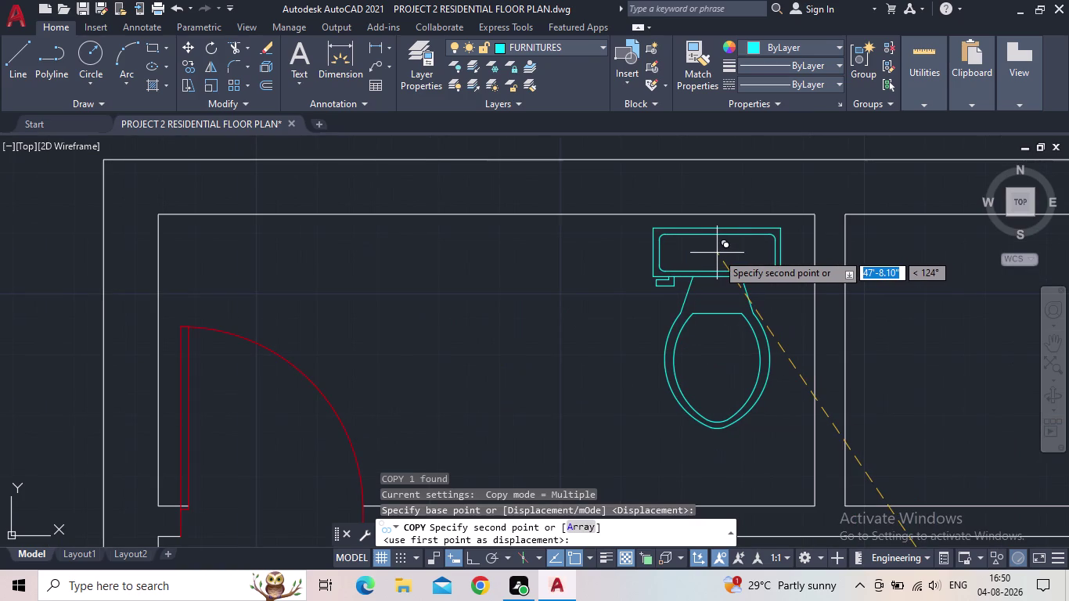
click(717, 253)
scroll(down, 3)
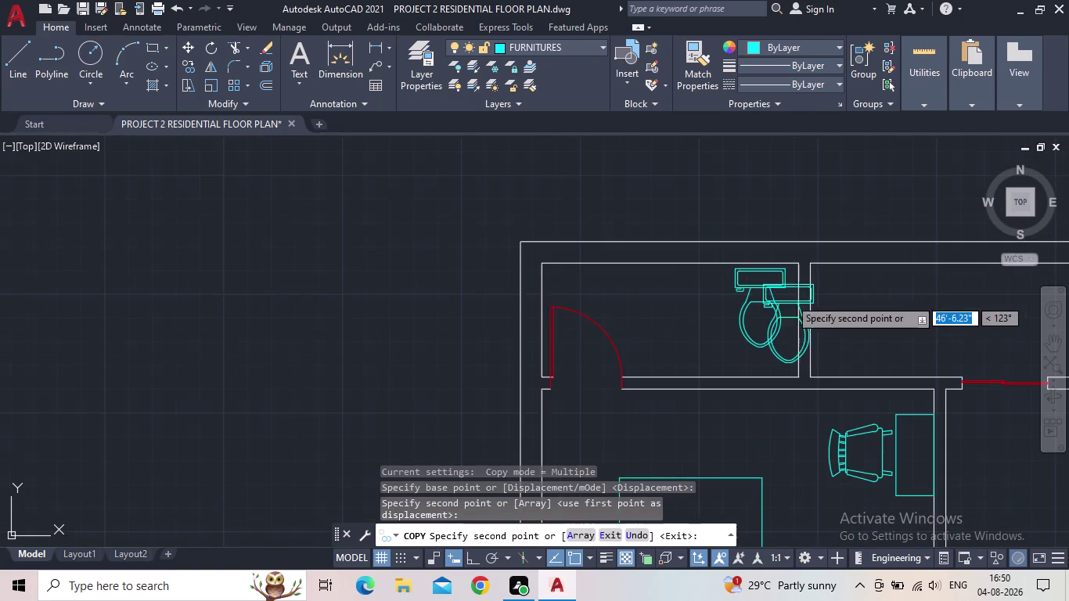
middle_drag(790, 298, 758, 305)
key(Escape)
middle_drag(758, 305, 689, 296)
scroll(down, 3)
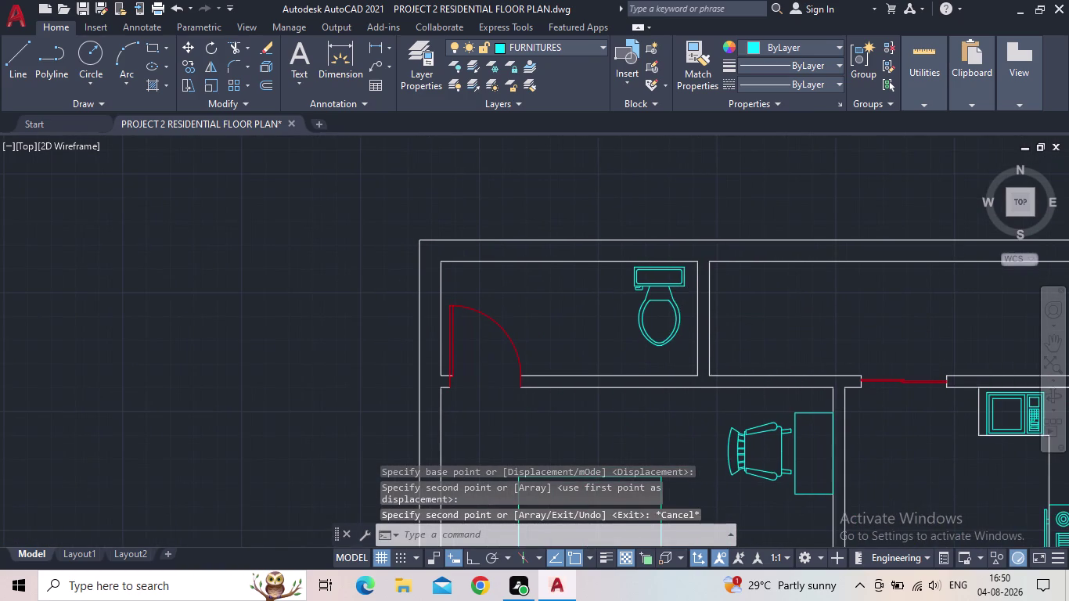
middle_click(708, 297)
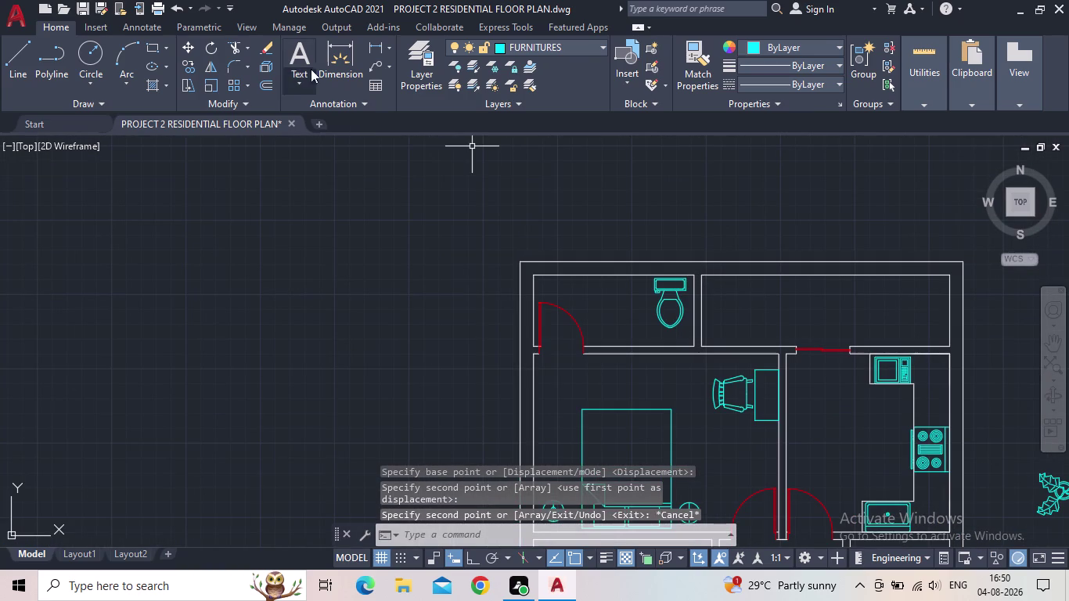
Draw a vertical partition line from the small room's top wall to its bottom wall.
click(27, 53)
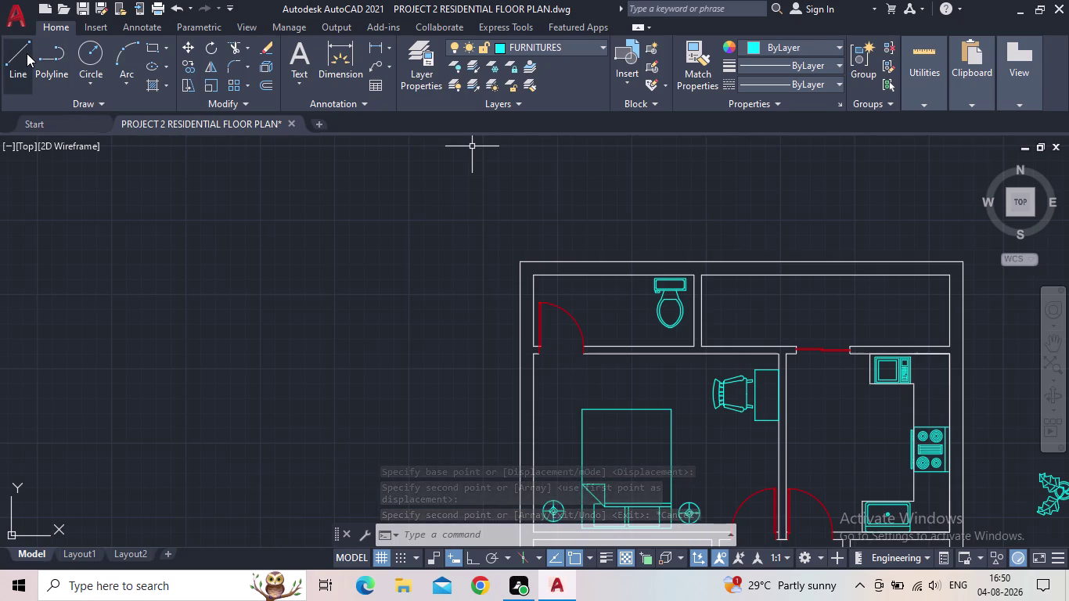
scroll(up, 3)
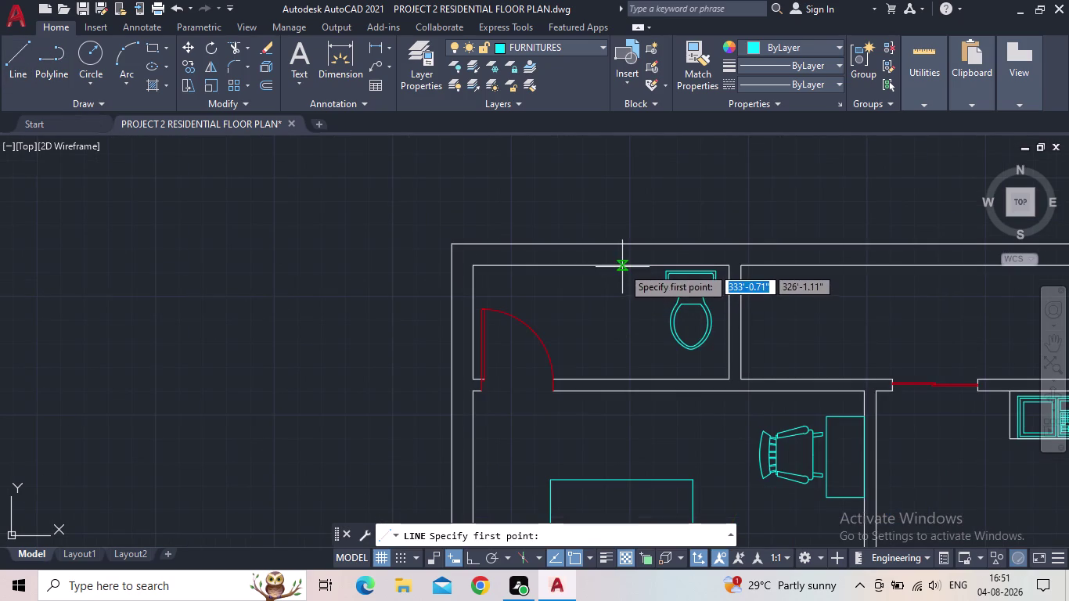
click(622, 267)
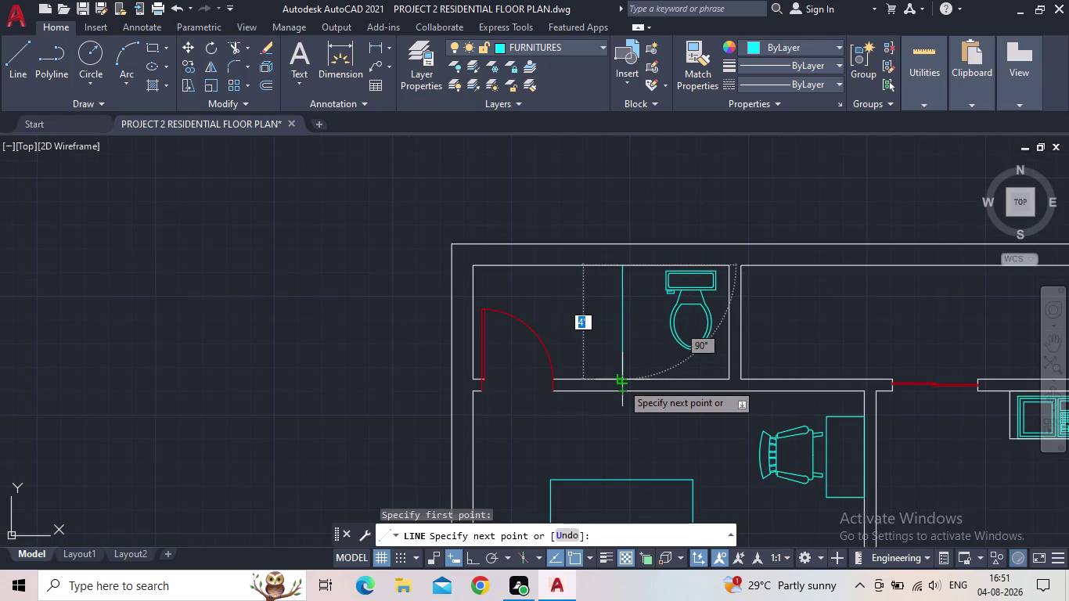
click(622, 383)
key(Escape)
scroll(down, 3)
Select the wash basin in the furniture set and grab its centre grip.
middle_drag(689, 351, 435, 298)
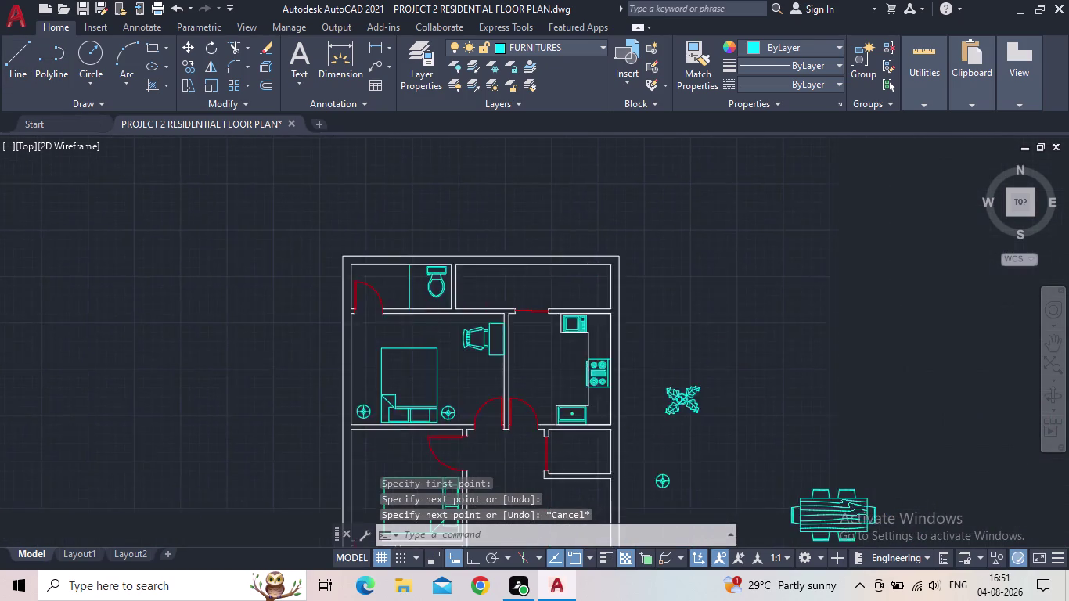
scroll(down, 3)
middle_click(538, 347)
scroll(up, 3)
middle_drag(578, 353, 553, 276)
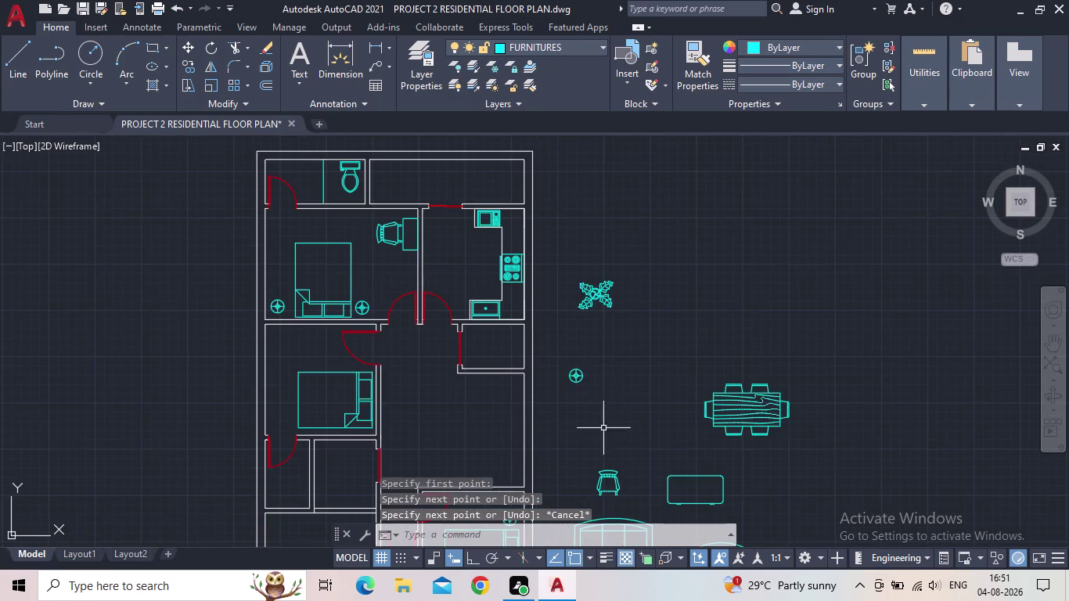
middle_drag(622, 402, 633, 284)
scroll(down, 3)
click(621, 408)
scroll(up, 3)
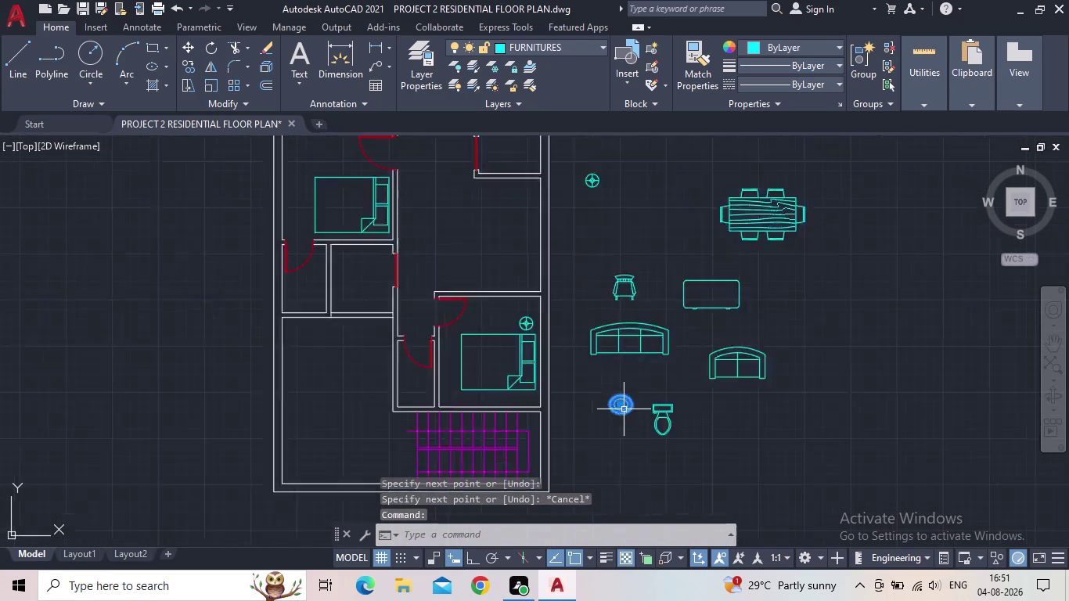
scroll(up, 3)
click(615, 400)
Drop the wash basin in the small room left of the partition, beside the toilet.
middle_drag(405, 271, 652, 450)
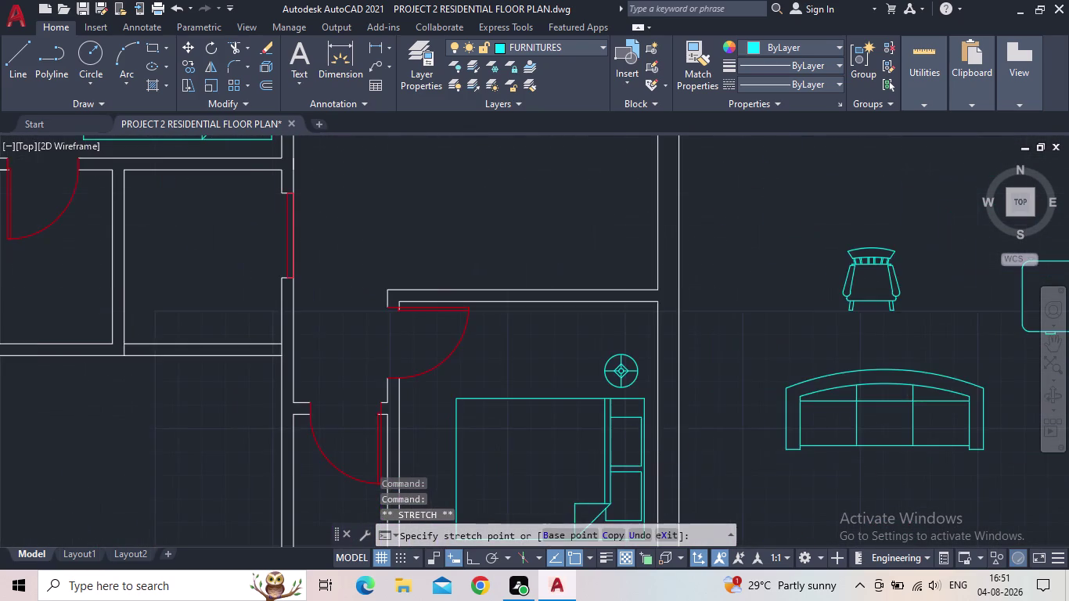
scroll(down, 3)
middle_drag(559, 345, 554, 468)
scroll(down, 3)
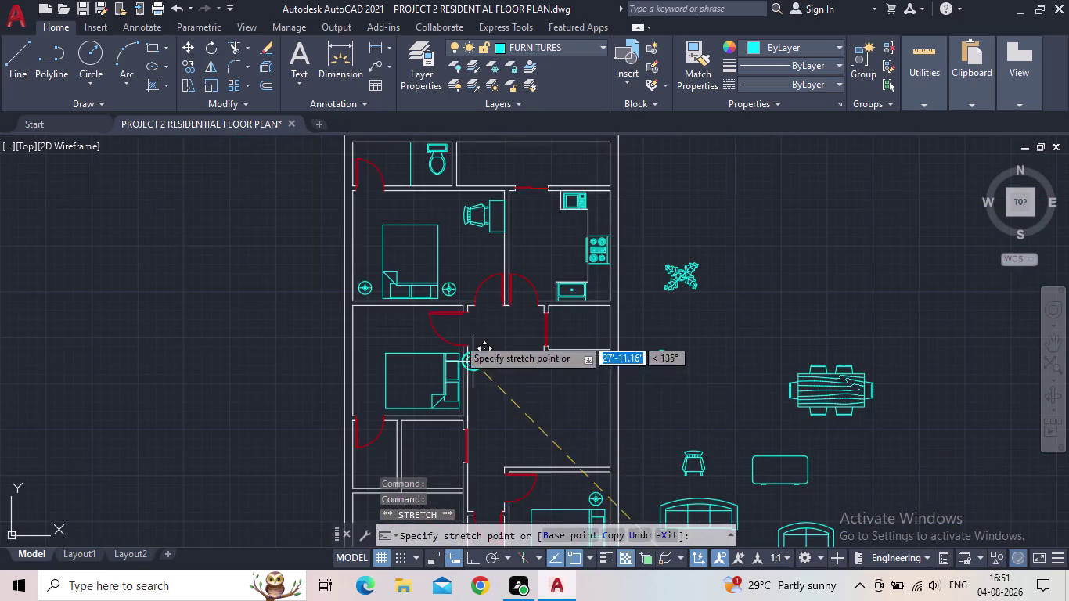
middle_drag(443, 326, 502, 499)
scroll(up, 3)
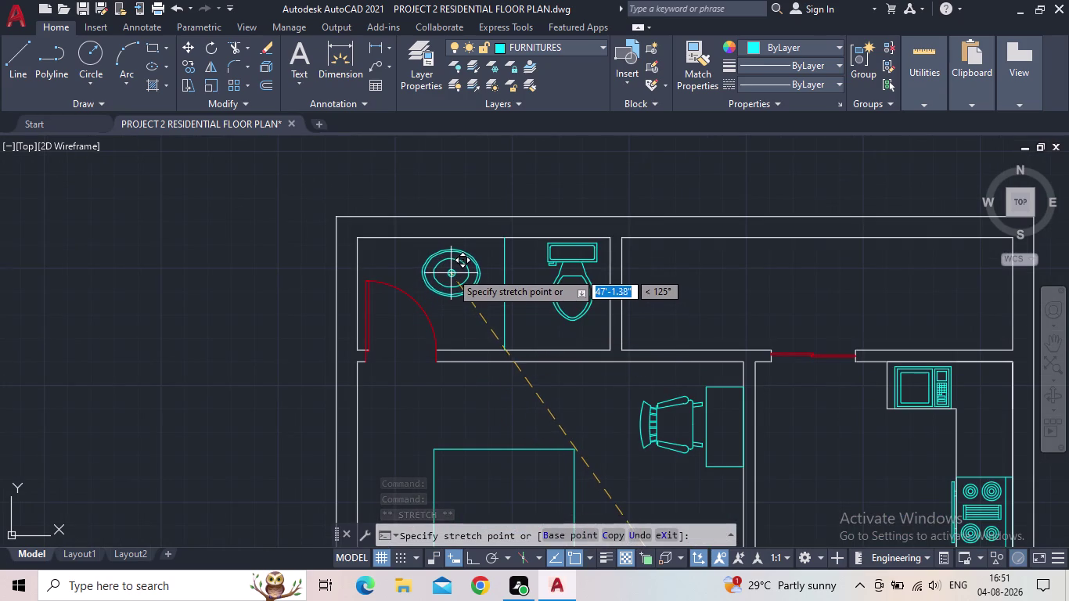
scroll(up, 3)
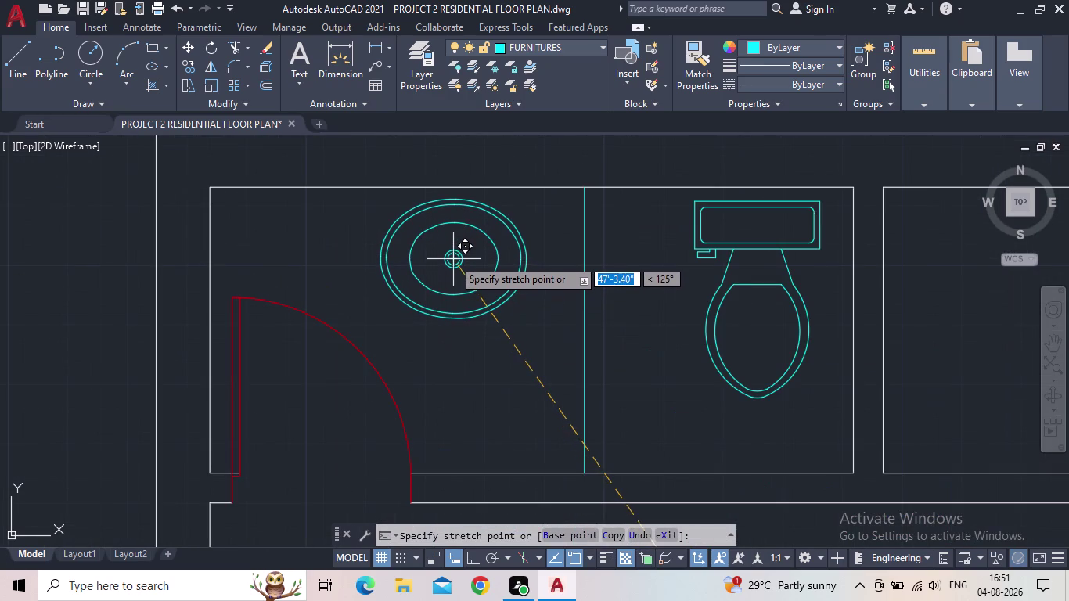
click(453, 256)
key(Escape)
scroll(down, 3)
middle_drag(556, 386, 465, 348)
scroll(down, 3)
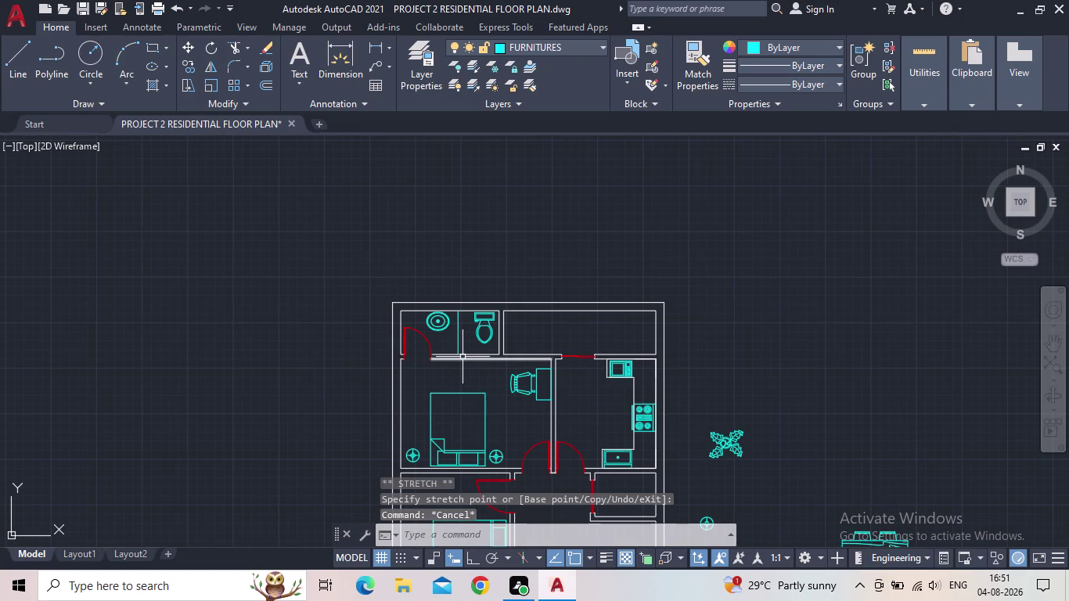
scroll(up, 3)
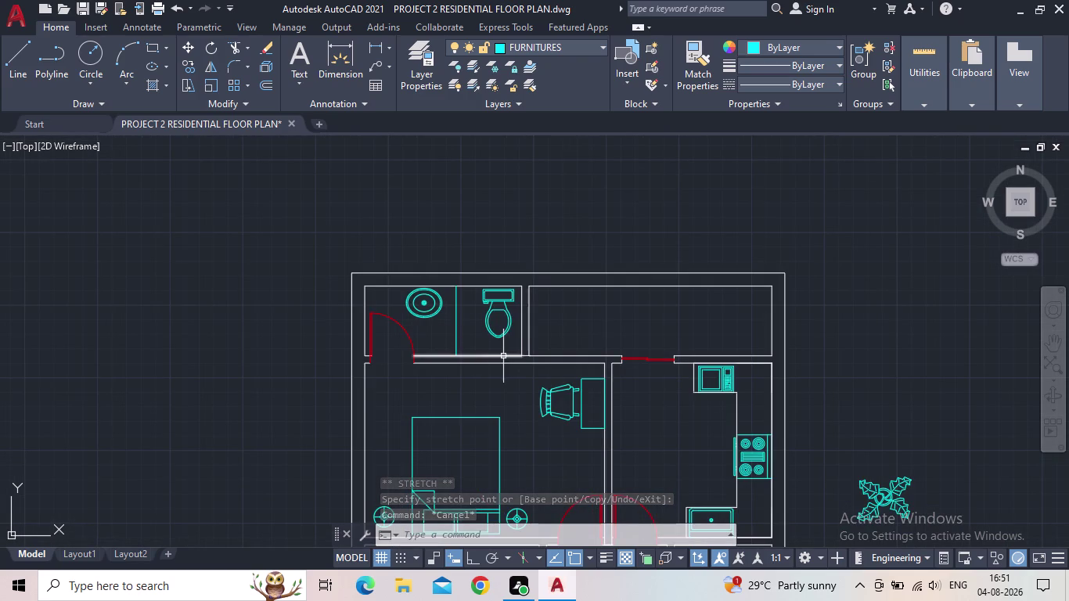
Copy the top bathroom toilet into empty space left of the plan.
key(c)
key(o)
key(Return)
click(503, 341)
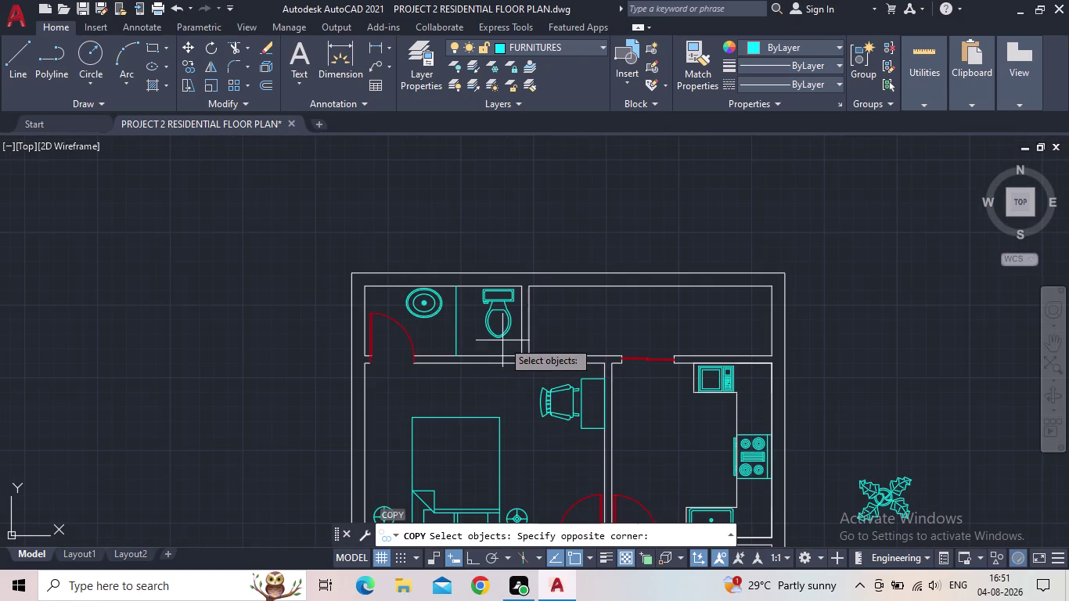
click(482, 327)
key(space)
click(498, 337)
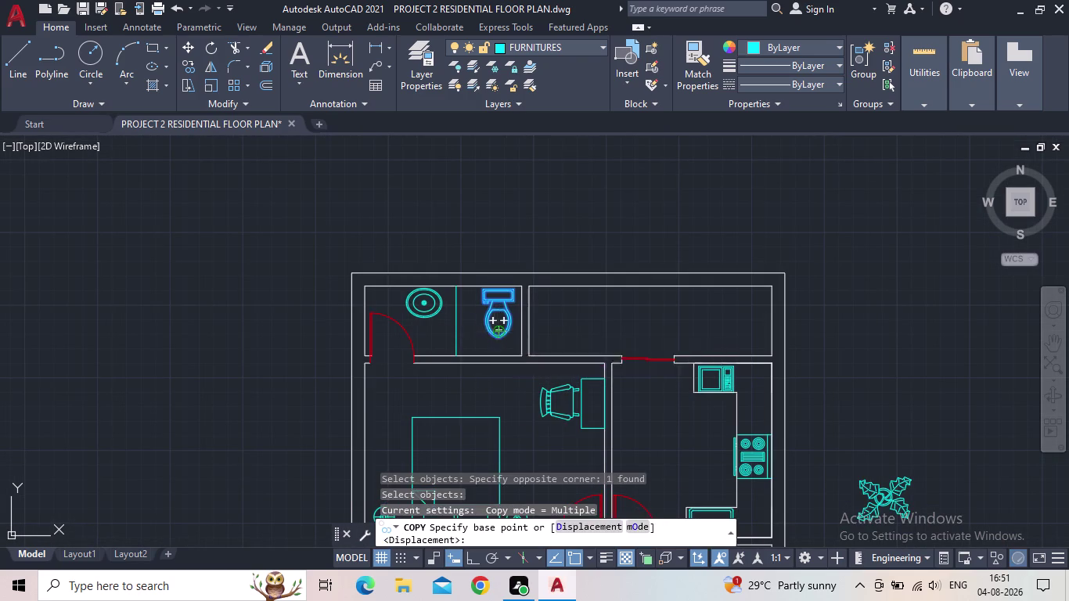
middle_drag(227, 376, 291, 376)
scroll(down, 3)
middle_drag(292, 402, 300, 252)
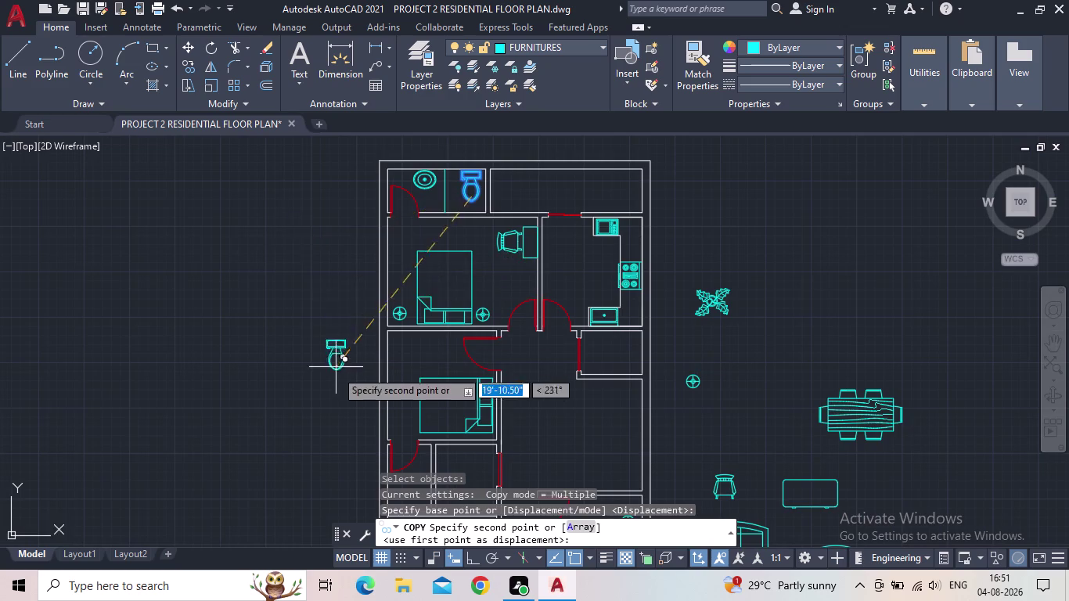
middle_drag(336, 374, 293, 279)
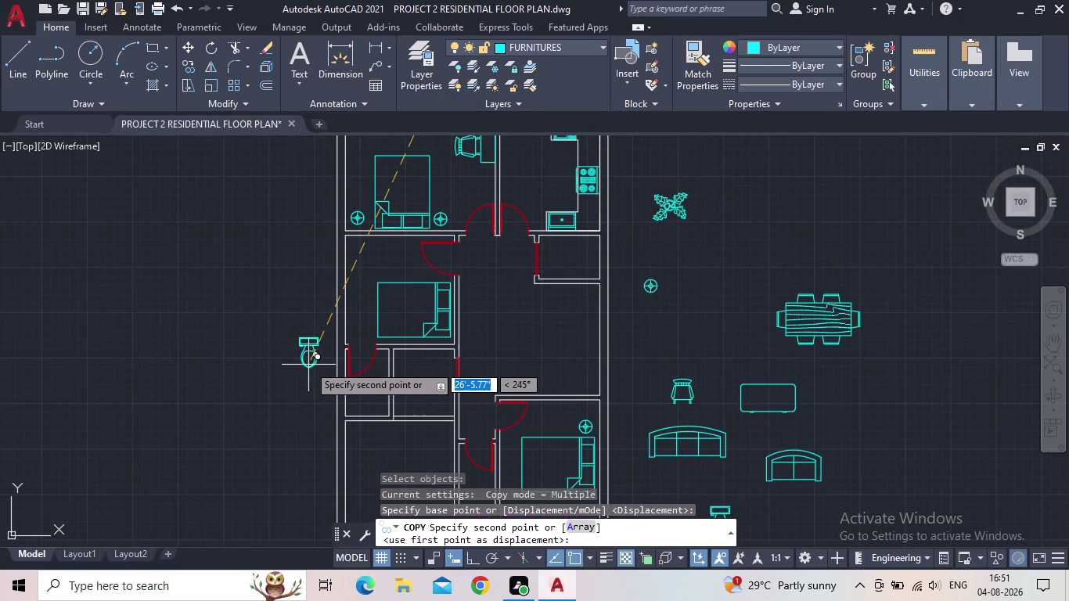
click(286, 361)
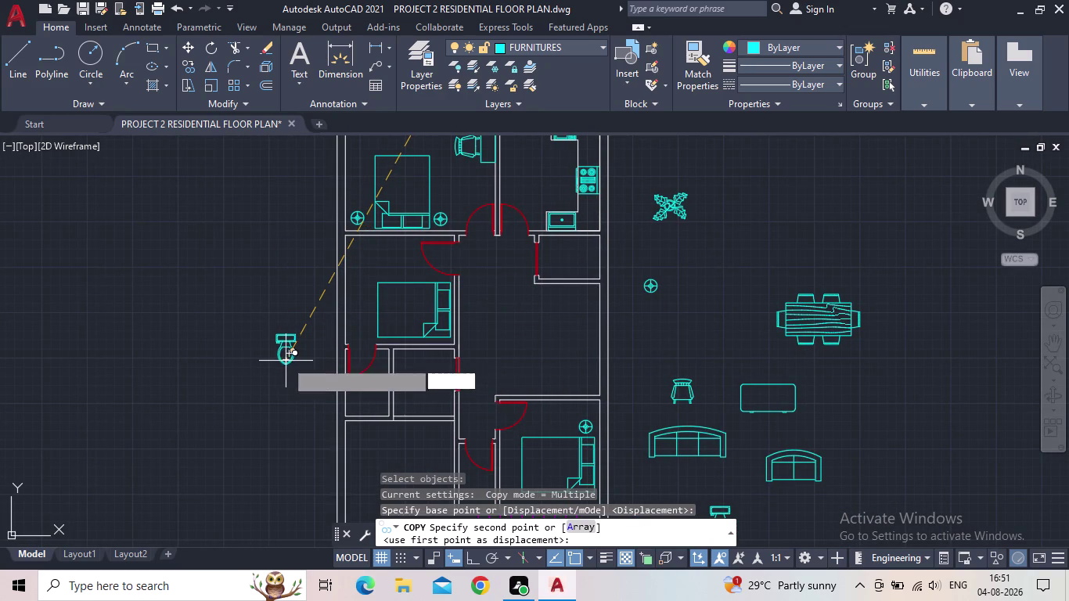
key(Escape)
Rotate the toilet copy 180 degrees with Ortho on.
click(294, 379)
click(276, 356)
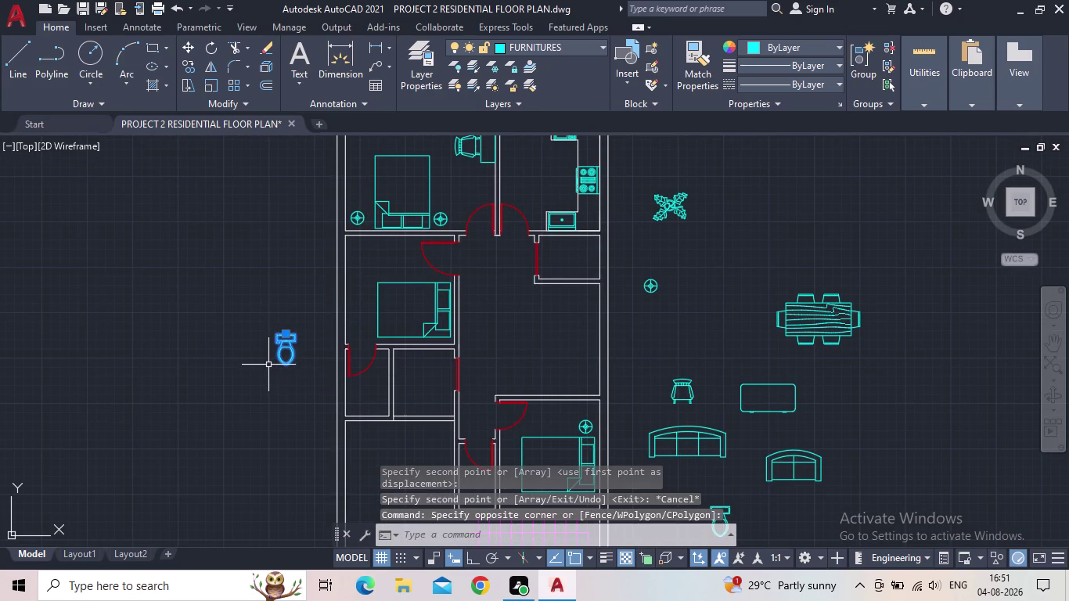
key(r)
key(o)
key(Return)
scroll(up, 3)
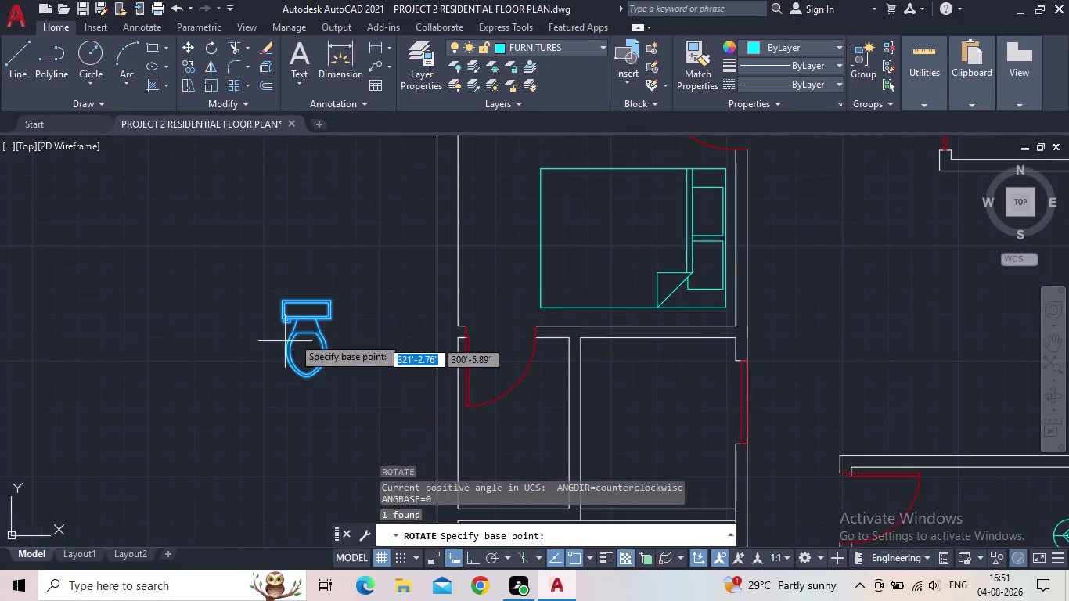
click(305, 299)
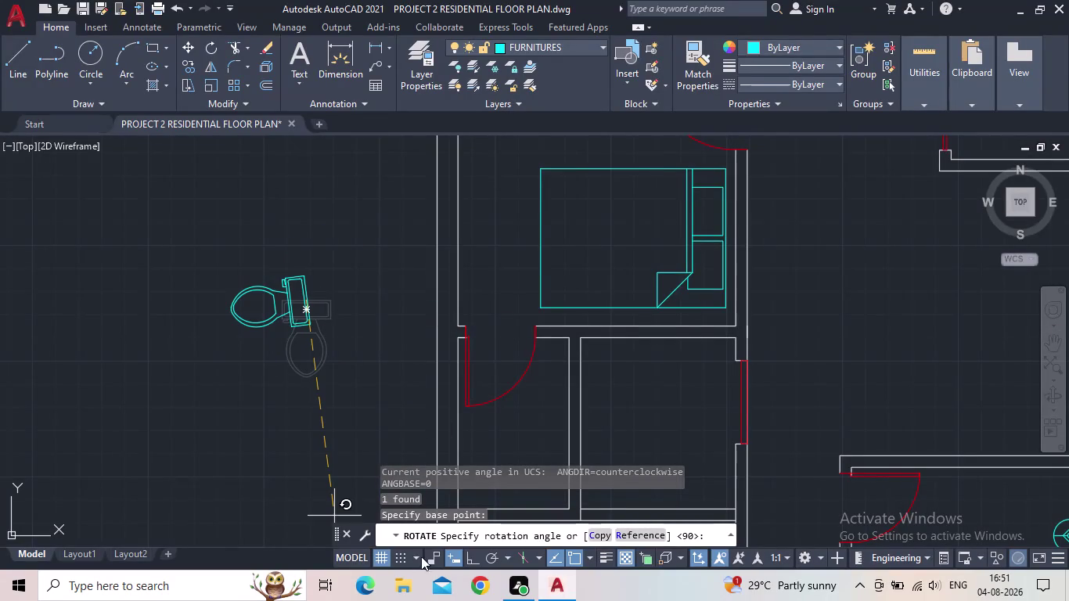
click(471, 559)
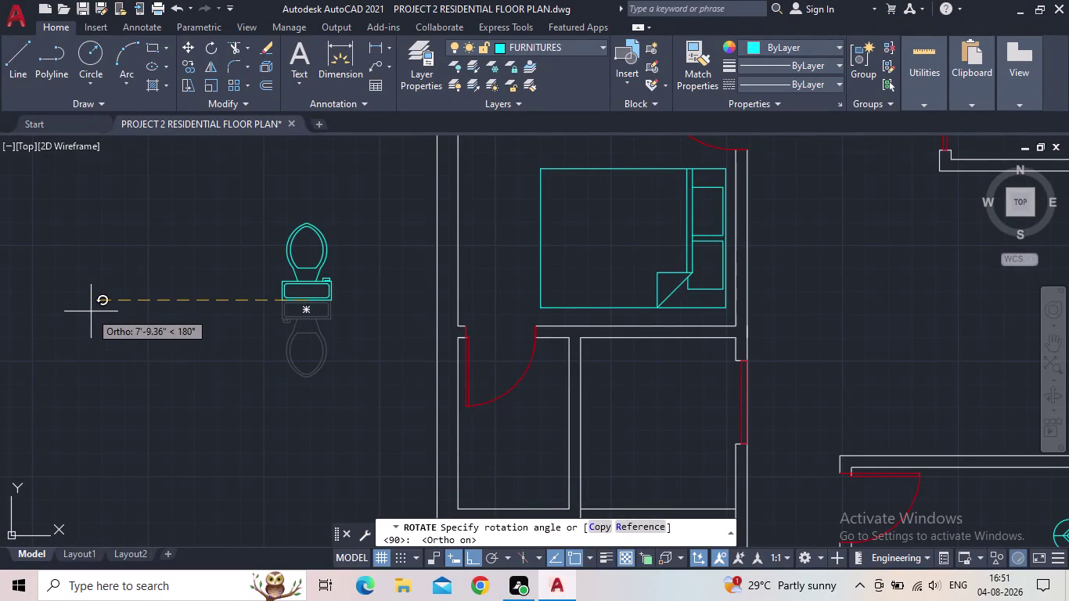
click(139, 312)
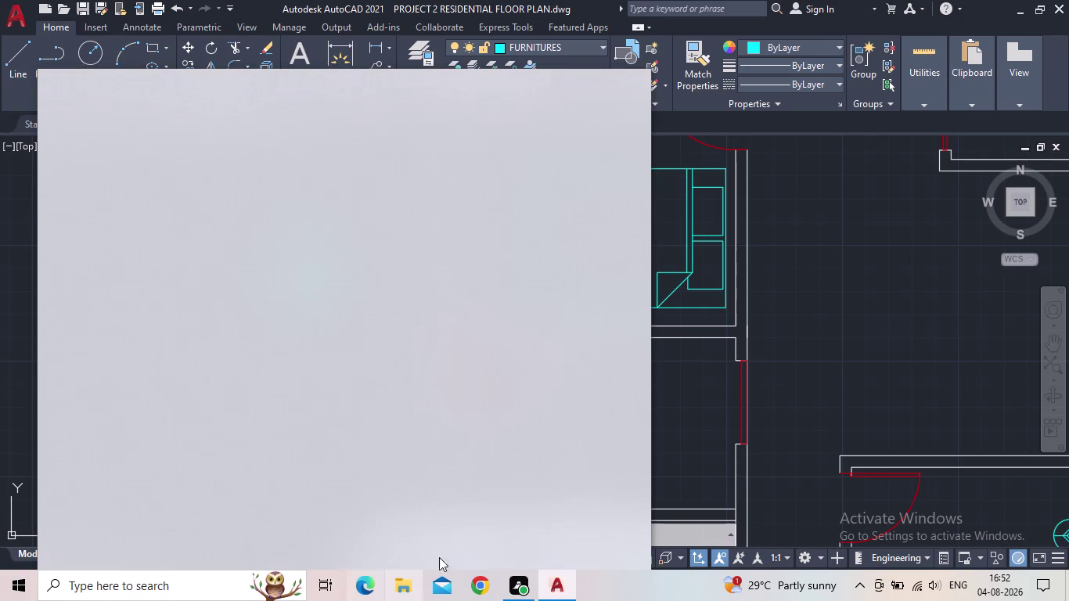
Select the turned toilet copy and grab its base-point grip.
scroll(down, 3)
middle_drag(682, 418, 637, 420)
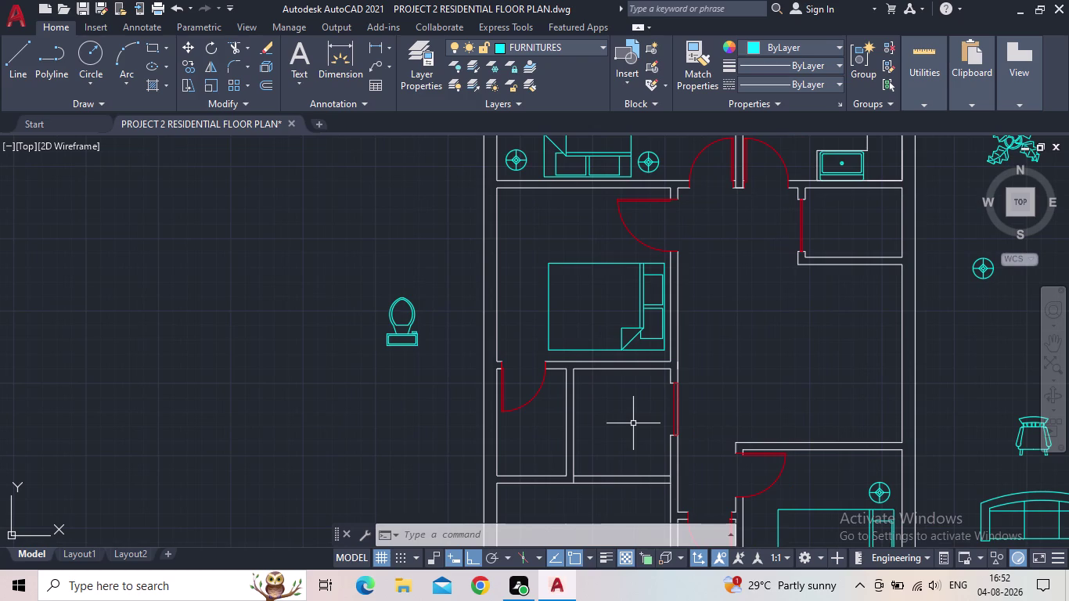
scroll(down, 3)
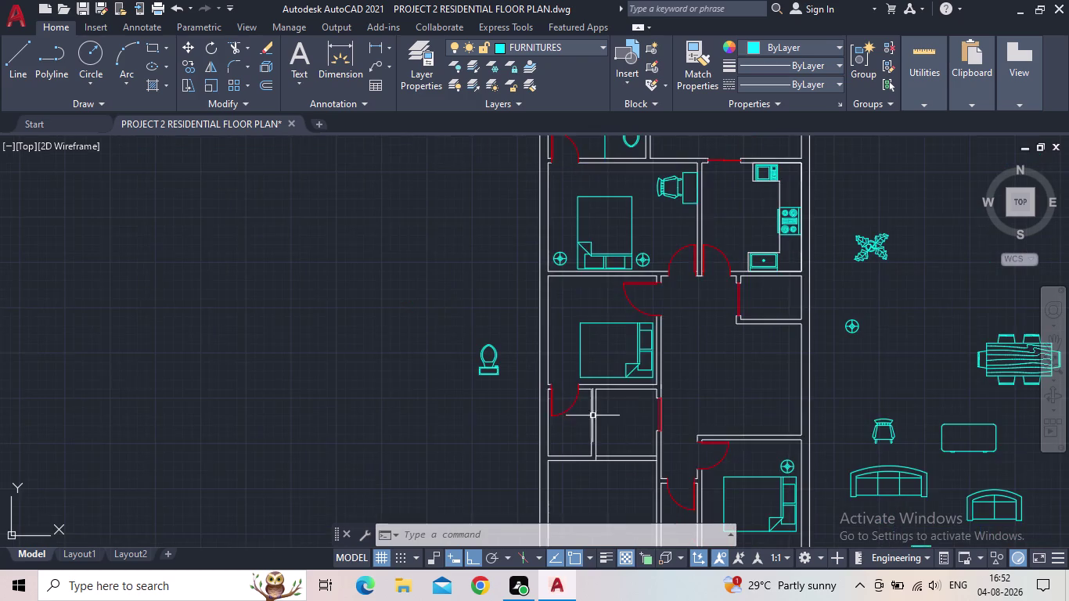
scroll(up, 3)
click(469, 358)
scroll(up, 3)
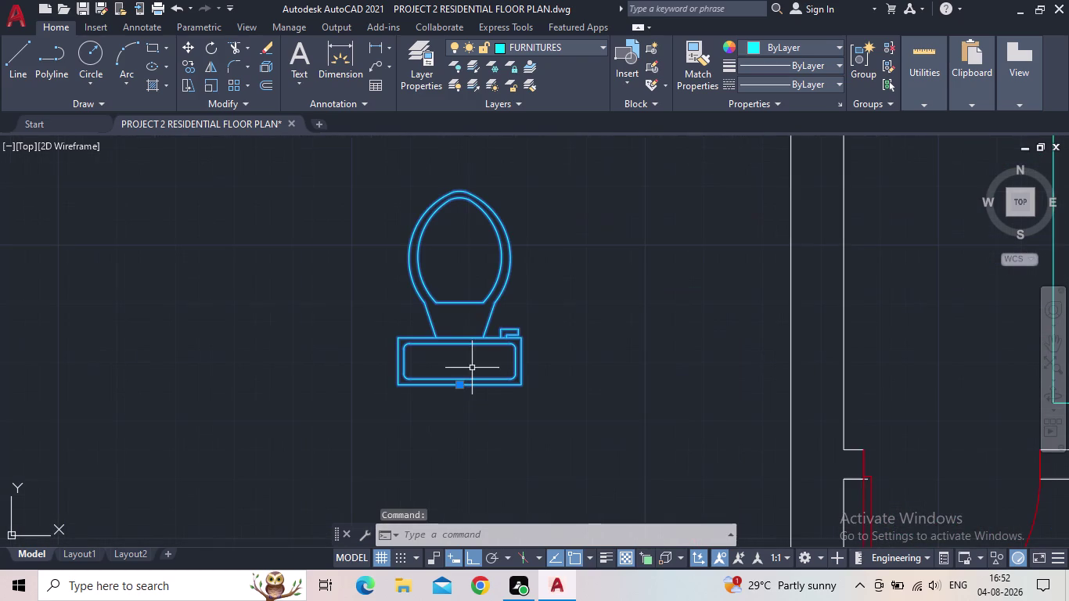
click(462, 385)
Turn Ortho off and drop the toilet copy into the small room below the bedroom.
middle_drag(834, 482, 764, 468)
scroll(down, 3)
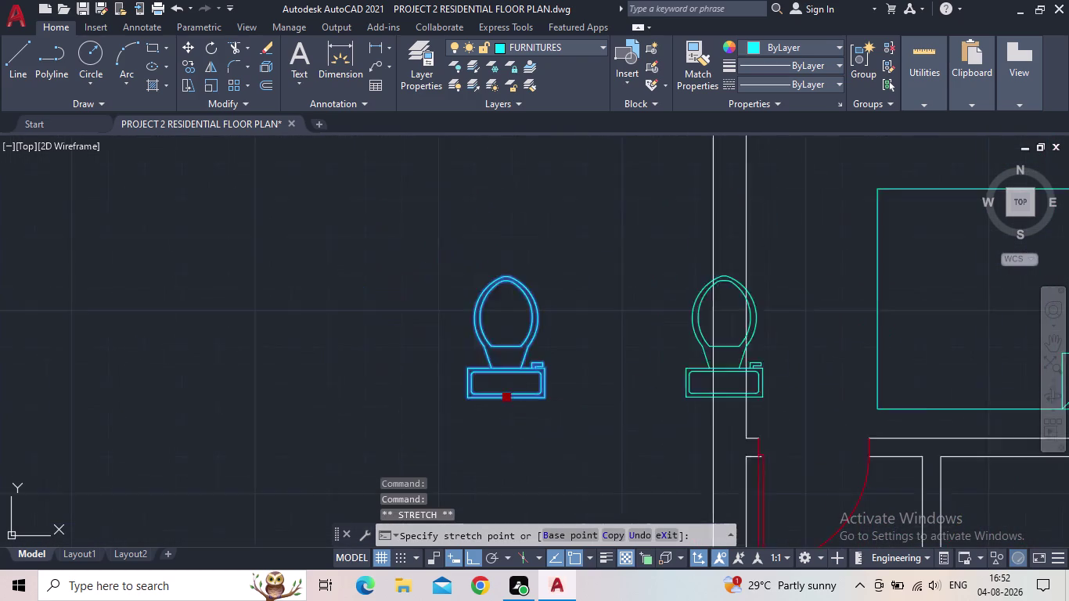
scroll(down, 3)
click(480, 562)
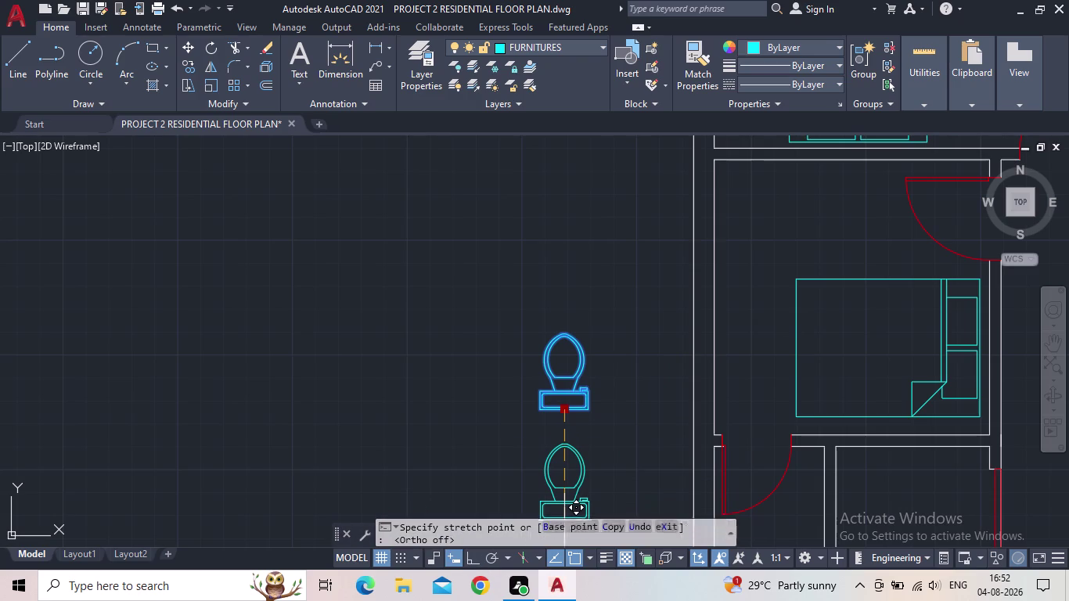
middle_drag(679, 444, 588, 370)
scroll(down, 3)
scroll(up, 3)
middle_drag(642, 466, 647, 452)
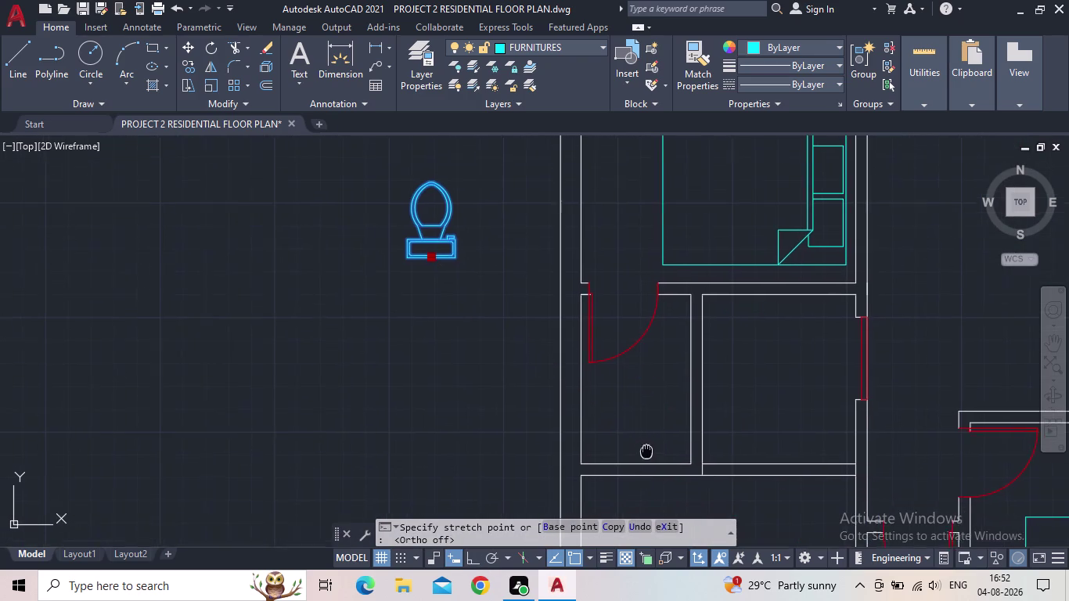
middle_drag(646, 451, 653, 442)
scroll(up, 3)
click(649, 428)
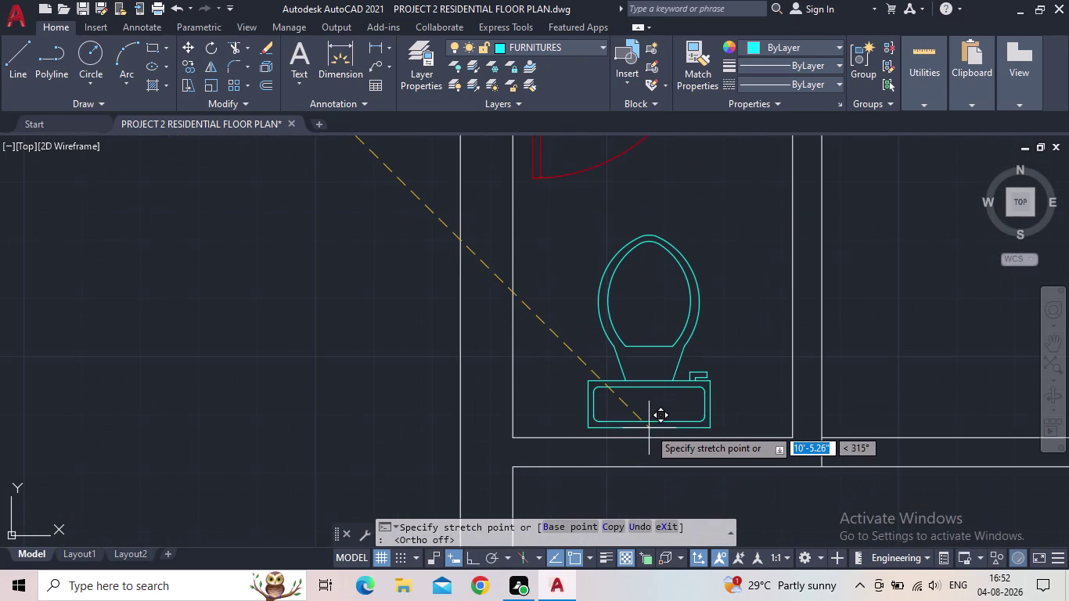
Pan to the top bathroom and select its wash basin.
scroll(down, 3)
scroll(down, 3)
middle_drag(720, 316, 493, 424)
scroll(down, 3)
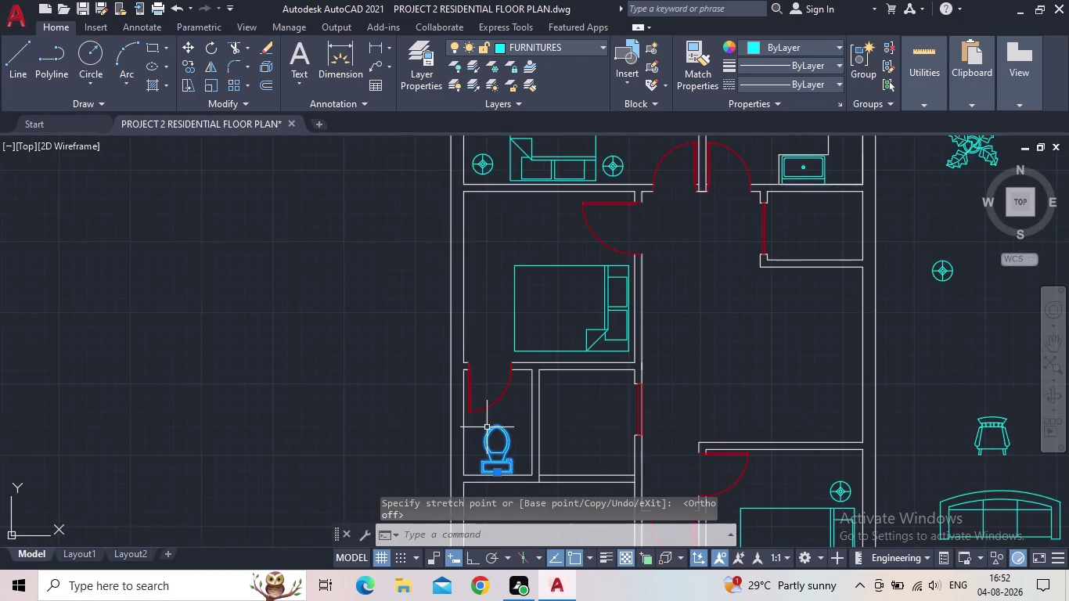
scroll(down, 3)
scroll(up, 3)
drag(516, 259, 505, 244)
click(499, 242)
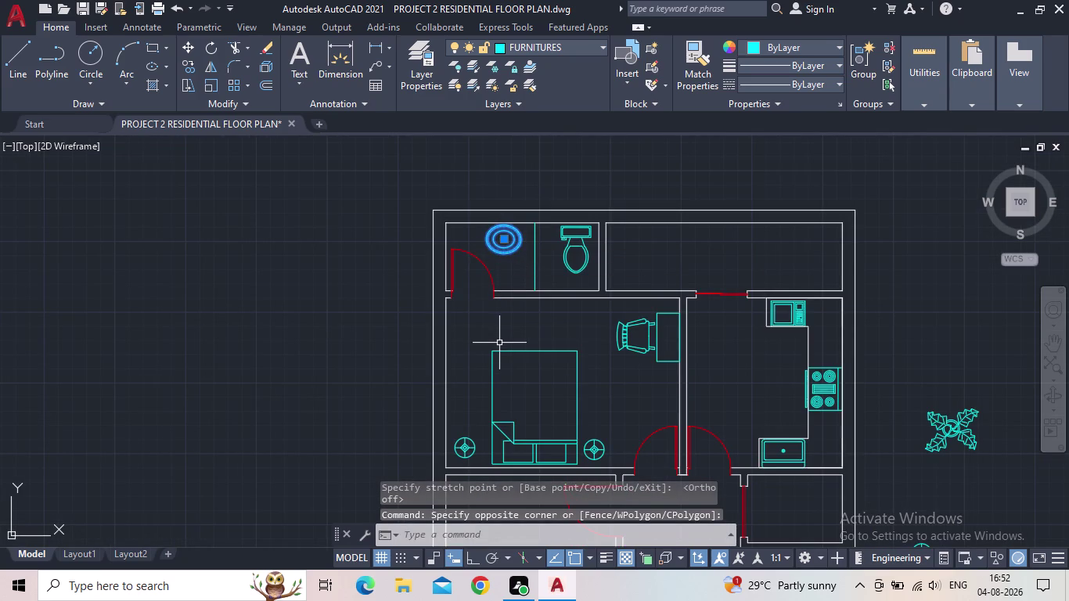
Copy the wash basin to the empty area left of the plan with CO.
key(c)
key(o)
key(Return)
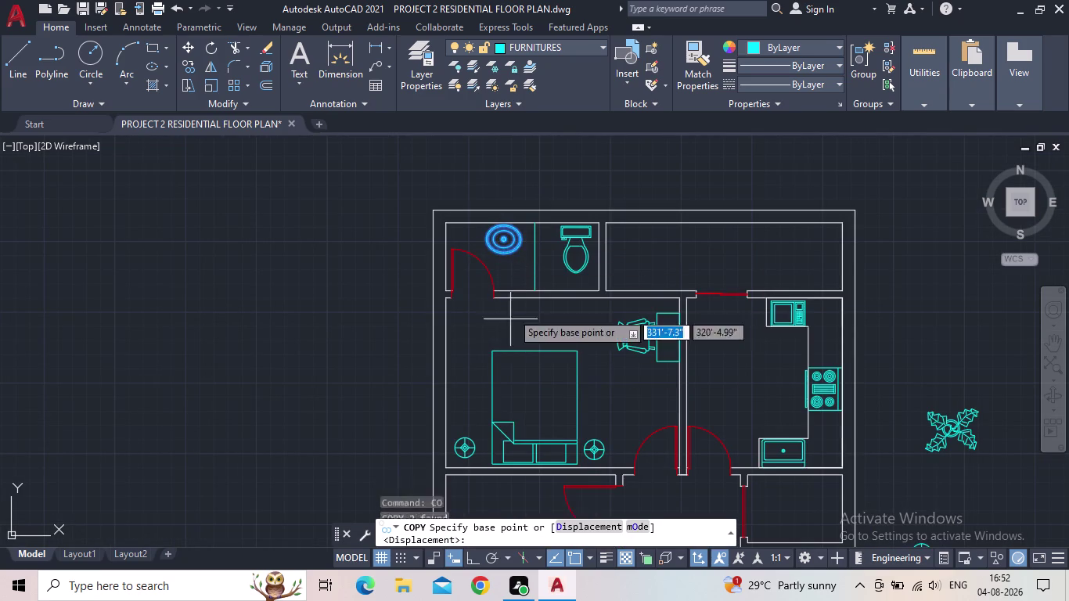
click(507, 241)
middle_drag(471, 431, 532, 316)
scroll(down, 3)
middle_drag(473, 398, 514, 255)
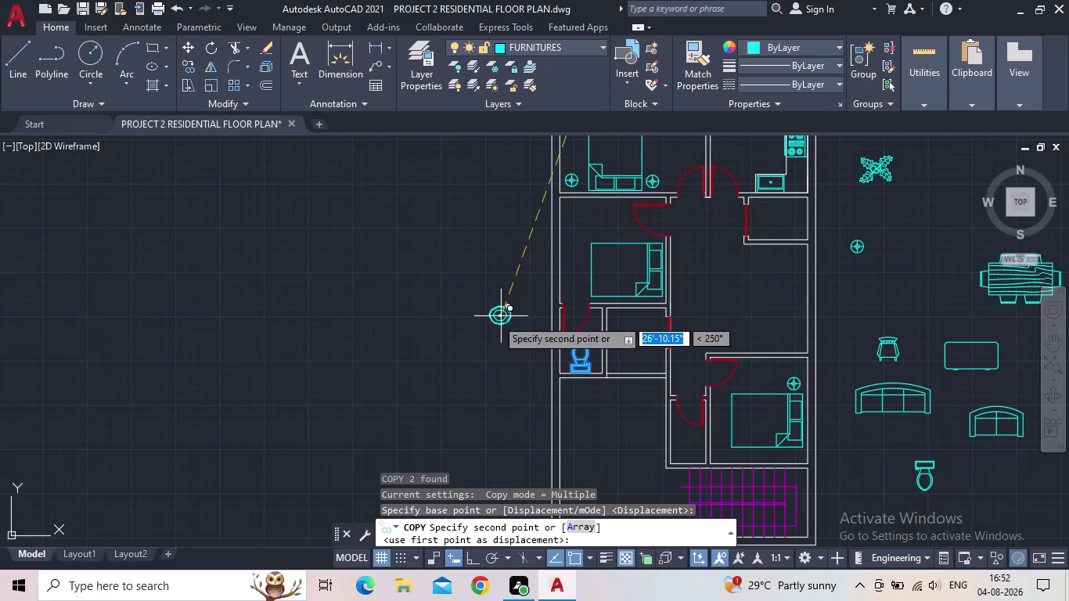
click(495, 325)
key(Escape)
Select the wash basin copy and begin rotating it with RO.
click(520, 346)
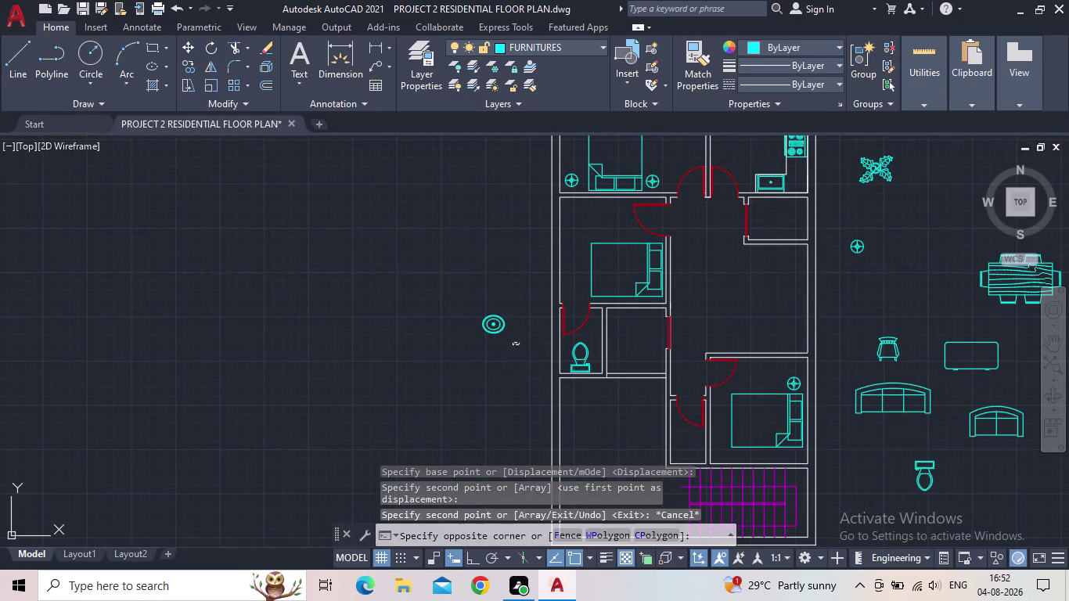
click(462, 298)
key(e)
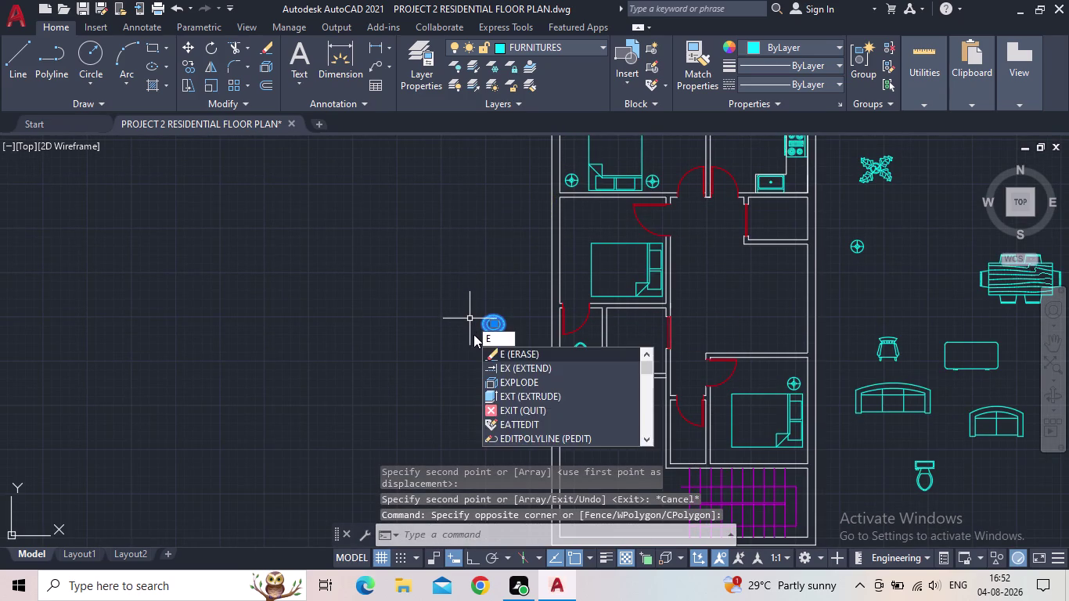
key(BackSpace)
key(r)
key(o)
key(Return)
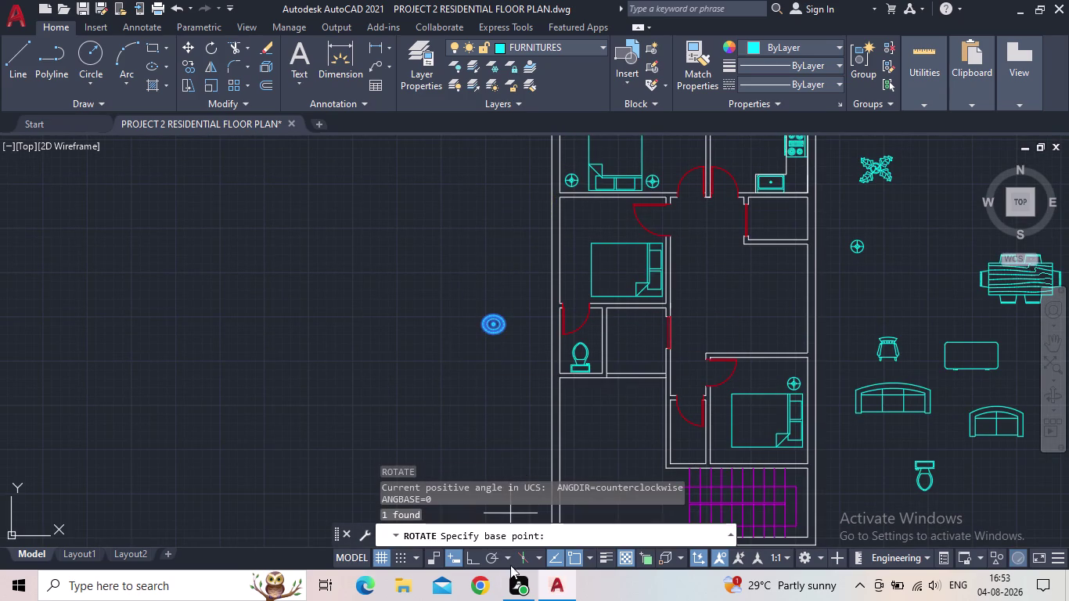
With Ortho on, rotate the basin copy about its centre.
click(473, 557)
scroll(up, 3)
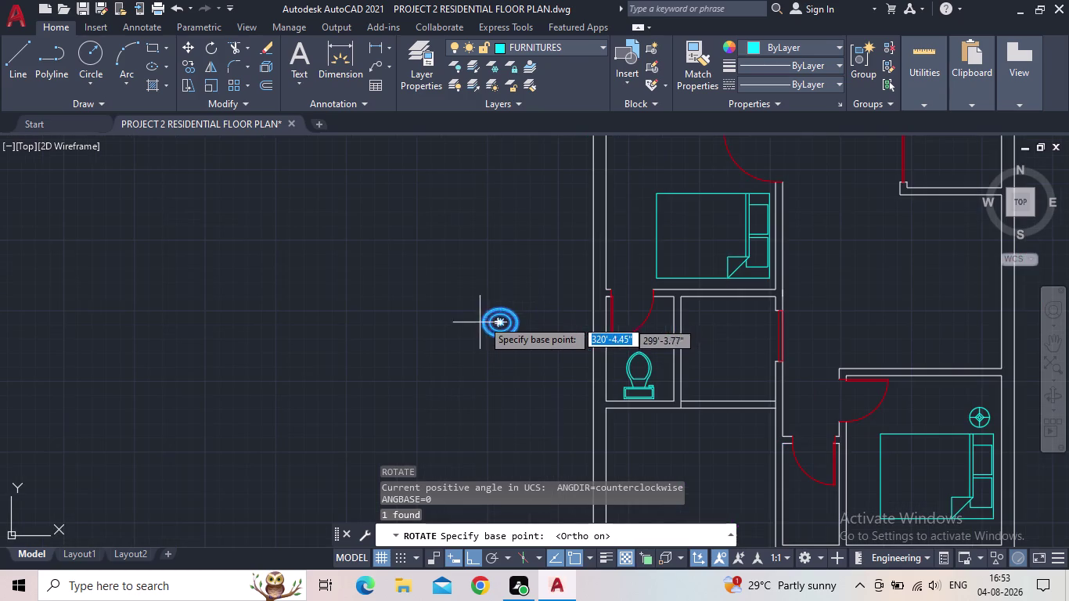
click(498, 327)
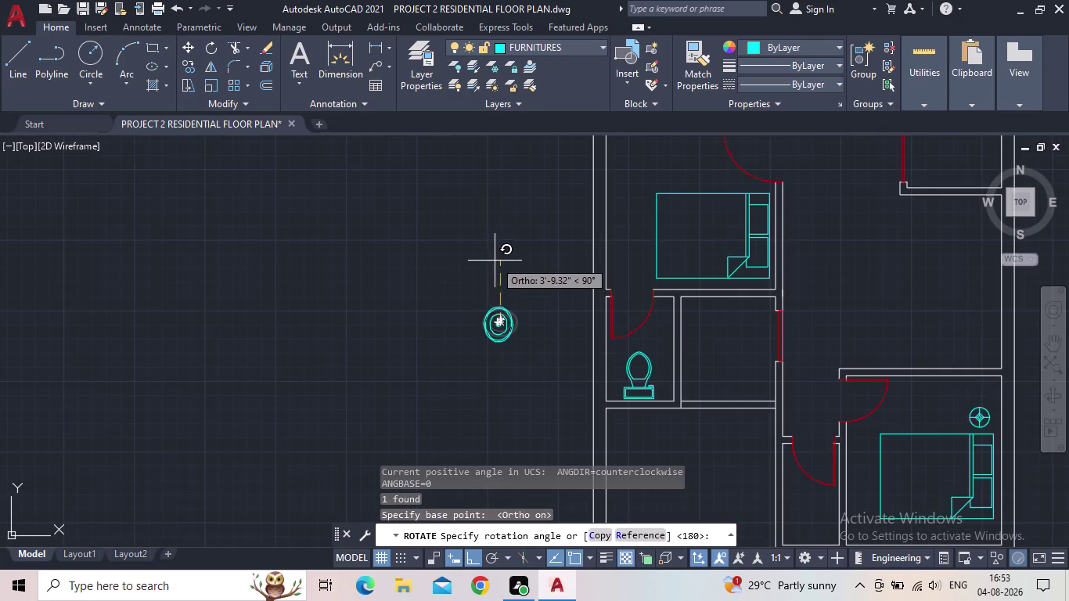
click(495, 261)
click(496, 325)
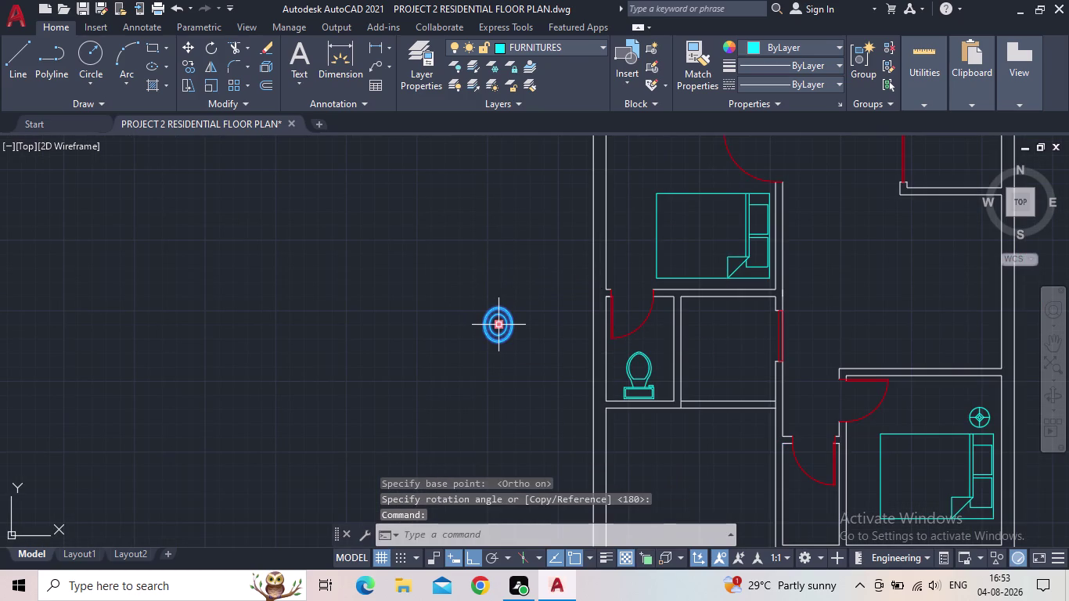
key(Escape)
Scale the basin copy down from its centre with SC.
drag(525, 384, 509, 354)
click(481, 318)
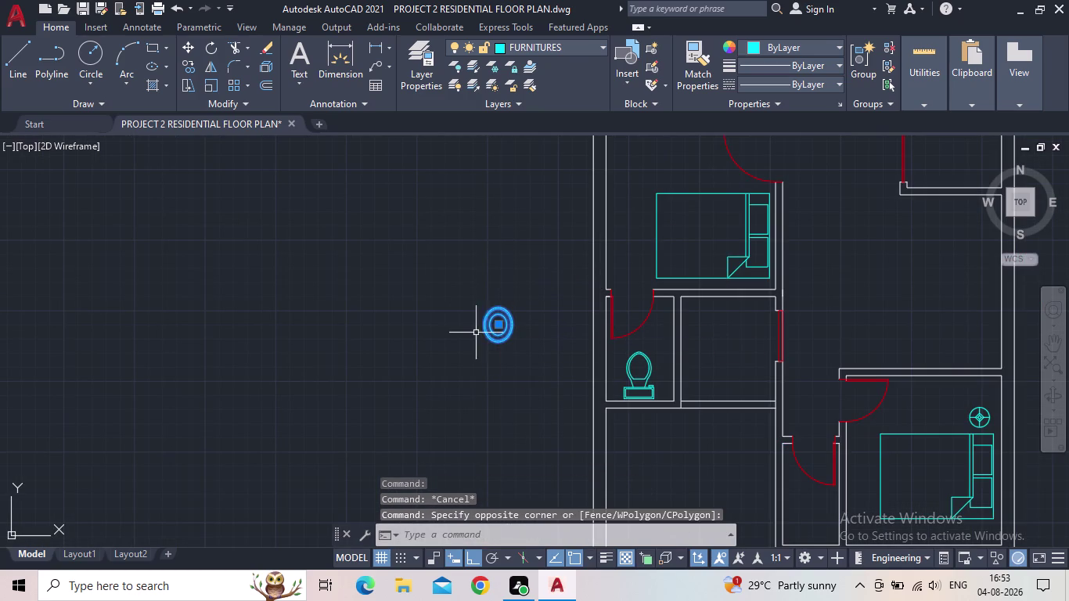
key(s)
key(c)
key(space)
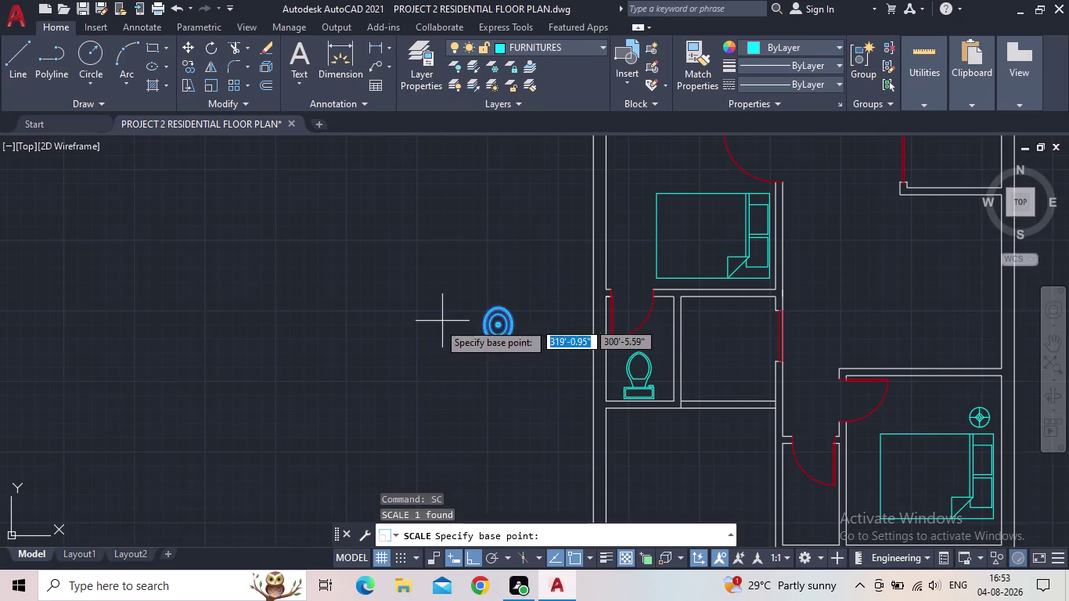
scroll(up, 3)
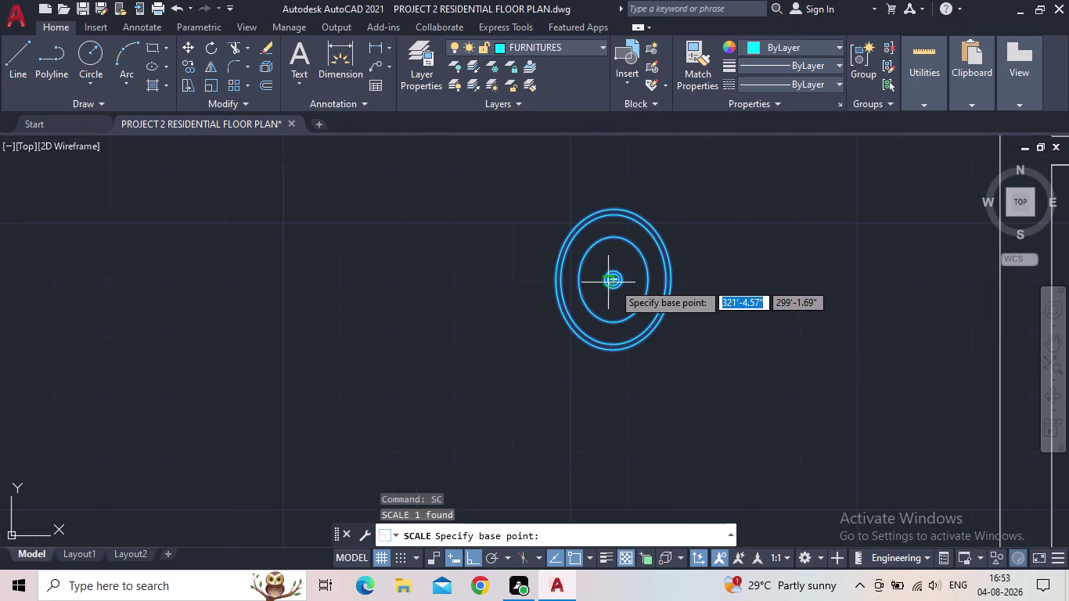
click(615, 282)
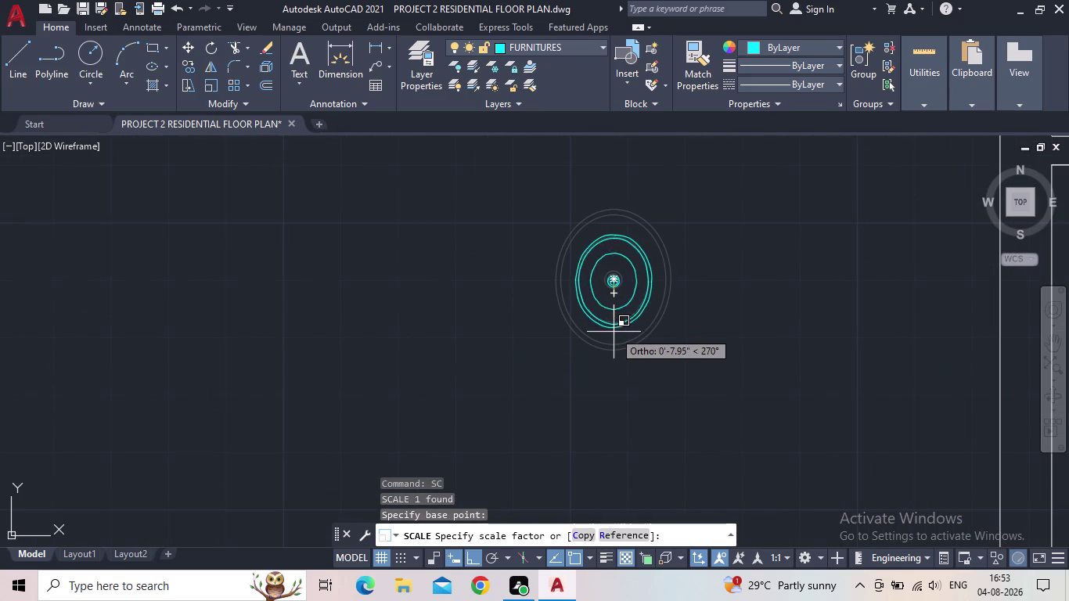
click(614, 336)
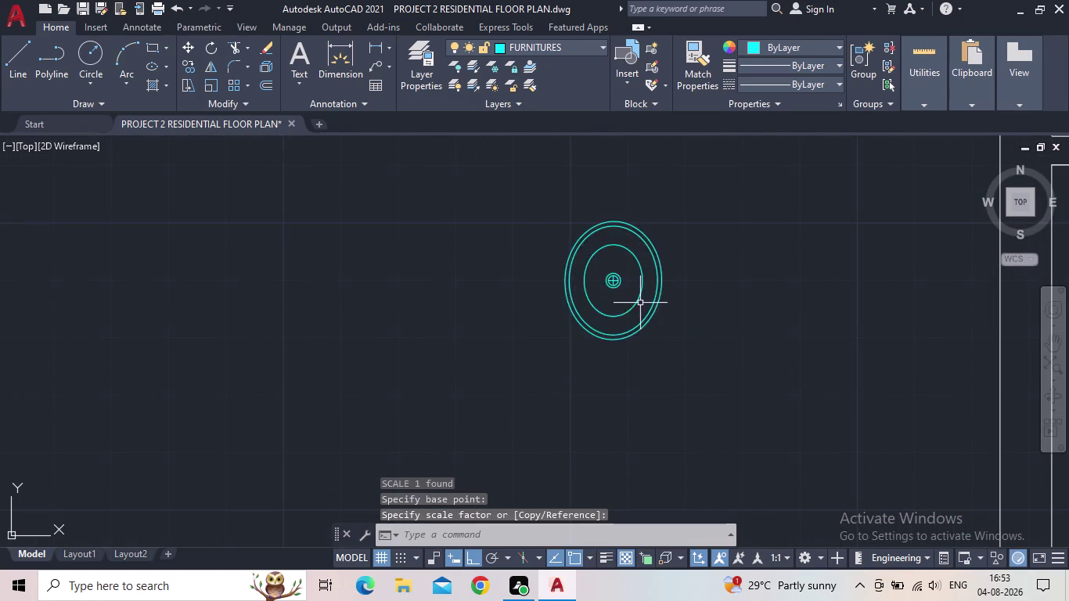
Move the basin copy into the small bathroom, just above the toilet.
drag(684, 330, 674, 328)
click(622, 306)
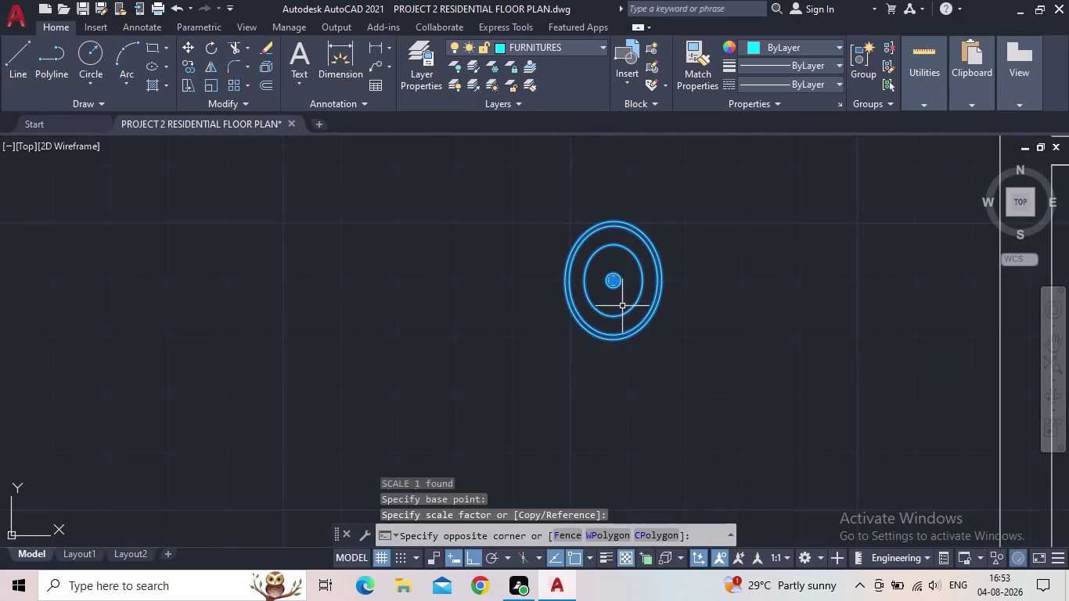
click(616, 281)
middle_drag(777, 319, 651, 342)
scroll(down, 3)
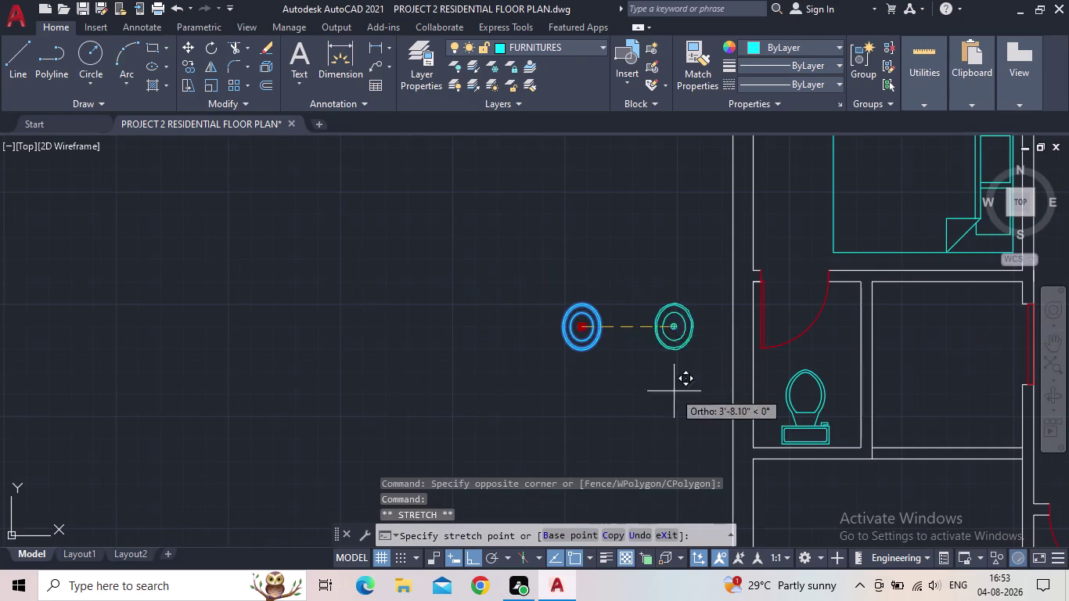
click(469, 559)
middle_drag(691, 323, 586, 346)
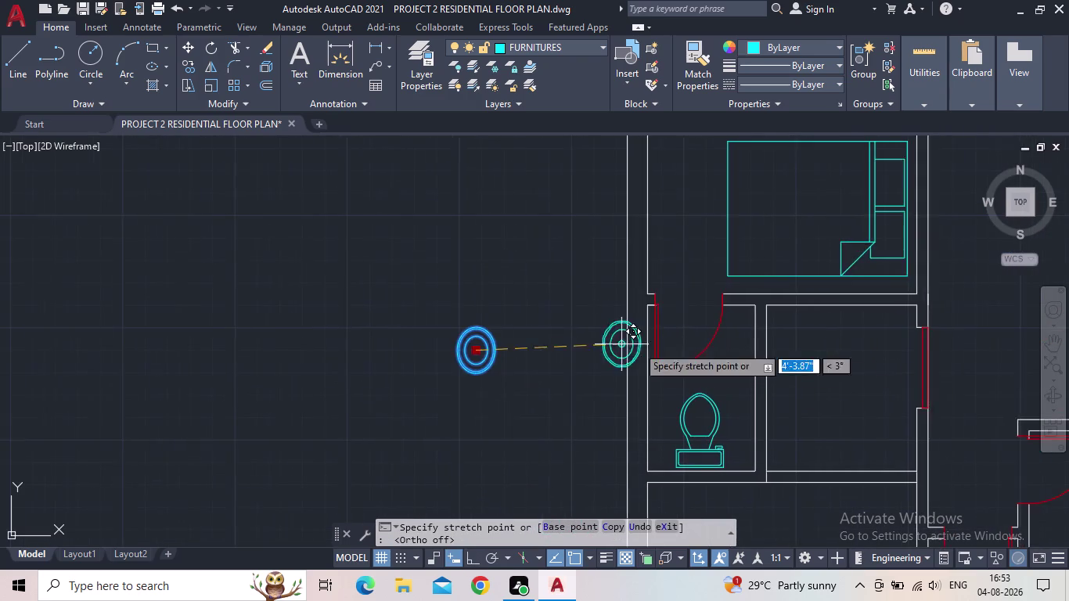
scroll(up, 3)
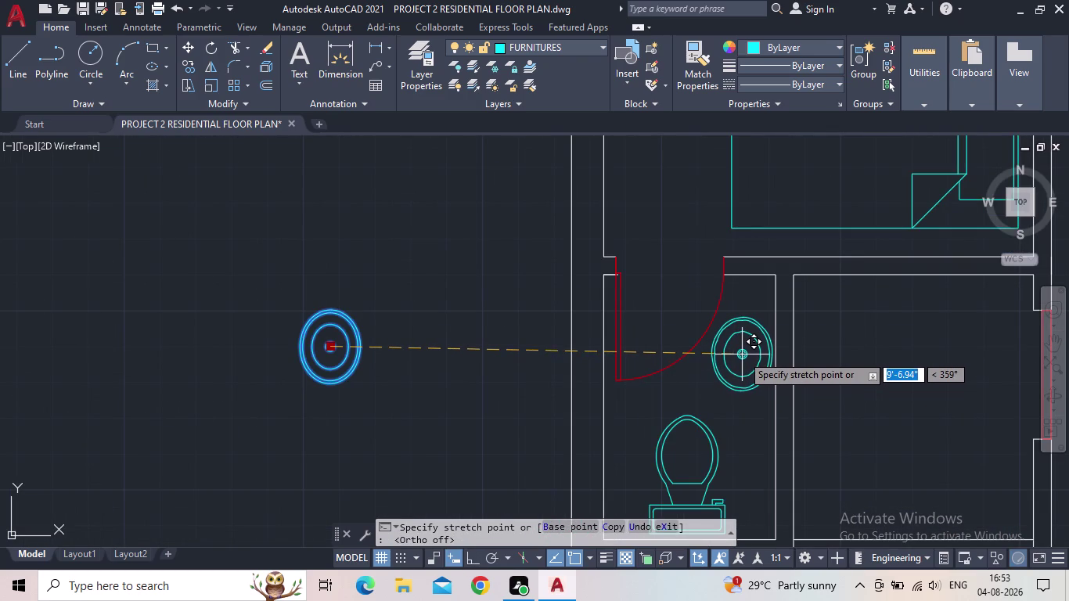
click(741, 356)
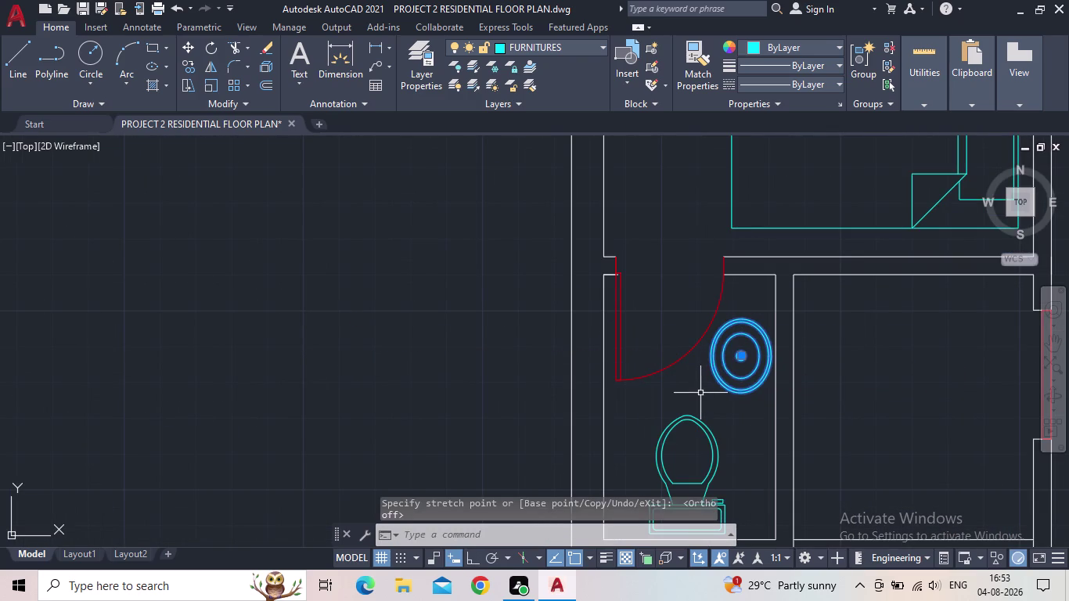
key(Escape)
click(80, 10)
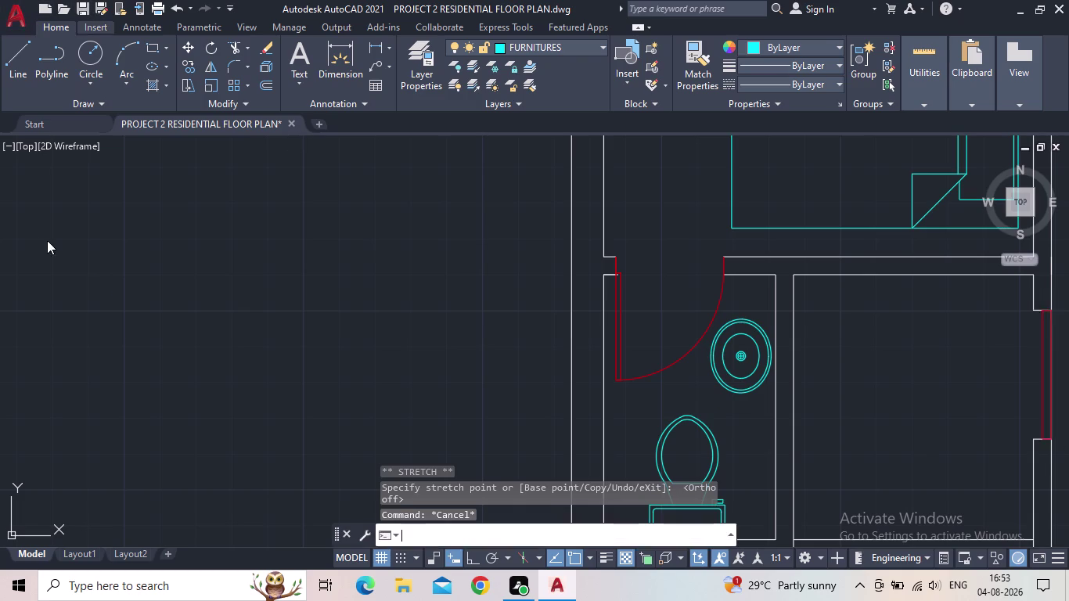
Pan and zoom across the rooms to review the whole floor plan.
scroll(down, 3)
middle_drag(606, 410, 583, 442)
scroll(down, 3)
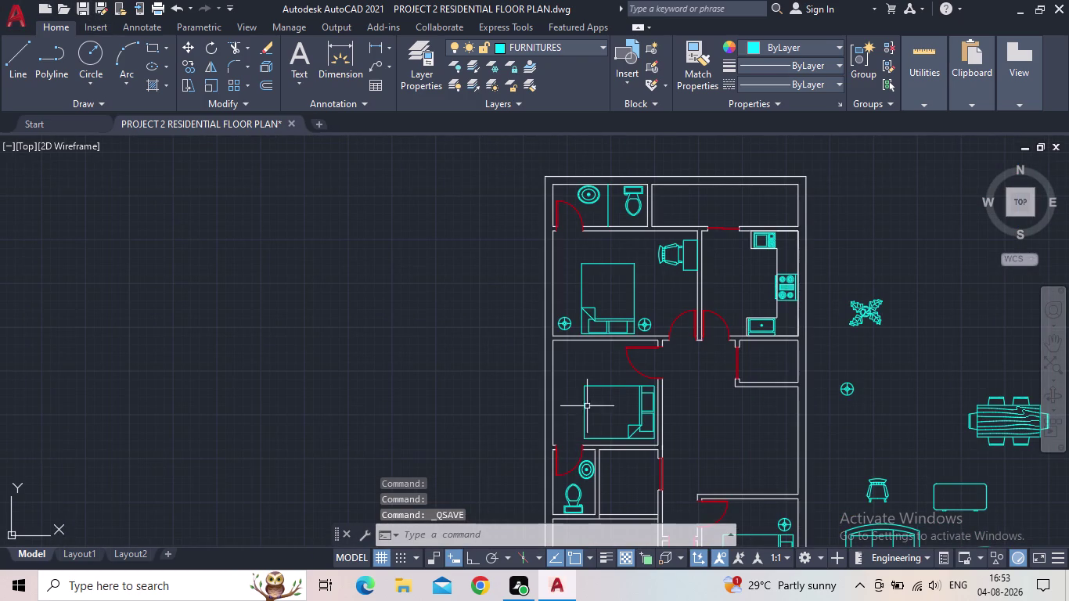
middle_drag(769, 424, 705, 354)
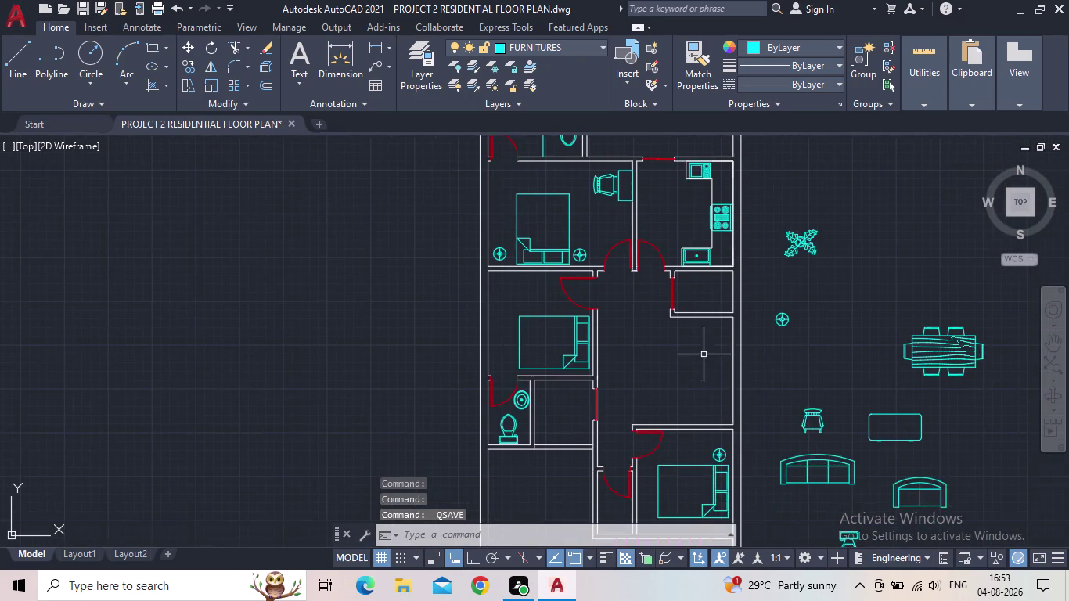
scroll(down, 3)
middle_drag(698, 377, 649, 347)
scroll(up, 3)
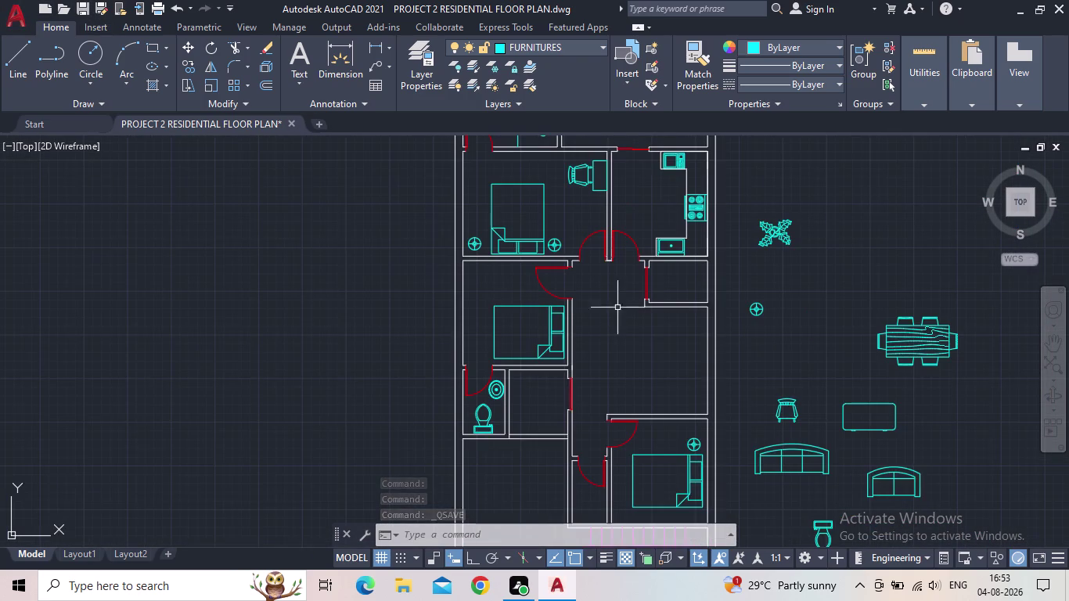
middle_drag(620, 321, 620, 342)
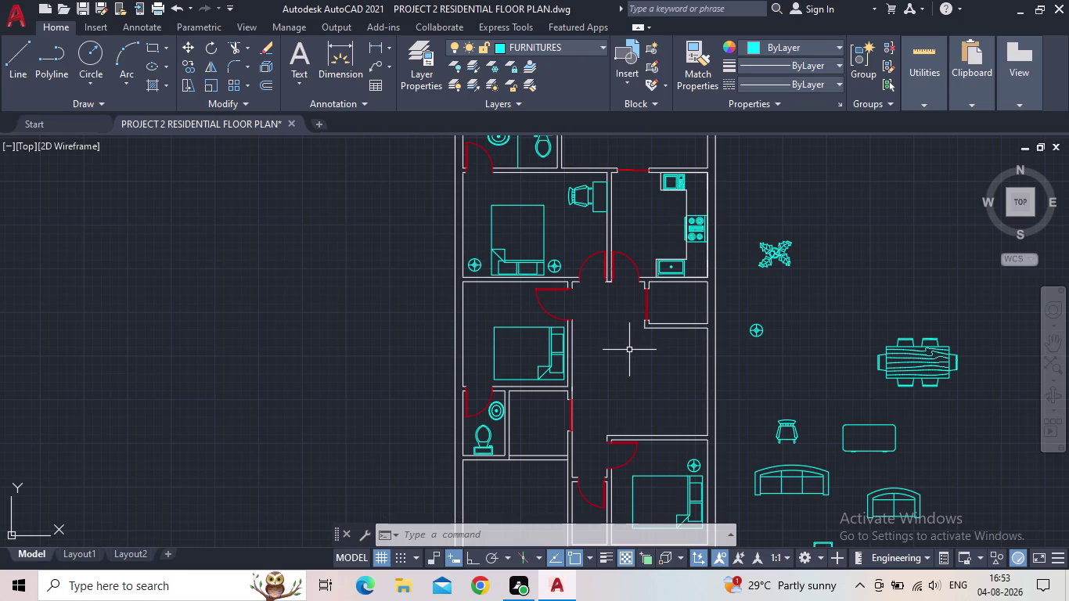
scroll(down, 3)
middle_drag(637, 349, 635, 327)
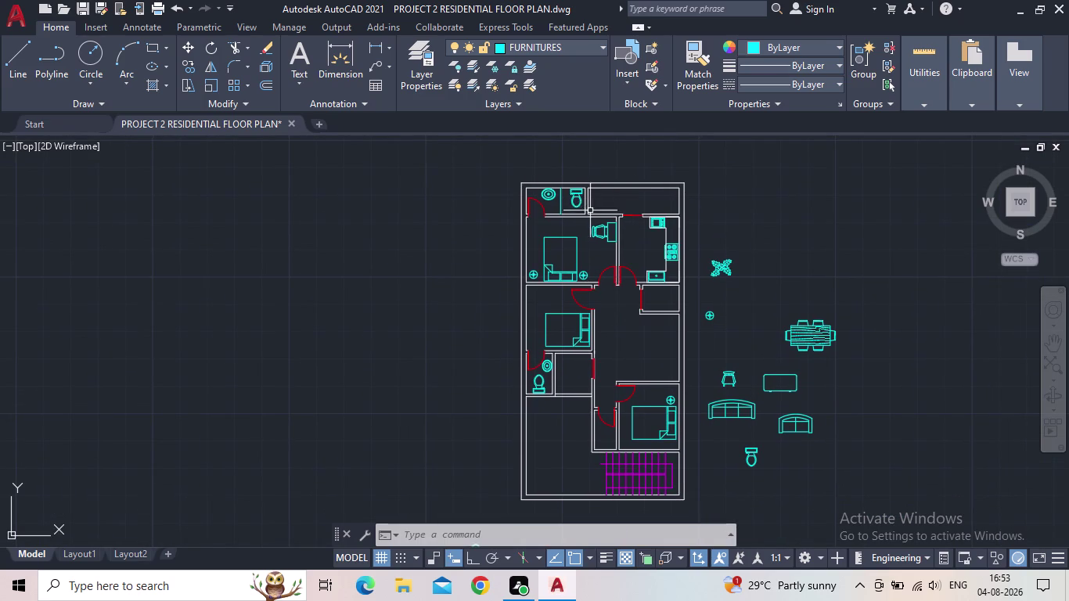
middle_drag(635, 335, 625, 333)
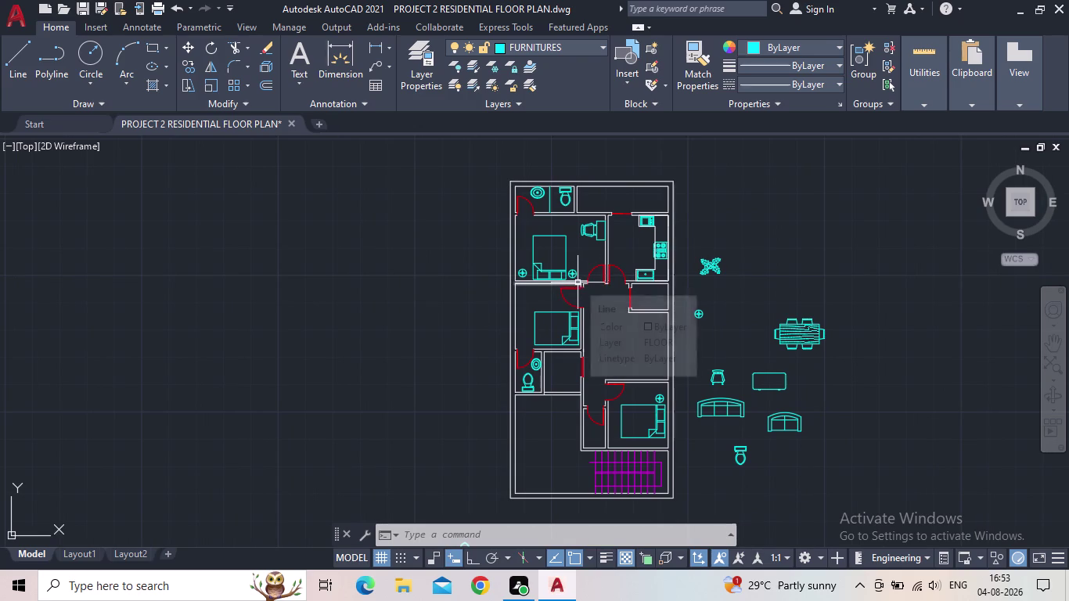
middle_drag(611, 333, 584, 360)
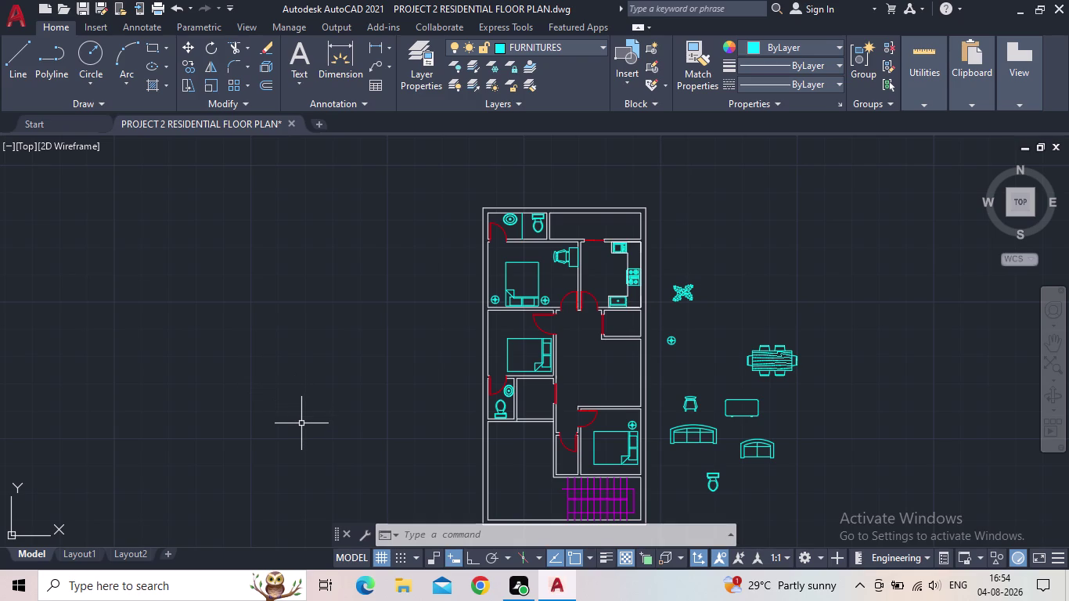
scroll(down, 3)
middle_drag(307, 455, 301, 419)
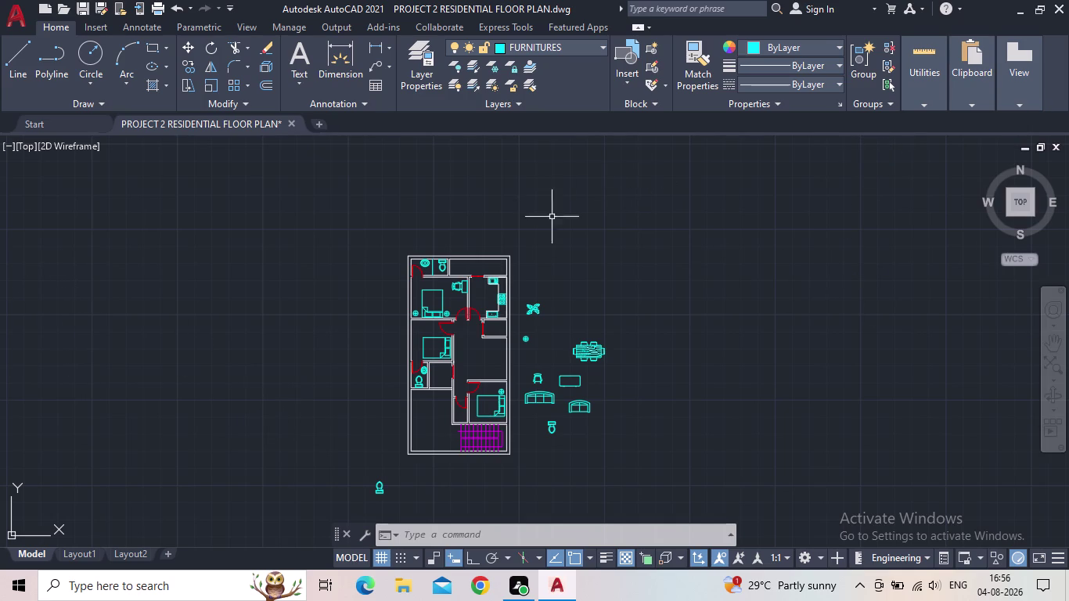
Pan and zoom around the drawing and recentre the floor plan in view.
middle_drag(601, 285, 622, 234)
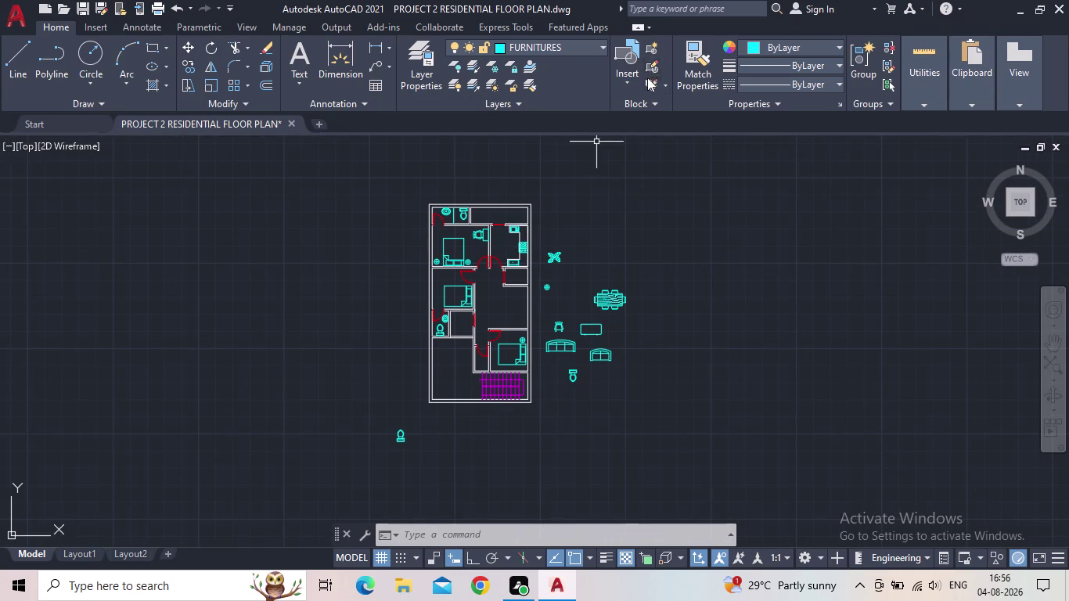
middle_drag(423, 441, 412, 428)
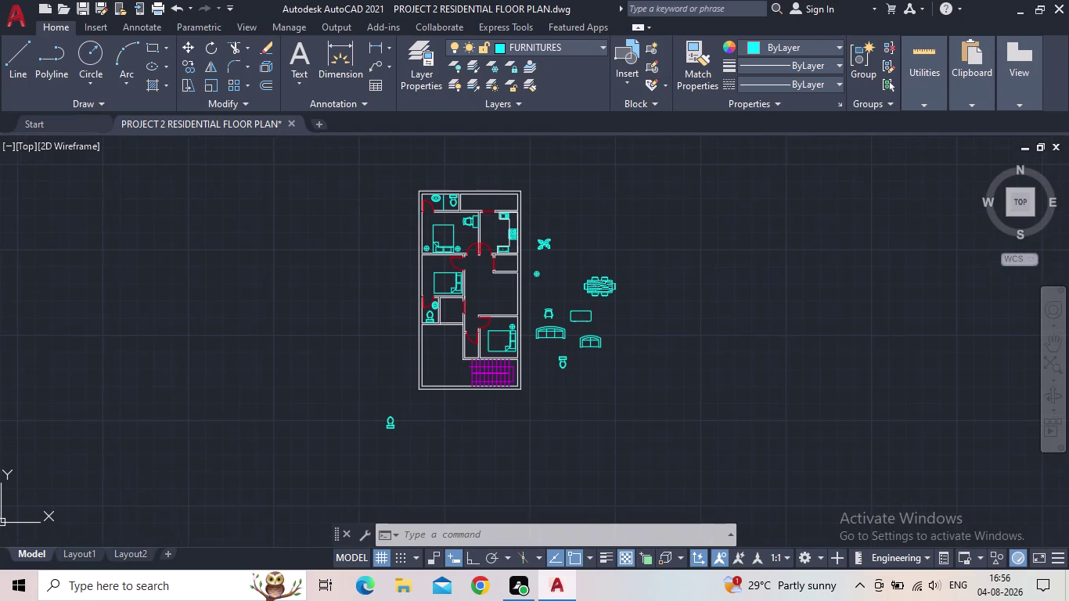
scroll(up, 3)
middle_drag(429, 398, 400, 418)
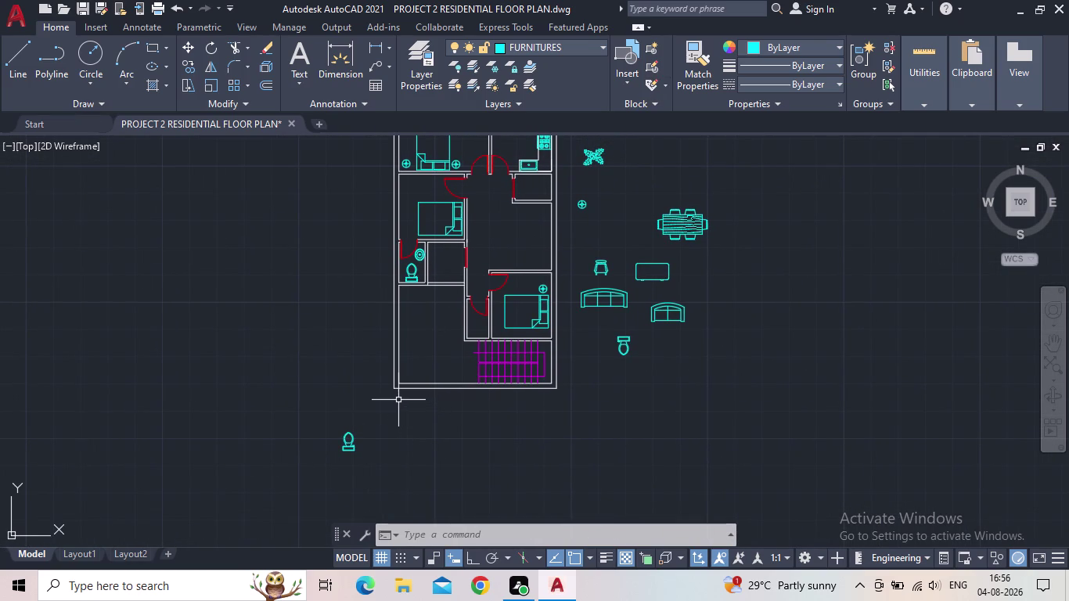
scroll(up, 3)
scroll(down, 3)
scroll(down, 3)
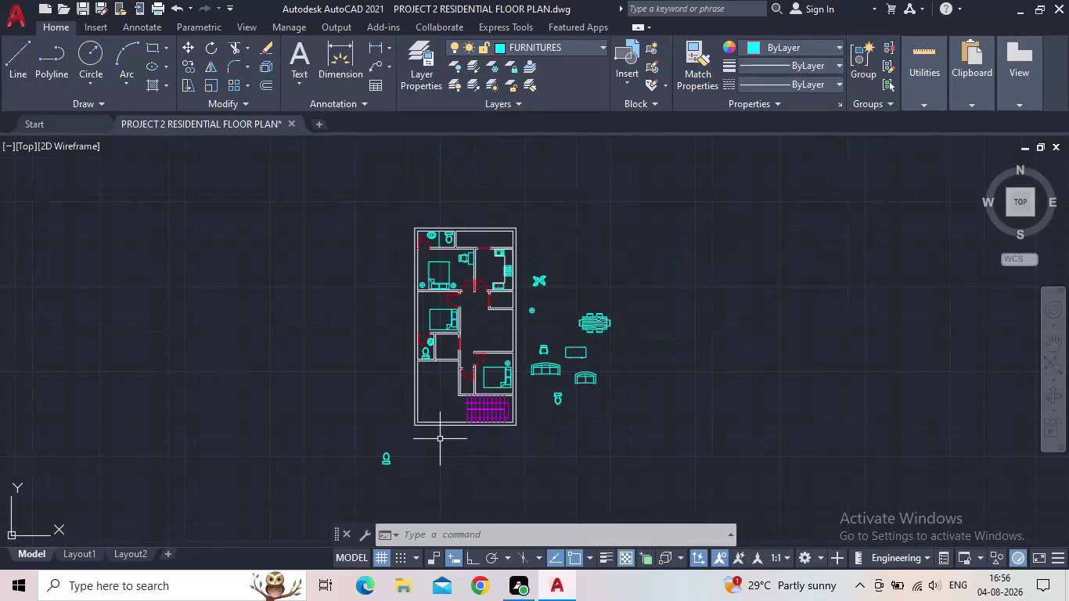
middle_drag(443, 422, 416, 437)
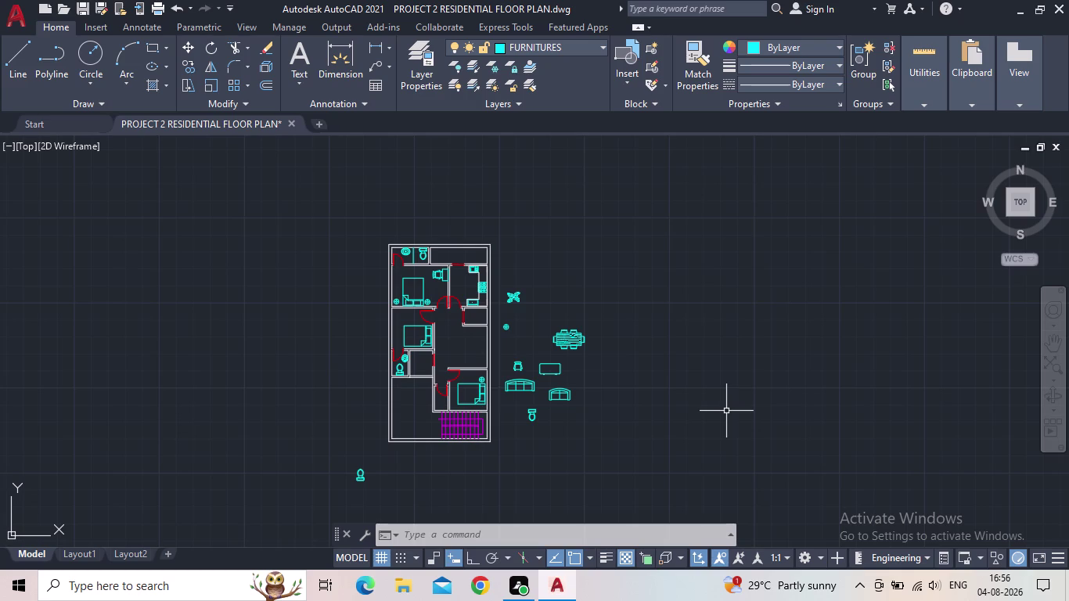
scroll(up, 3)
middle_click(373, 458)
middle_drag(392, 406, 370, 480)
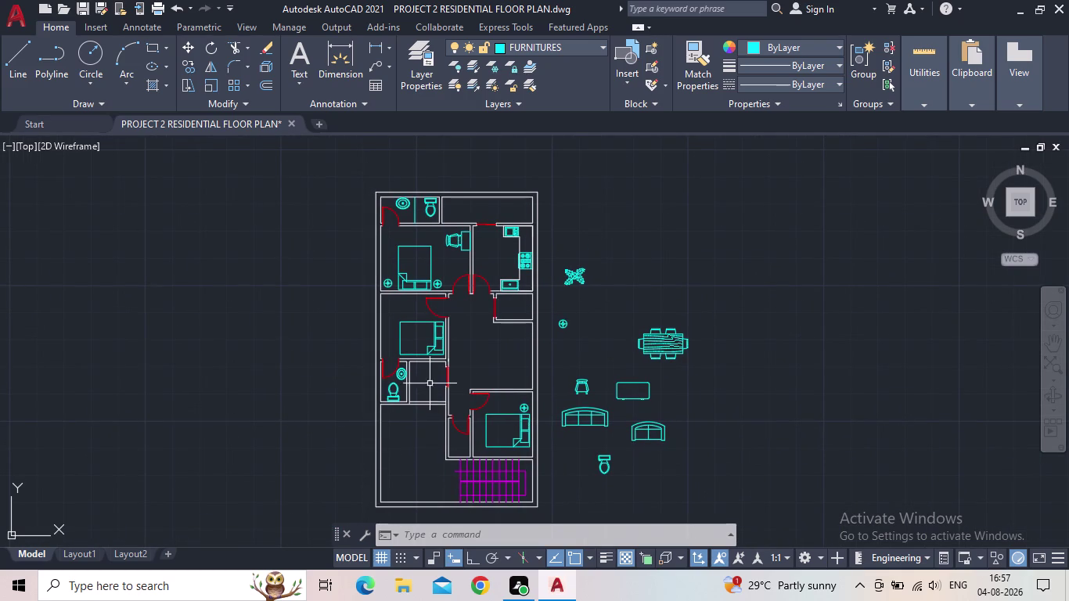
scroll(down, 3)
middle_drag(618, 283, 509, 365)
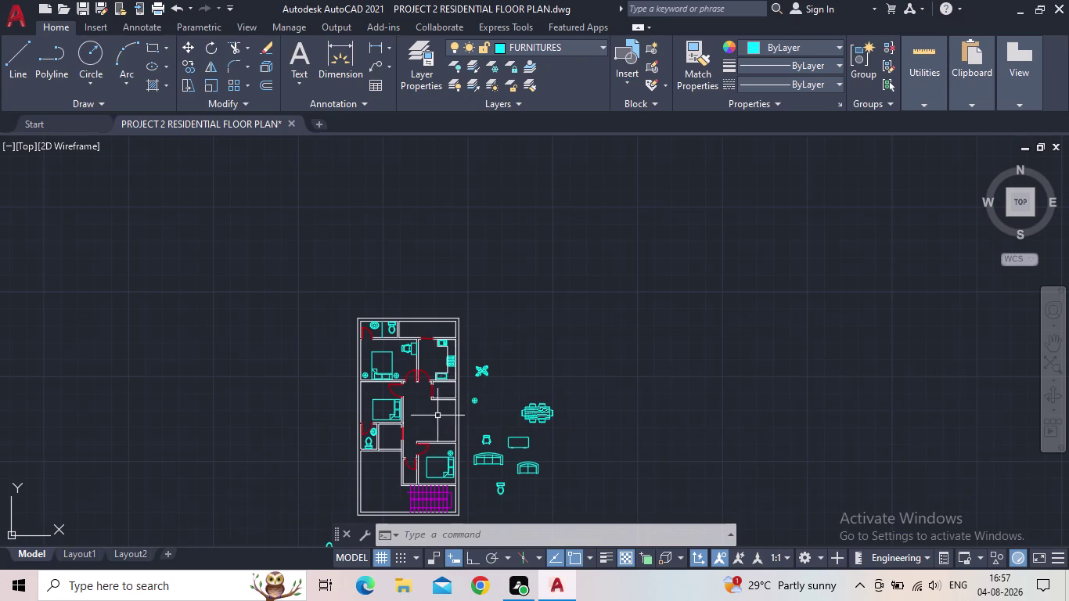
Insert Faucet - Bathroom from House Designer.dwg via DesignCenter (DC), then close DesignCenter.
key(d)
key(c)
key(space)
scroll(down, 3)
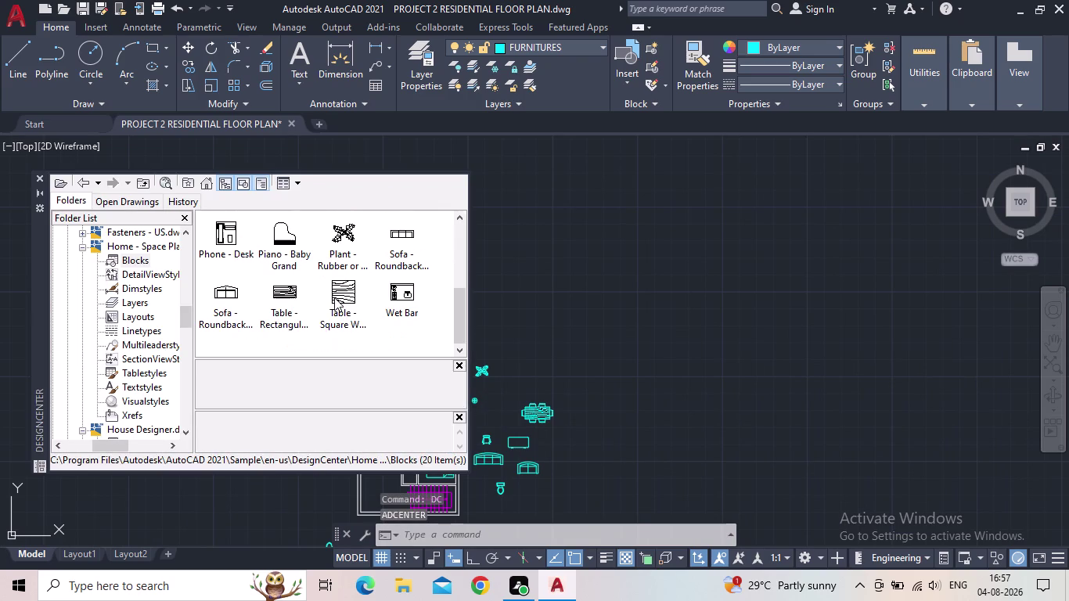
scroll(down, 3)
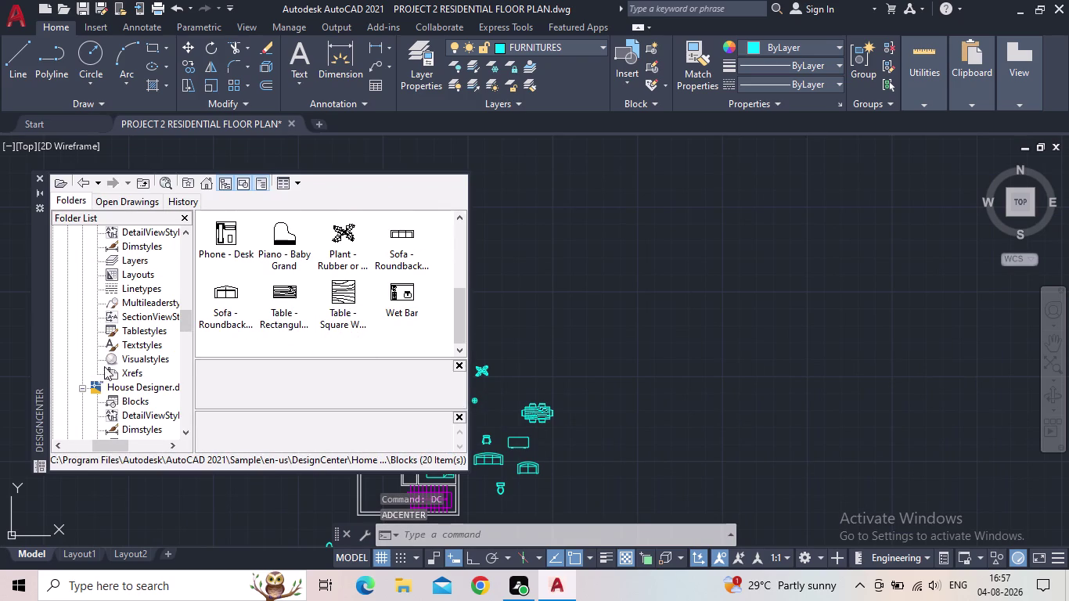
click(123, 385)
double_click(222, 228)
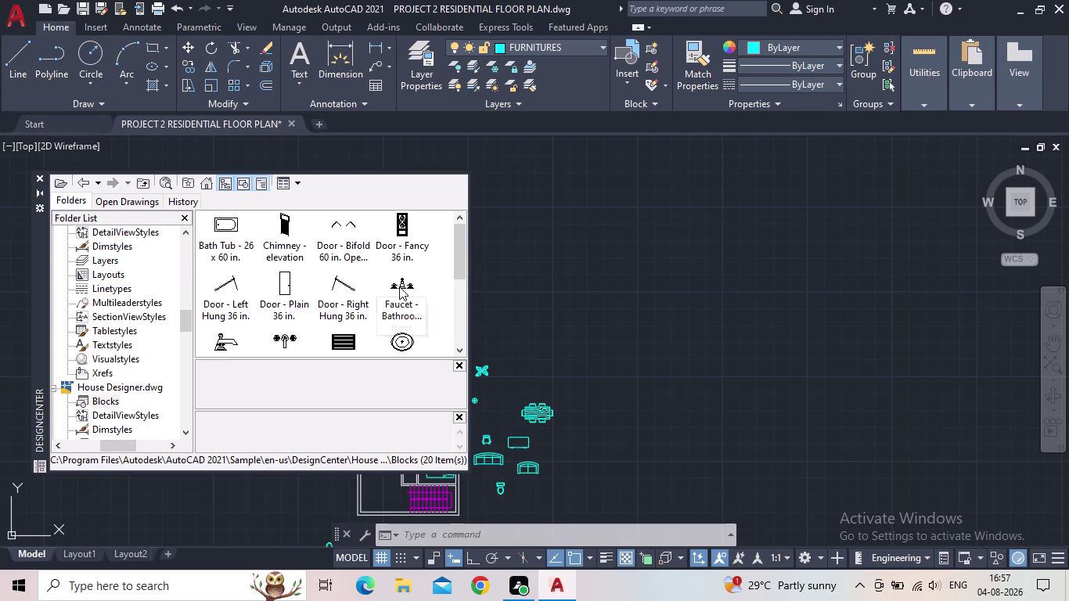
drag(399, 286, 592, 300)
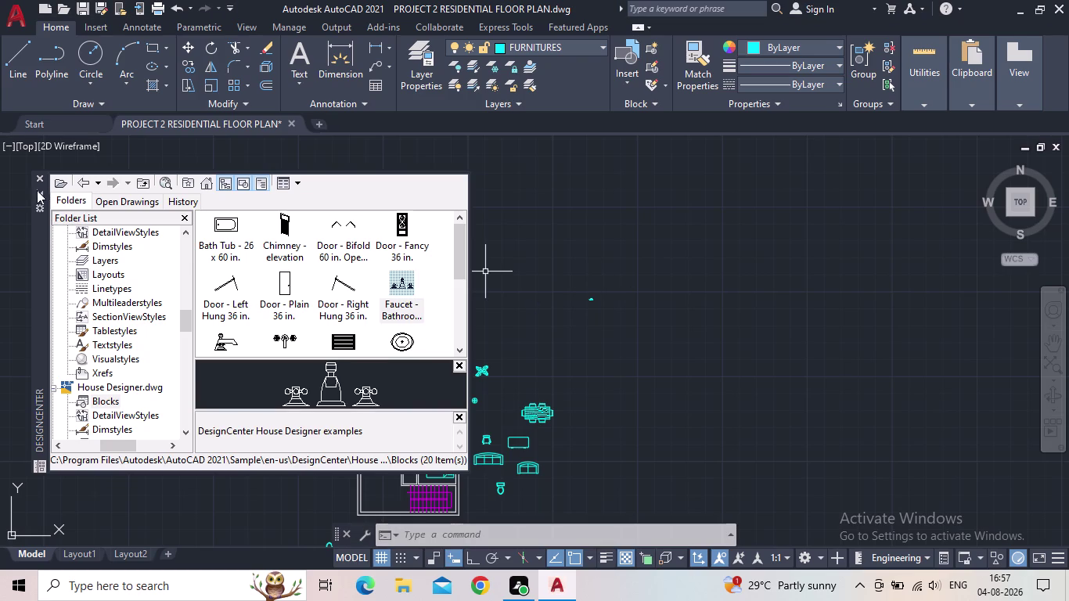
click(39, 179)
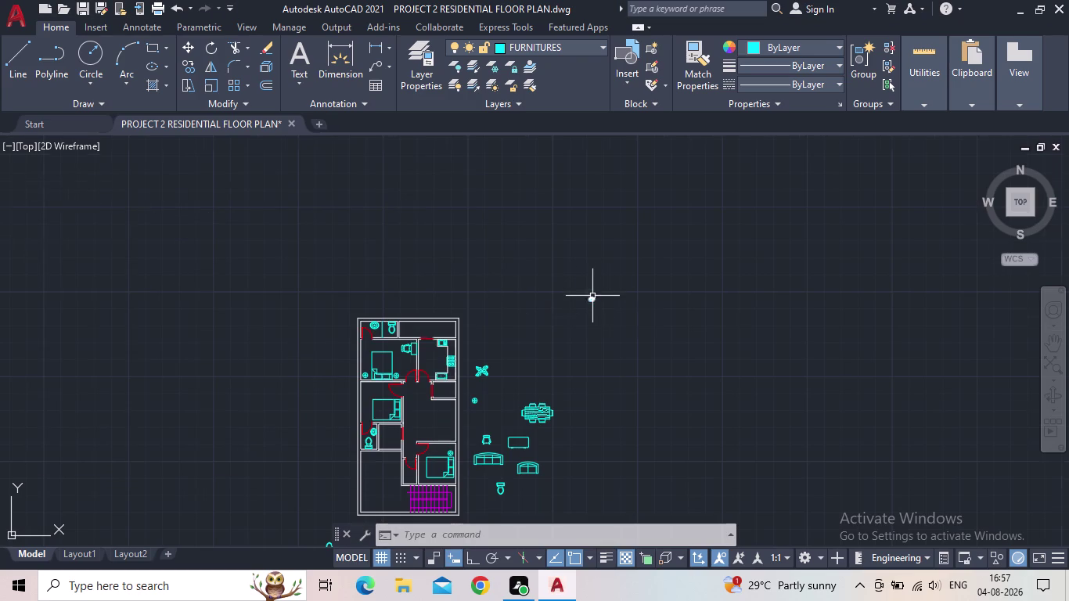
Move the inserted faucet block into the top room of the plan.
scroll(up, 3)
scroll(up, 3)
click(585, 301)
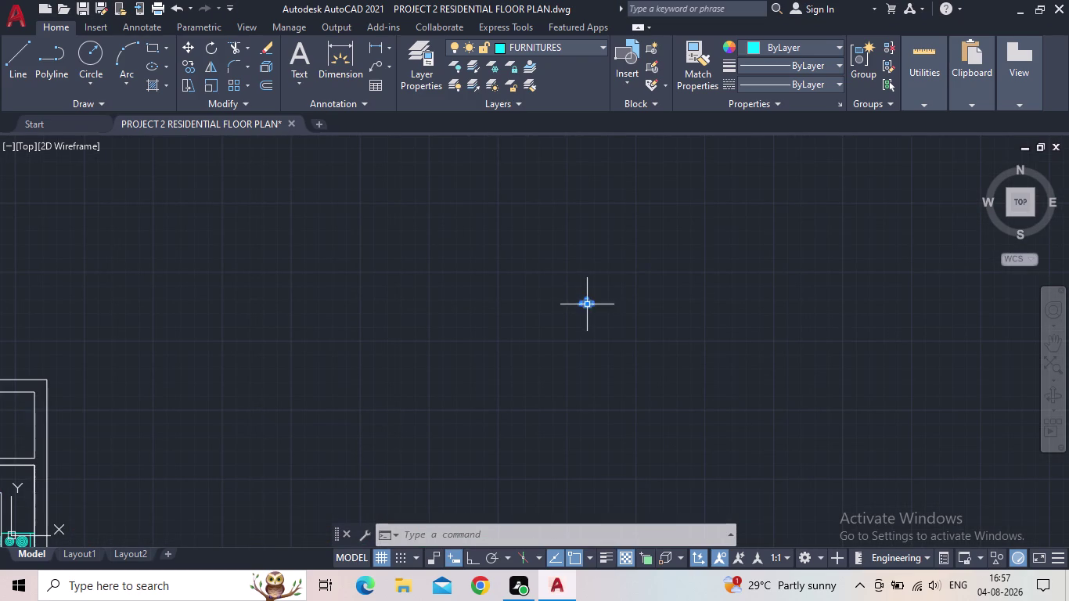
scroll(up, 3)
drag(587, 304, 577, 308)
middle_drag(449, 380, 594, 348)
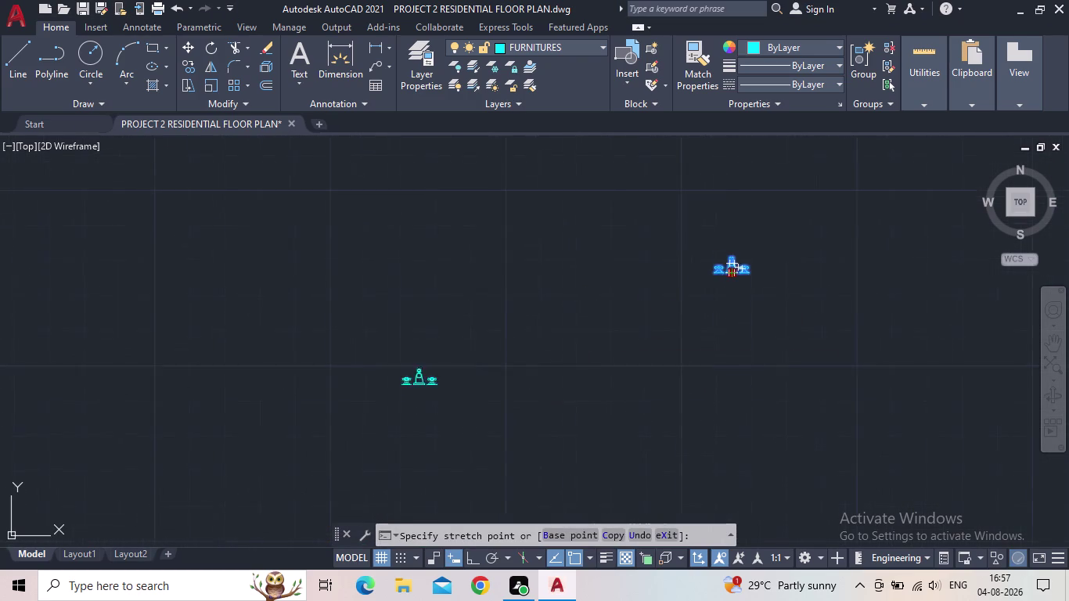
scroll(down, 3)
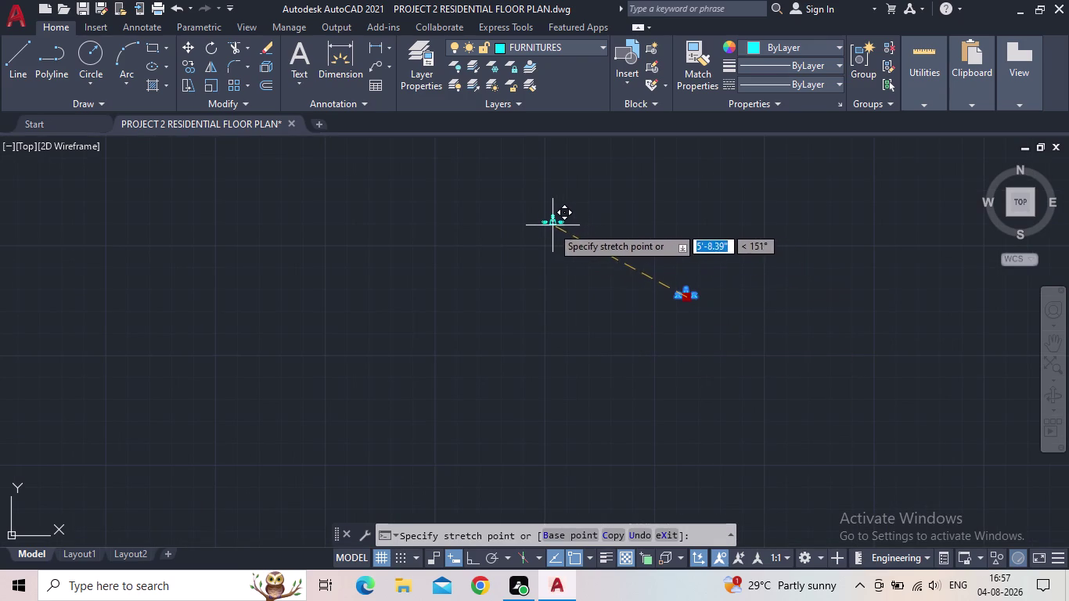
middle_drag(545, 235, 636, 237)
scroll(down, 3)
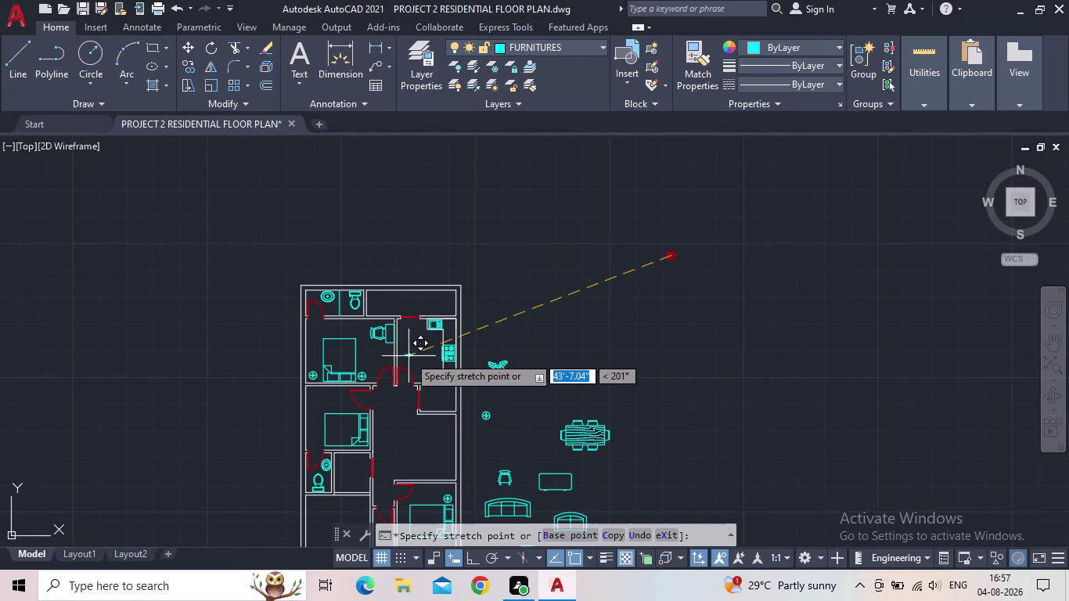
scroll(up, 3)
scroll(up, 3)
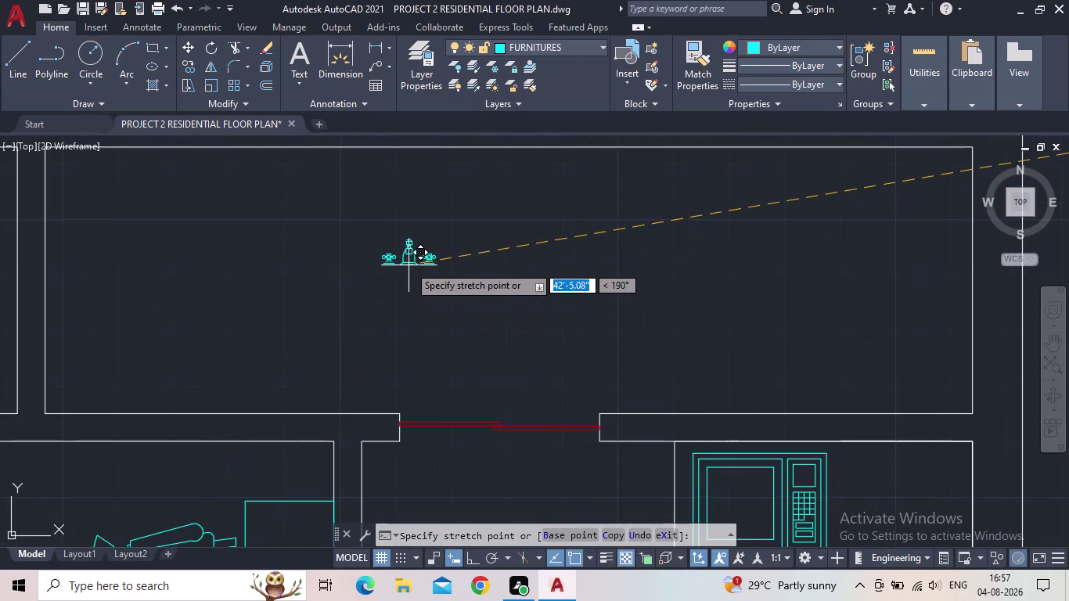
click(411, 264)
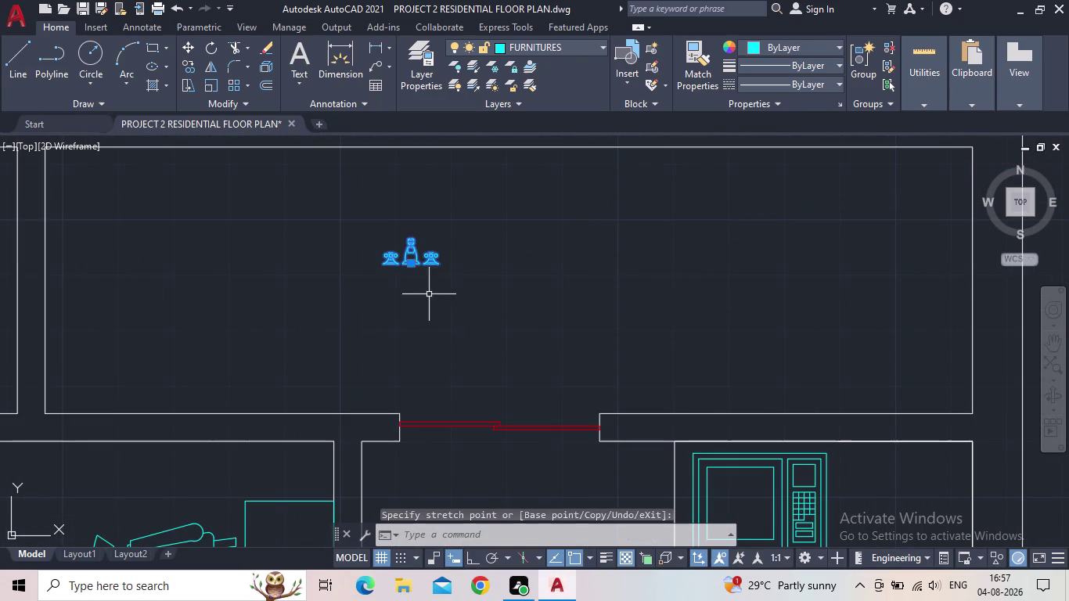
key(Escape)
Window-select all parts of the faucet symbol.
scroll(down, 3)
middle_drag(431, 276, 405, 331)
scroll(up, 3)
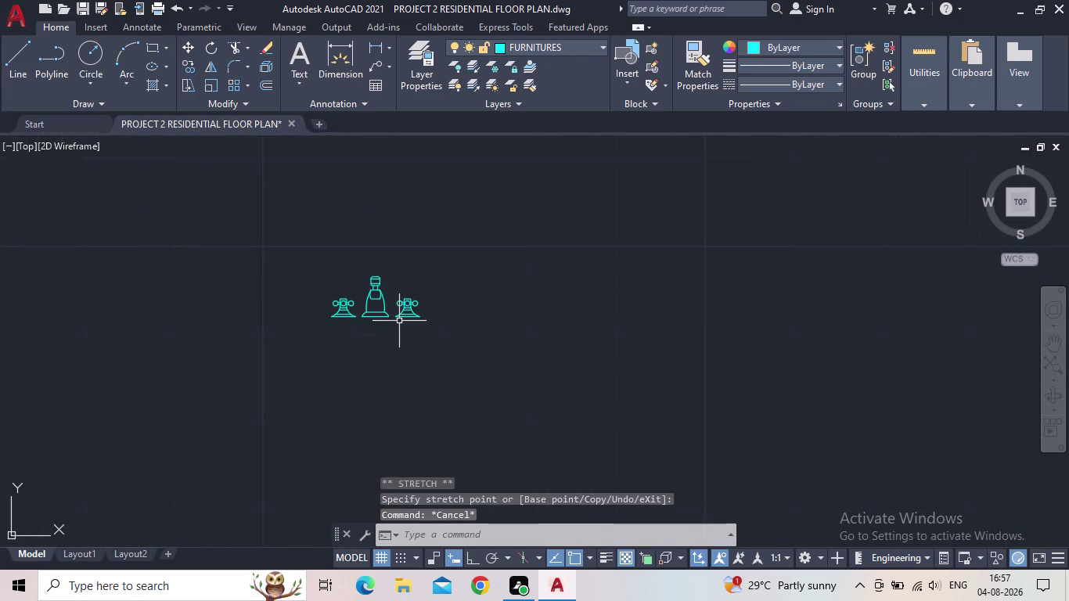
drag(439, 354, 402, 330)
click(310, 277)
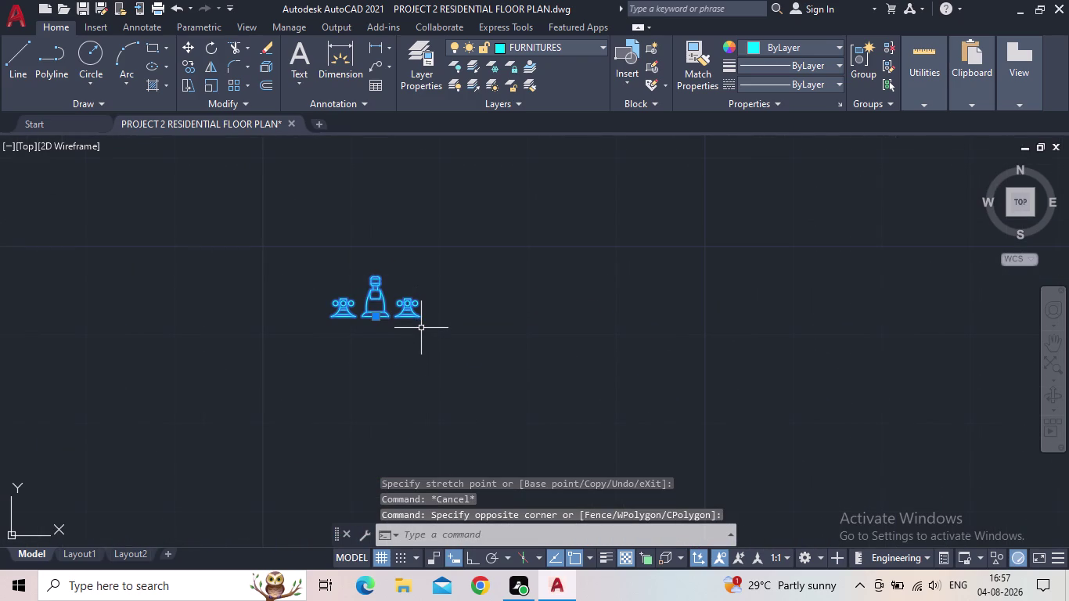
Scale the faucet symbol from its bottom point with SC.
key(s)
key(c)
key(space)
scroll(up, 3)
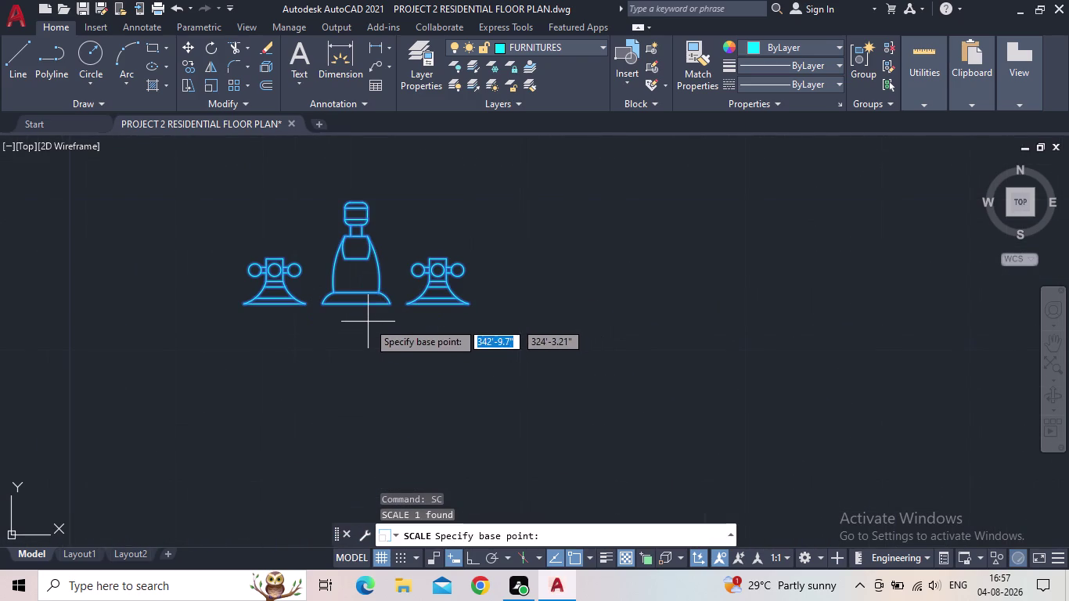
click(357, 303)
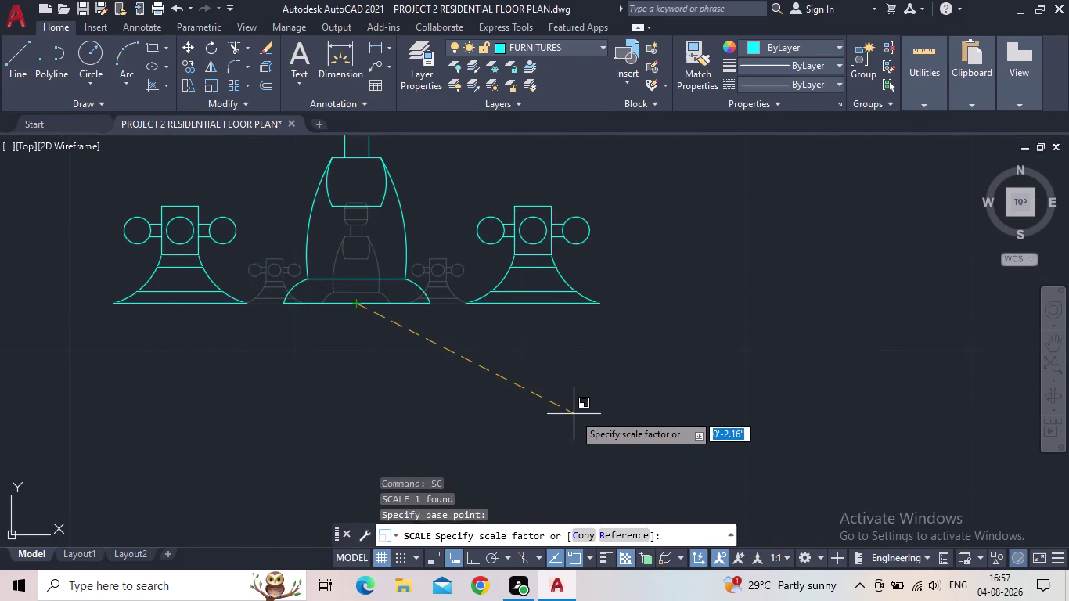
scroll(down, 3)
middle_drag(575, 412, 544, 373)
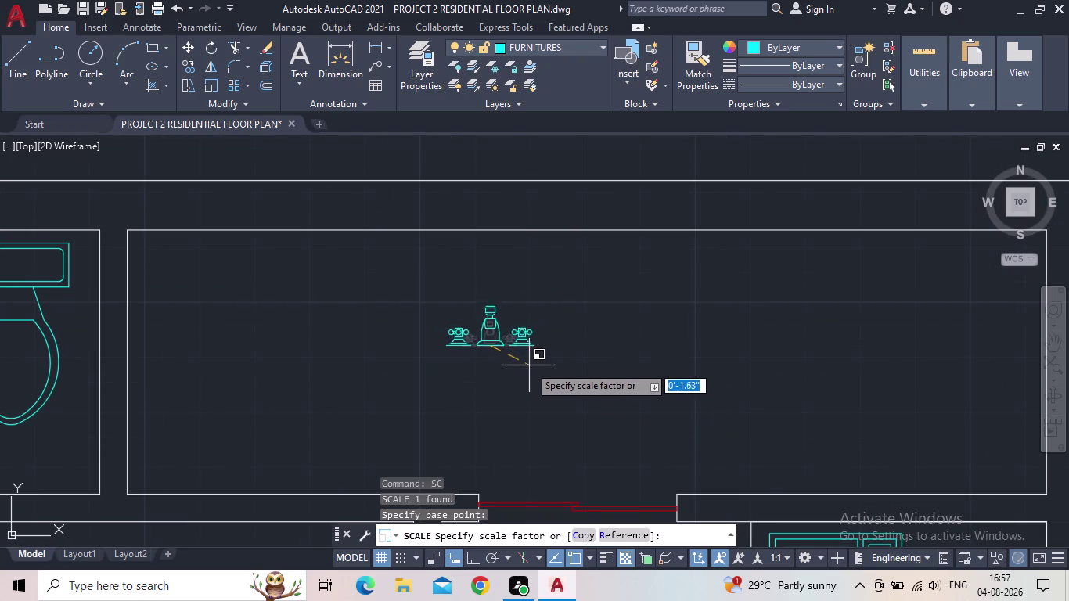
click(525, 365)
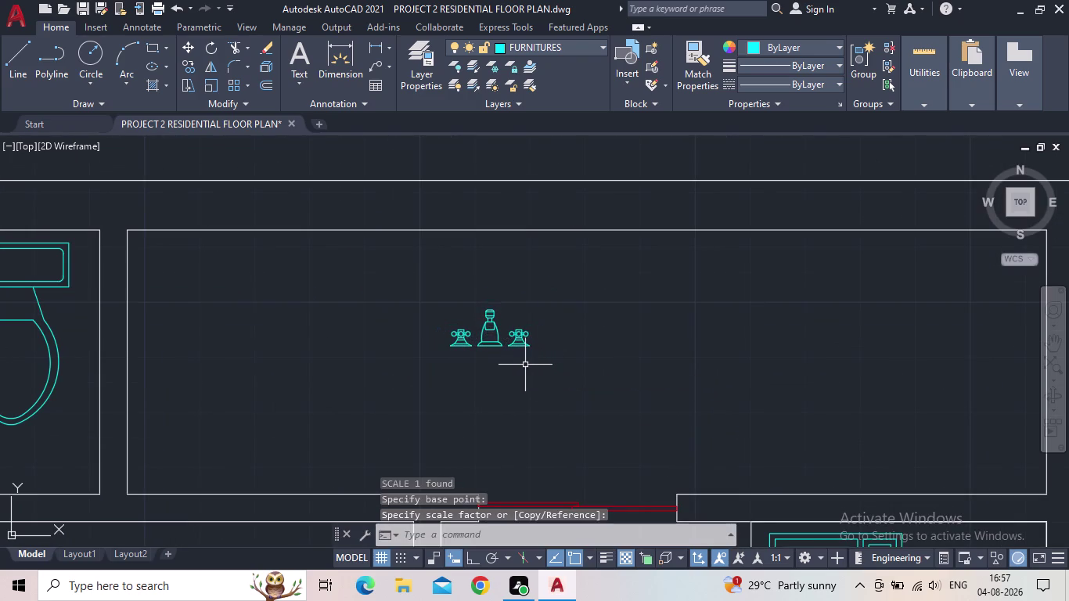
middle_drag(545, 365, 407, 376)
Rotate the faucet 180 degrees with Ortho on and grab it for moving.
click(340, 357)
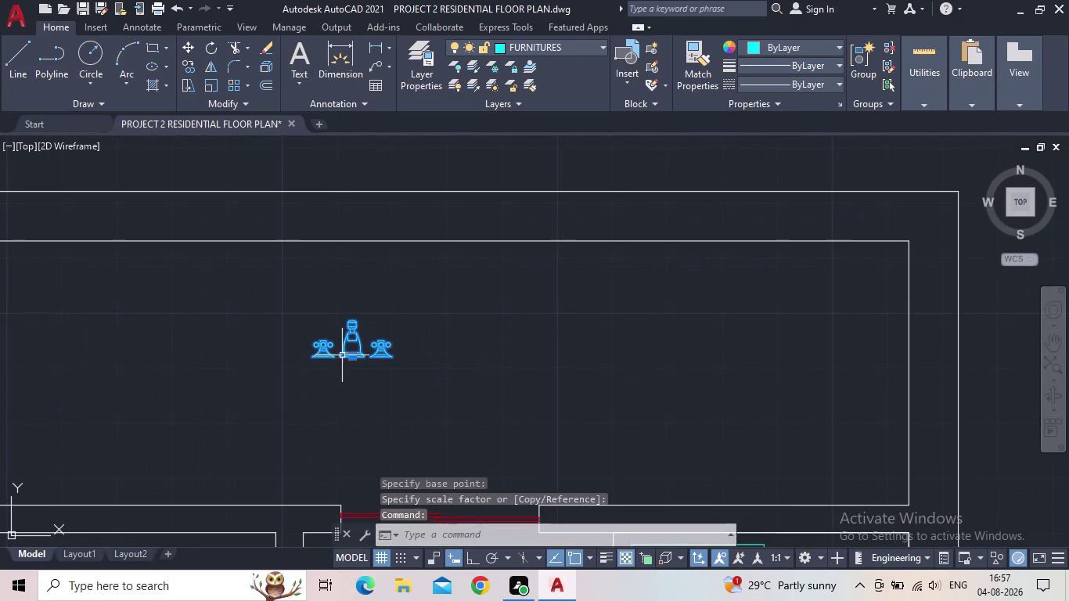
key(r)
key(o)
key(space)
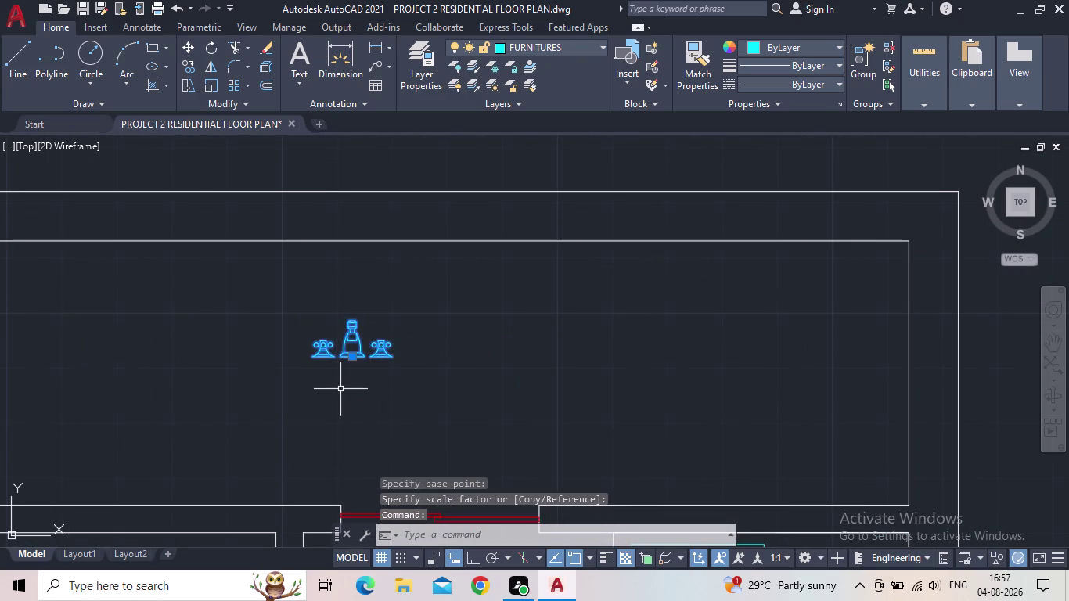
click(353, 363)
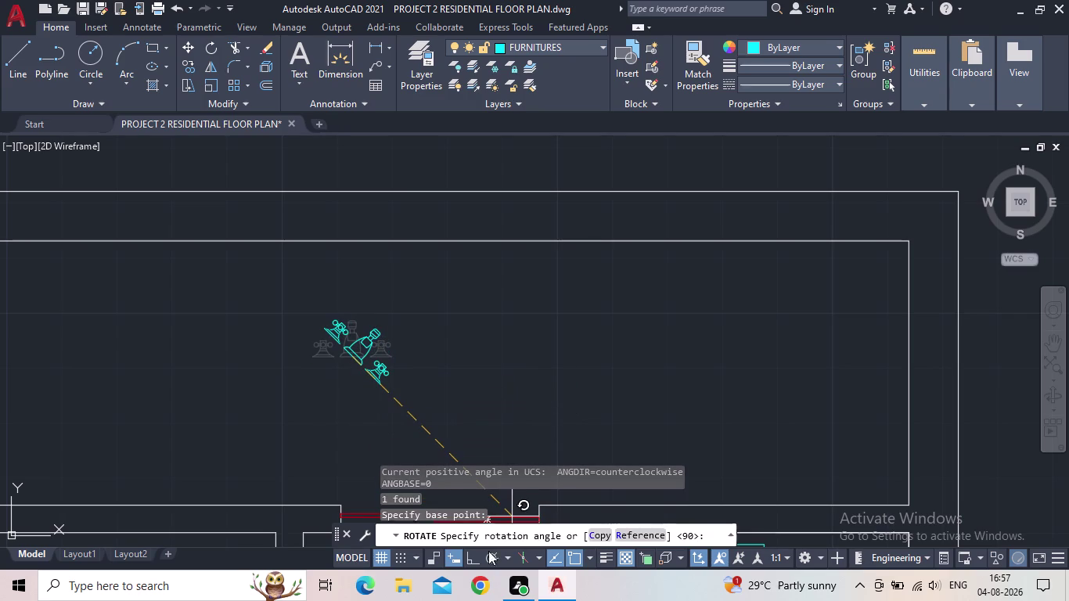
click(476, 556)
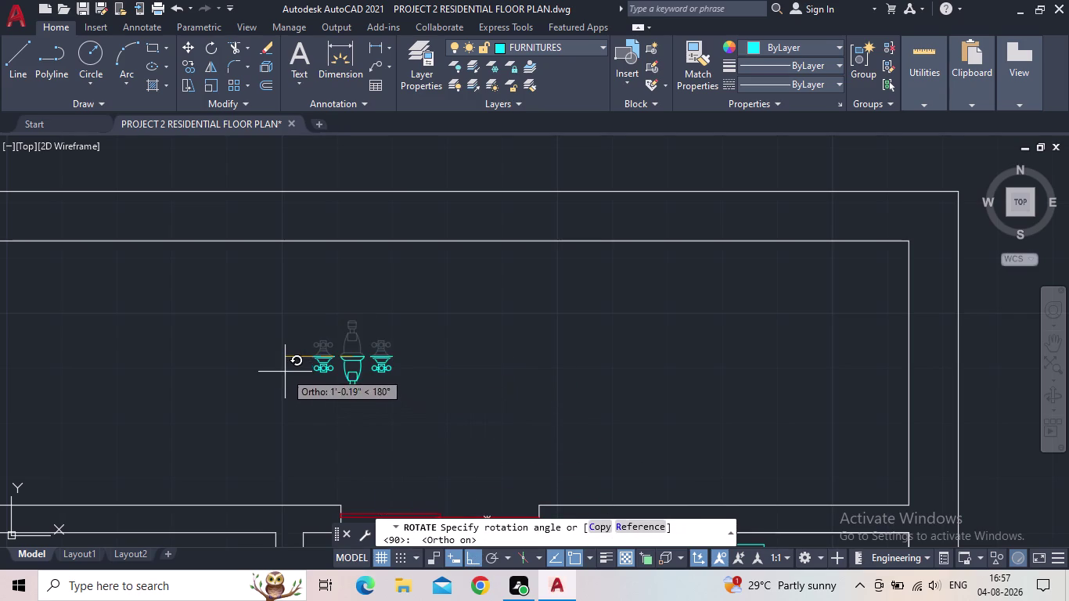
click(285, 372)
click(354, 369)
click(342, 365)
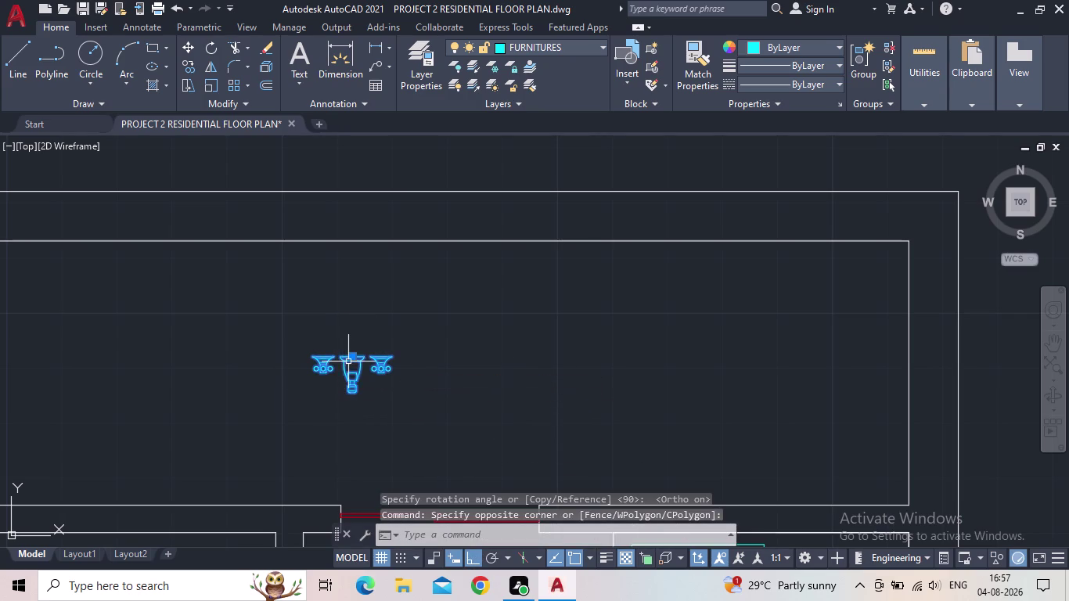
click(350, 356)
With Ortho off, move the faucet onto the top wall beside the toilet.
click(477, 554)
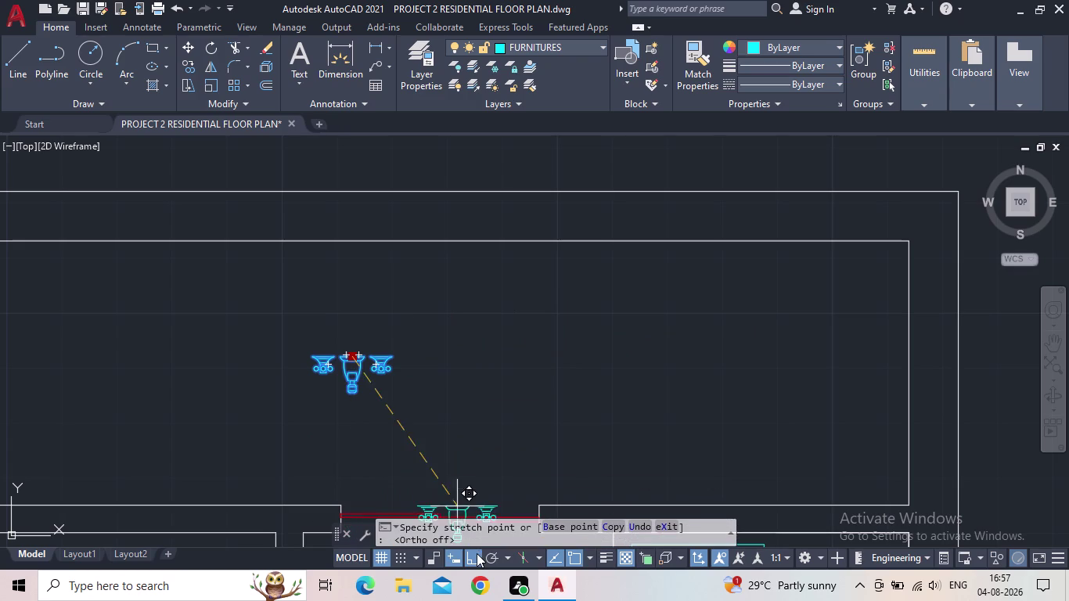
scroll(down, 3)
middle_drag(615, 310, 651, 318)
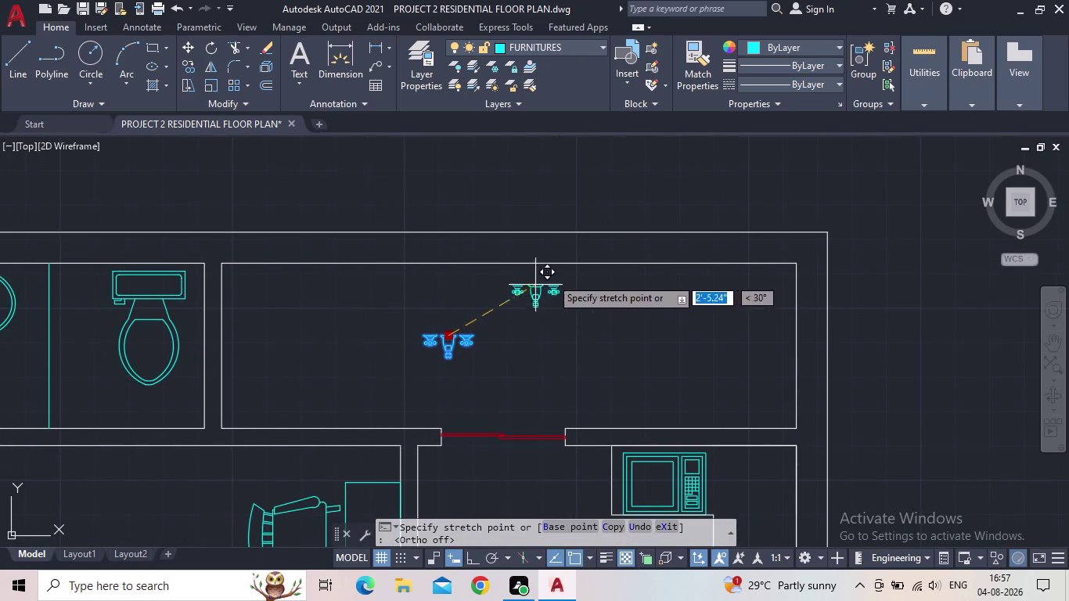
scroll(up, 3)
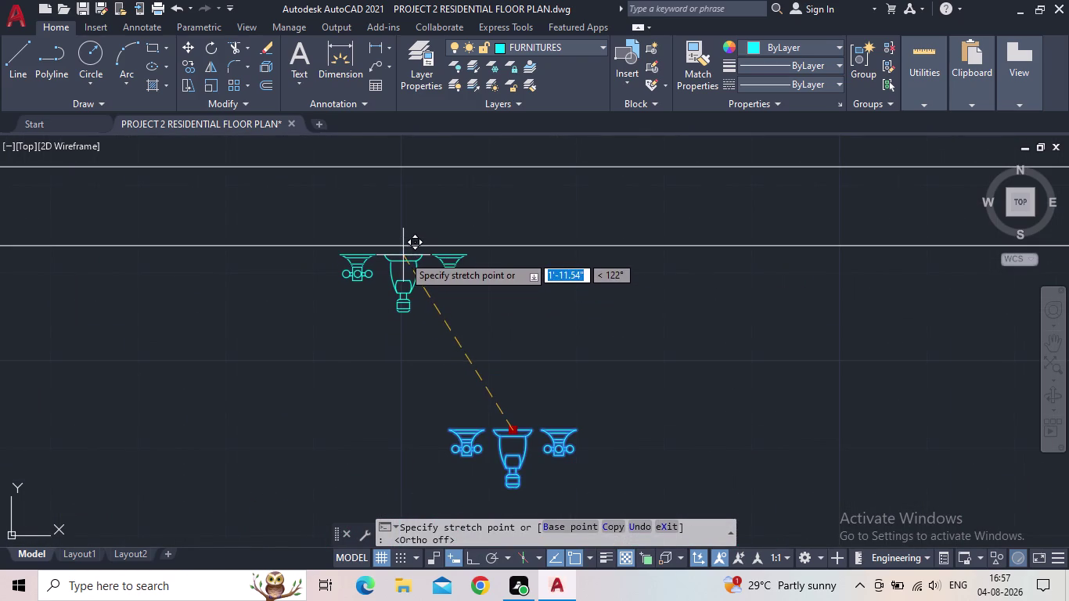
scroll(up, 3)
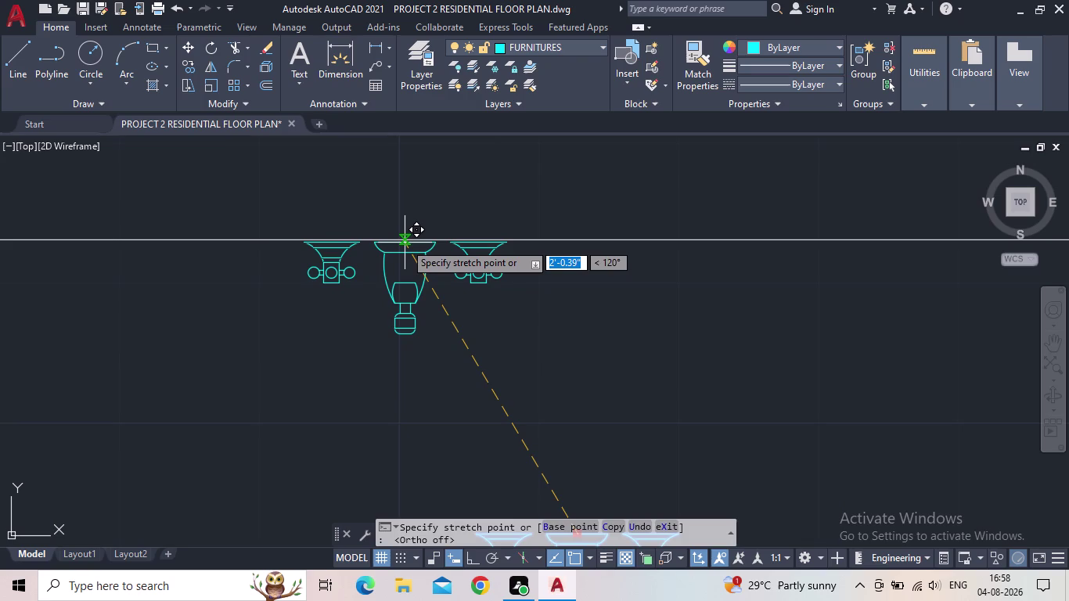
scroll(up, 3)
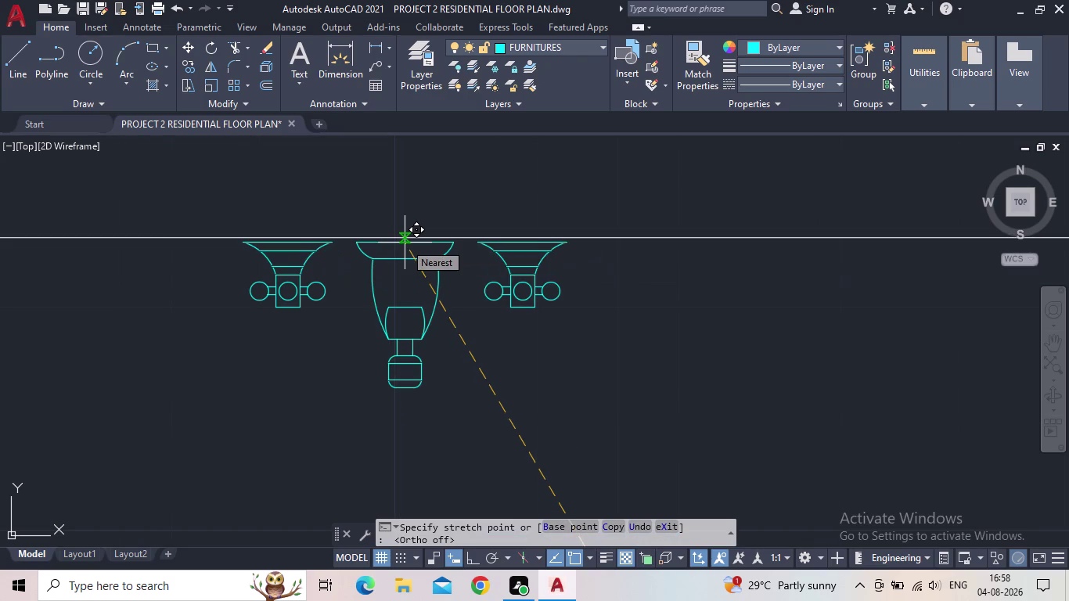
click(405, 242)
End the move, recentre the view on the room and save the drawing.
scroll(down, 3)
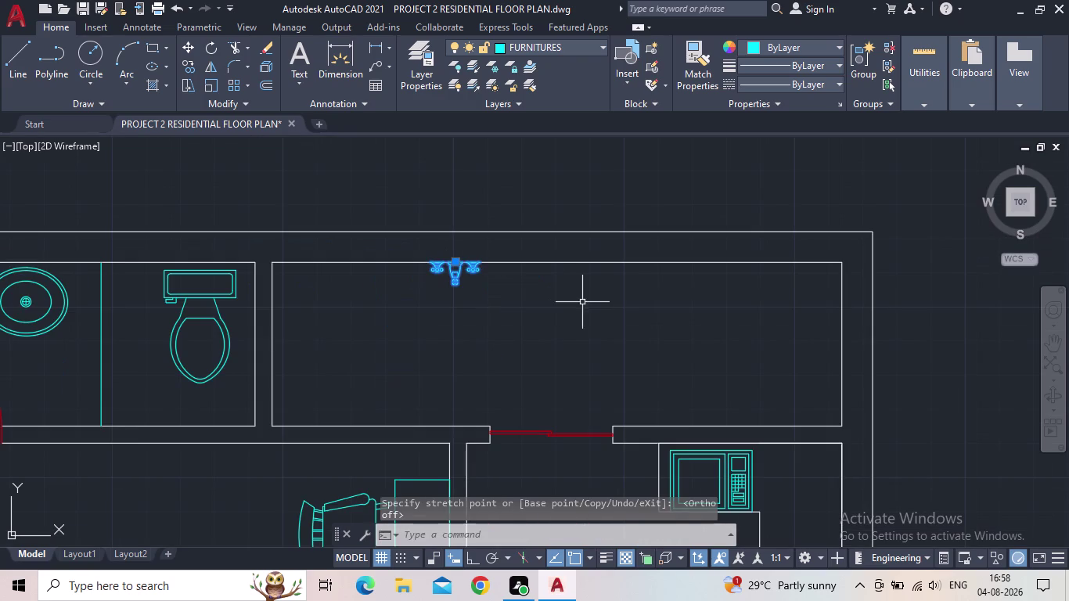
key(Escape)
scroll(down, 3)
middle_click(522, 315)
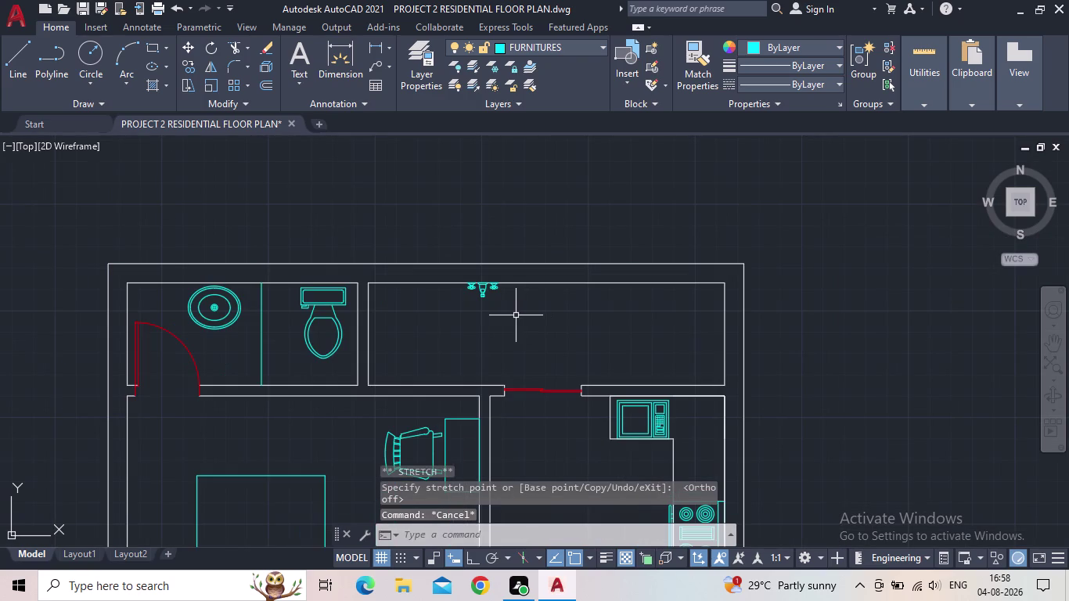
scroll(up, 3)
middle_drag(545, 325, 470, 325)
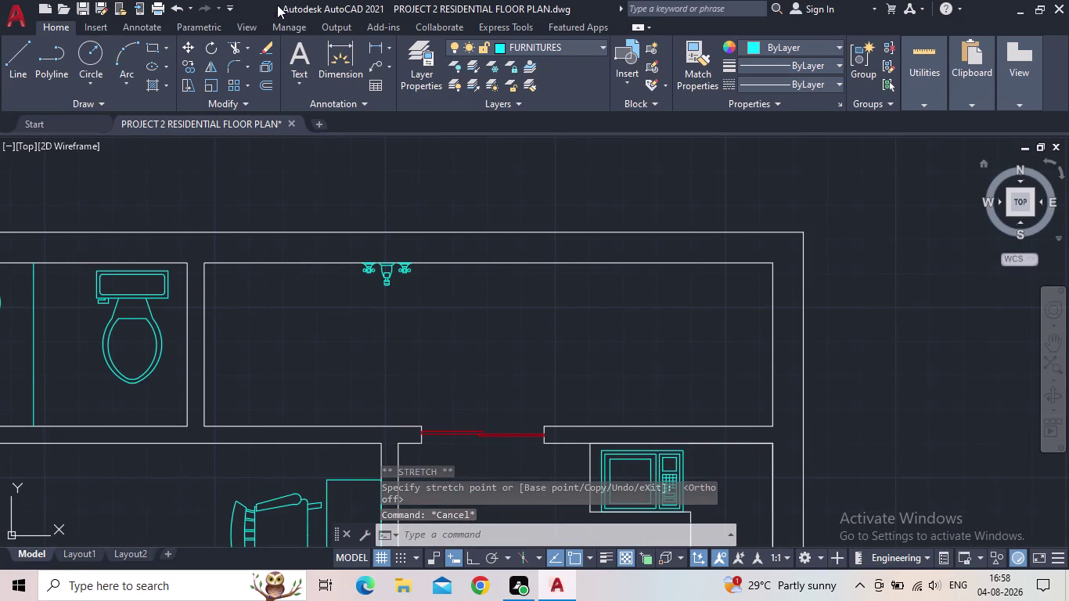
click(87, 6)
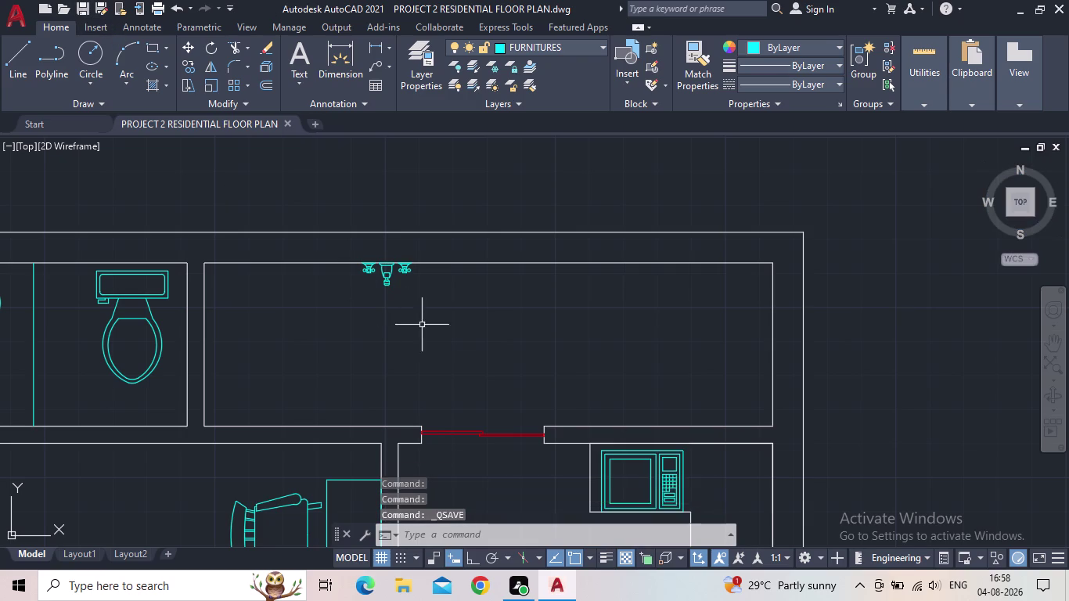
middle_drag(429, 307, 375, 235)
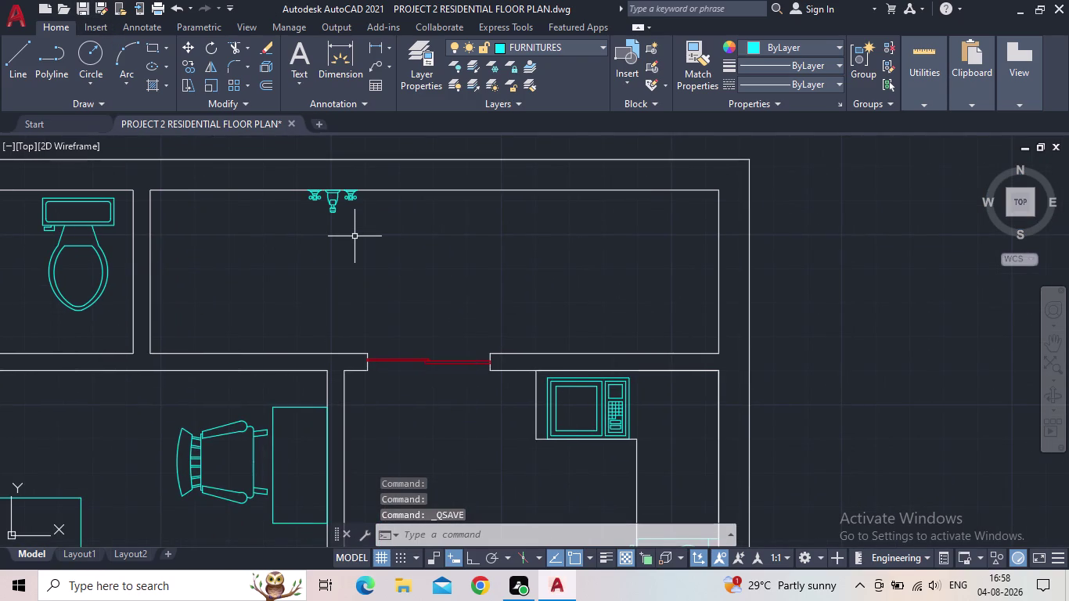
middle_drag(370, 259, 353, 252)
scroll(down, 3)
middle_drag(409, 295, 386, 241)
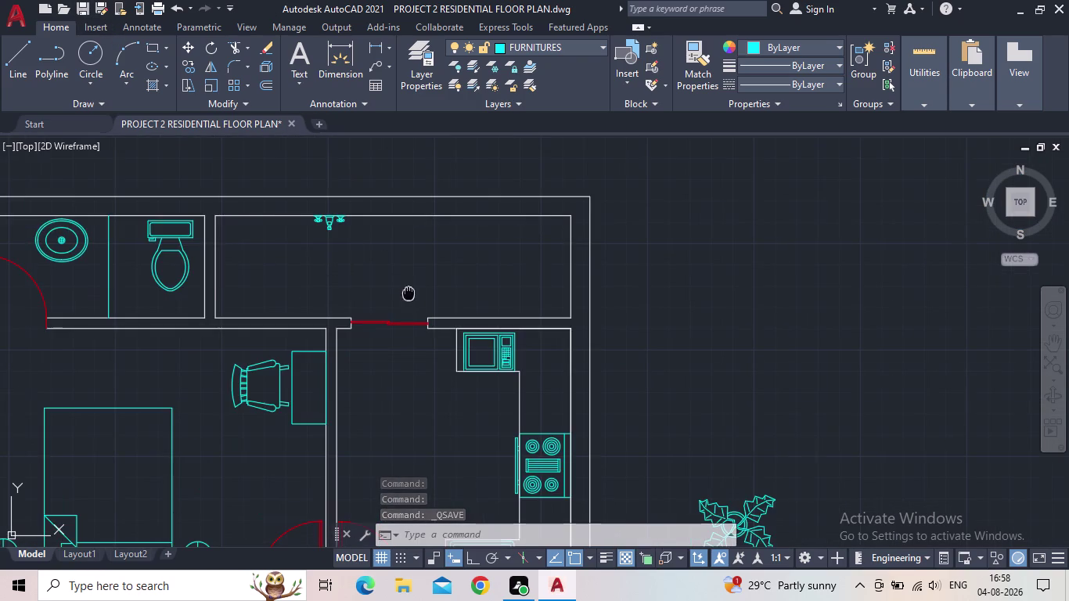
middle_drag(386, 241, 355, 202)
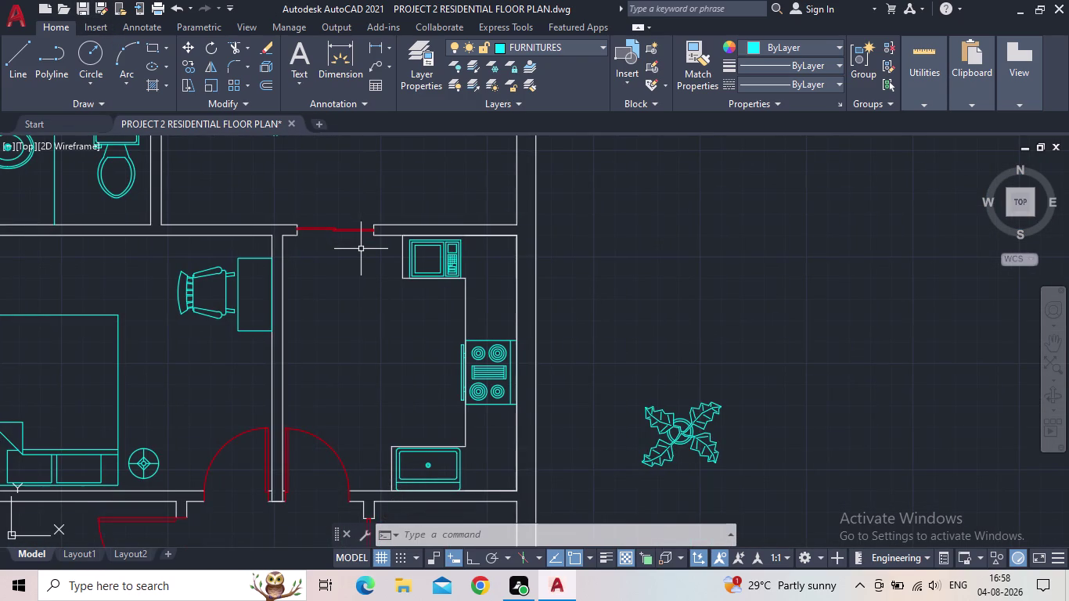
middle_drag(382, 290, 389, 263)
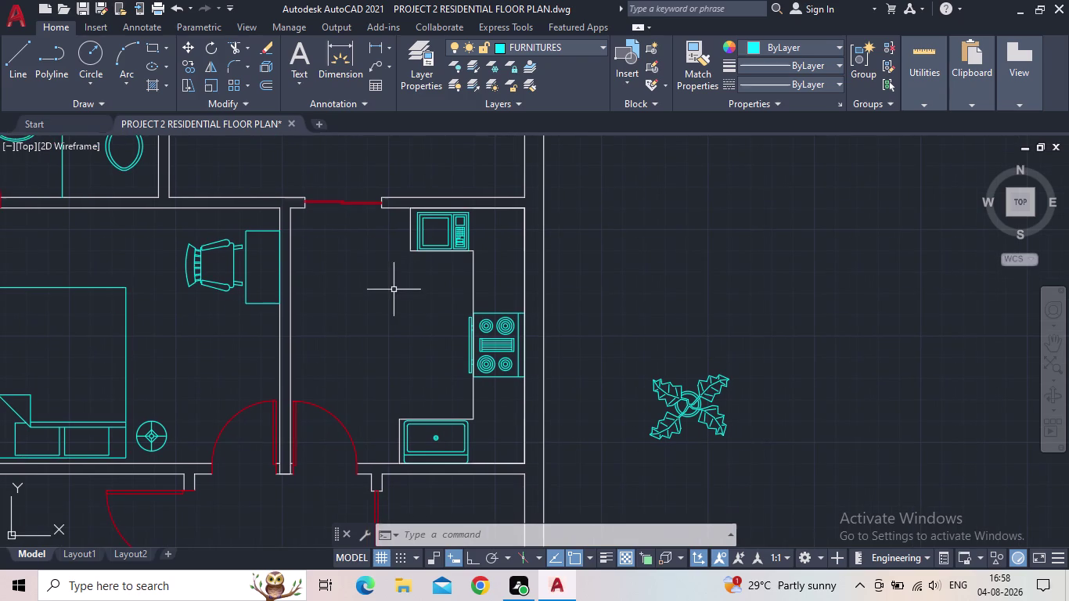
middle_drag(413, 287, 433, 279)
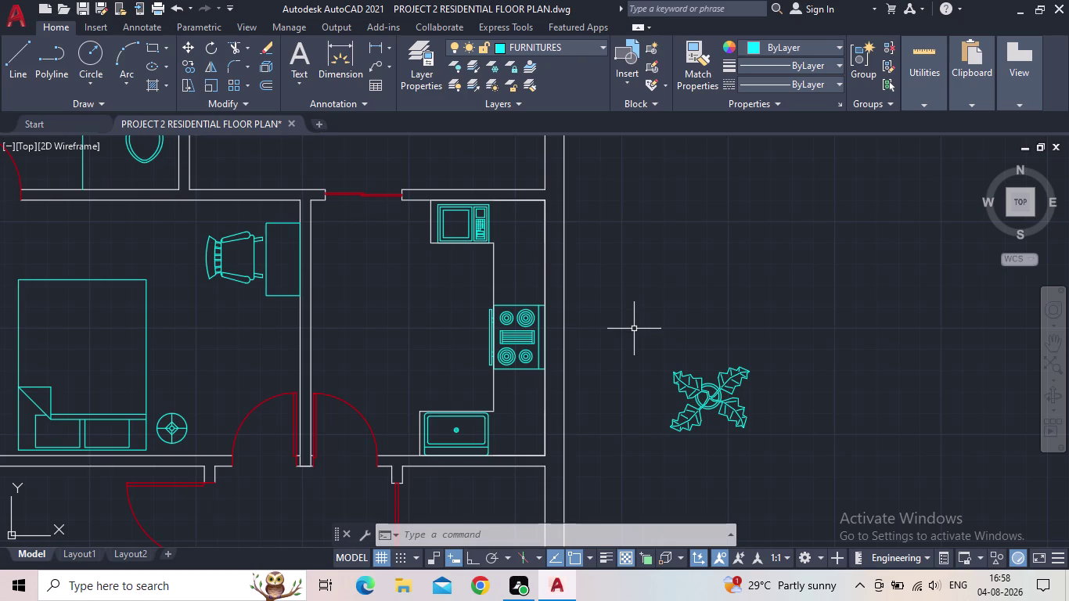
scroll(down, 3)
middle_drag(673, 340, 668, 305)
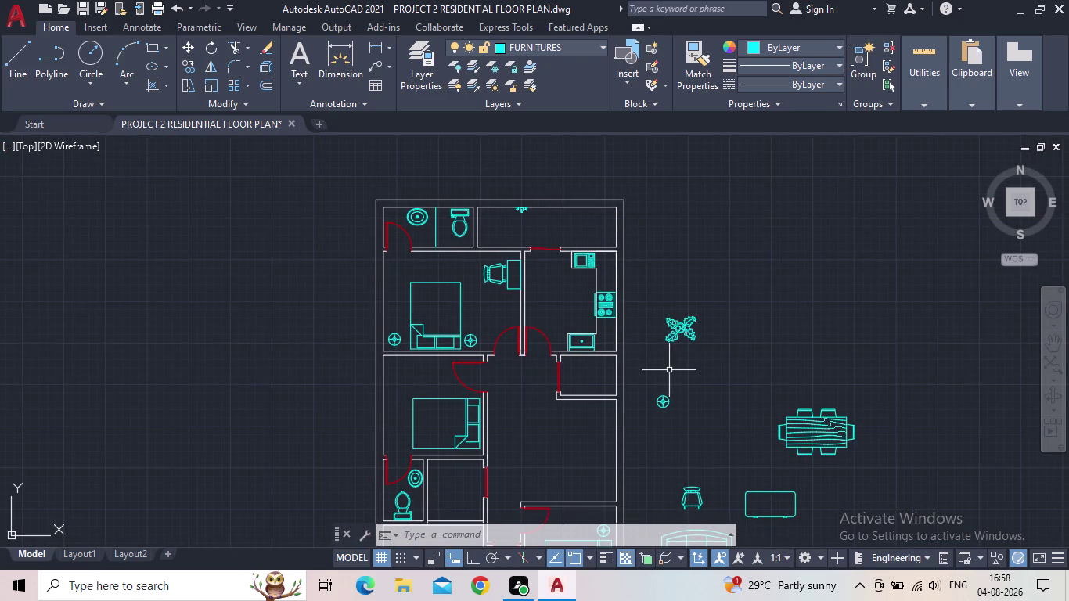
middle_drag(667, 390, 694, 359)
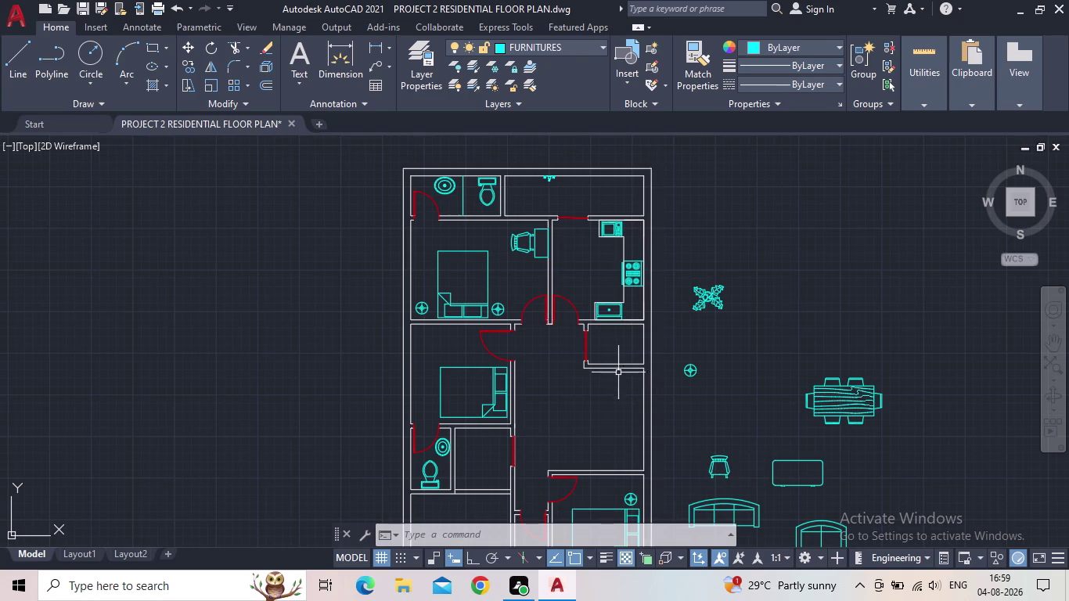
middle_drag(613, 367, 619, 313)
middle_drag(560, 361, 580, 320)
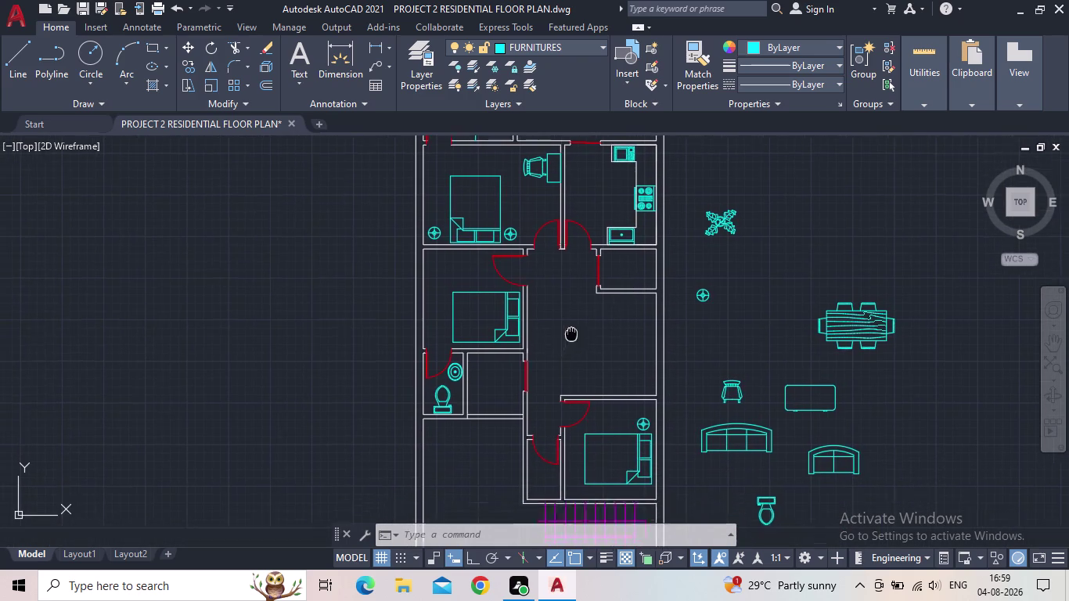
middle_drag(580, 320, 592, 302)
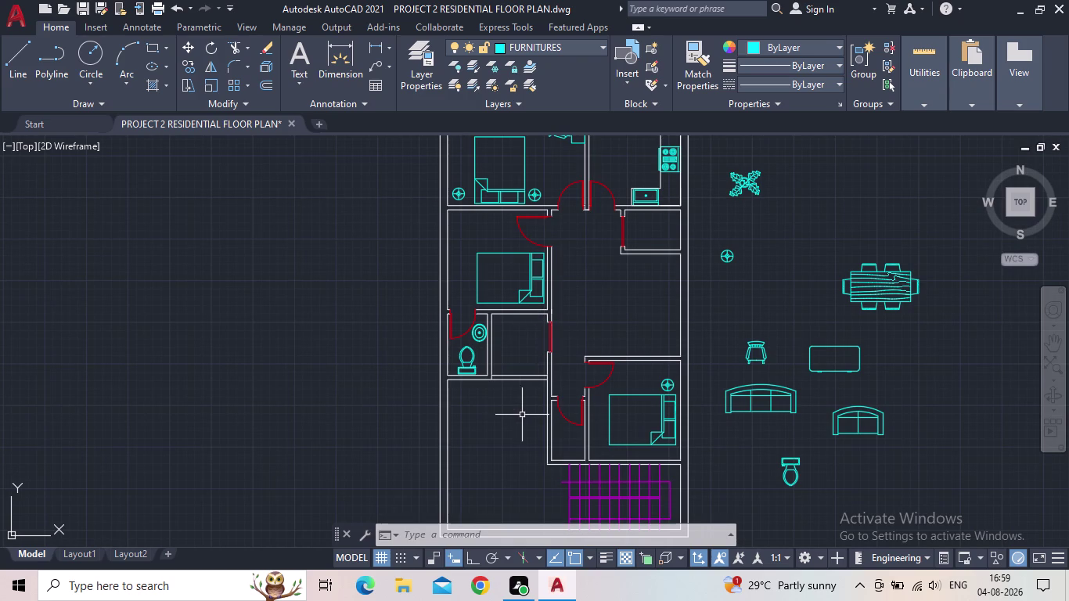
scroll(up, 3)
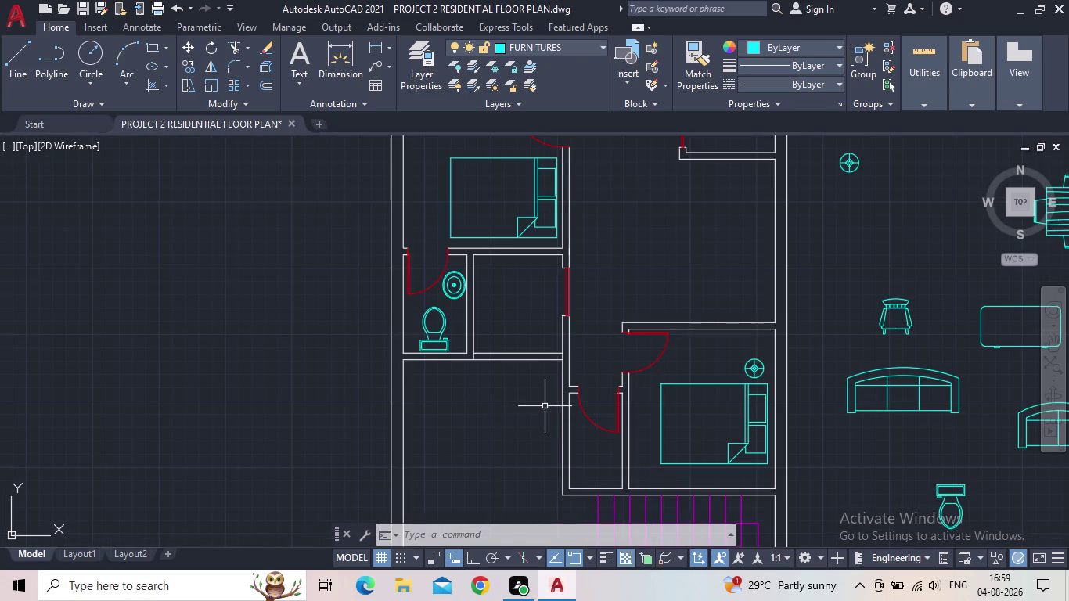
middle_drag(535, 396, 498, 423)
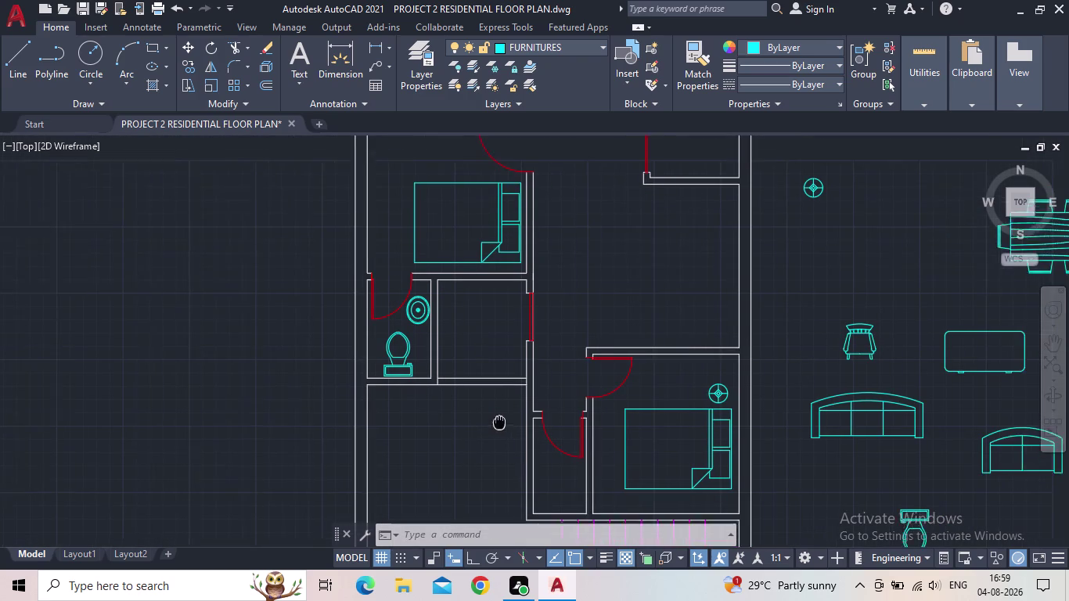
middle_drag(498, 422, 474, 442)
drag(825, 469, 822, 463)
Rotate the curved sofa 90° onto its side using RO with Ortho on.
click(775, 417)
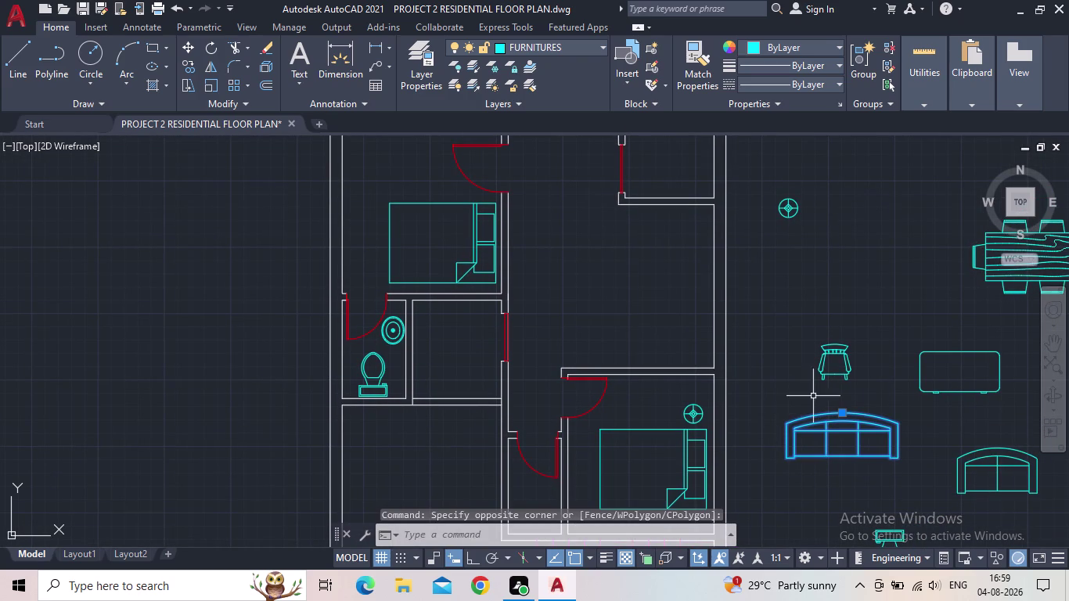
key(t)
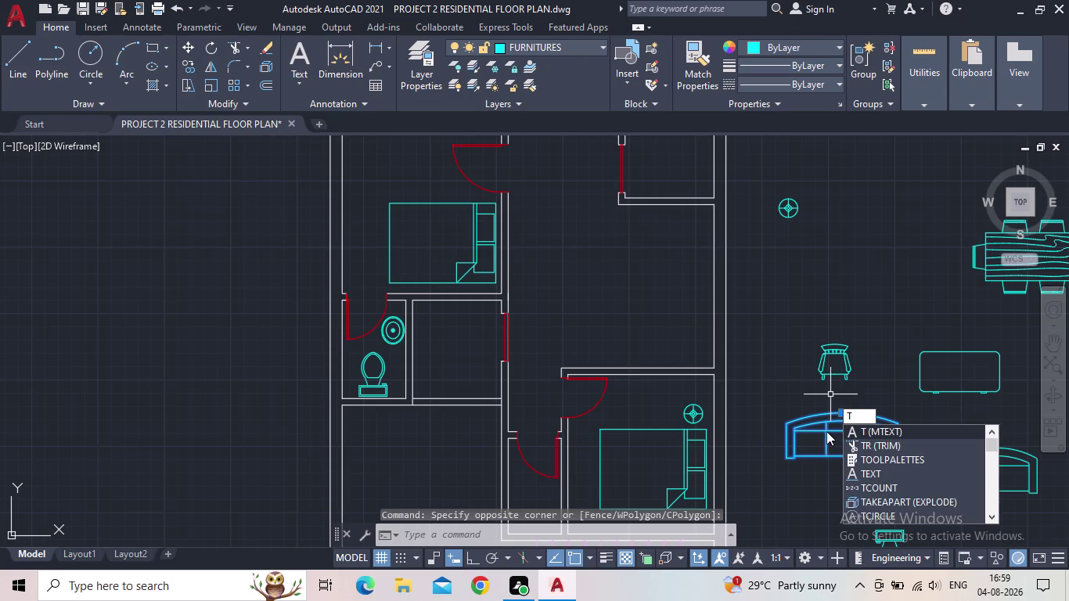
key(BackSpace)
text(RO)
key(Return)
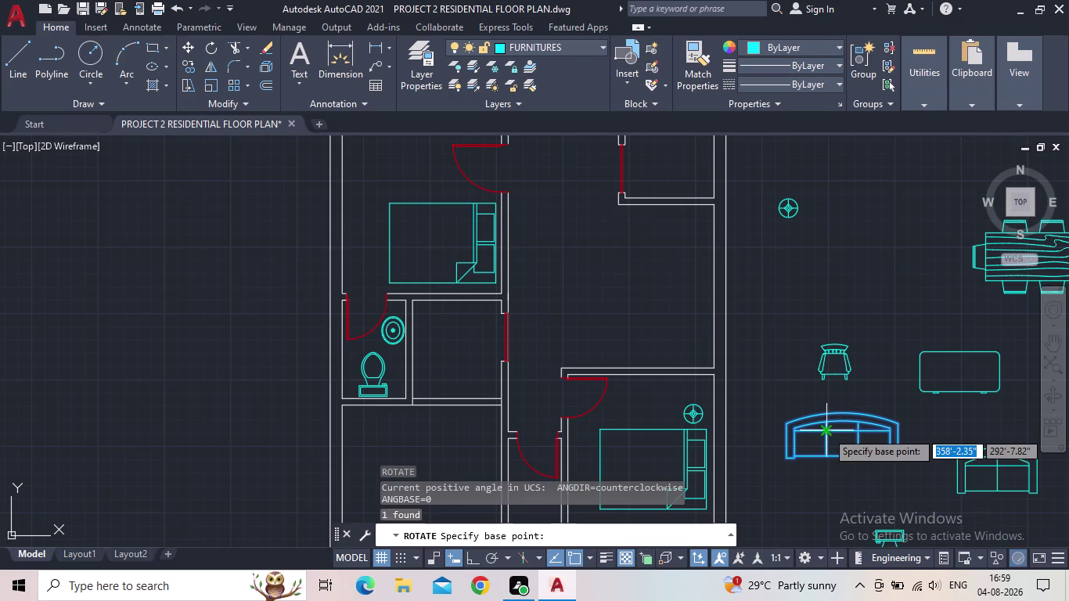
scroll(up, 3)
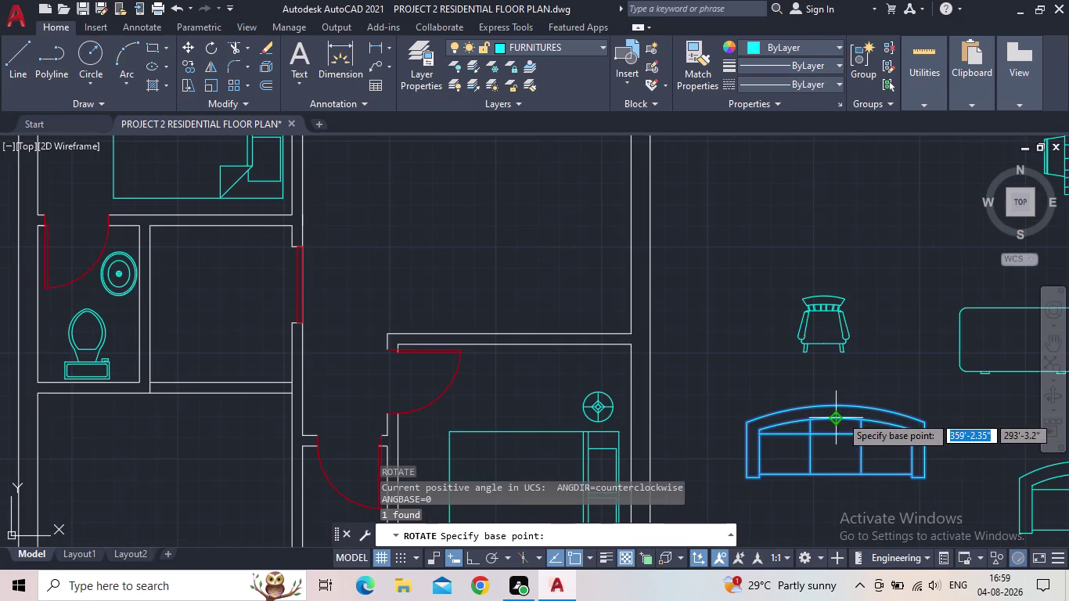
click(840, 416)
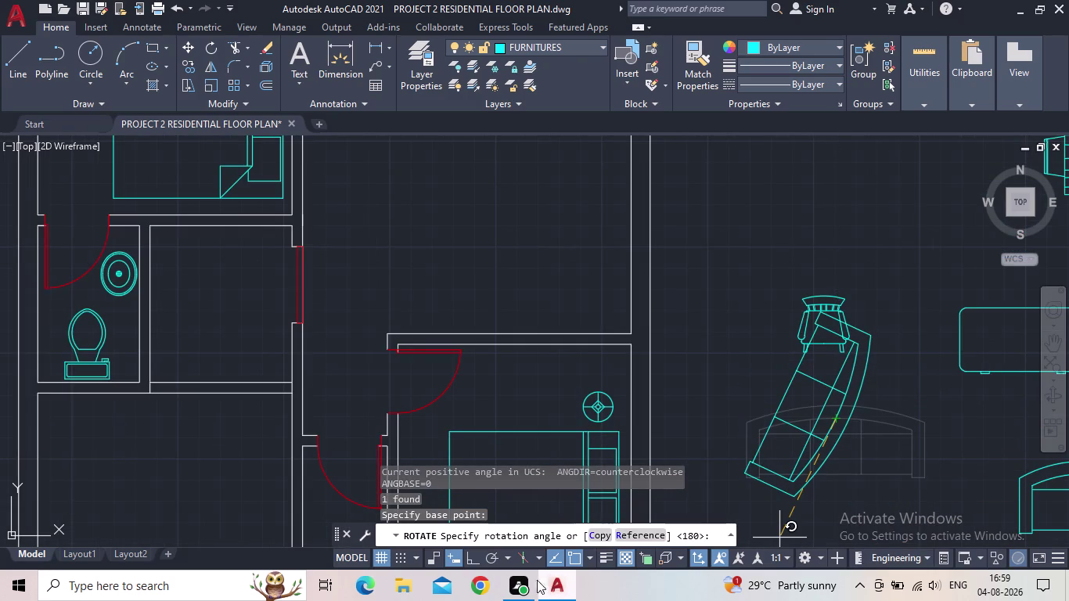
click(466, 557)
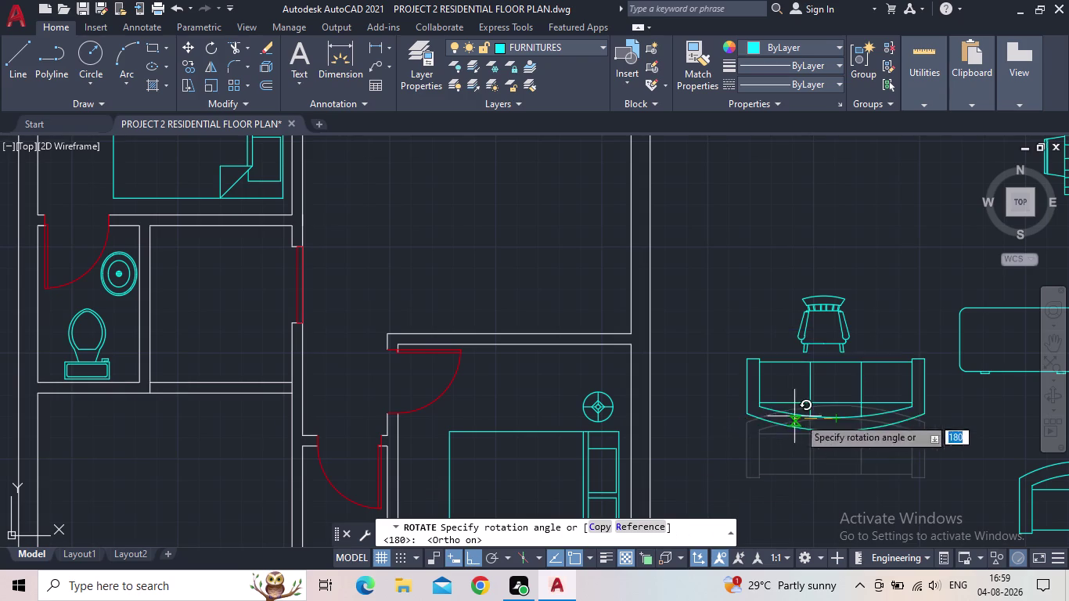
middle_drag(802, 505, 749, 353)
scroll(down, 3)
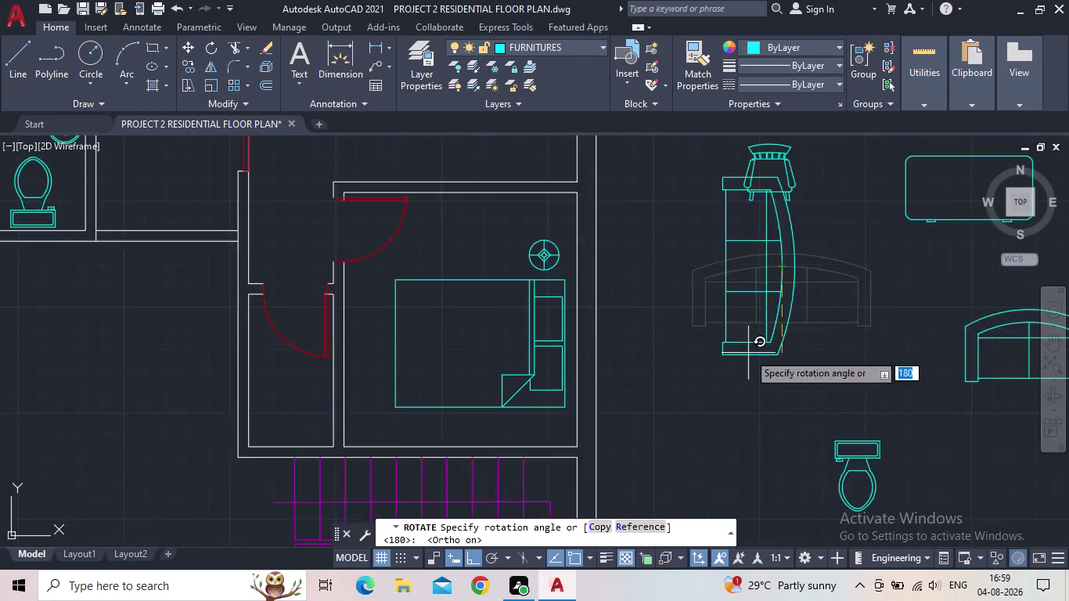
click(759, 393)
key(Escape)
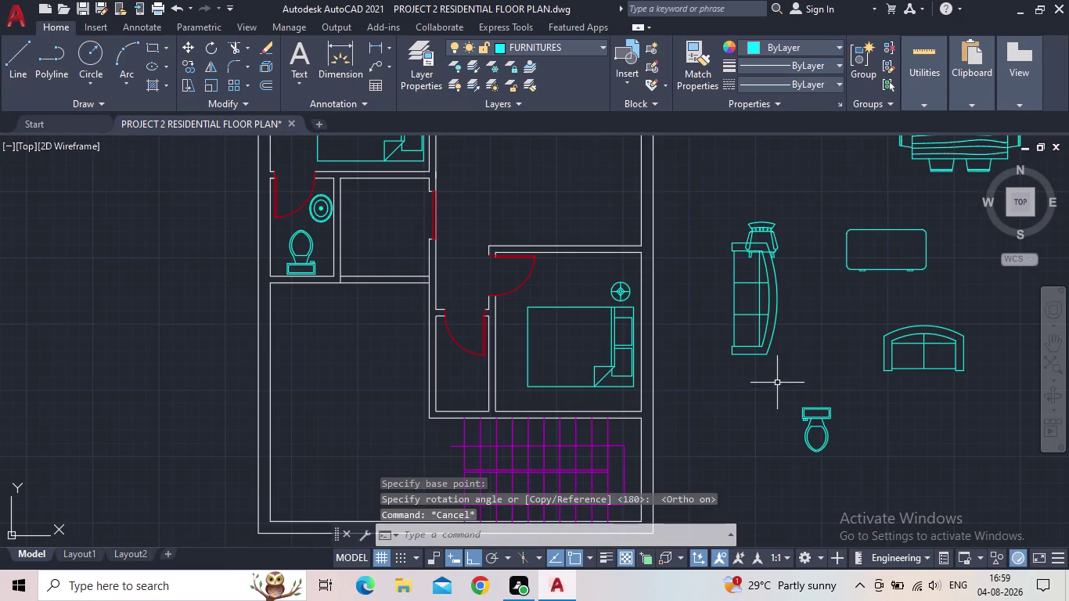
With Ortho off, grip-move the rotated sofa into the central hall against the right wall.
drag(777, 382, 773, 372)
click(749, 342)
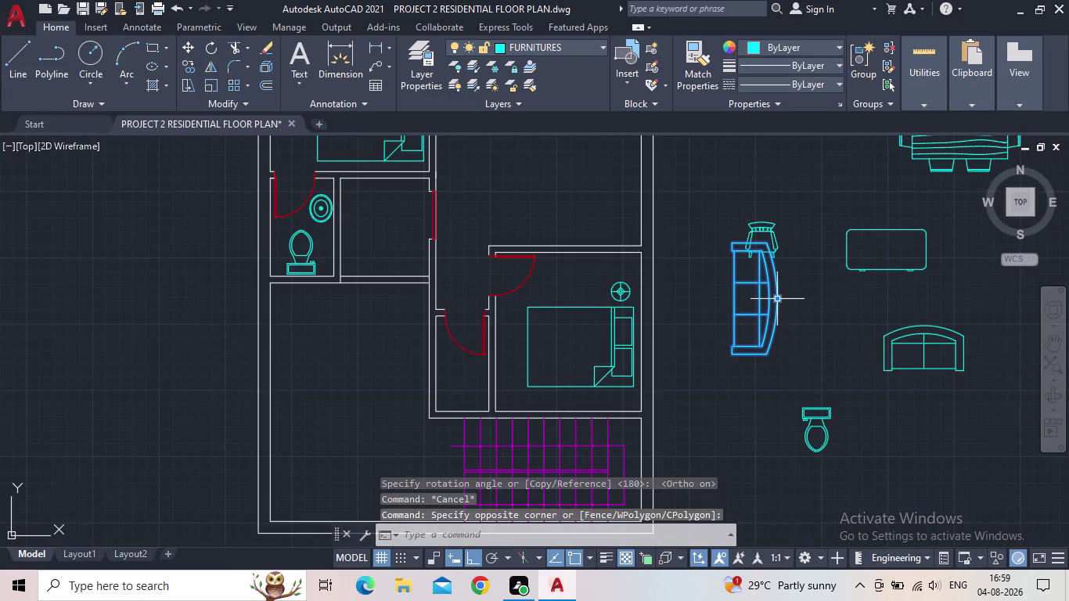
drag(776, 302, 757, 305)
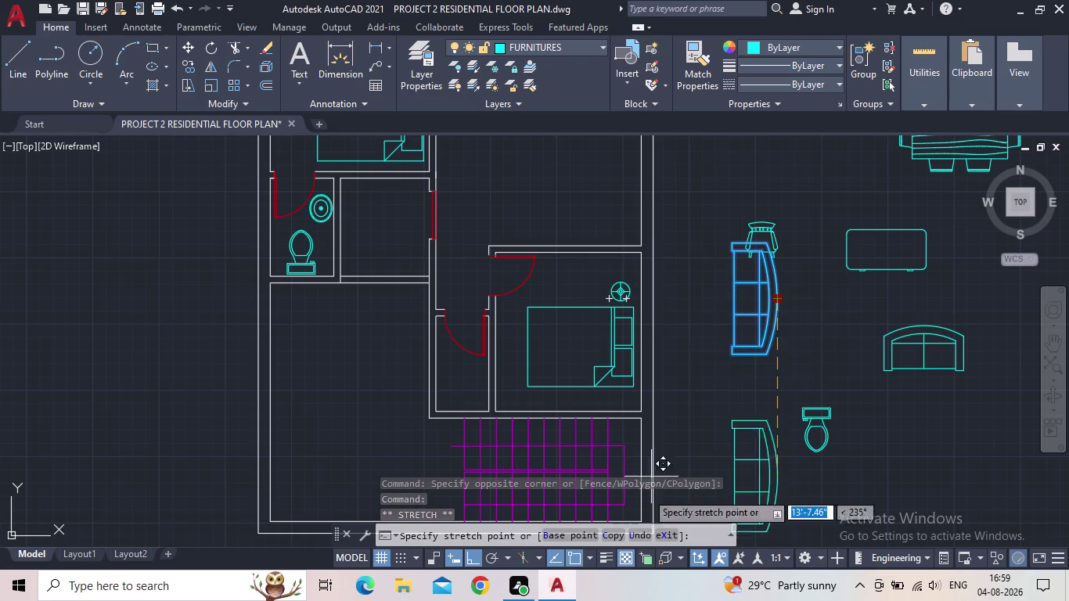
click(473, 560)
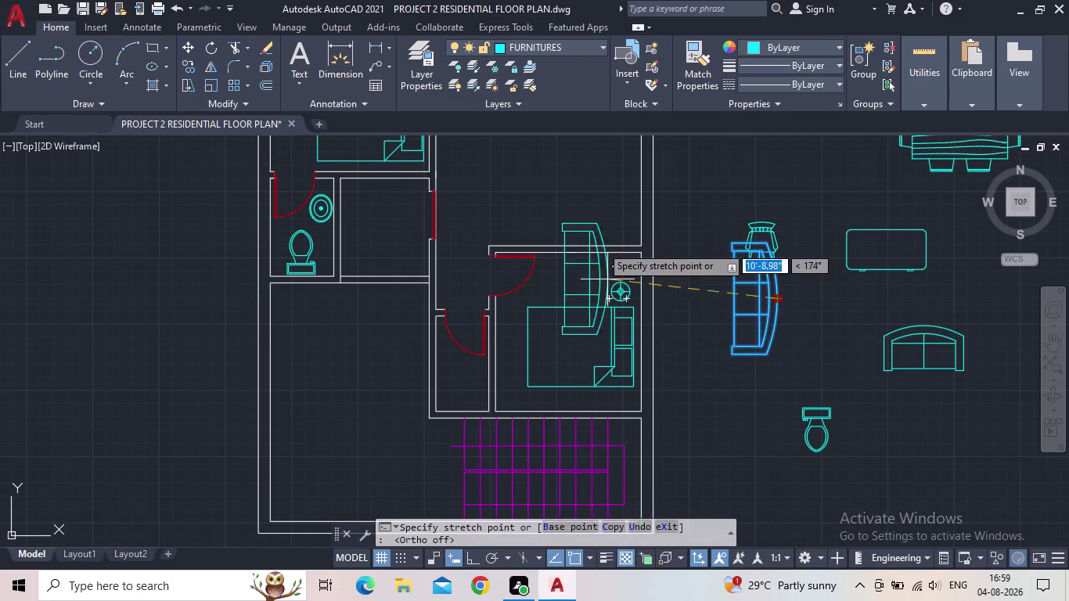
middle_drag(586, 207, 572, 416)
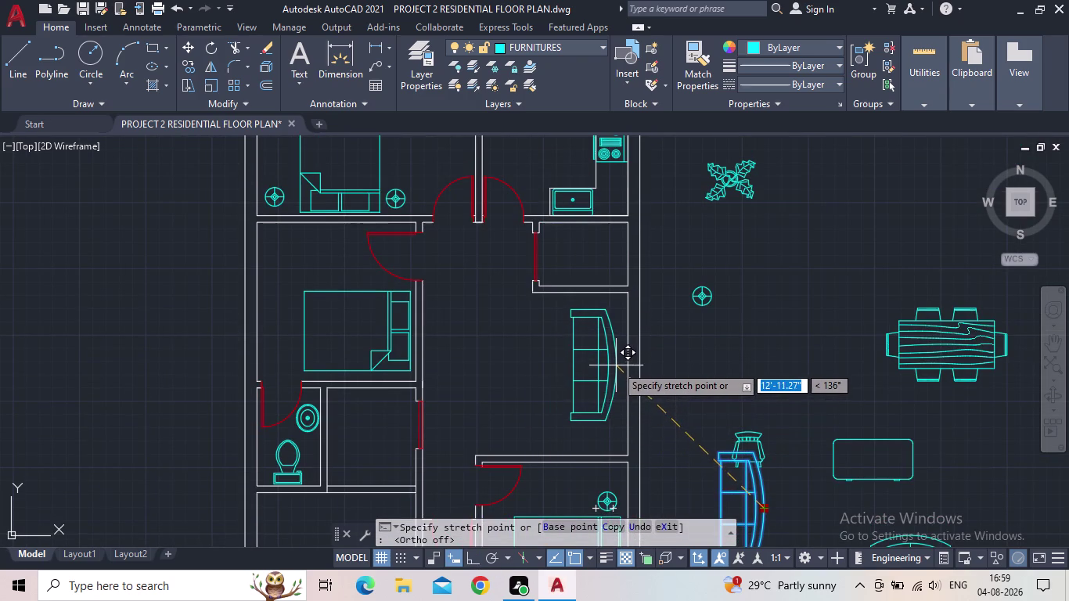
scroll(up, 3)
click(624, 364)
key(Escape)
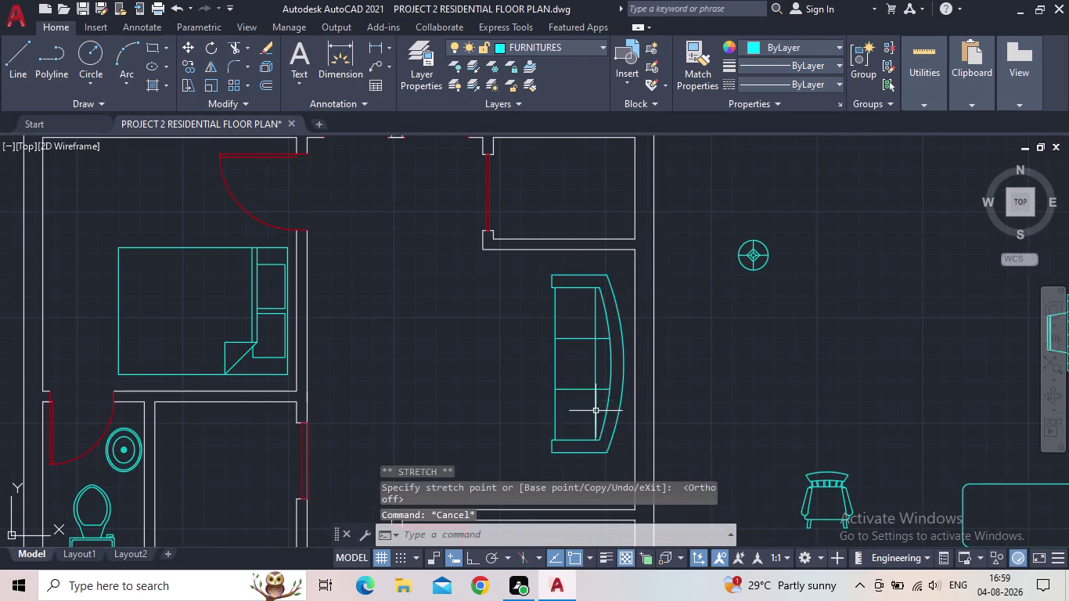
text(SC)
key(space)
Window-select the sofa in the hall and scale it down from a base point.
drag(620, 460, 606, 451)
click(589, 442)
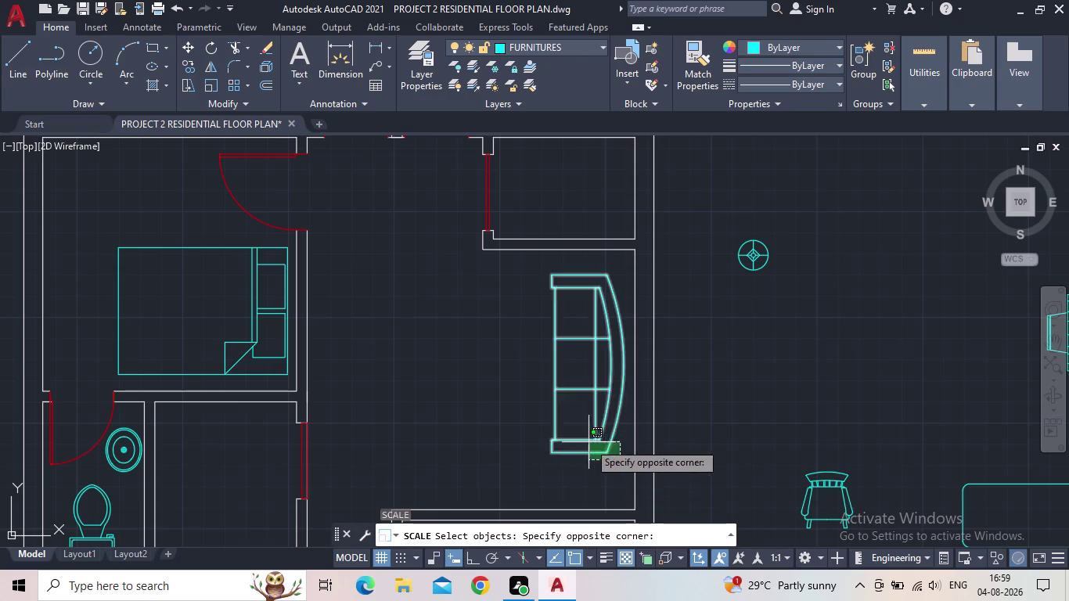
key(space)
click(551, 362)
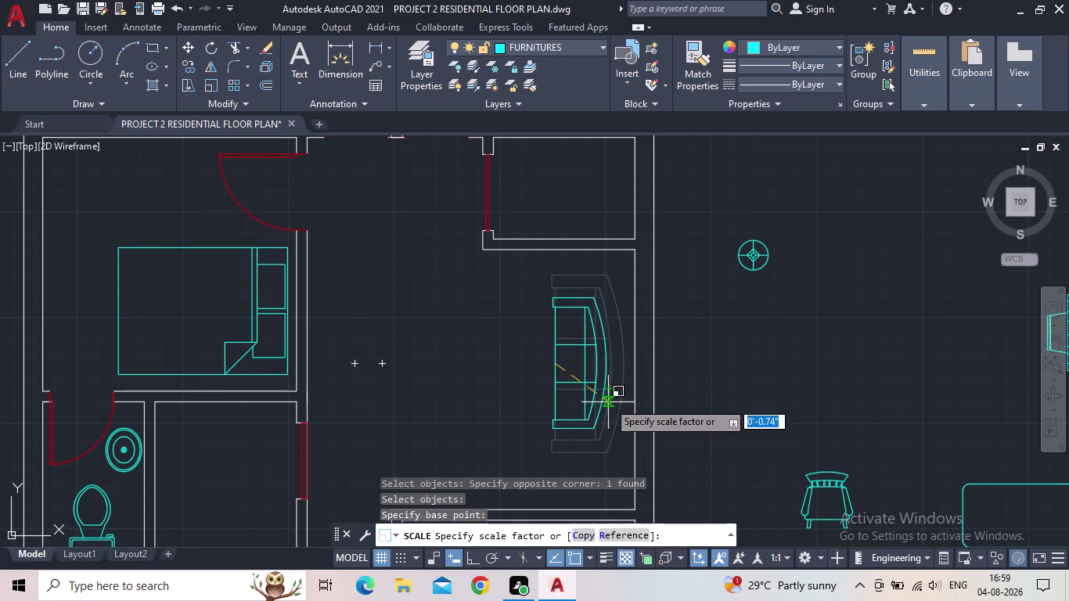
click(605, 397)
Grip-move the scaled sofa back against the hall's right wall.
click(570, 348)
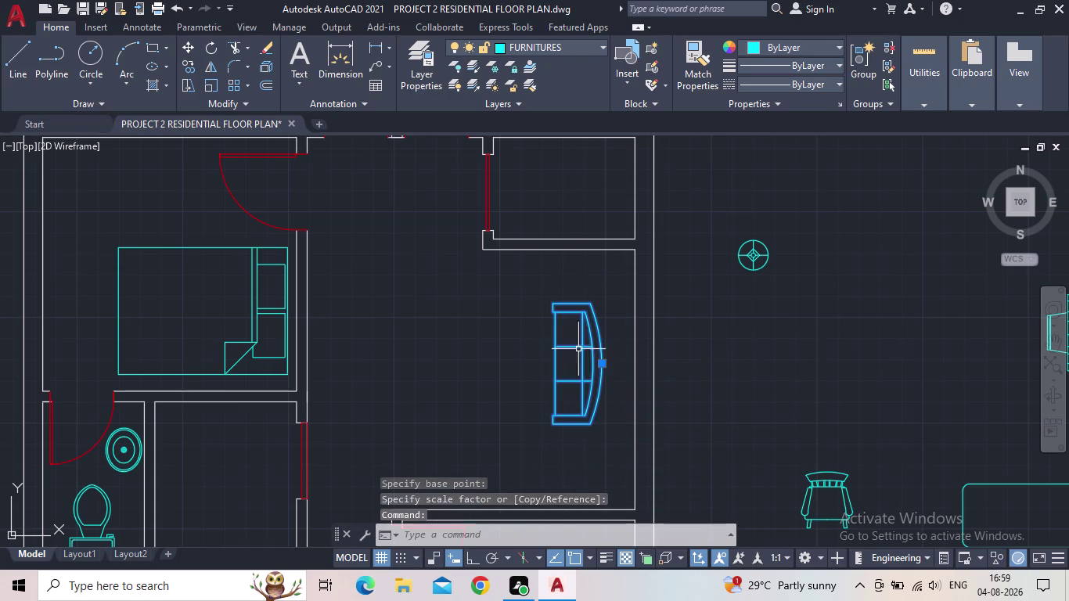
click(604, 364)
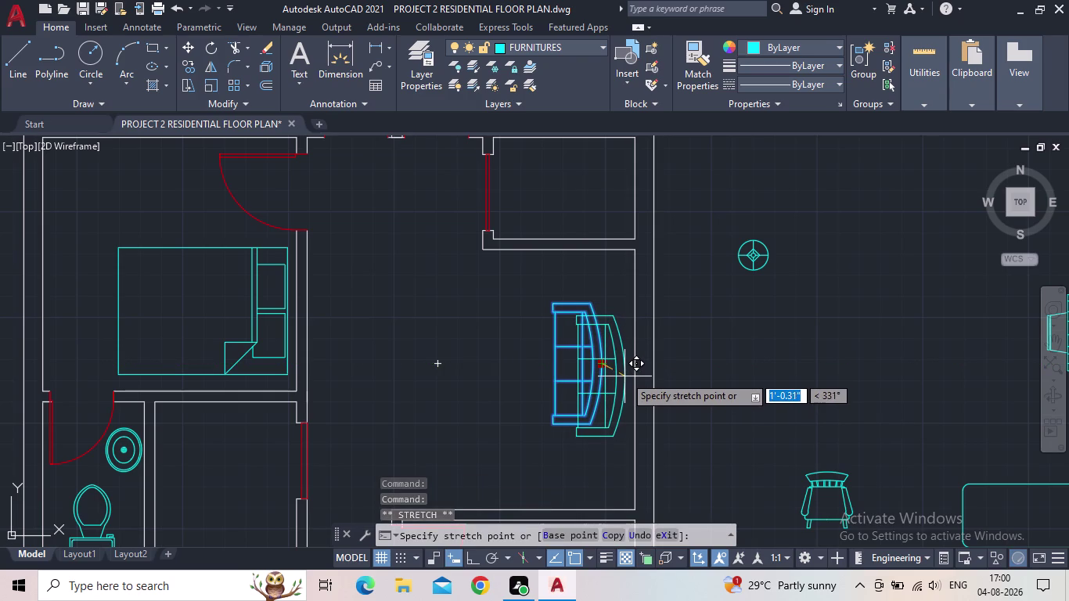
click(624, 370)
key(Escape)
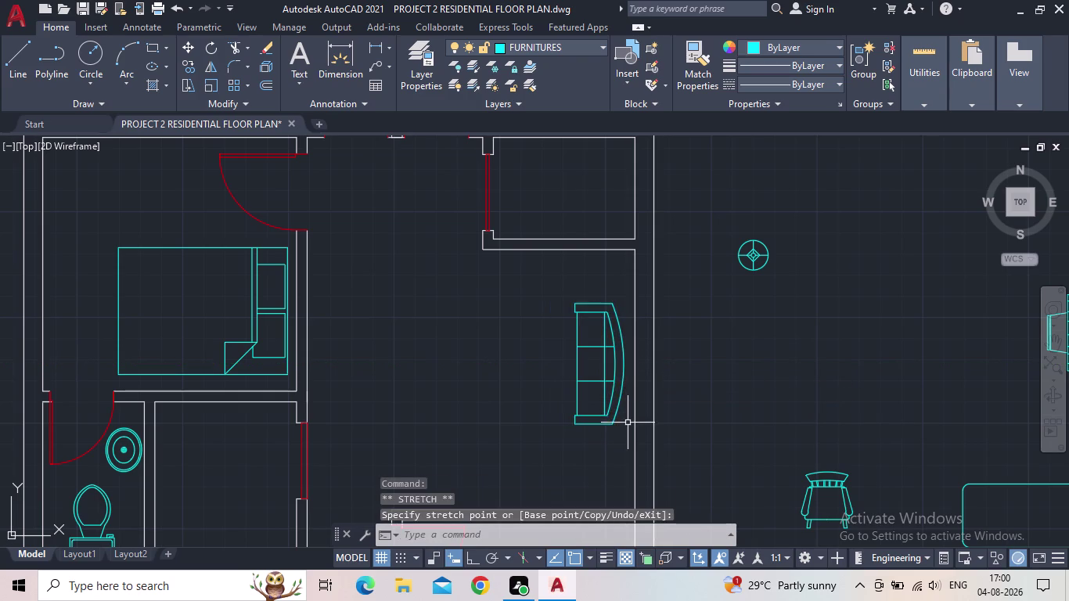
Pan to the loose furniture beside the plan and select the roundback loveseat.
scroll(down, 3)
middle_drag(628, 423, 620, 400)
scroll(down, 3)
middle_drag(866, 390, 865, 390)
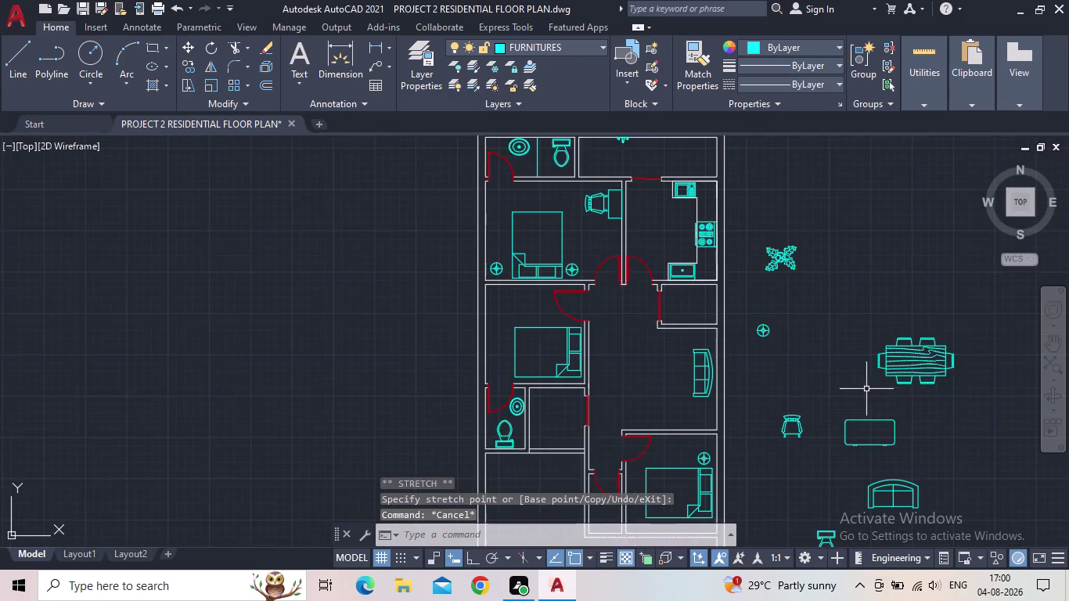
middle_drag(866, 389, 811, 348)
drag(852, 489, 841, 480)
Rotate the loveseat 180° with RO and Ortho on so its back faces down.
click(823, 465)
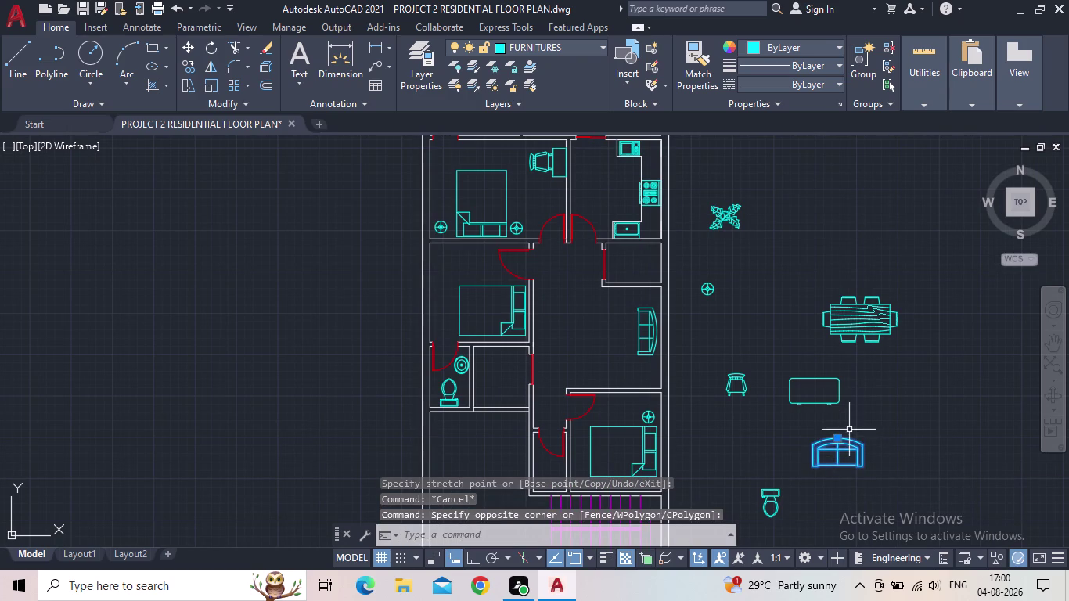
scroll(up, 3)
middle_drag(856, 437, 815, 409)
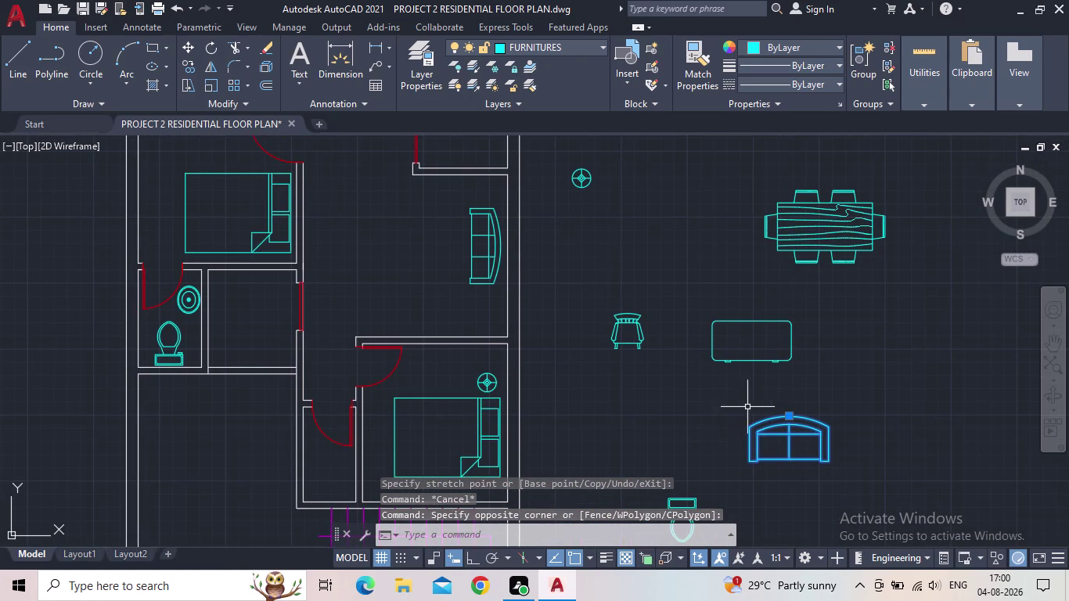
middle_drag(801, 391, 799, 394)
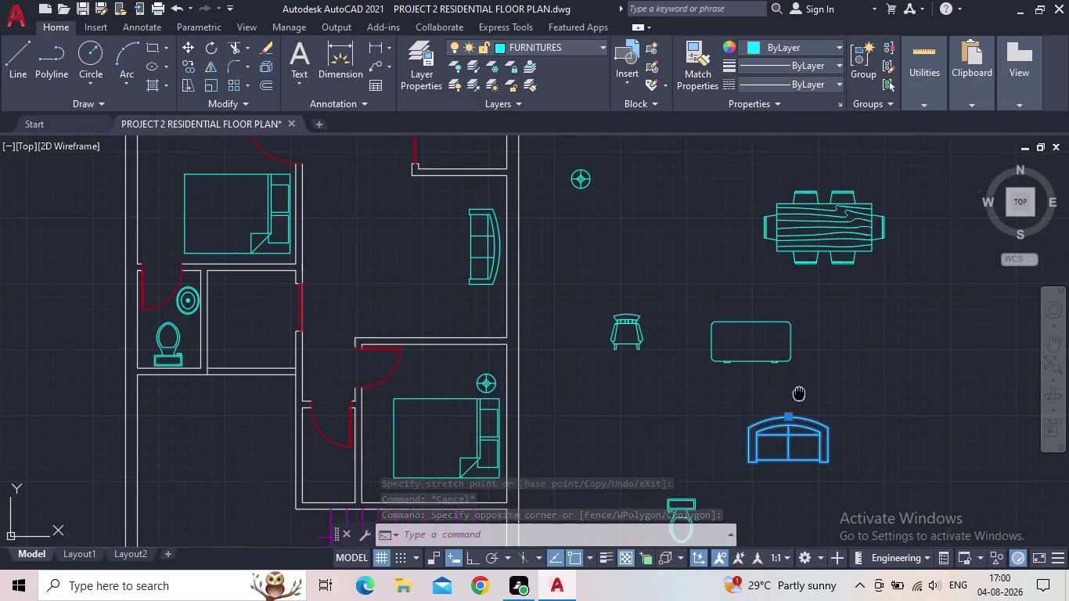
middle_drag(799, 394, 789, 399)
key(r)
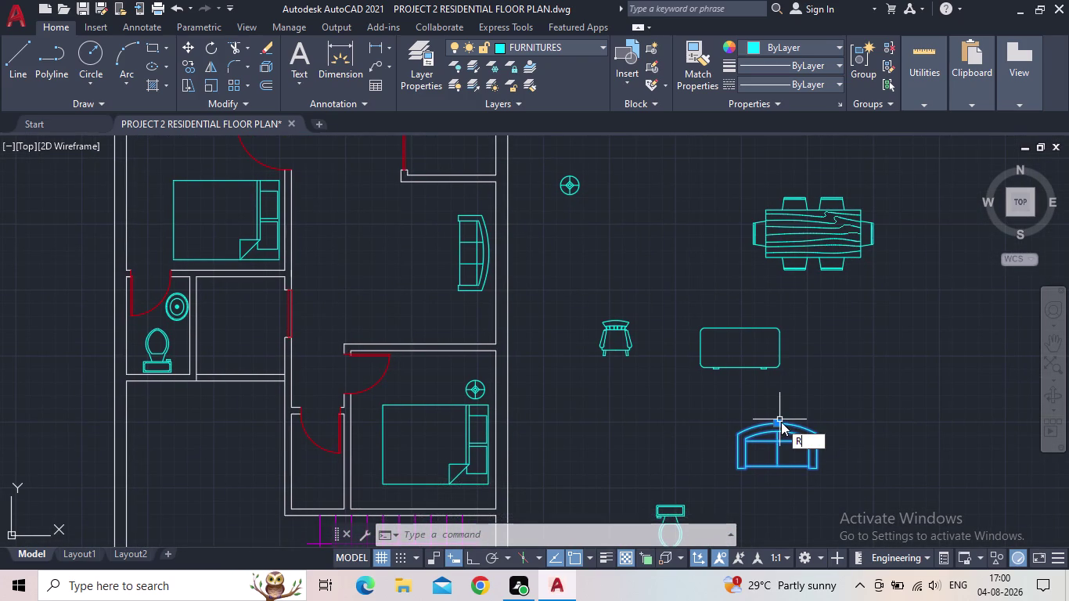
key(o)
key(space)
click(476, 561)
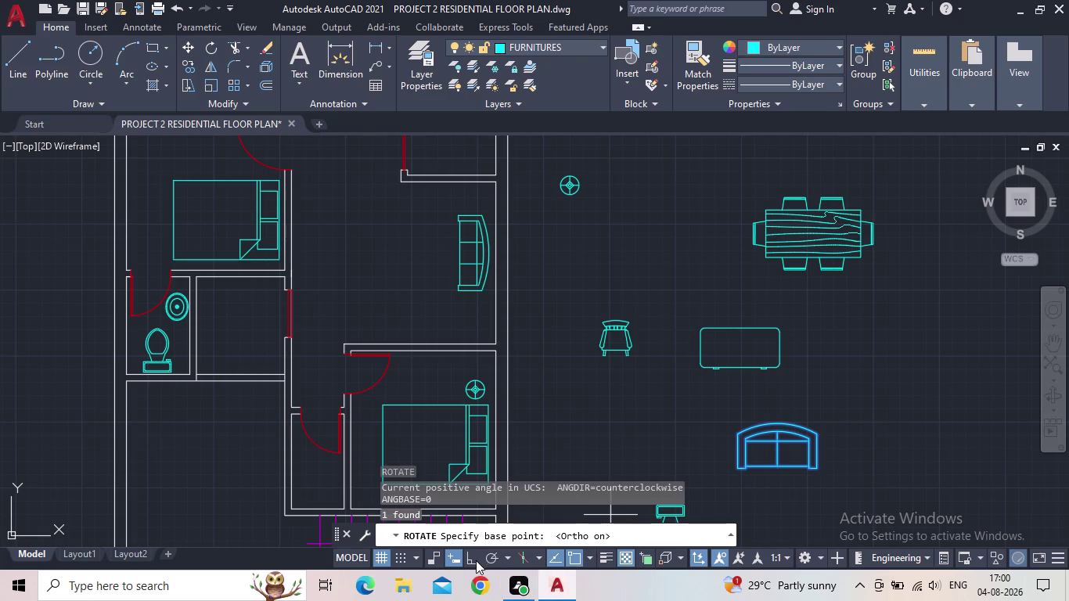
click(779, 423)
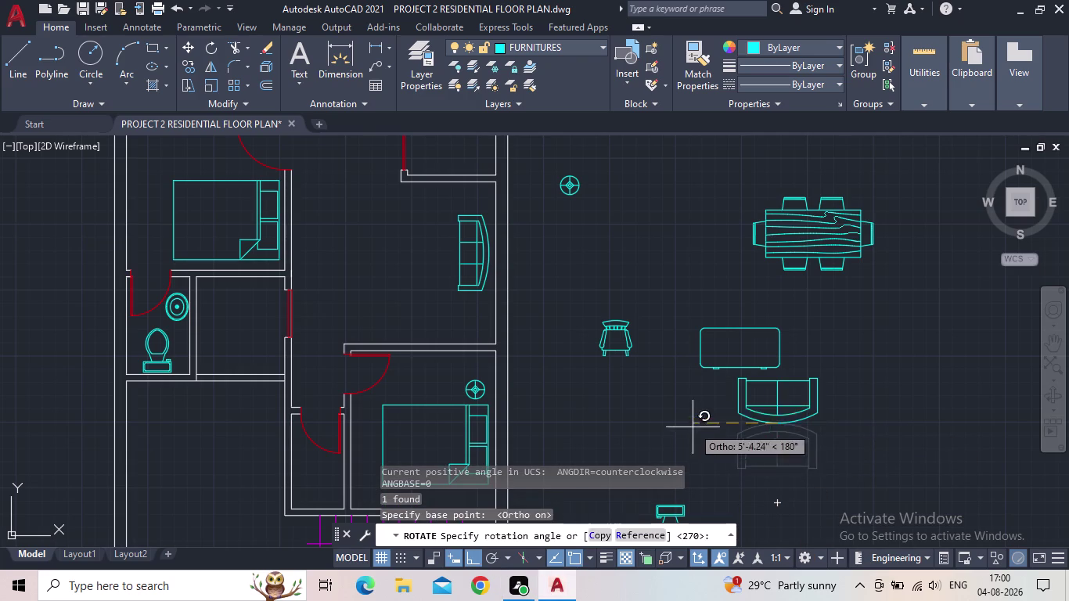
click(679, 394)
Close the accidentally opened Edit Block Definition dialog and grab the loveseat's grip.
click(808, 423)
drag(805, 424, 771, 416)
click(767, 416)
drag(766, 416, 814, 324)
click(735, 498)
drag(742, 498, 736, 509)
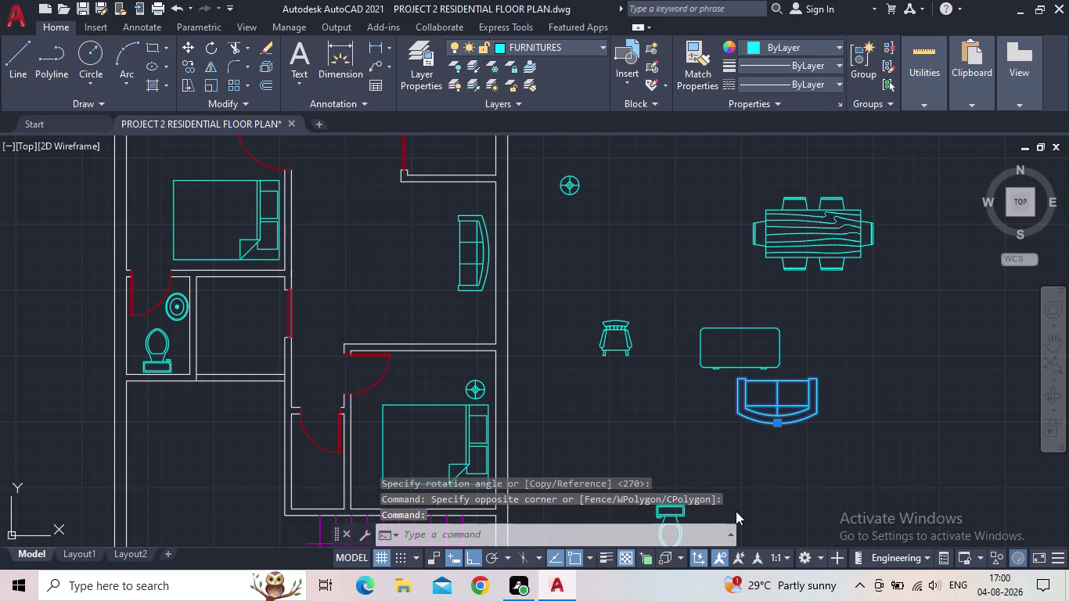
click(778, 430)
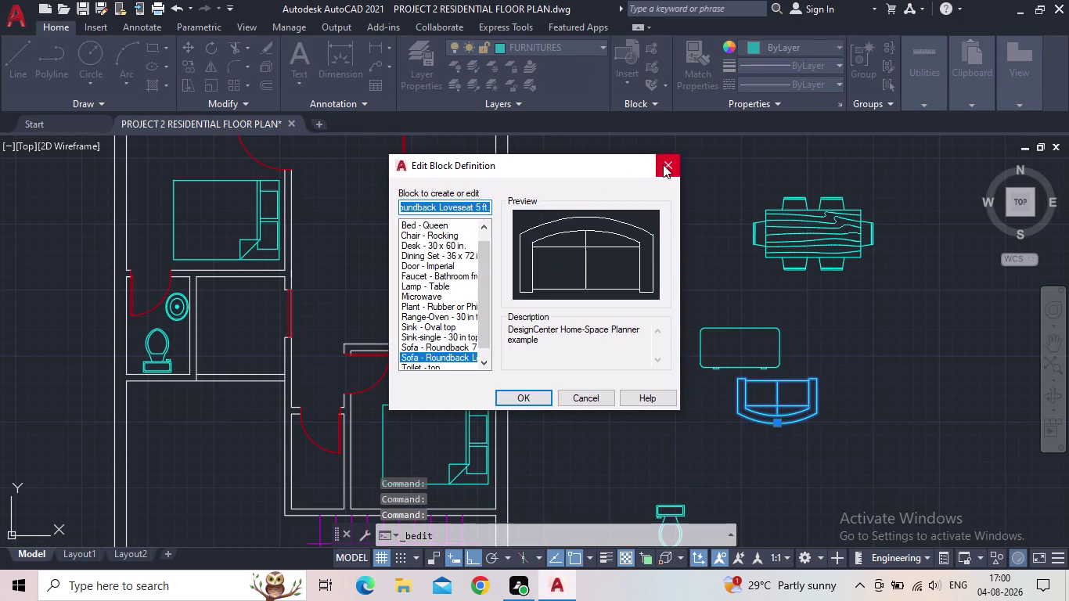
click(663, 164)
click(789, 420)
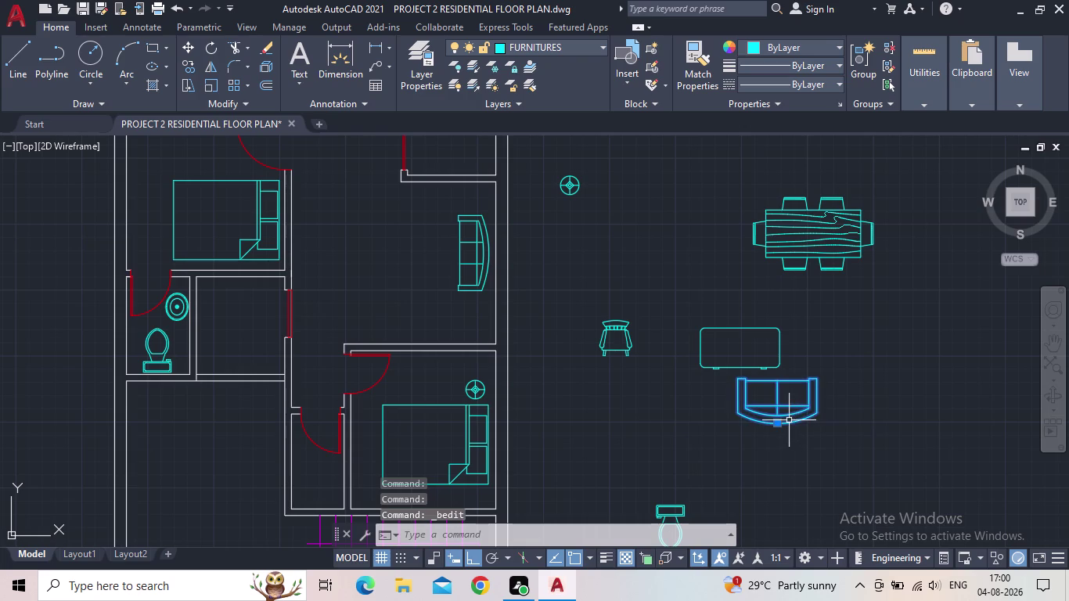
click(775, 426)
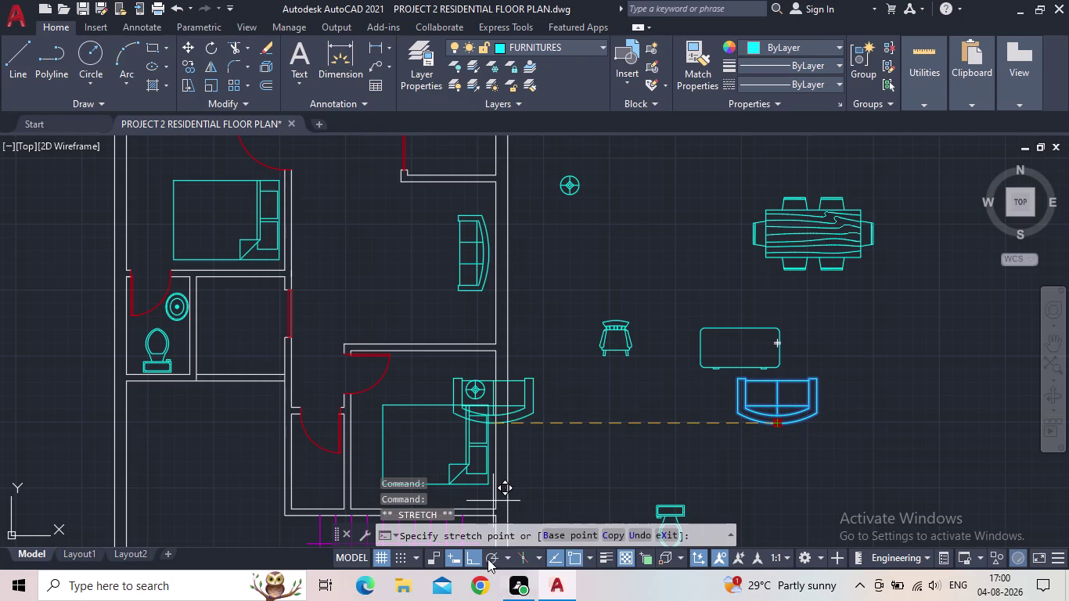
Move the flipped loveseat into the central hall and reselect it.
click(477, 558)
scroll(up, 3)
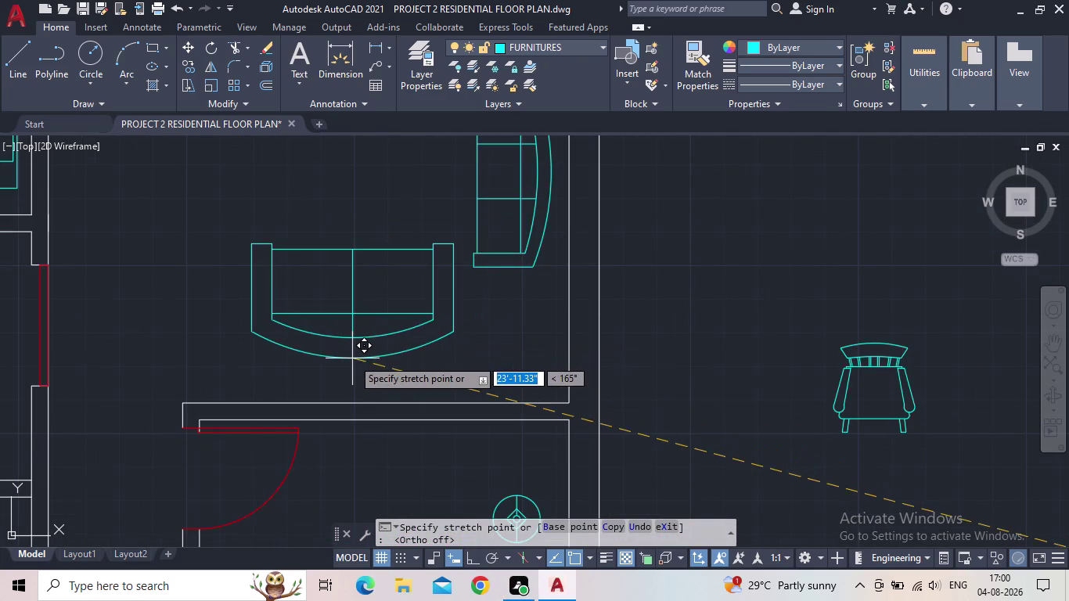
click(352, 358)
click(415, 373)
triple_click(369, 347)
click(373, 353)
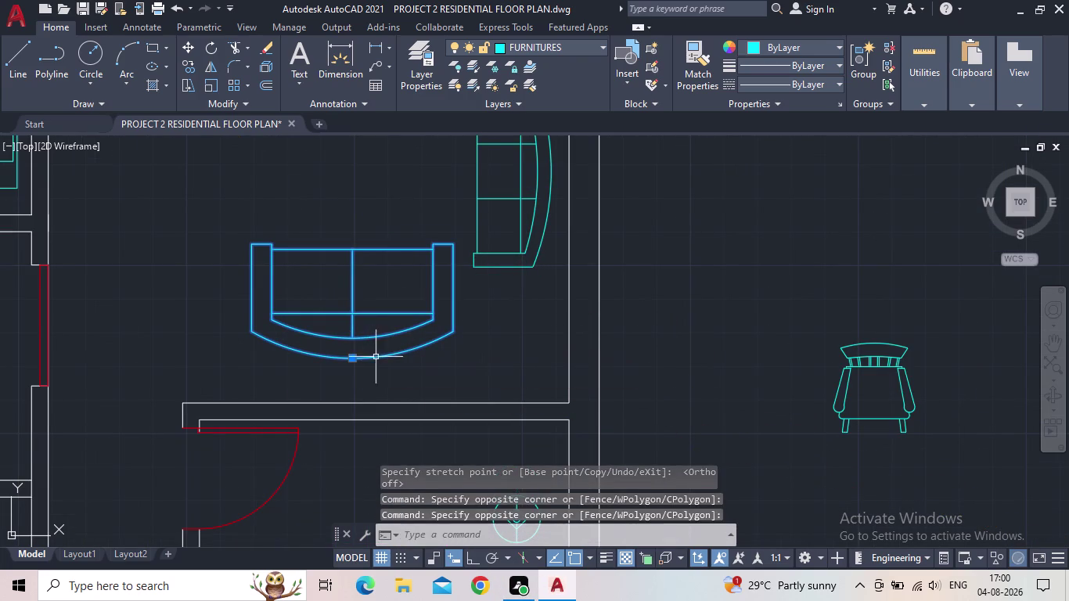
key(Escape)
key(Escape)
drag(434, 371, 399, 350)
click(375, 335)
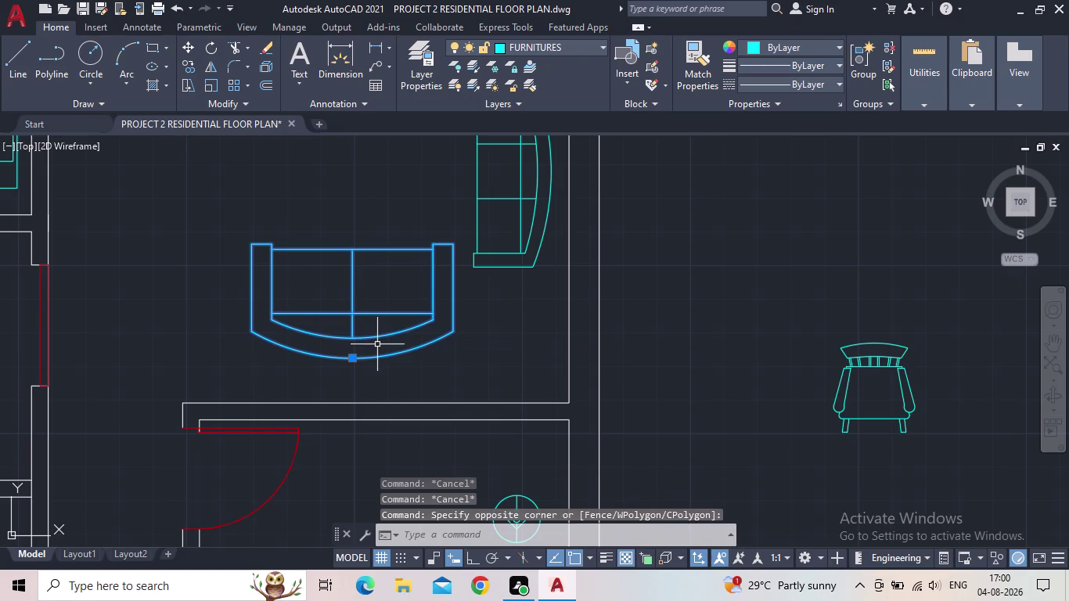
Scale the loveseat down with SC from a base point.
key(s)
key(c)
key(space)
click(352, 249)
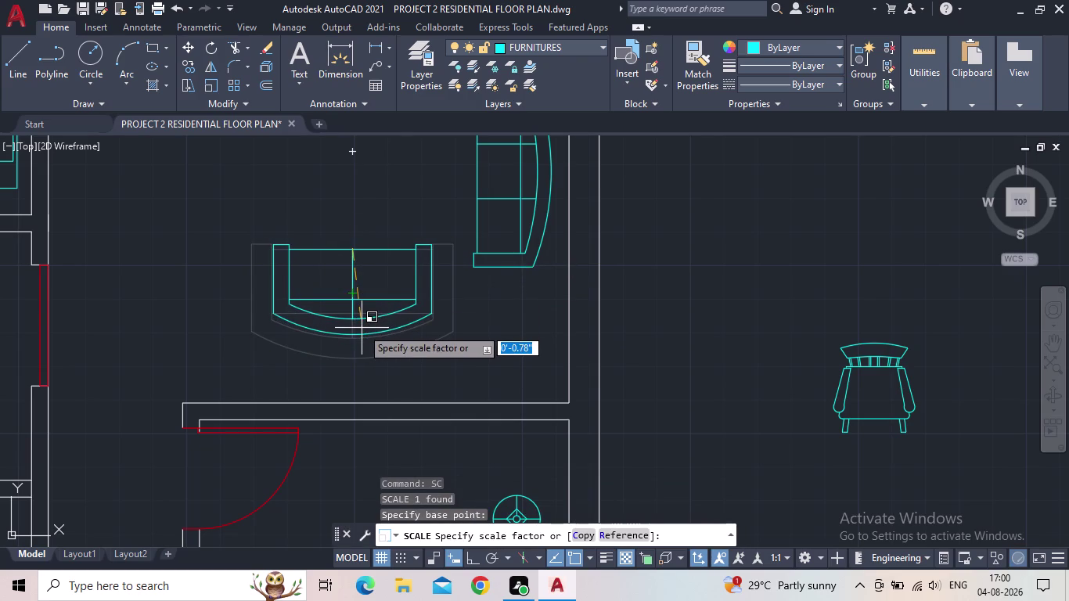
click(362, 331)
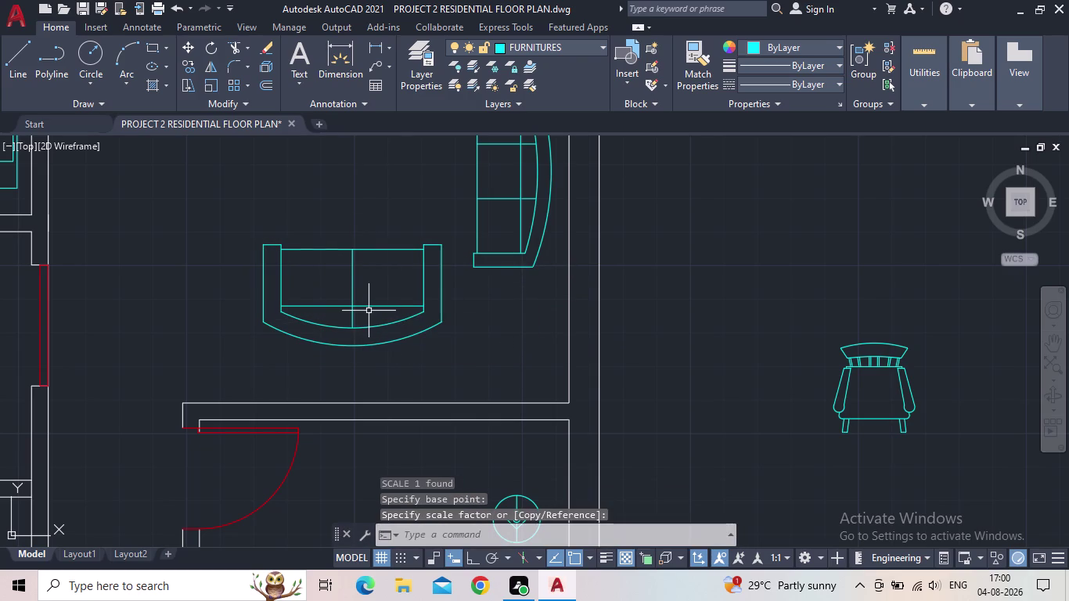
Grip-move the curved sofa by its bottom midpoint below the side sofa.
scroll(up, 3)
click(337, 241)
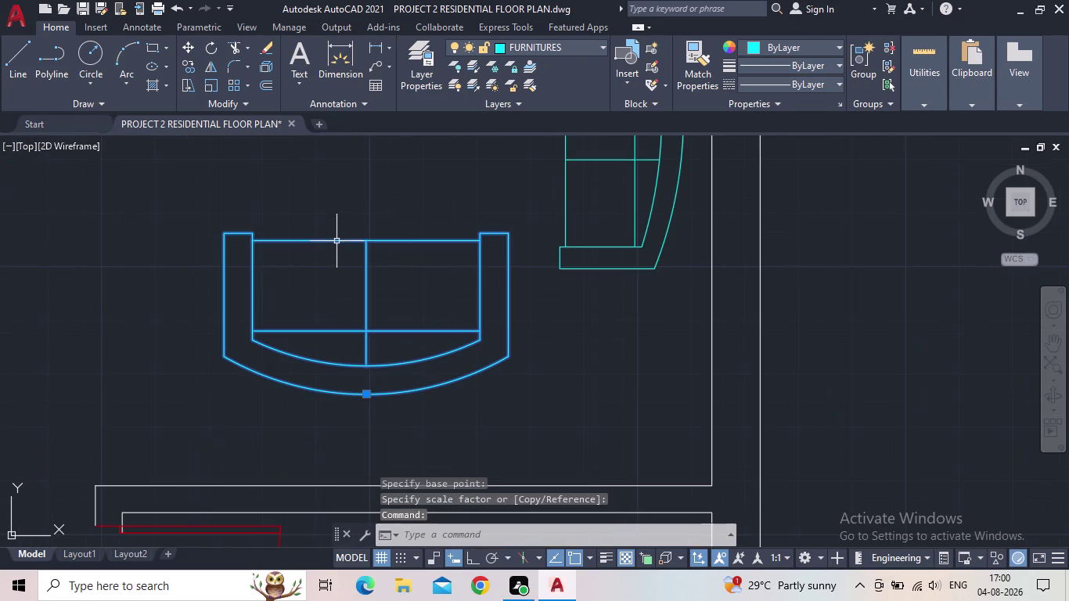
click(363, 387)
click(361, 397)
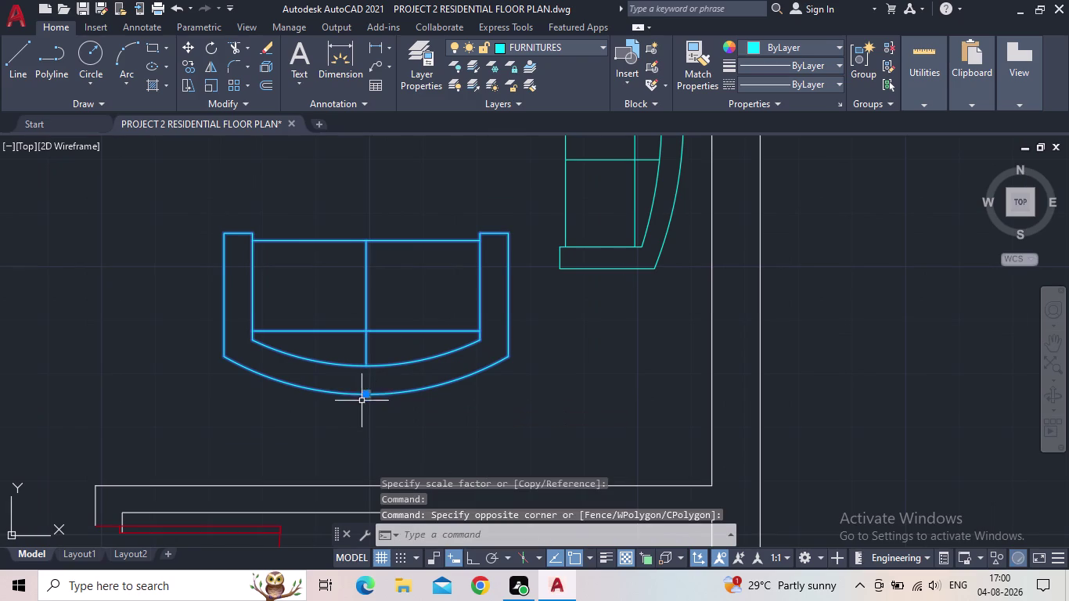
click(366, 395)
click(365, 440)
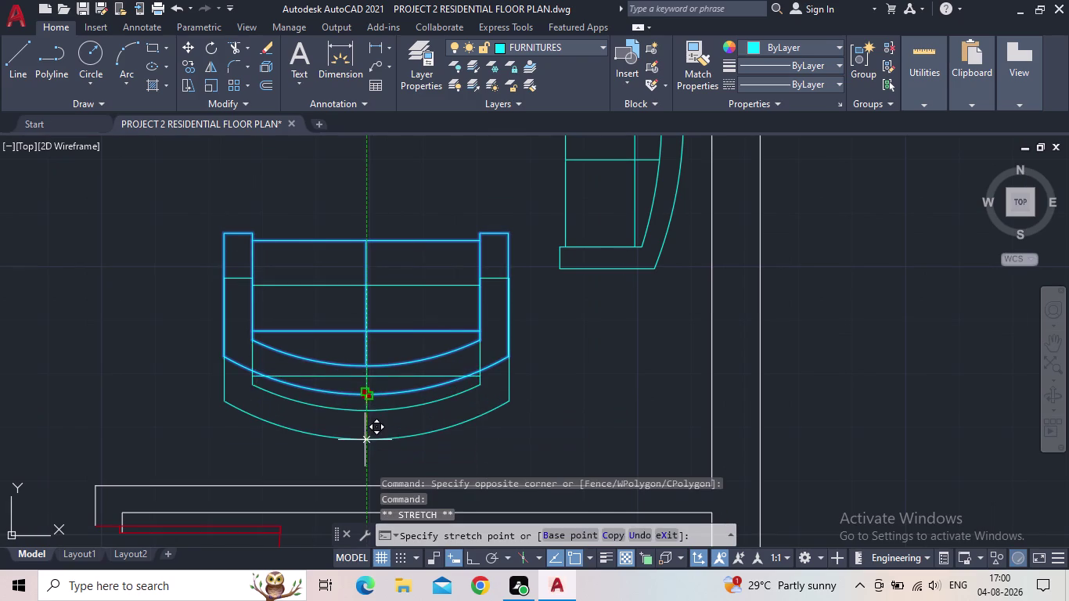
scroll(down, 3)
middle_click(449, 350)
key(Escape)
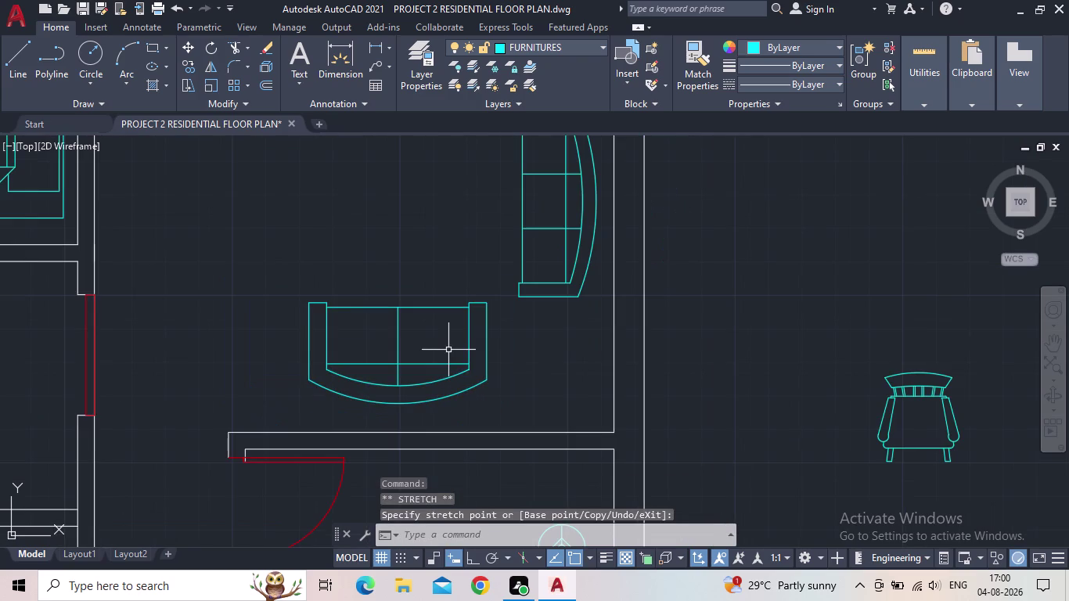
Zoom out over the floor plan and select the rectangular table.
scroll(down, 3)
middle_click(513, 361)
scroll(down, 3)
middle_drag(526, 370, 527, 362)
click(837, 430)
click(792, 395)
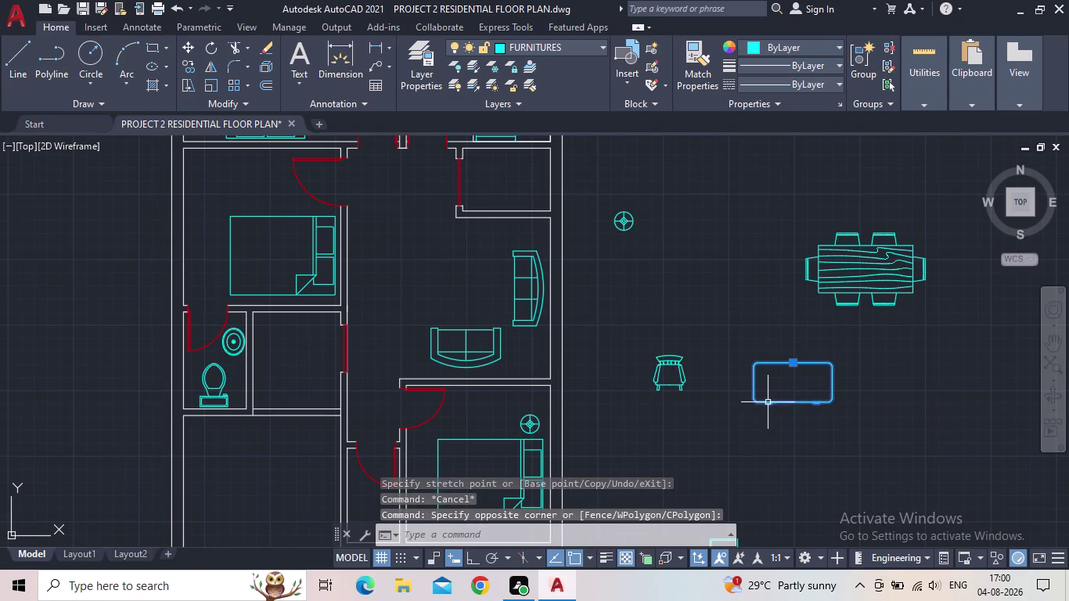
Rotate the rectangular table 90° with RO so it stands upright.
key(r)
key(o)
key(space)
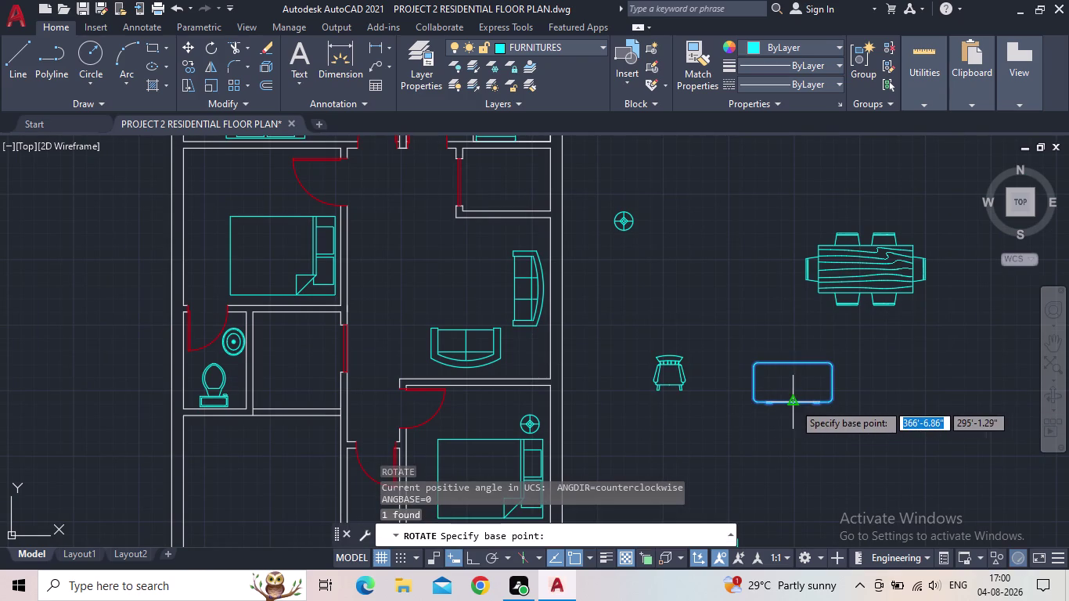
click(794, 404)
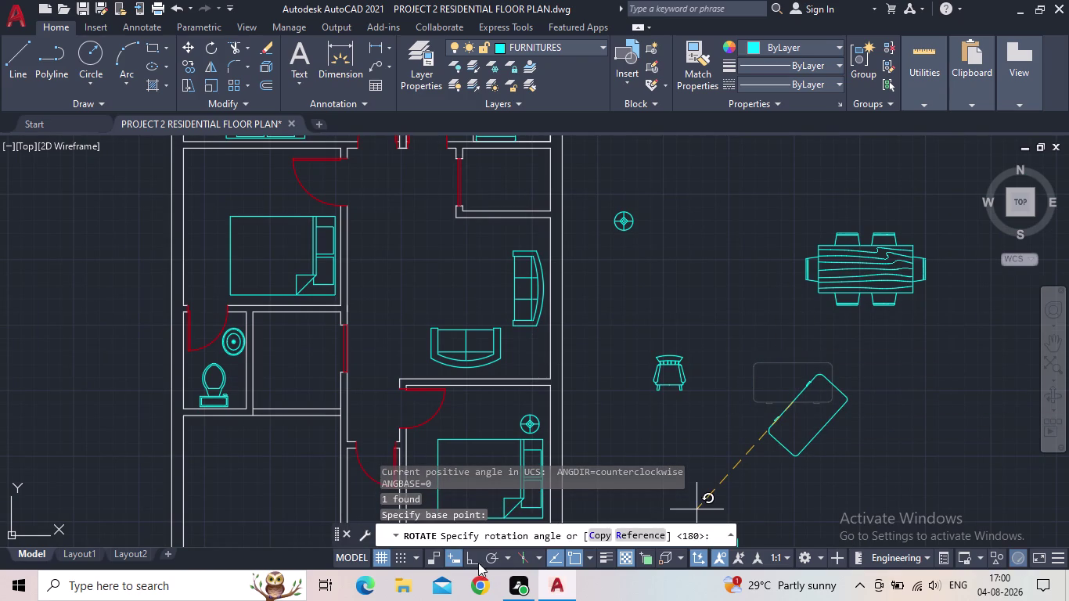
click(476, 563)
click(779, 297)
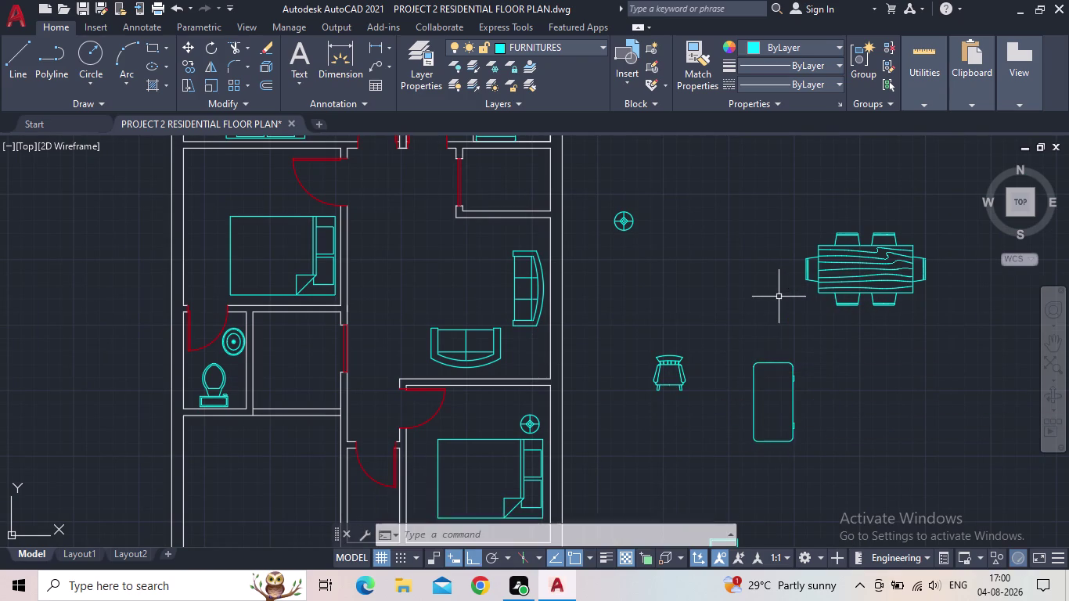
key(Escape)
Grip-move the upright table into the living room between the two sofas.
drag(828, 408, 821, 407)
click(779, 400)
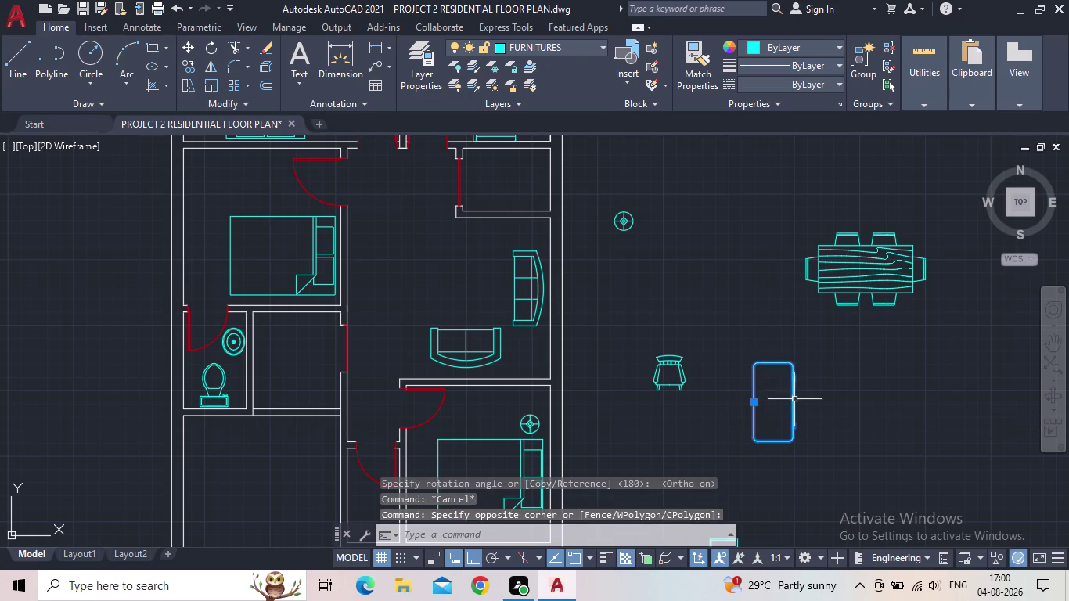
click(751, 402)
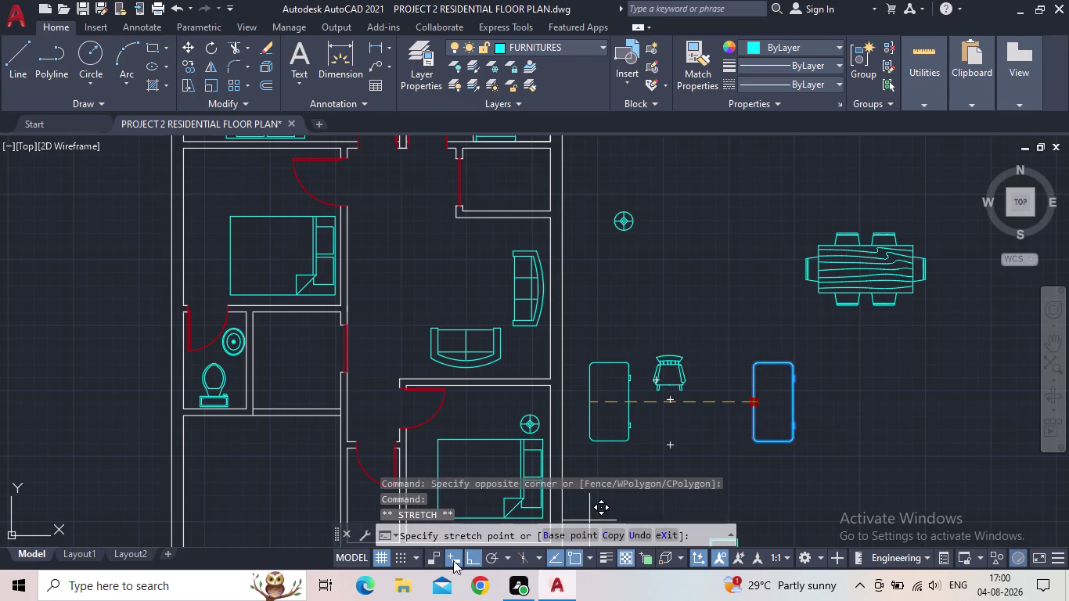
click(469, 558)
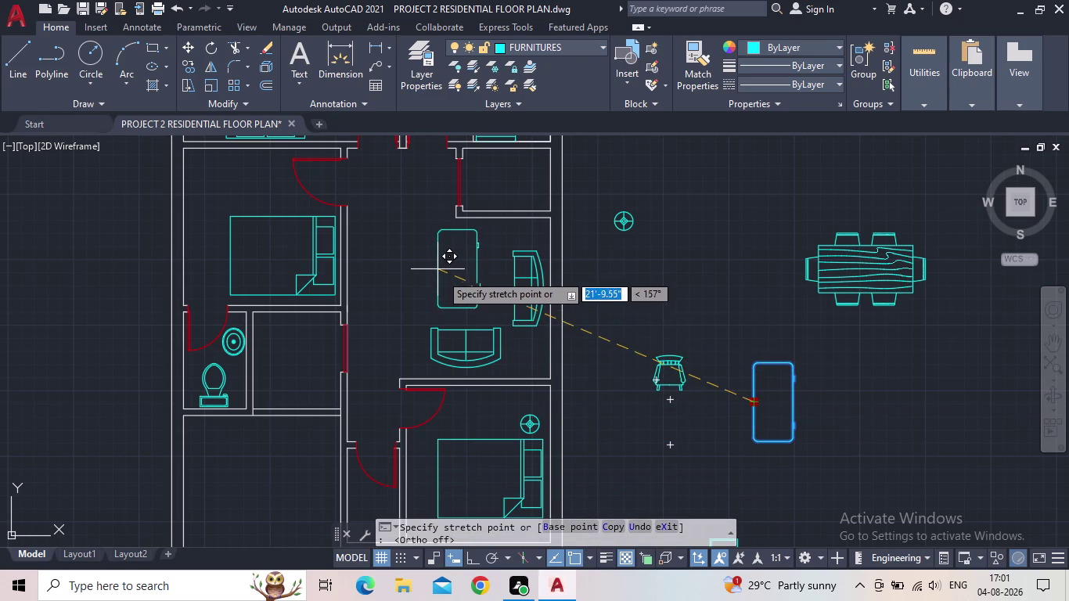
scroll(up, 3)
click(448, 278)
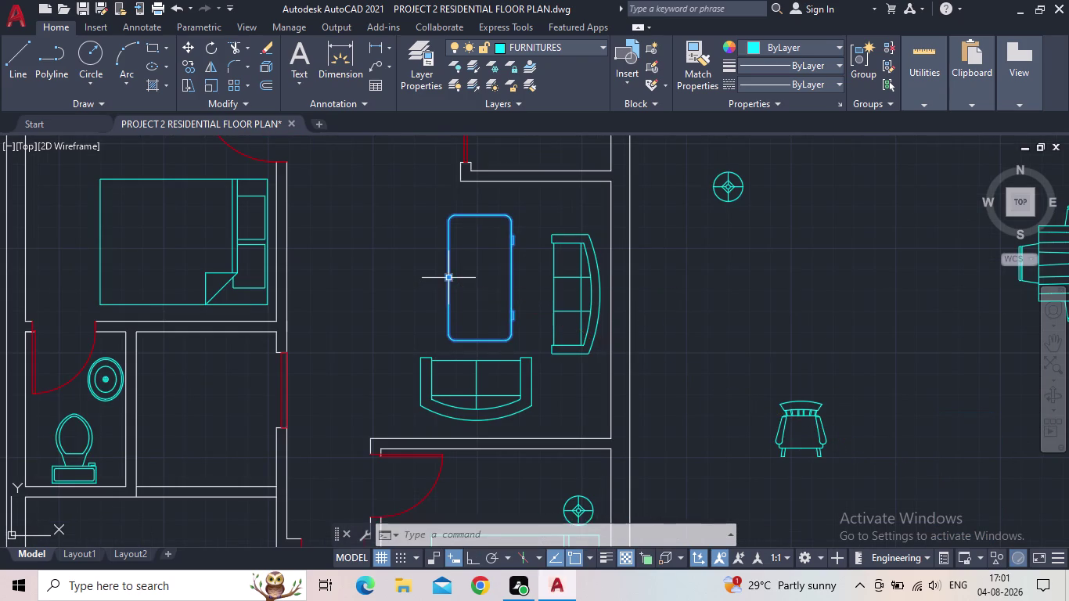
key(Escape)
Shrink the coffee table with the SCALE command.
drag(529, 332, 522, 332)
click(496, 325)
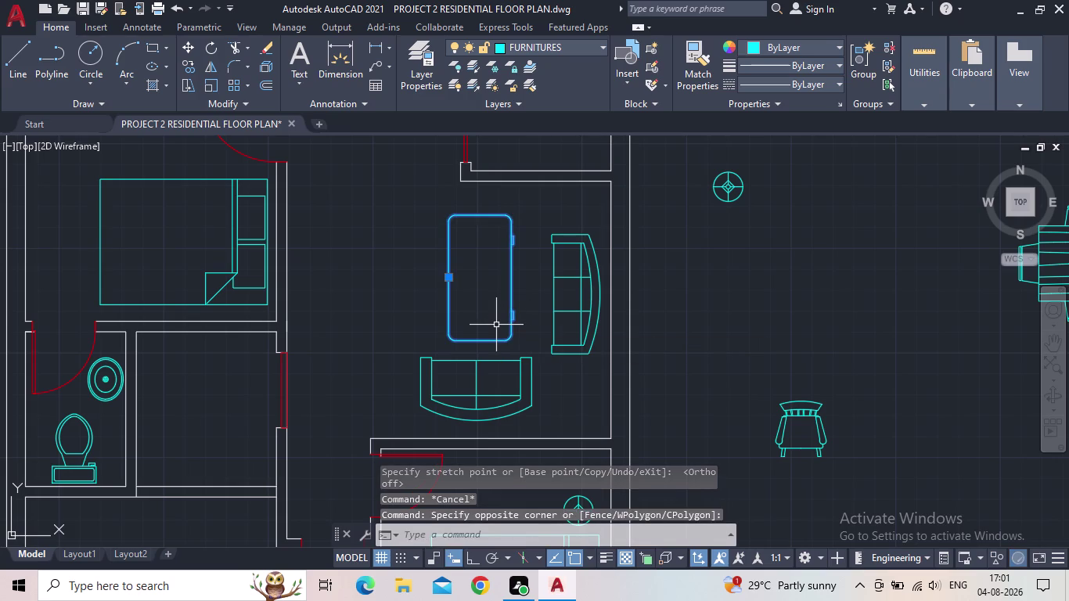
text(SC)
key(space)
key(space)
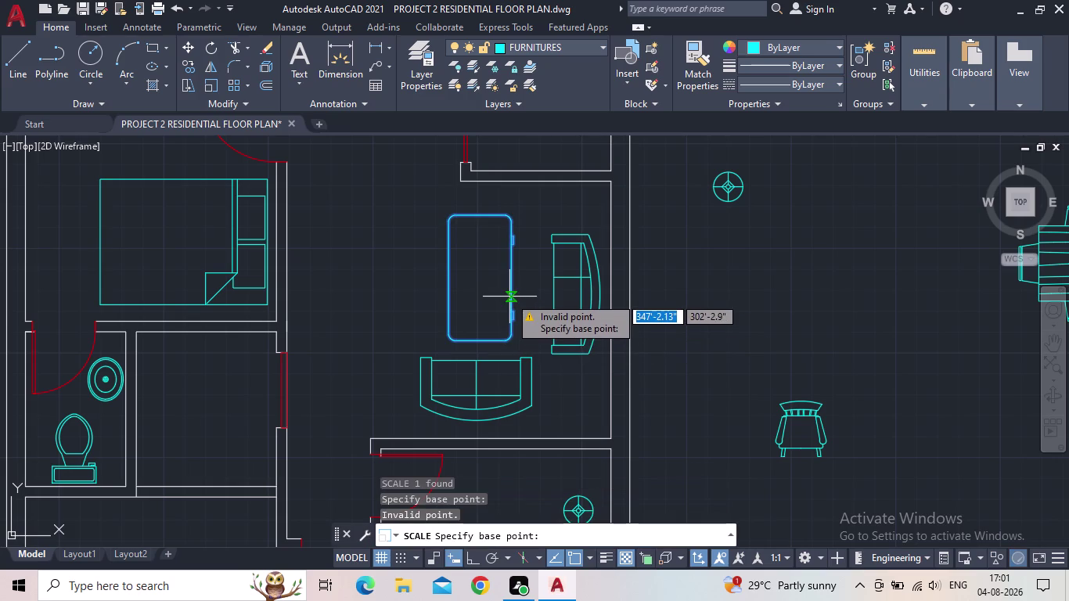
key(Escape)
key(Escape)
key(s)
key(c)
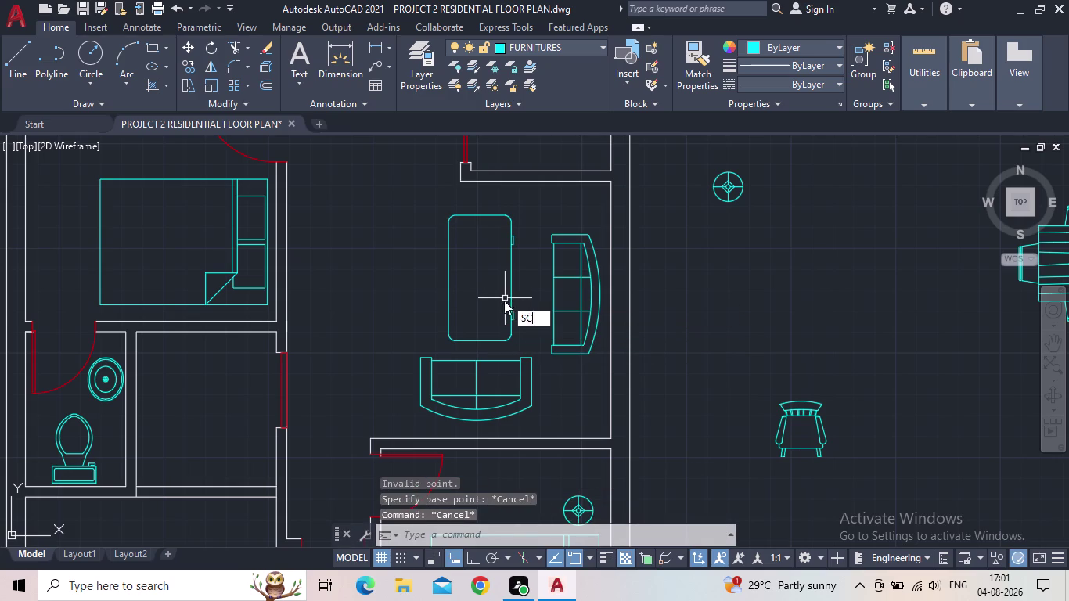
key(space)
click(512, 288)
key(space)
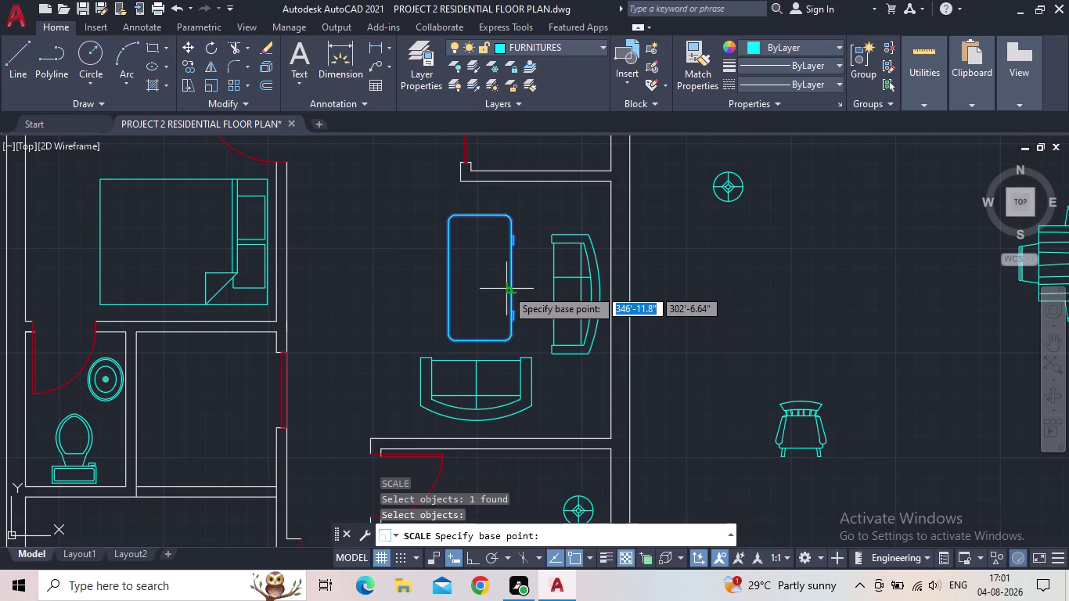
click(511, 289)
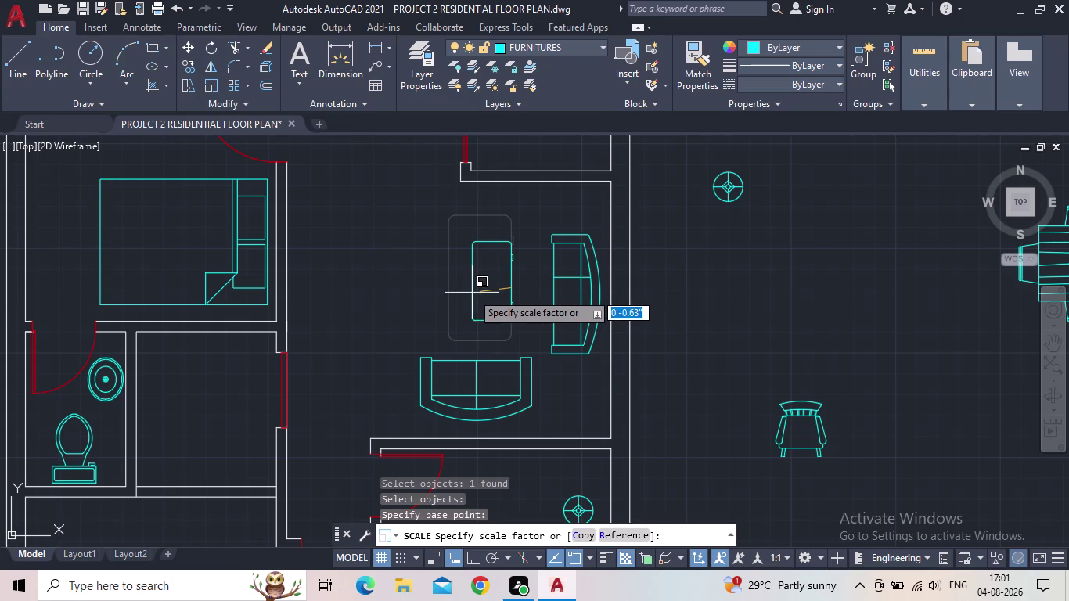
click(472, 293)
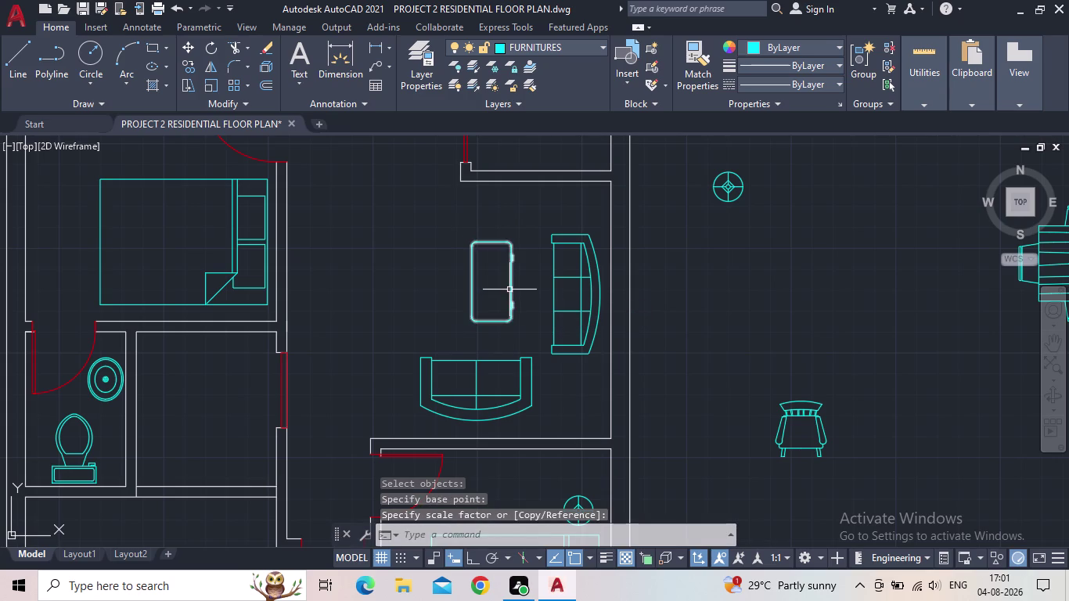
Grip-move the smaller table to centre it between the sofas.
click(511, 290)
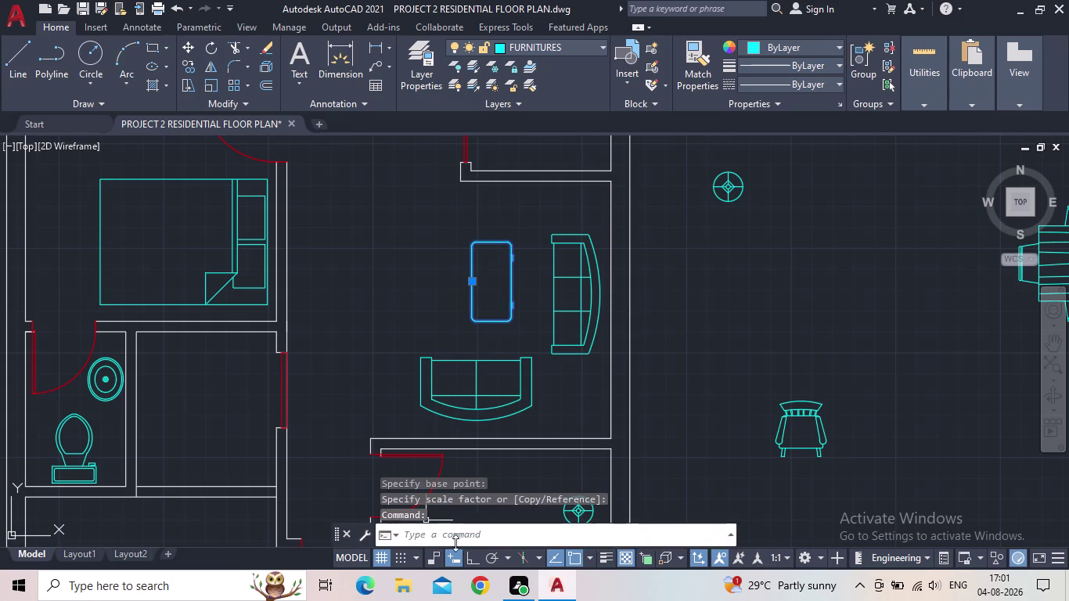
click(473, 282)
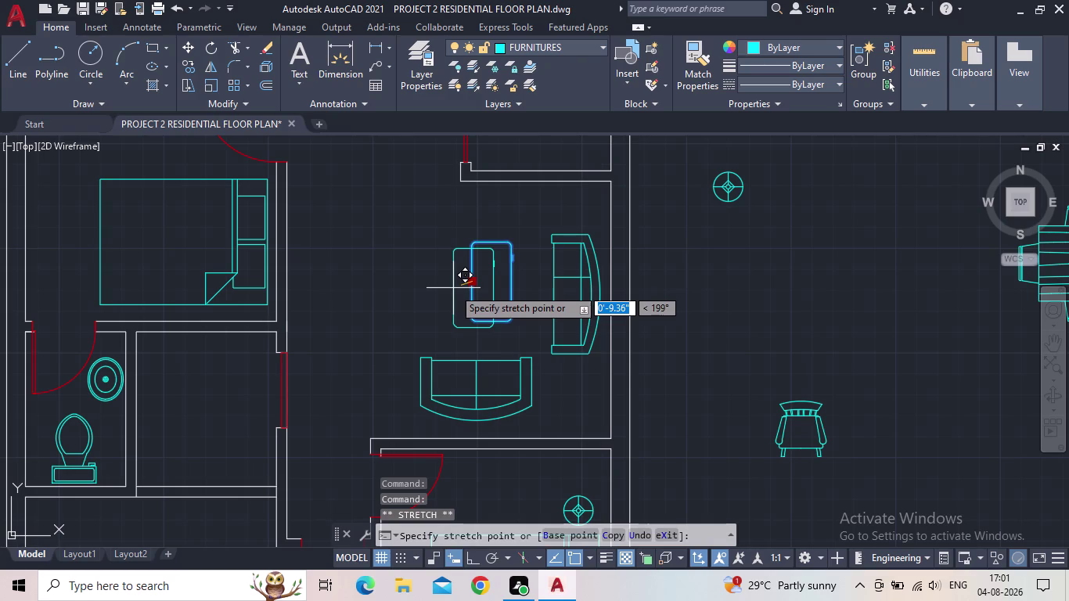
click(454, 288)
key(Escape)
scroll(down, 3)
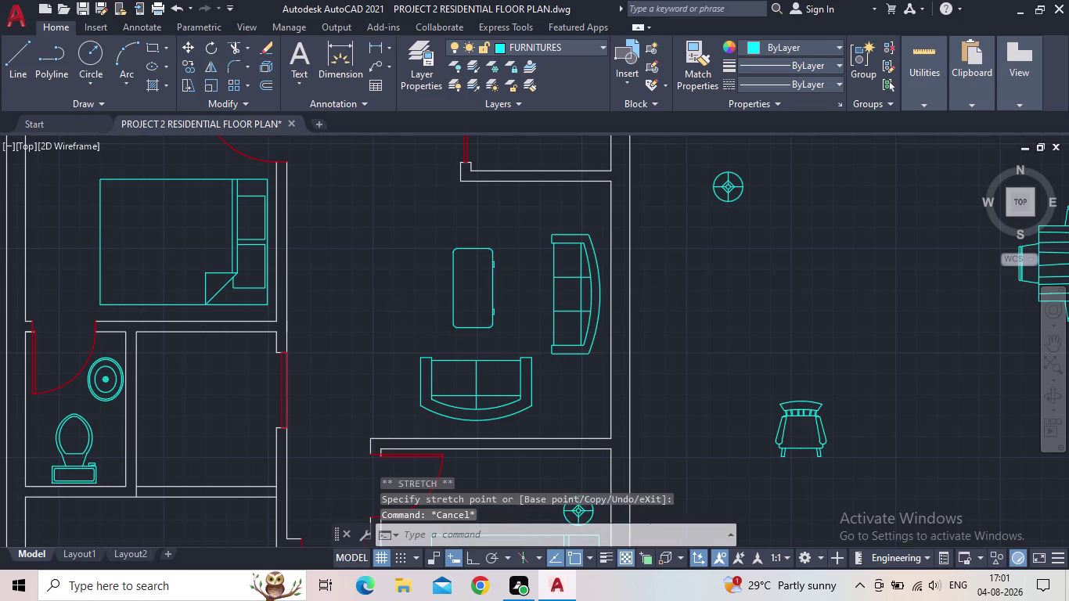
scroll(down, 3)
scroll(up, 3)
click(545, 330)
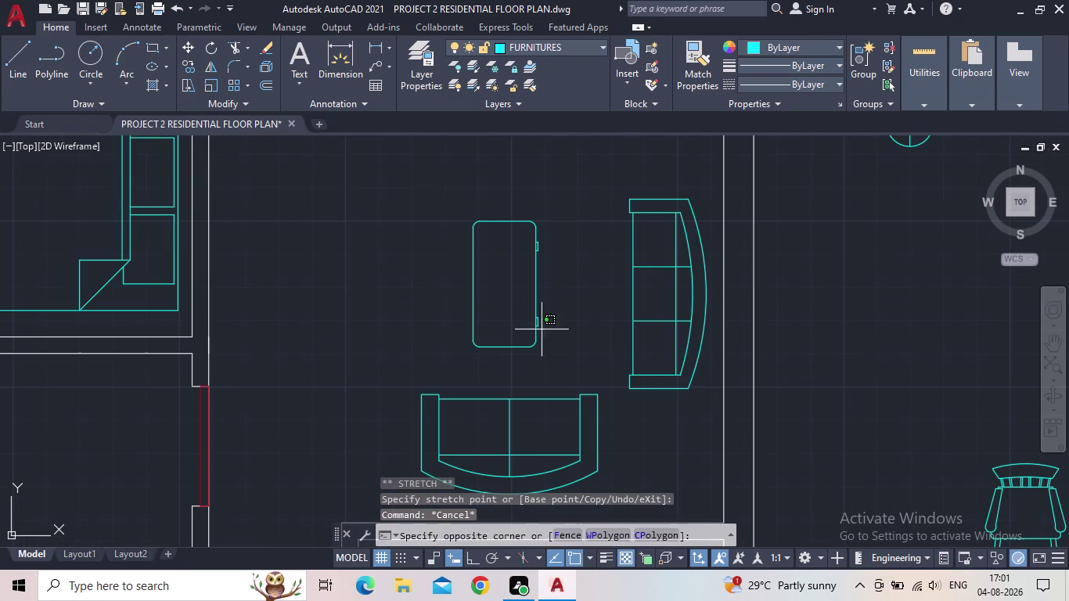
click(527, 328)
click(471, 286)
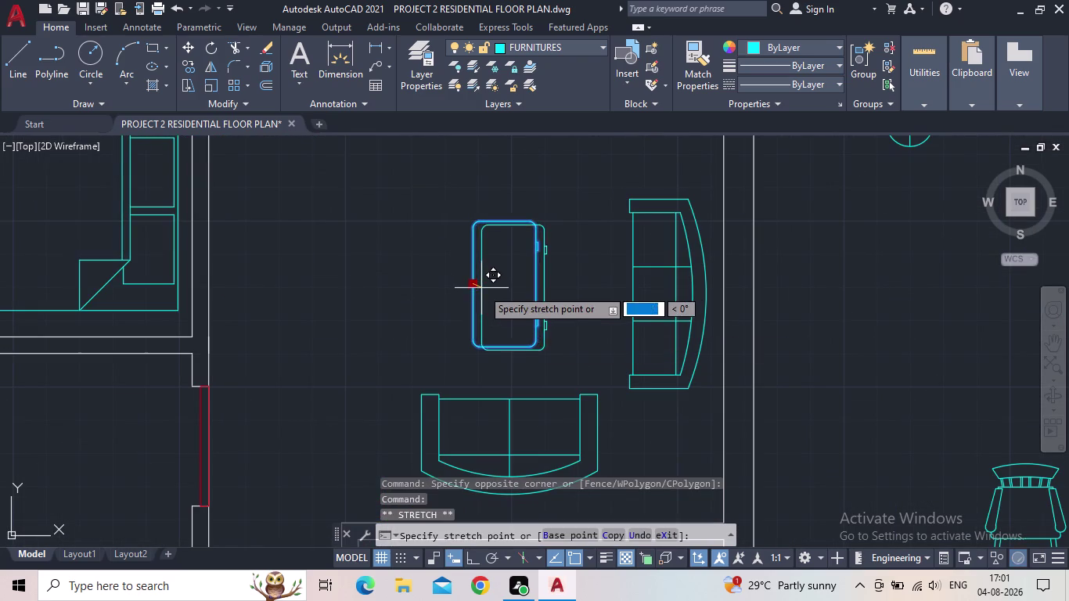
click(490, 291)
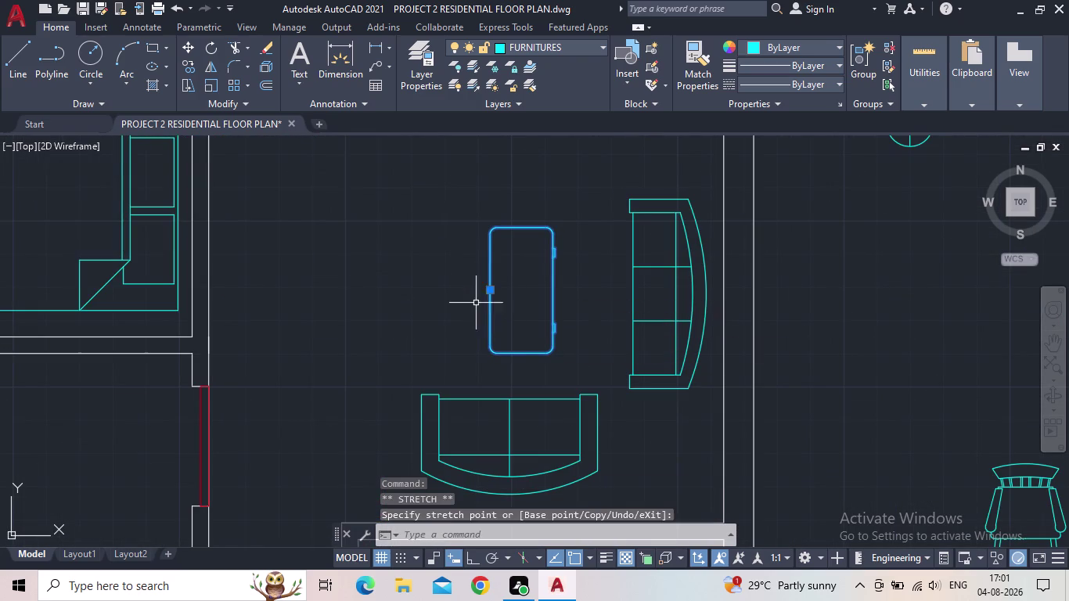
key(Escape)
scroll(down, 3)
middle_drag(484, 349, 445, 324)
scroll(down, 3)
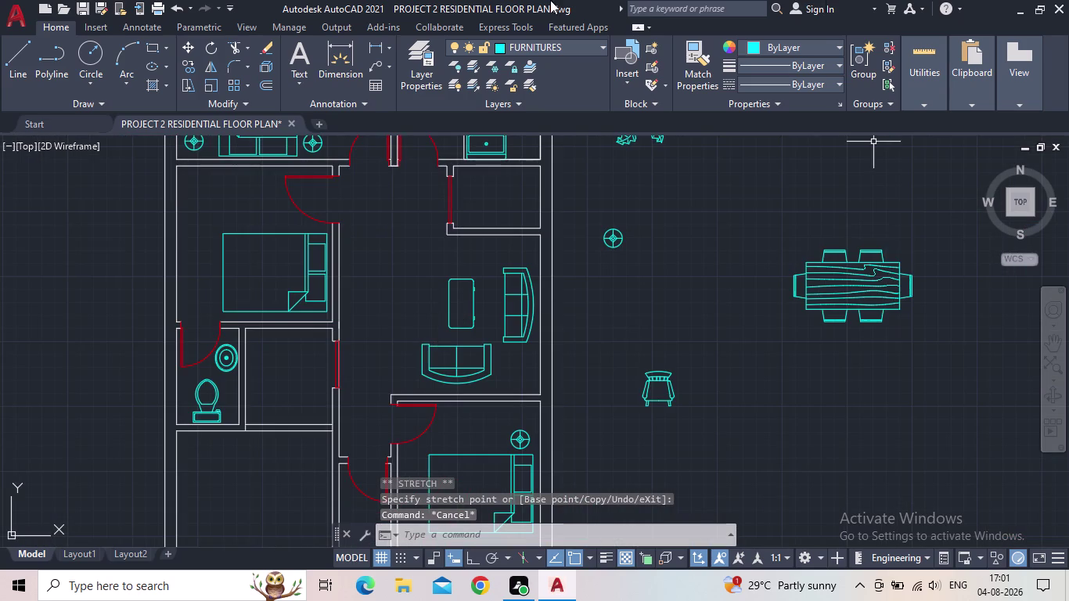
click(88, 46)
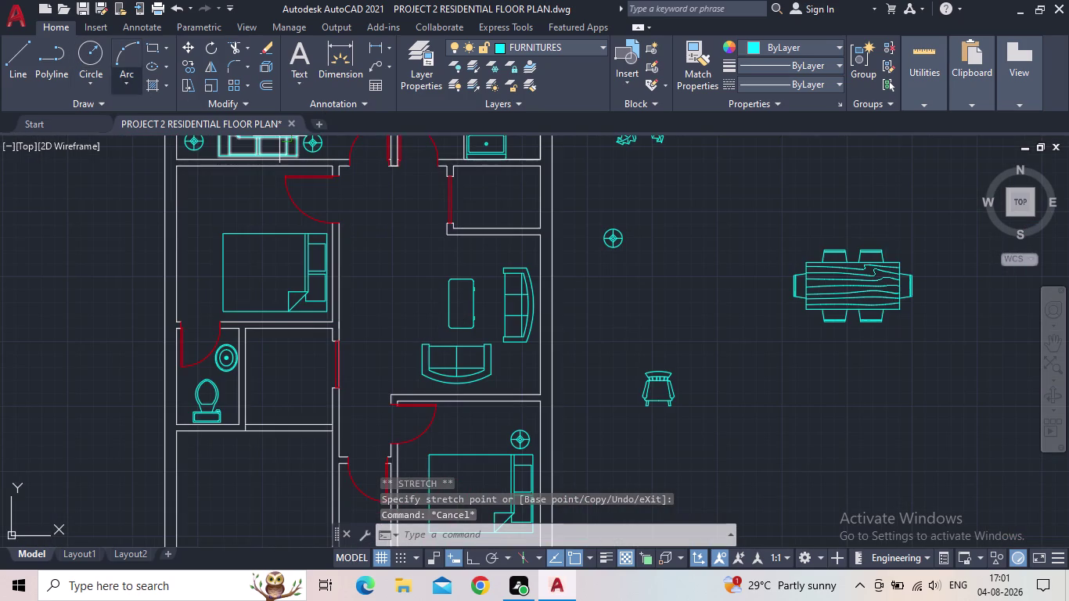
Draw a circle at the coffee table's top-left corner.
scroll(up, 3)
scroll(up, 3)
click(376, 245)
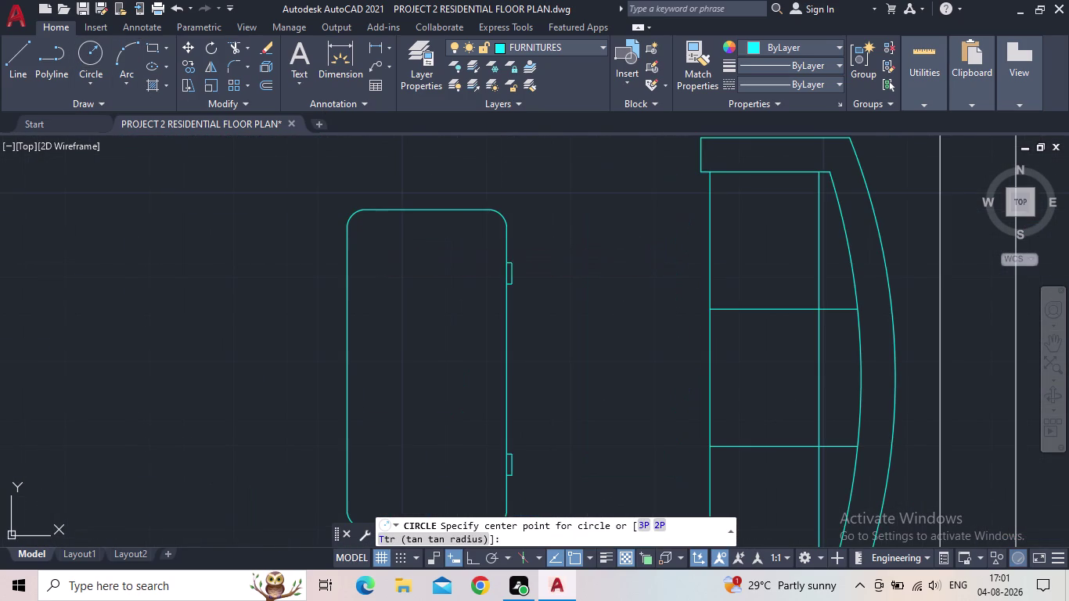
click(383, 261)
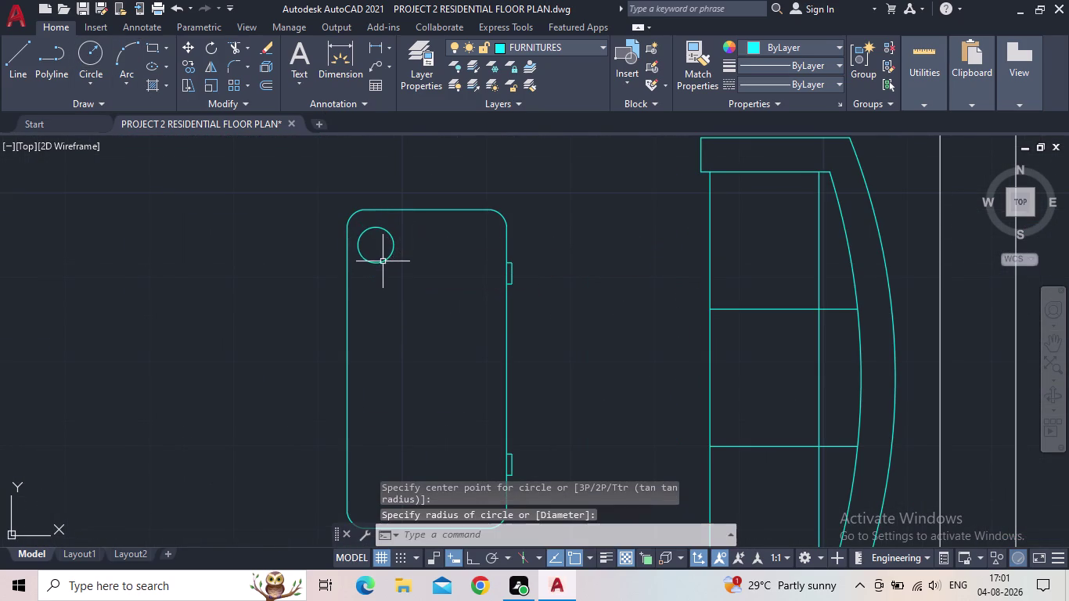
scroll(down, 3)
middle_drag(432, 305, 465, 246)
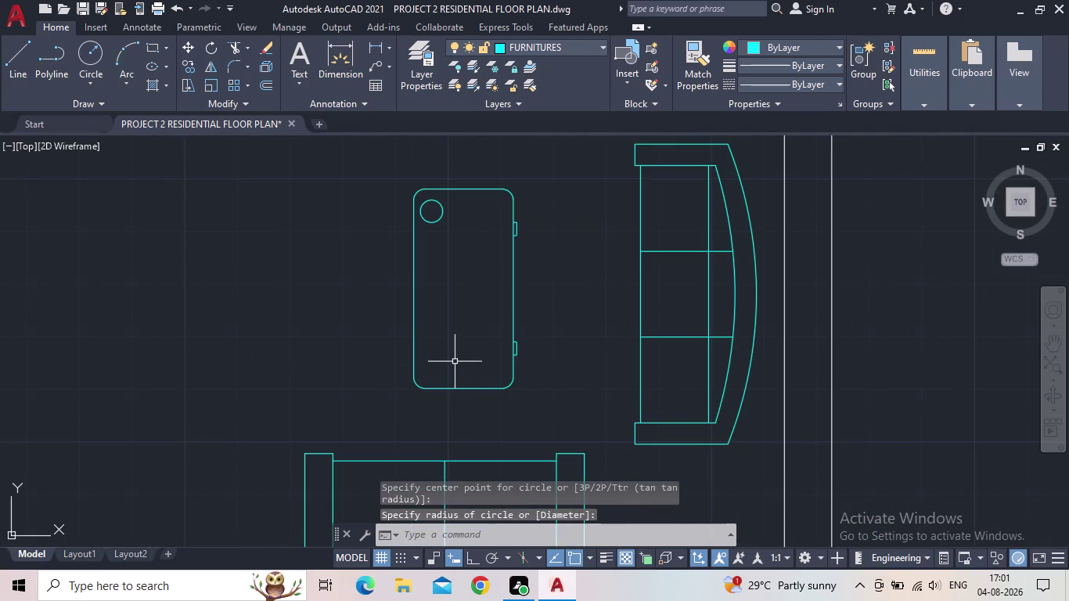
click(438, 364)
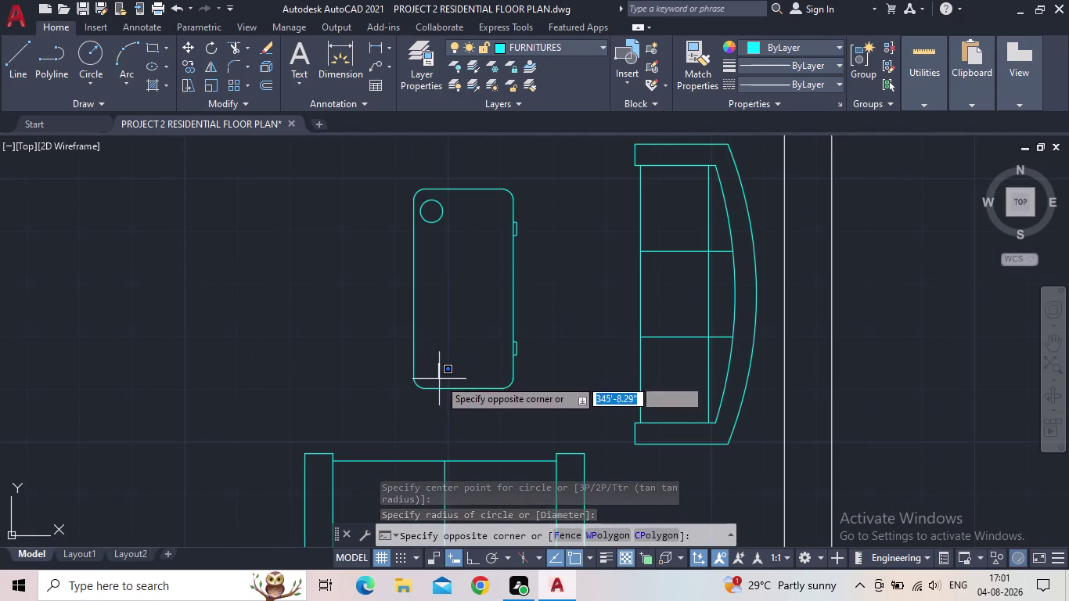
click(440, 378)
Draw a small circle at the table's bottom-left corner.
key(space)
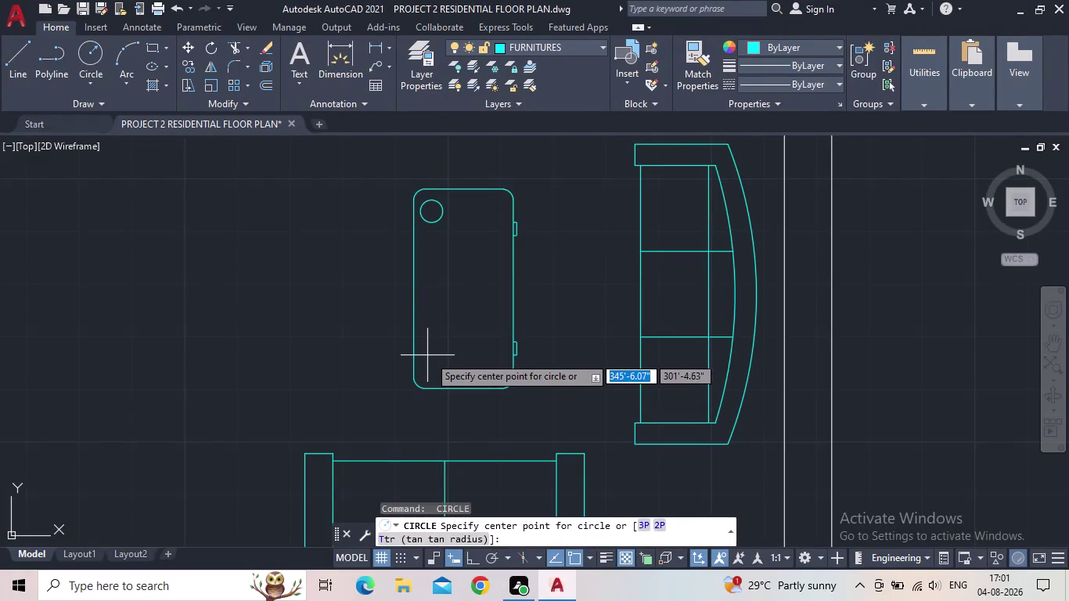
click(432, 357)
click(441, 364)
scroll(down, 3)
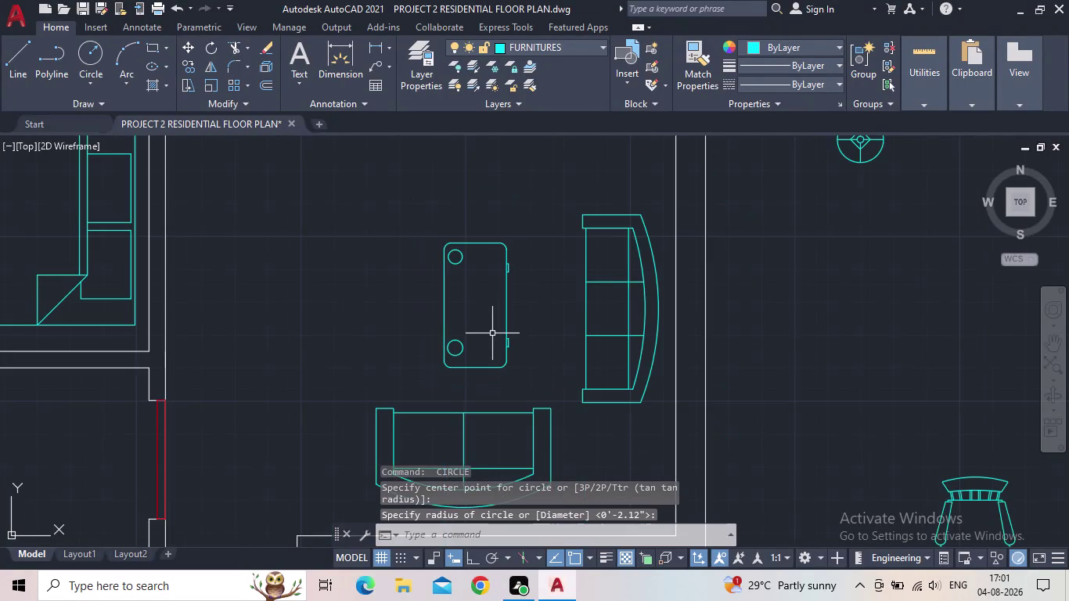
middle_drag(491, 334, 468, 343)
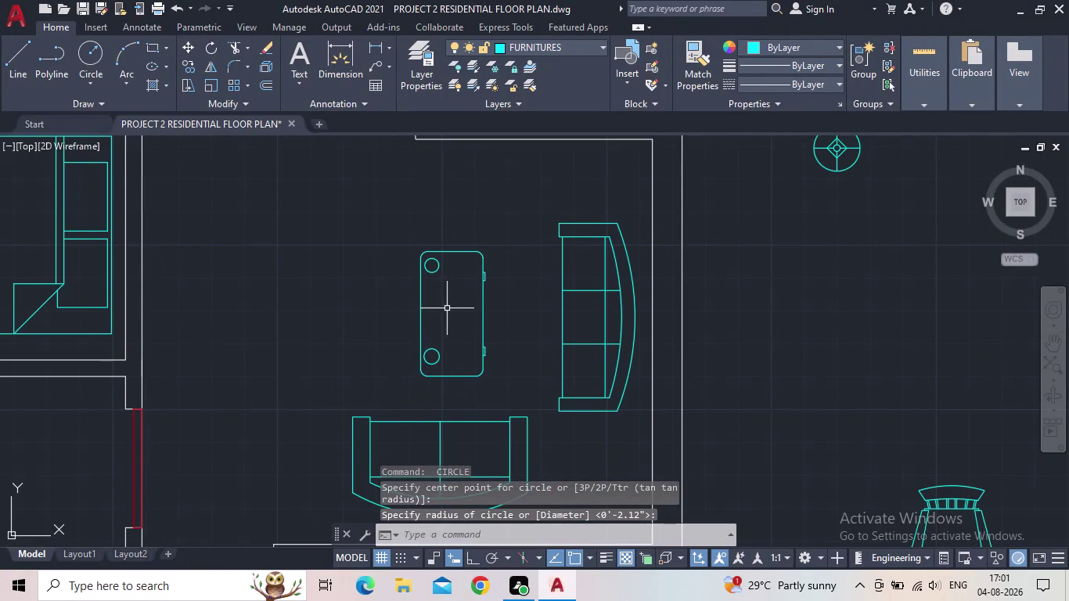
scroll(down, 3)
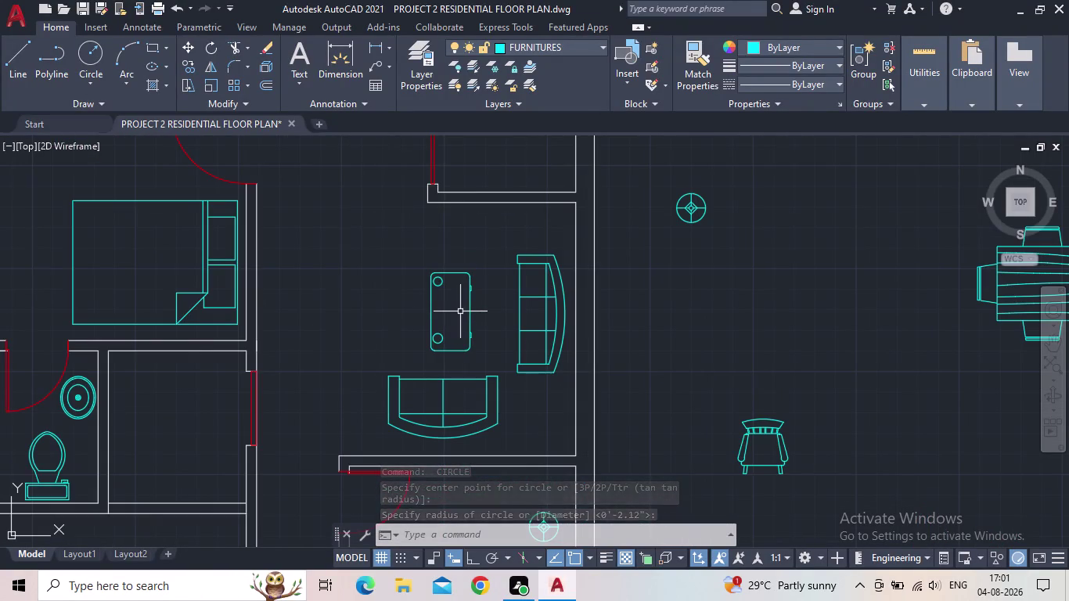
Draw a small circle marking the coffee table's centre.
key(space)
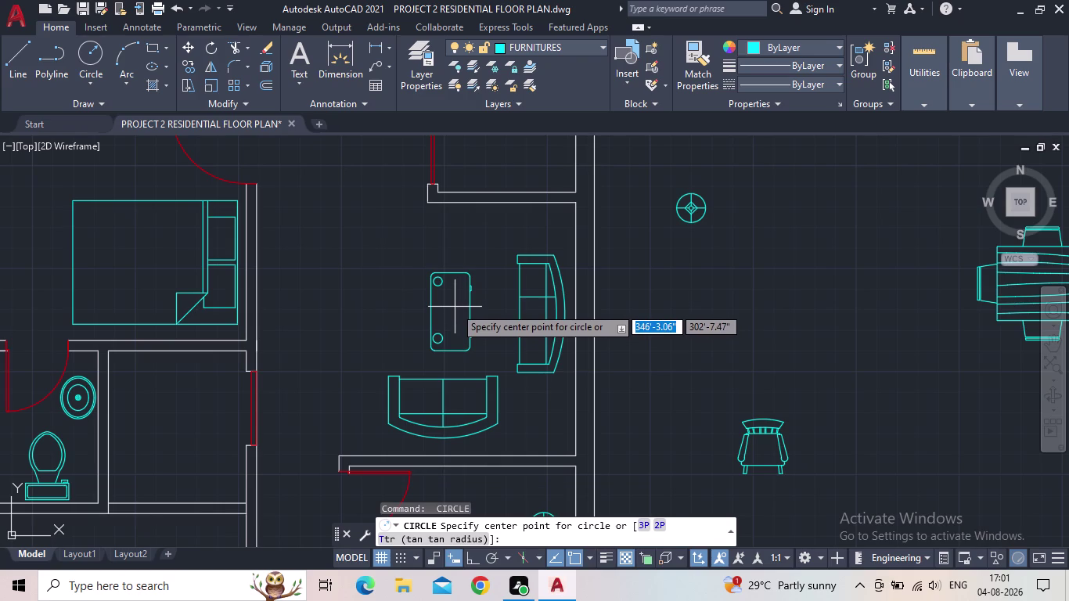
click(455, 307)
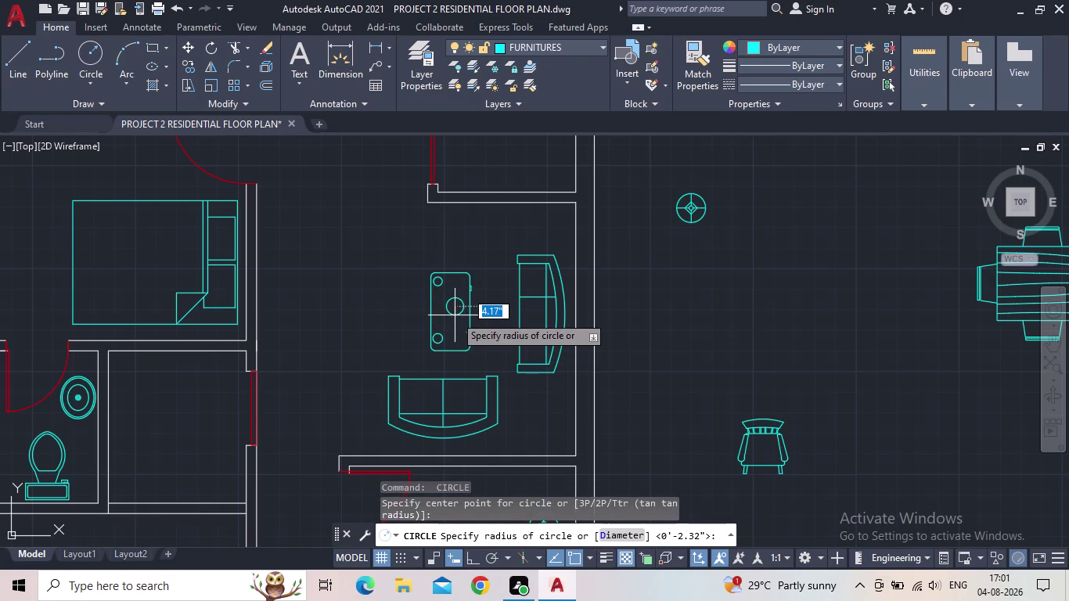
click(455, 312)
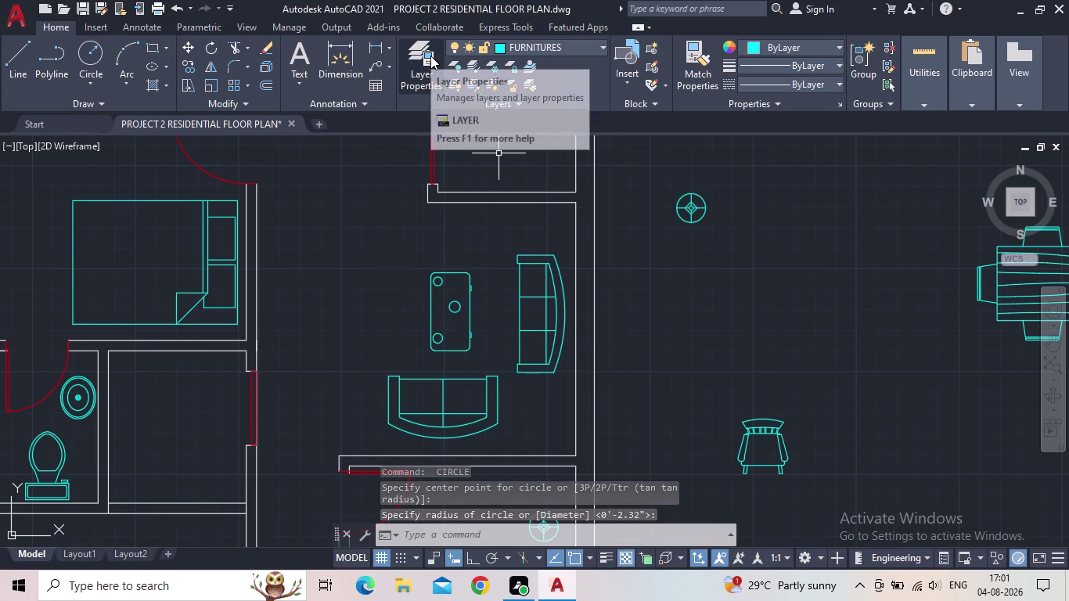
scroll(down, 3)
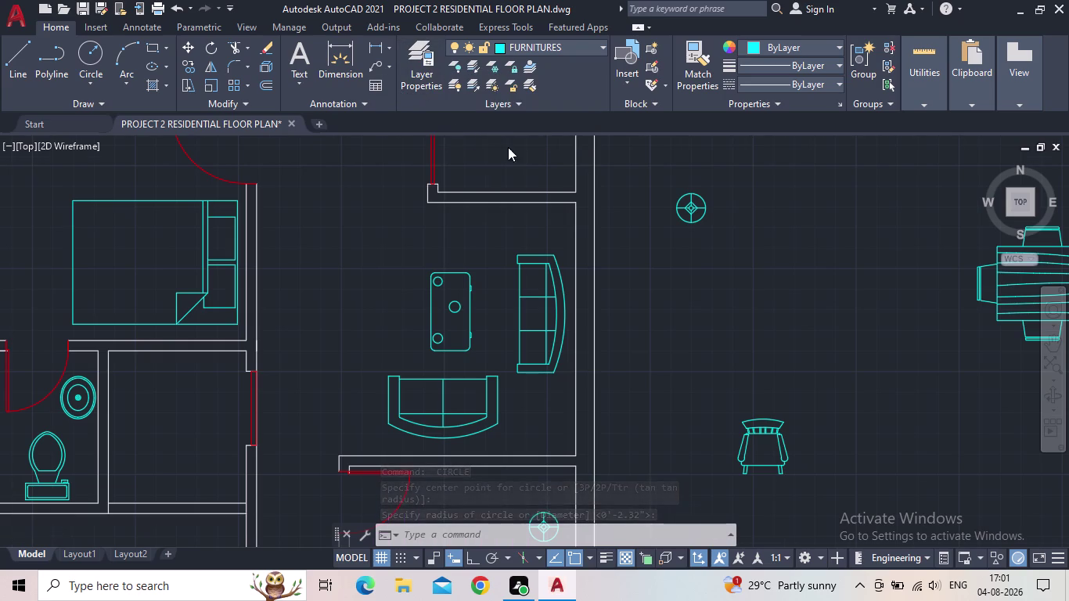
click(84, 11)
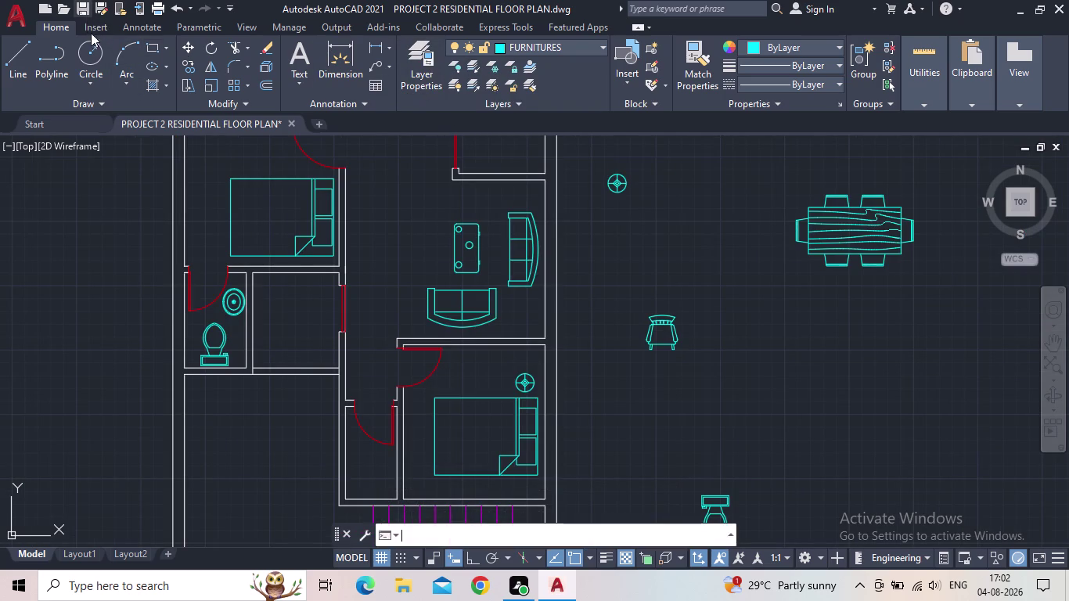
Pan and zoom across the plan toward the loose furniture on the right.
scroll(down, 3)
middle_drag(600, 322, 621, 320)
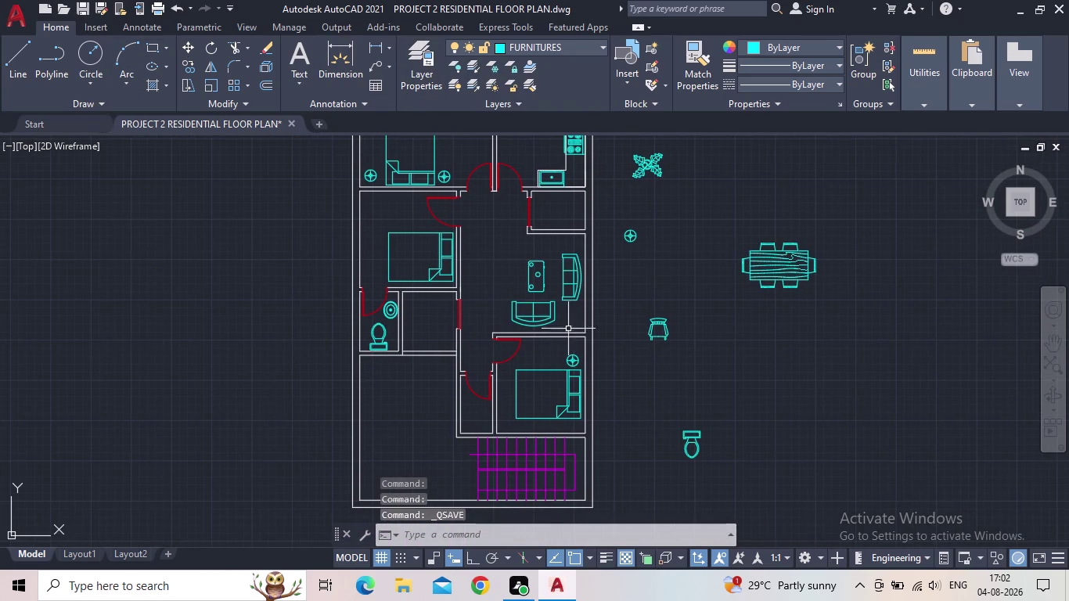
middle_drag(657, 349, 666, 329)
scroll(up, 3)
scroll(down, 3)
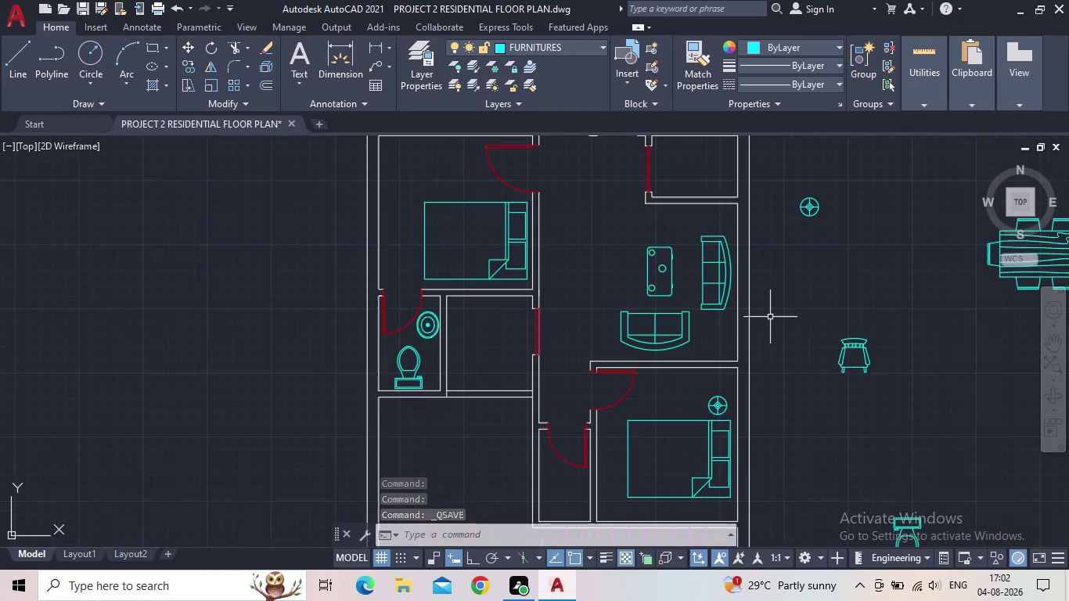
middle_drag(770, 318, 758, 352)
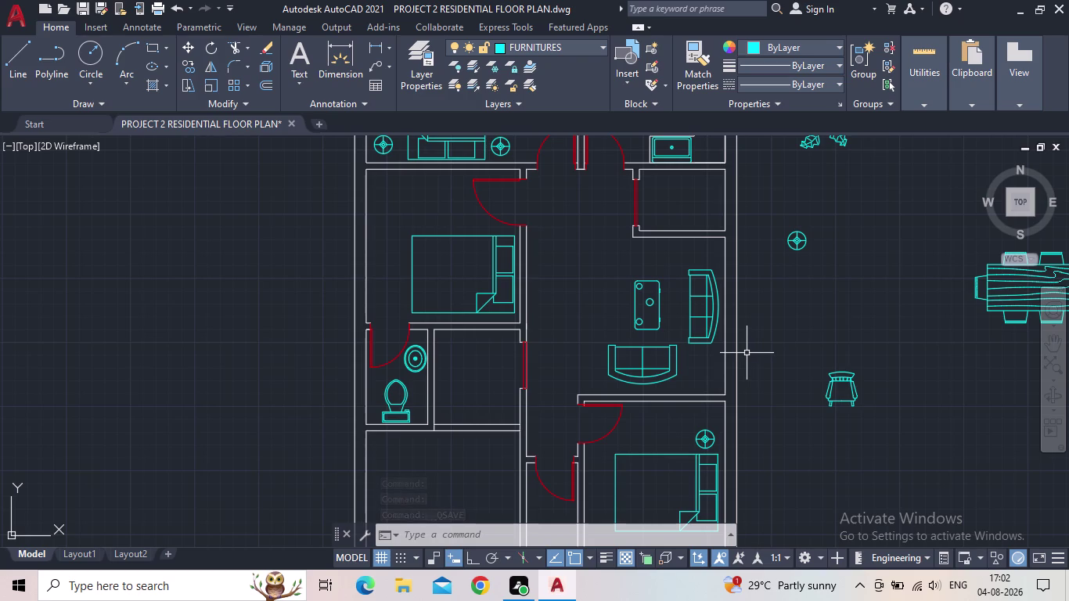
scroll(down, 3)
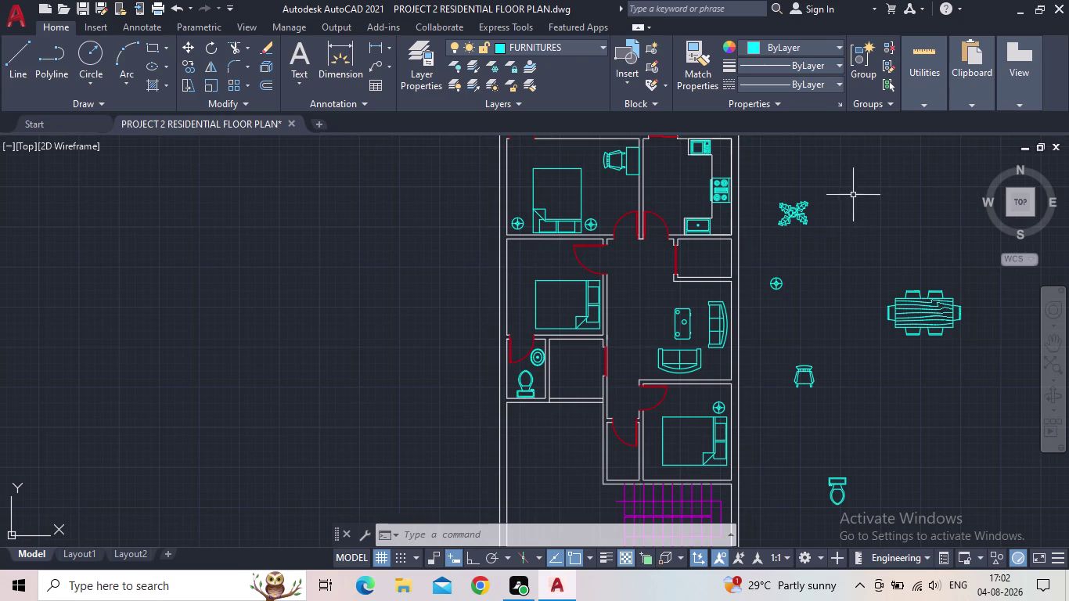
middle_drag(838, 325, 825, 352)
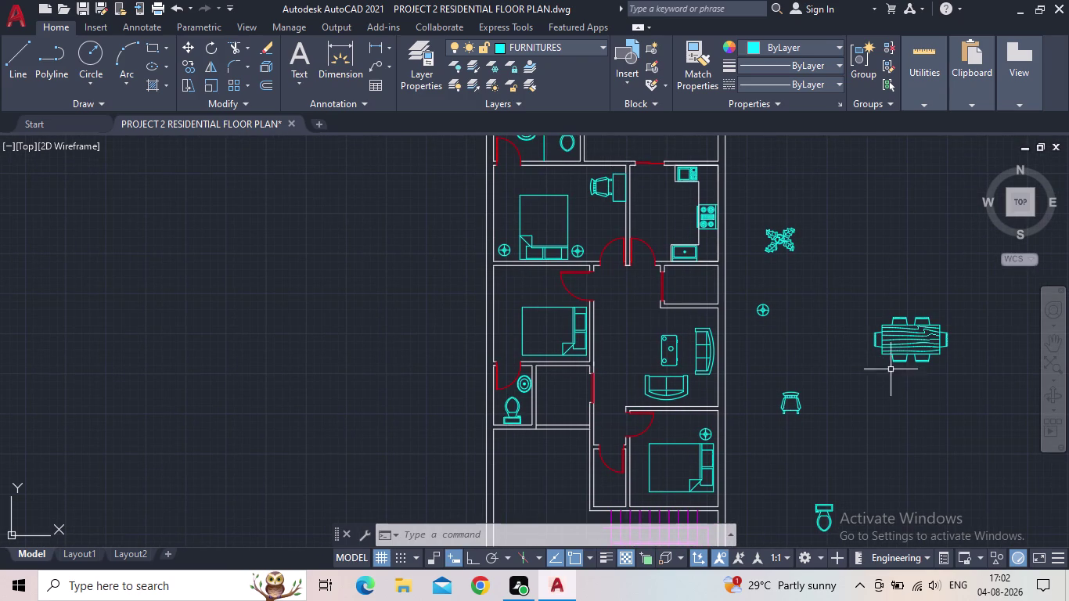
Erase the stray dining table and plant symbol outside the plan.
drag(936, 381, 928, 376)
click(893, 349)
key(Delete)
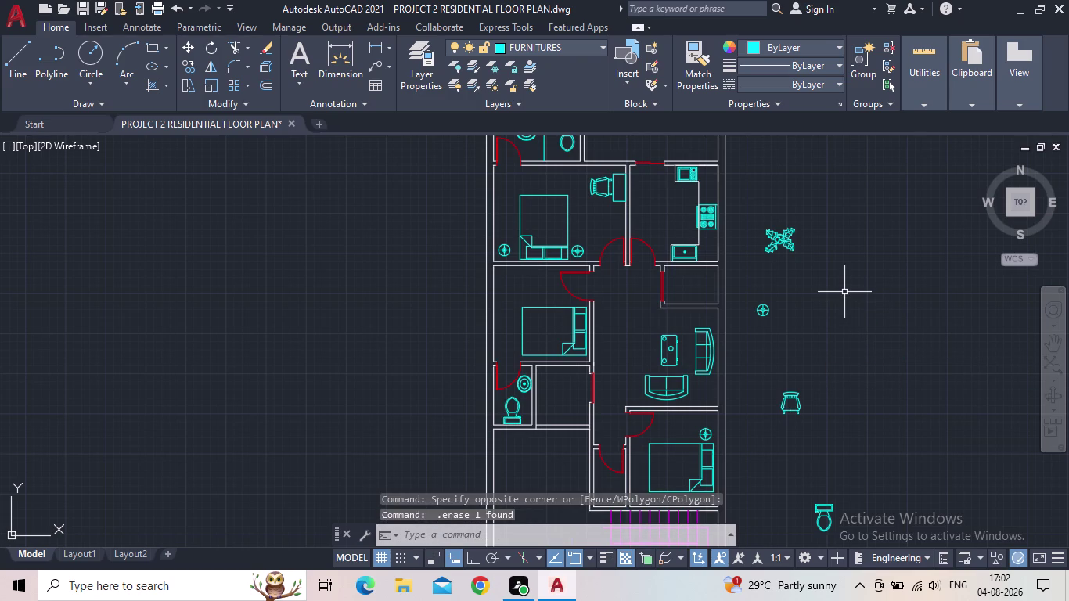
scroll(down, 3)
middle_drag(841, 285, 862, 280)
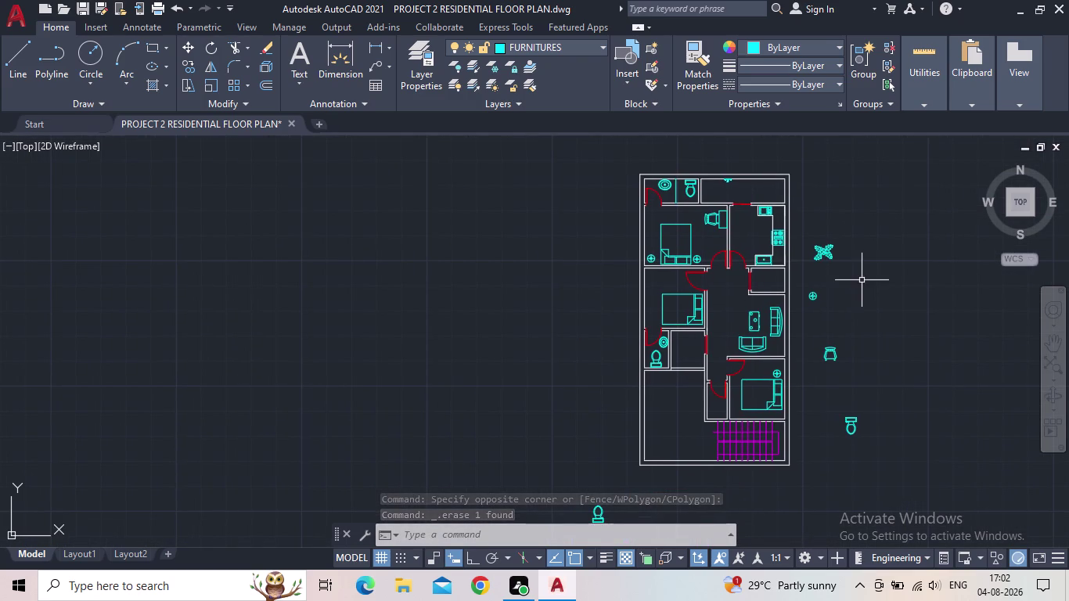
drag(864, 273, 840, 267)
click(814, 251)
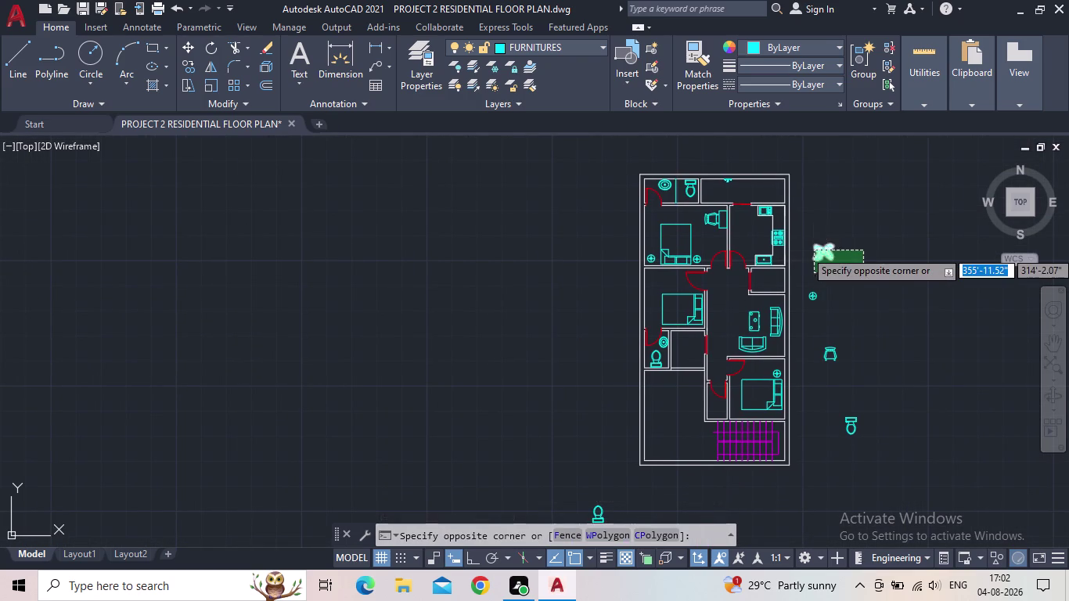
key(Delete)
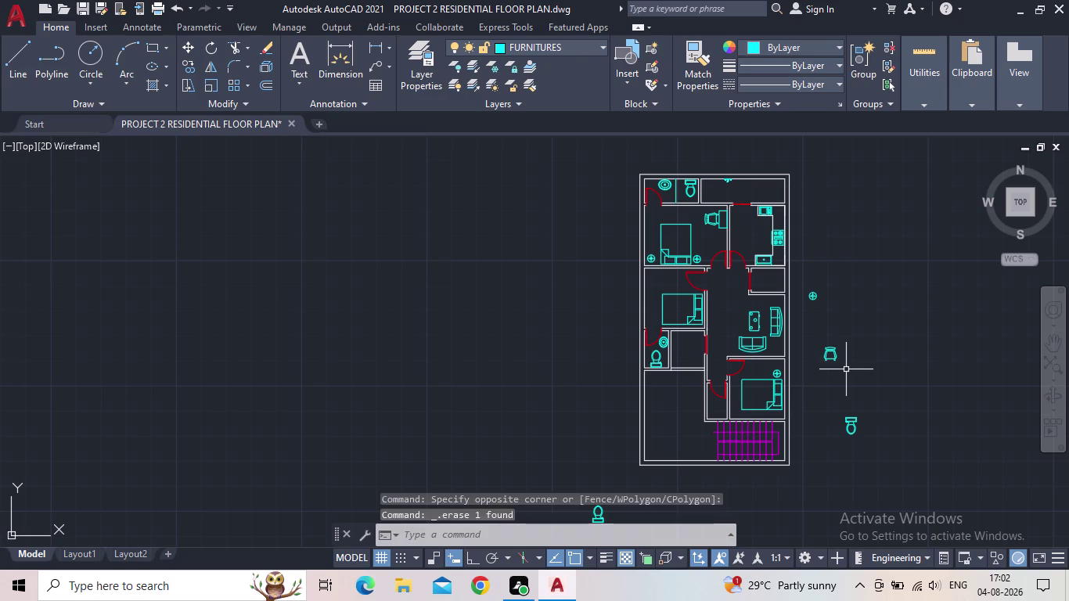
Erase the round fixture symbol and the stray chair and toilet.
click(811, 300)
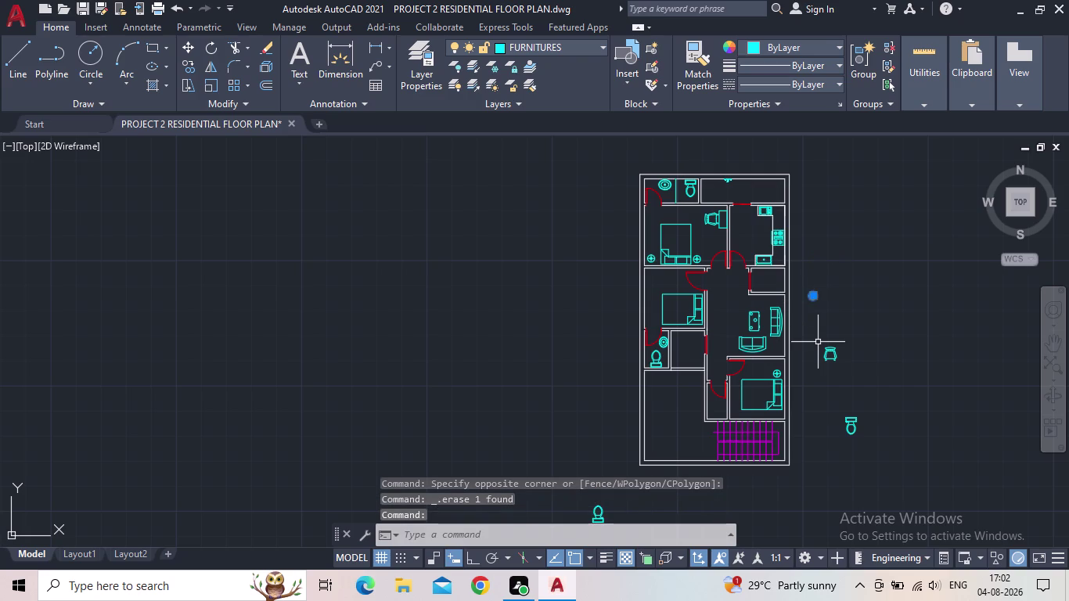
key(Delete)
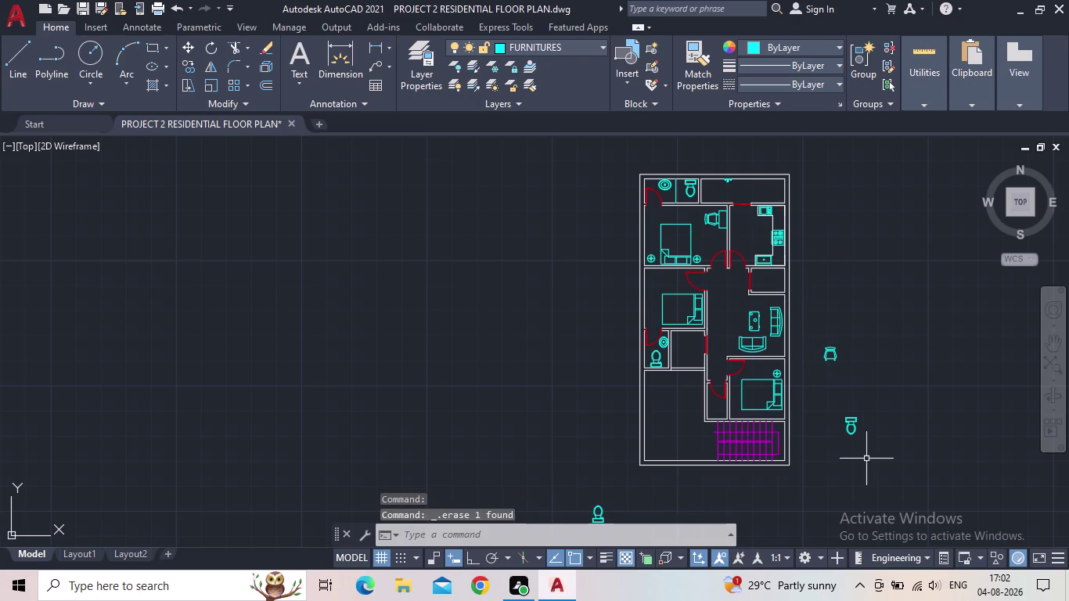
drag(867, 462, 856, 439)
click(810, 335)
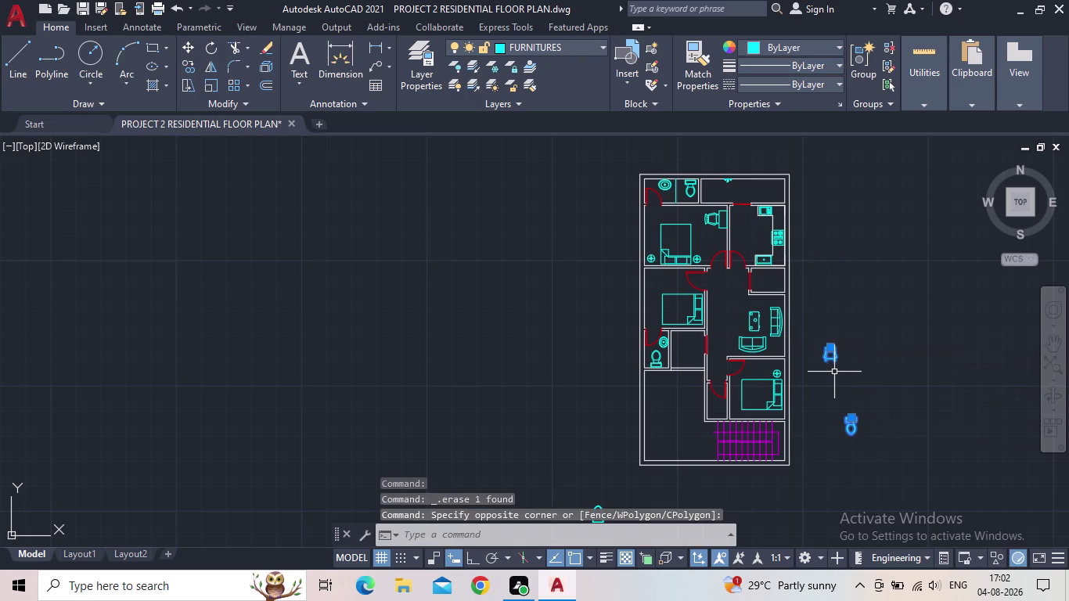
key(Delete)
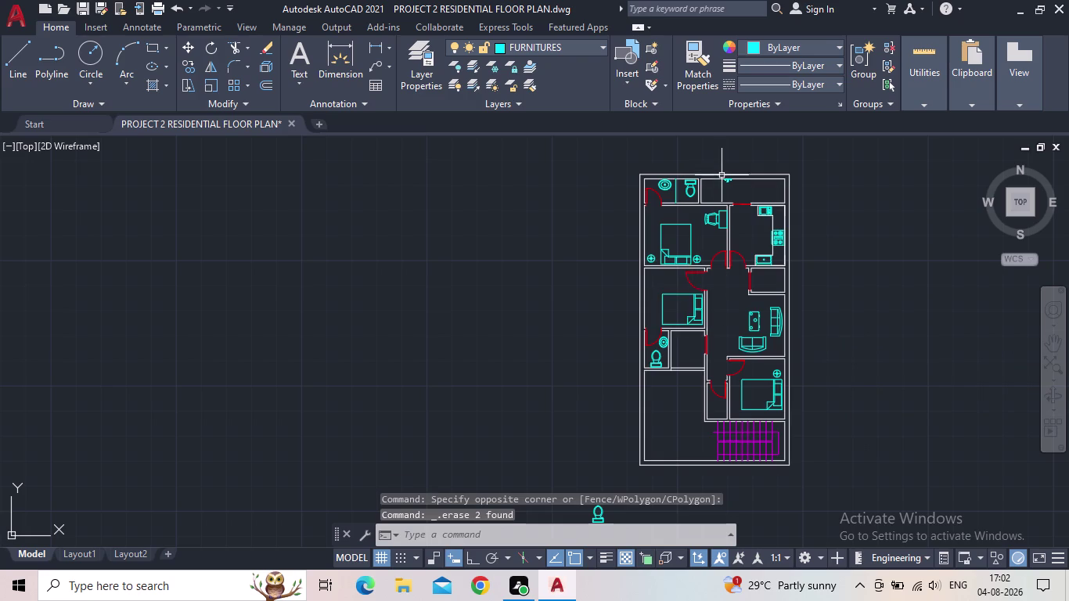
scroll(up, 3)
middle_drag(776, 200, 757, 209)
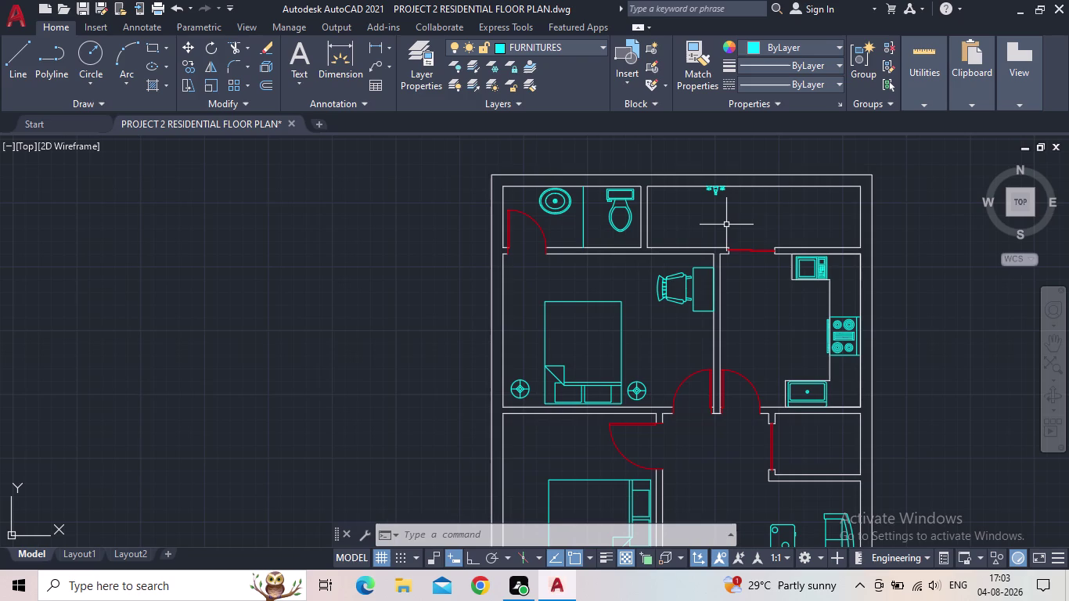
Erase the leftover toilet below the plan.
scroll(down, 3)
middle_drag(740, 266, 720, 269)
middle_drag(729, 276, 695, 284)
scroll(down, 3)
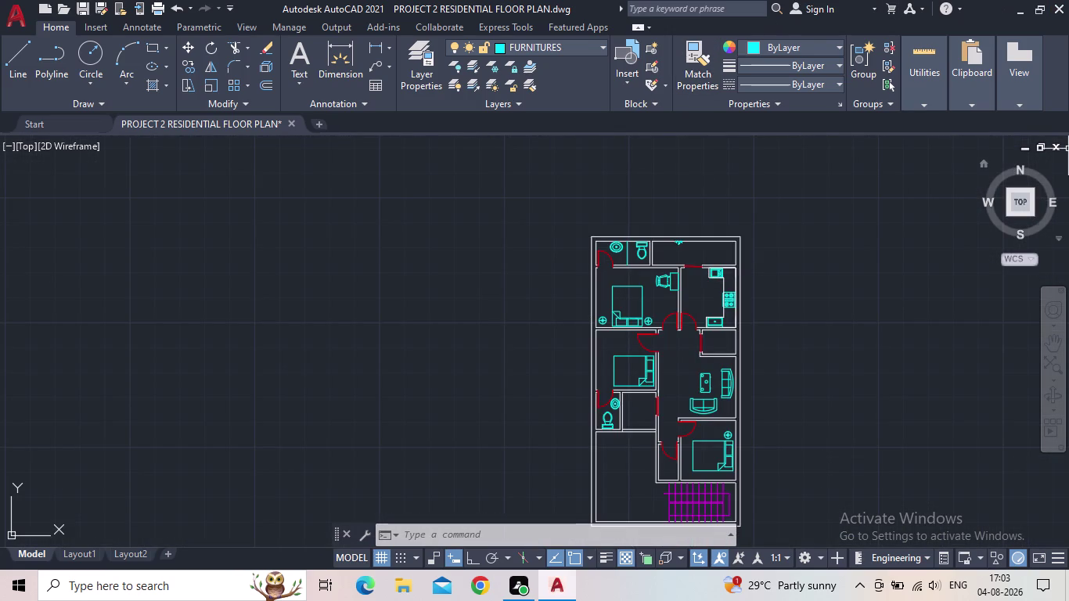
middle_drag(749, 351, 603, 233)
scroll(up, 3)
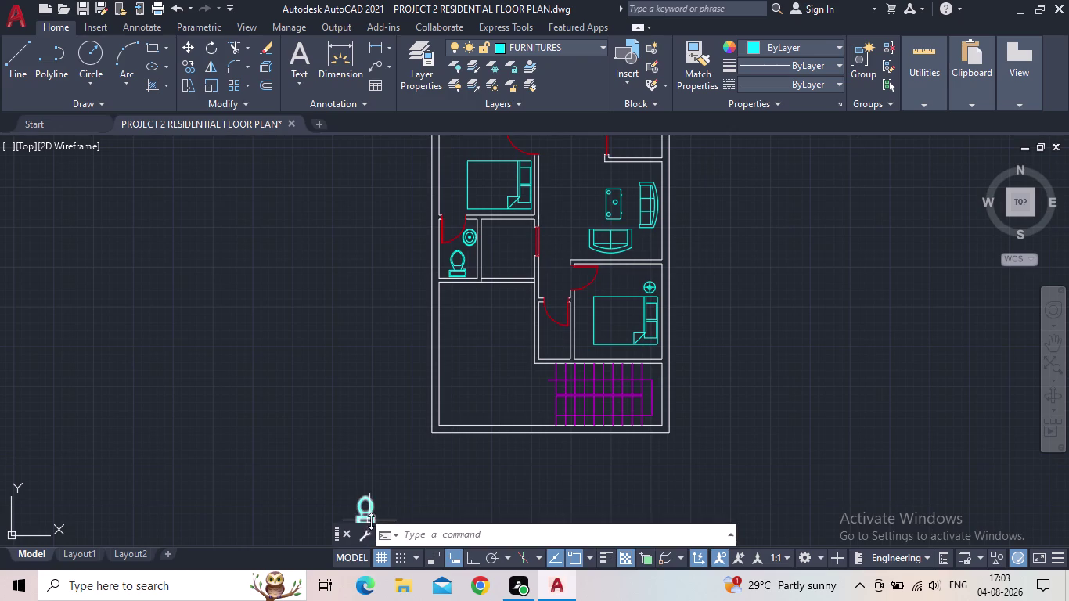
click(371, 501)
key(Delete)
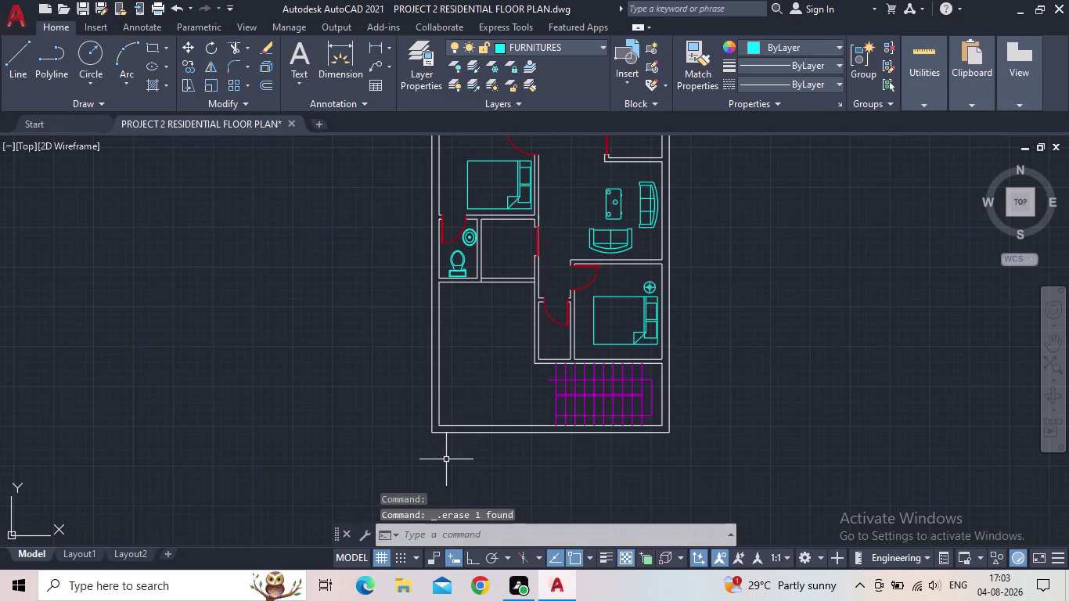
click(415, 69)
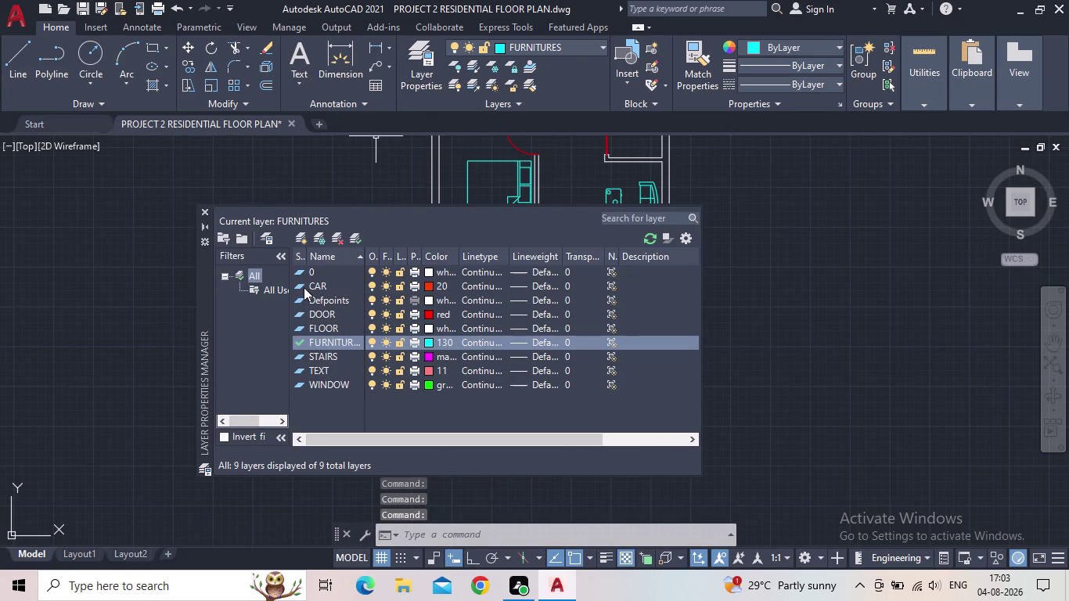
Make the CAR layer current and drop a sample car block from Tool Palettes.
double_click(300, 285)
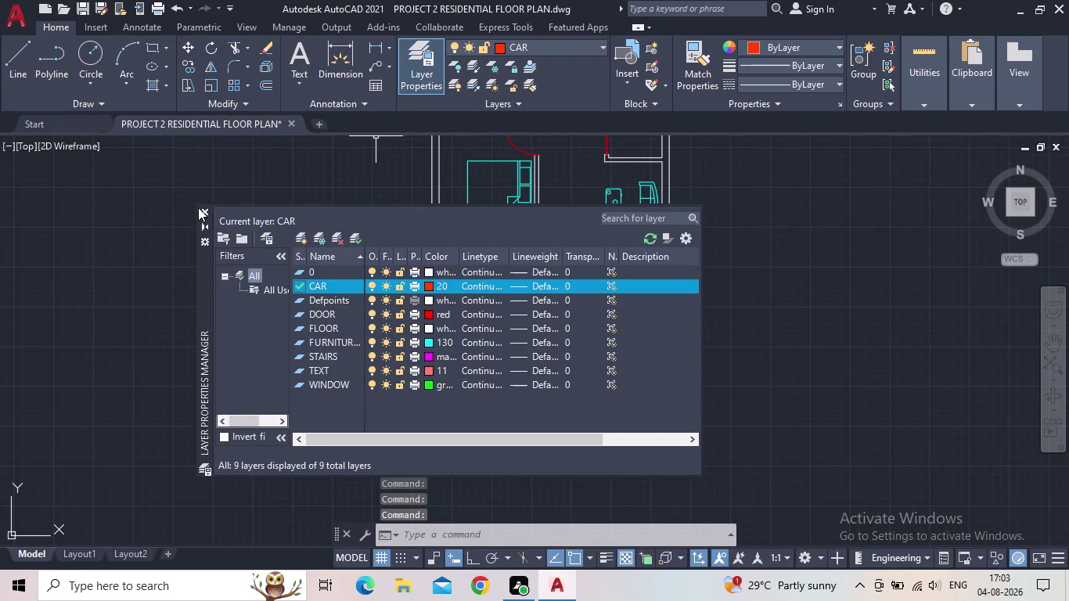
click(200, 207)
key(t)
key(o)
key(o)
key(l)
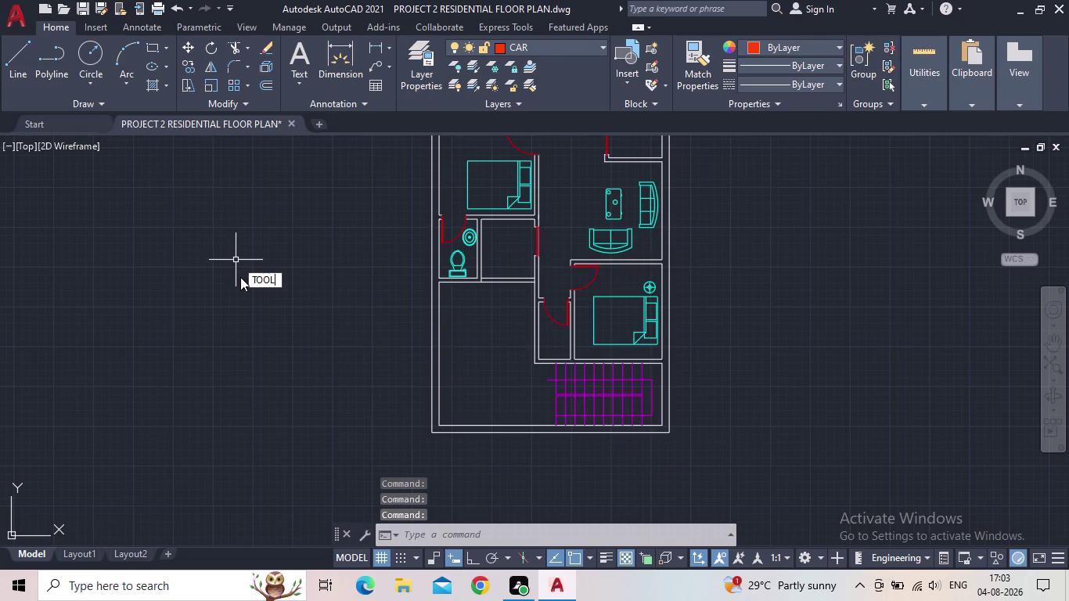
click(341, 297)
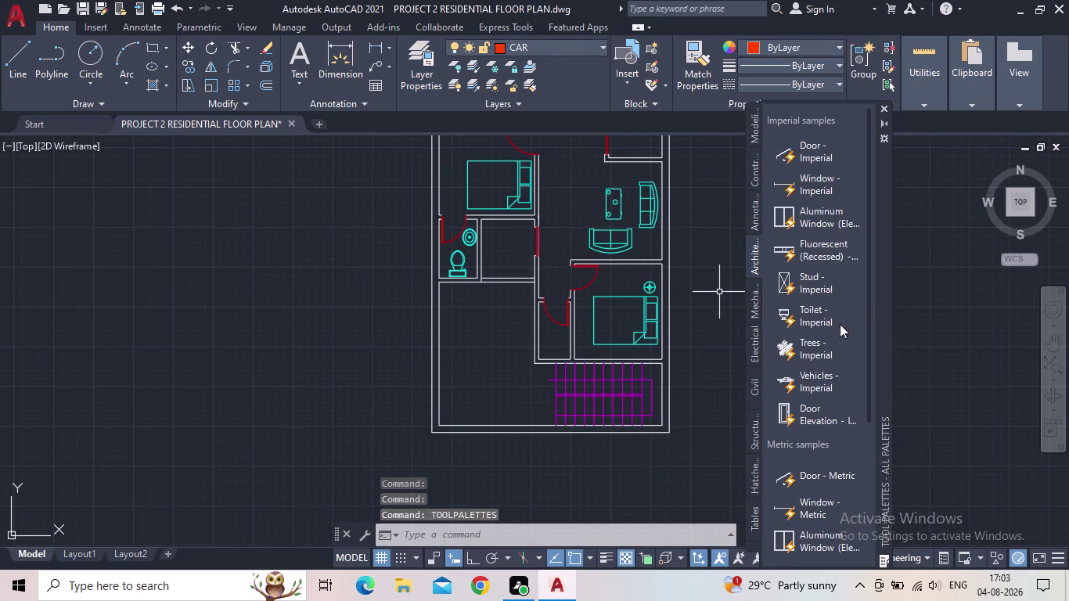
drag(808, 379, 299, 389)
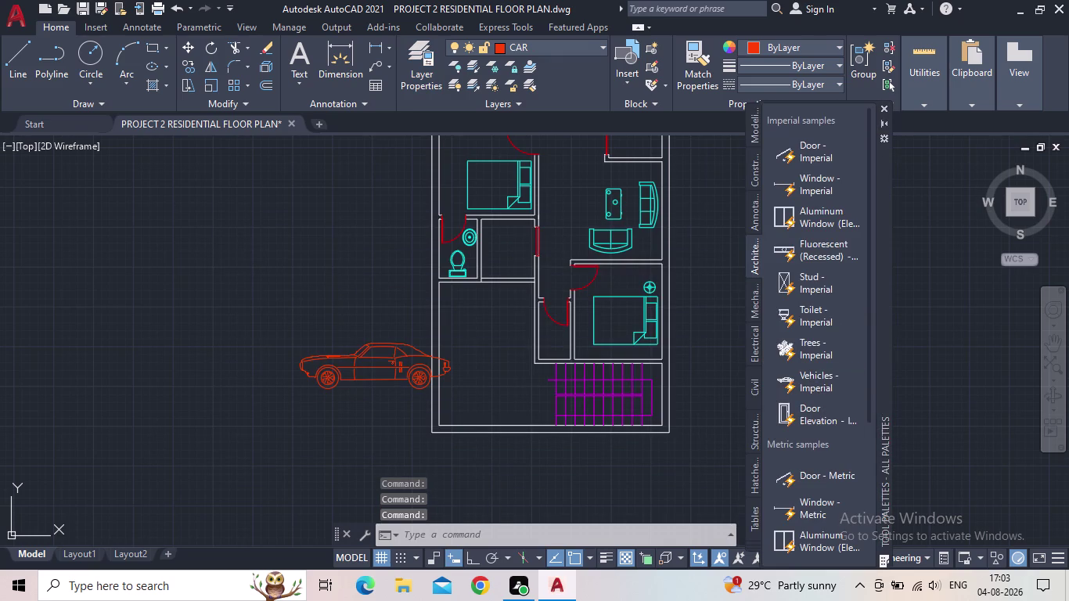
click(883, 107)
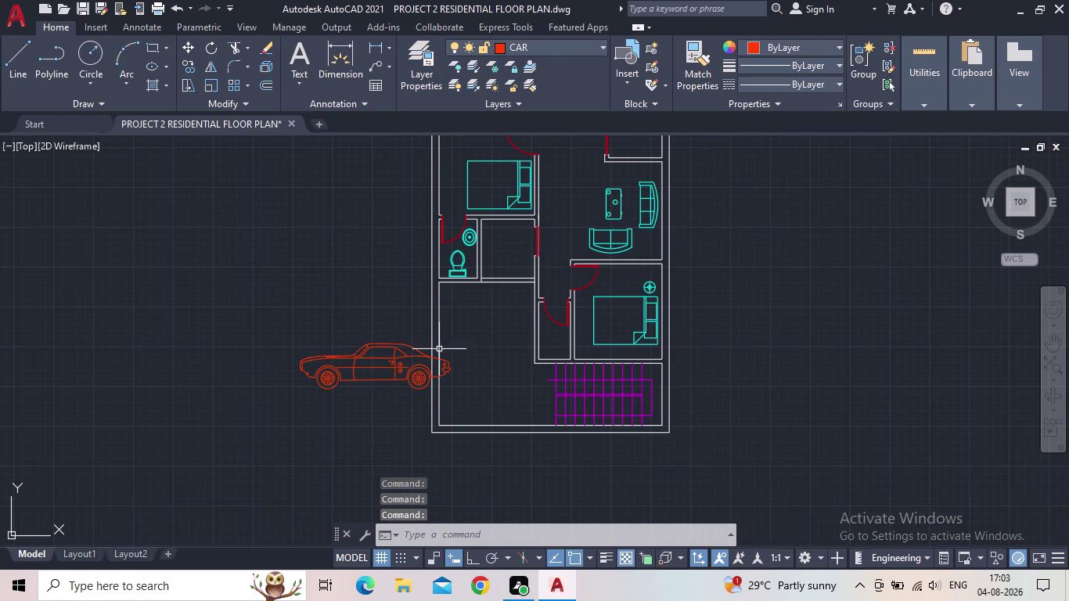
Switch the car block's visibility to the top view.
click(409, 356)
drag(303, 392, 296, 392)
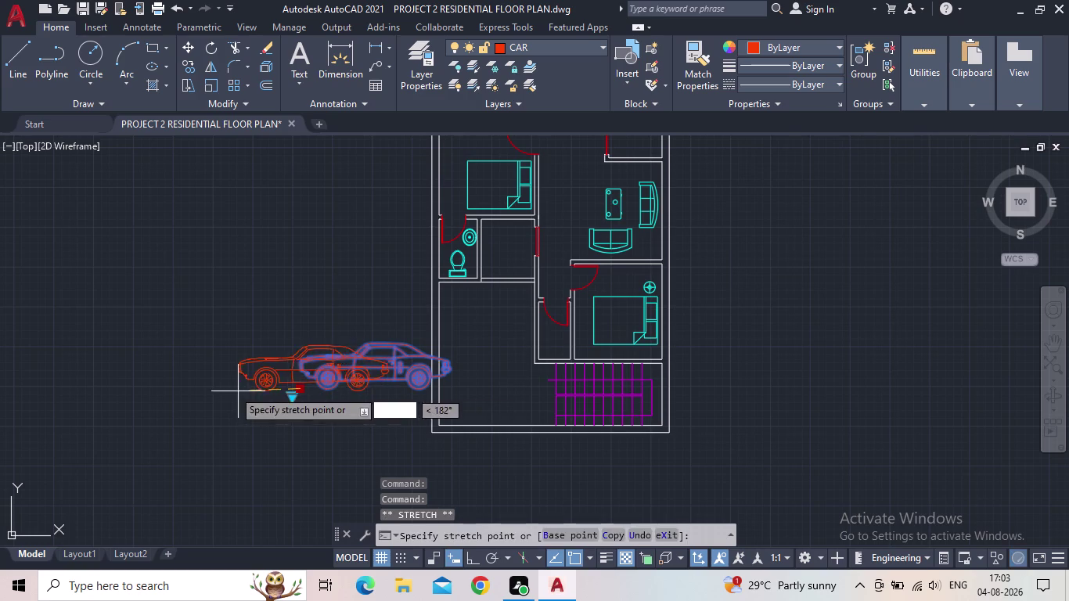
click(228, 389)
key(Escape)
click(295, 375)
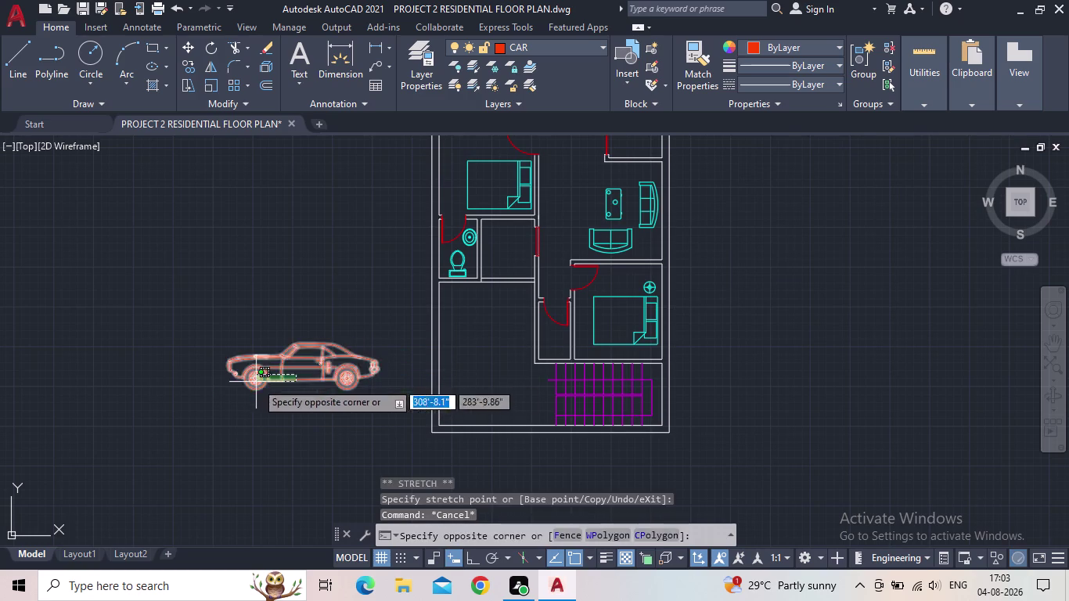
click(256, 382)
click(219, 395)
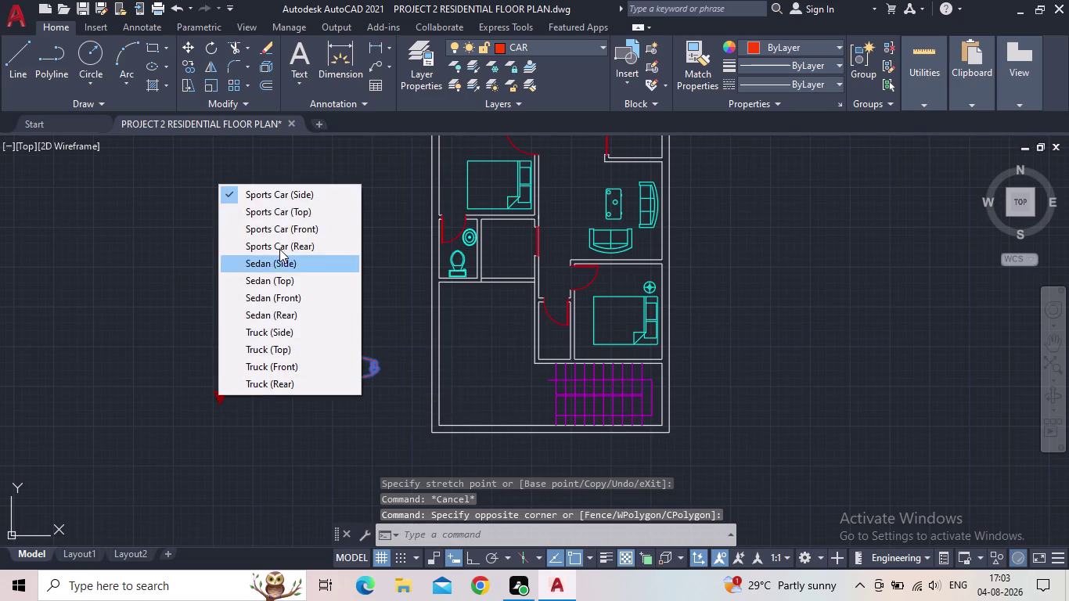
click(295, 212)
key(Escape)
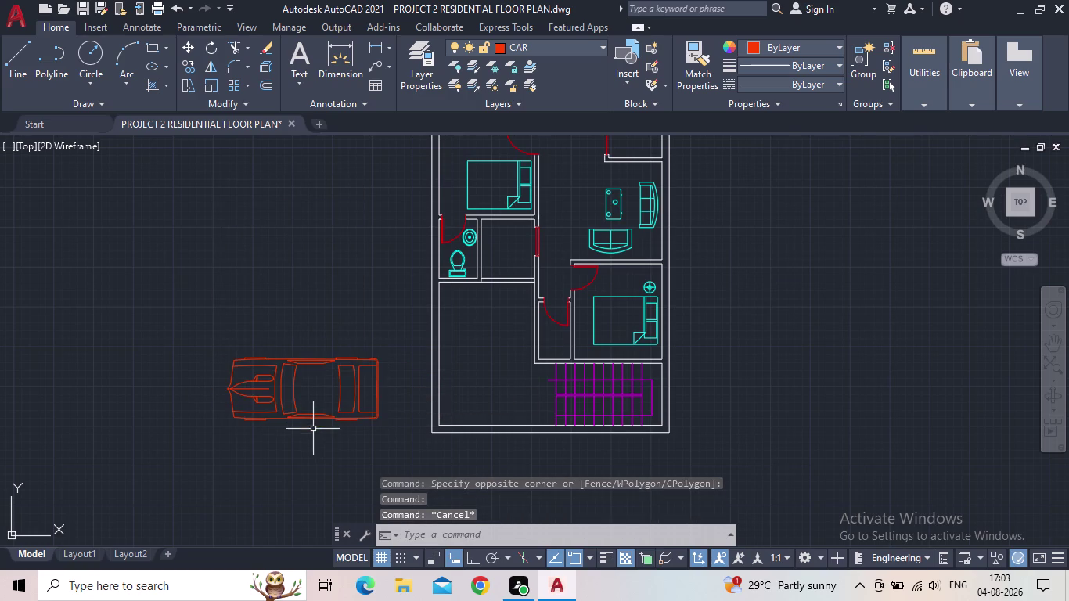
Rotate the car 90° with RO so it stands upright.
click(315, 431)
click(283, 396)
key(r)
key(o)
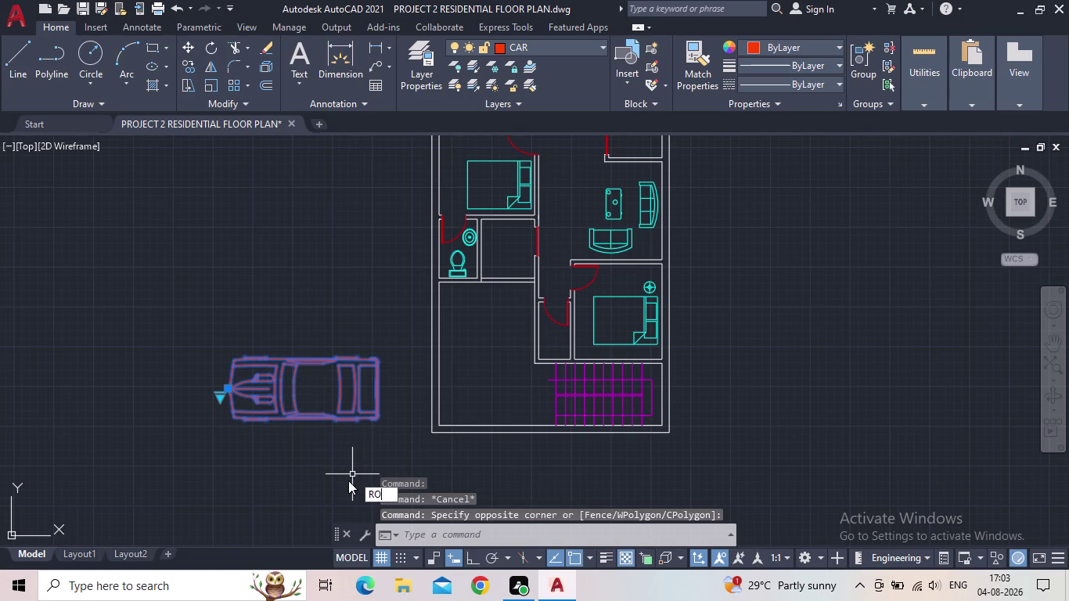
key(space)
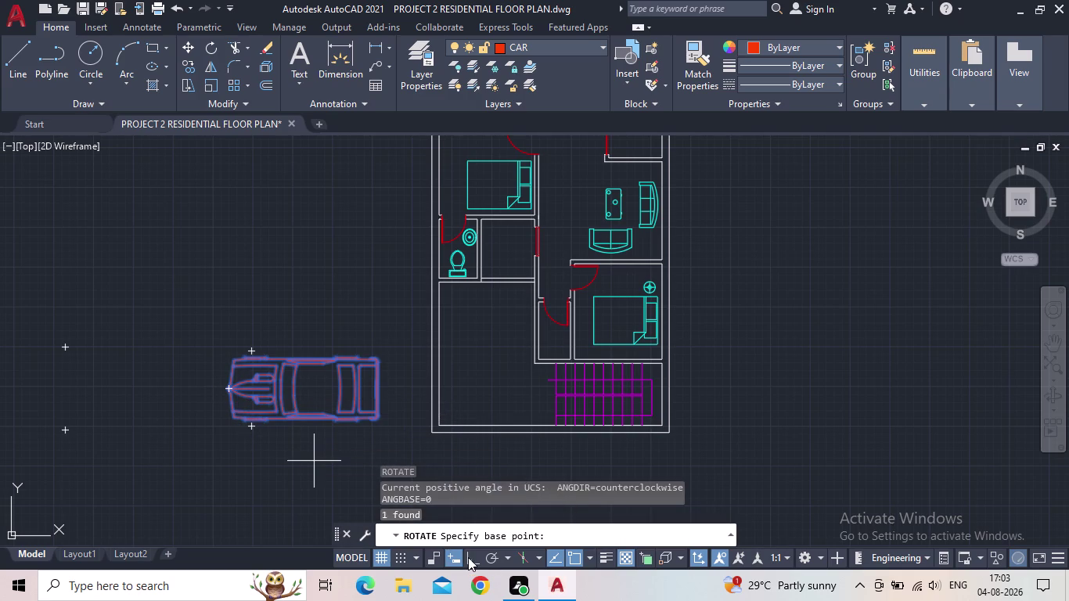
click(468, 557)
click(228, 390)
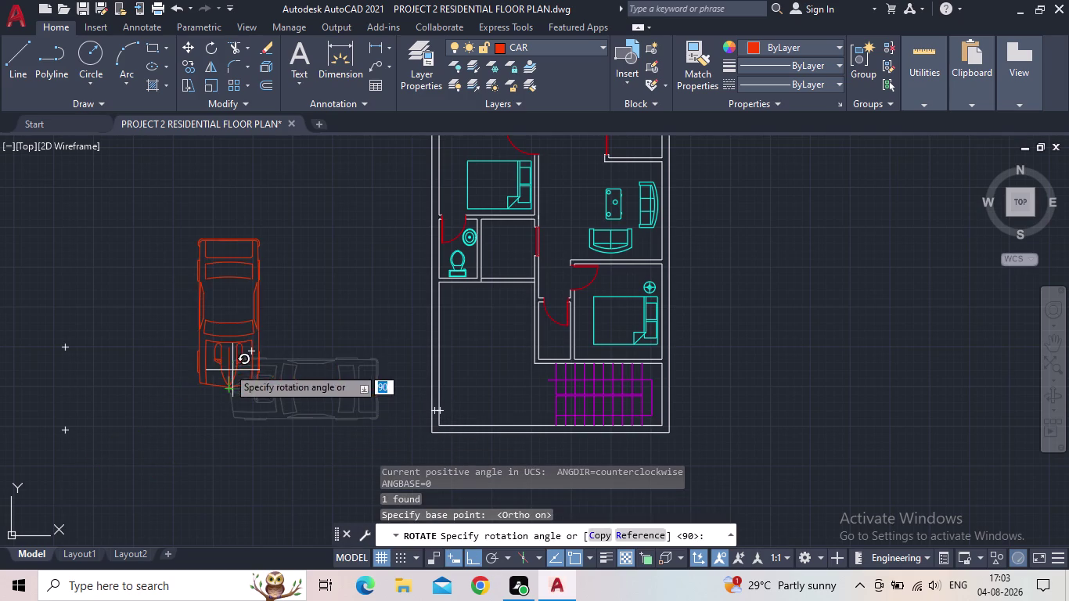
click(202, 467)
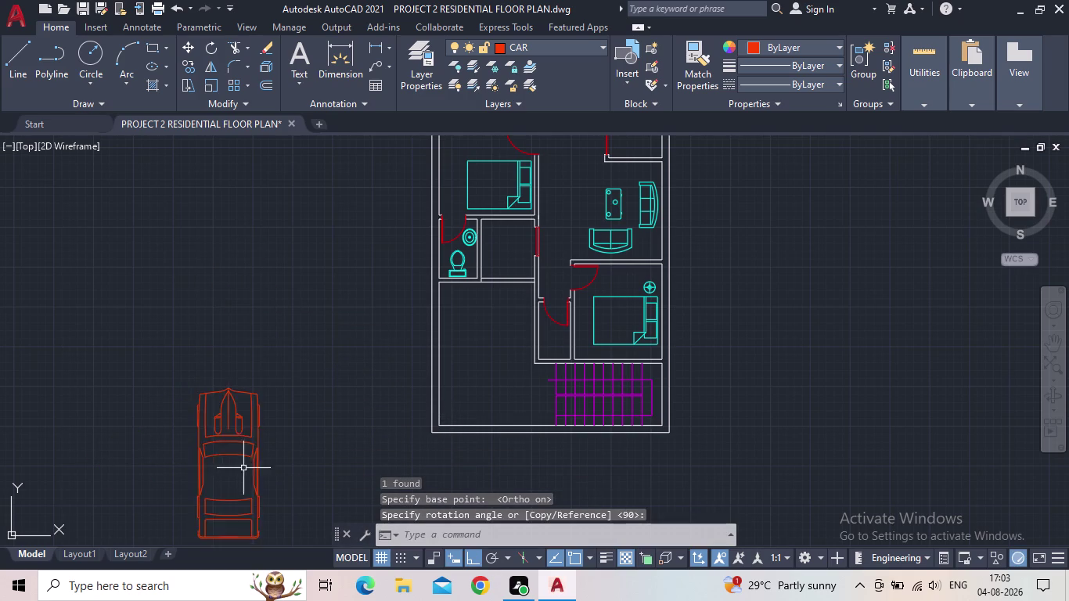
Grip-move the upright car inside the garage room.
middle_drag(253, 469, 295, 422)
click(272, 413)
click(260, 400)
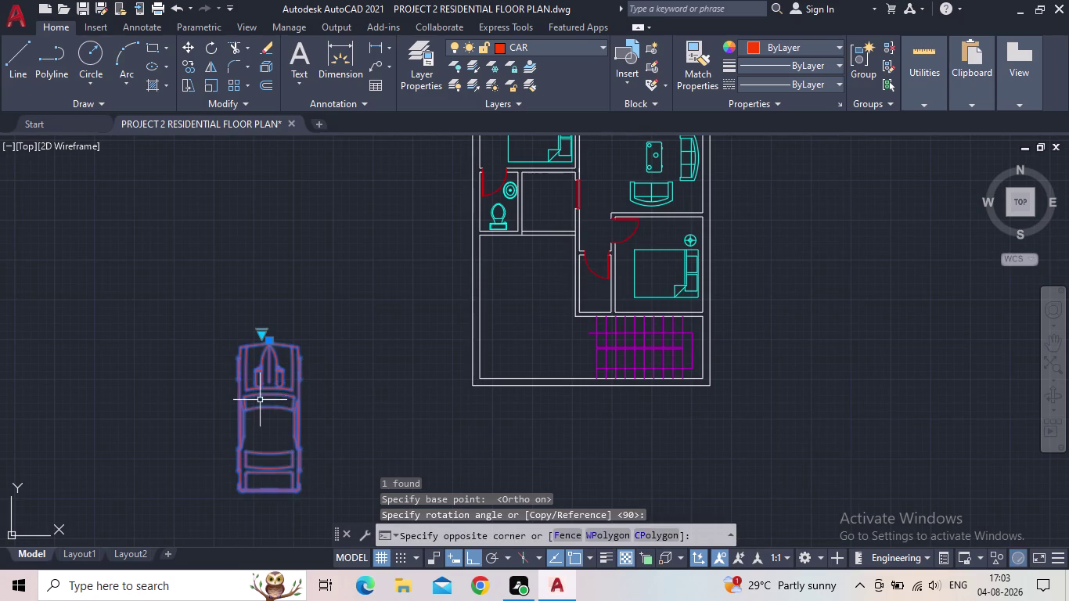
click(267, 343)
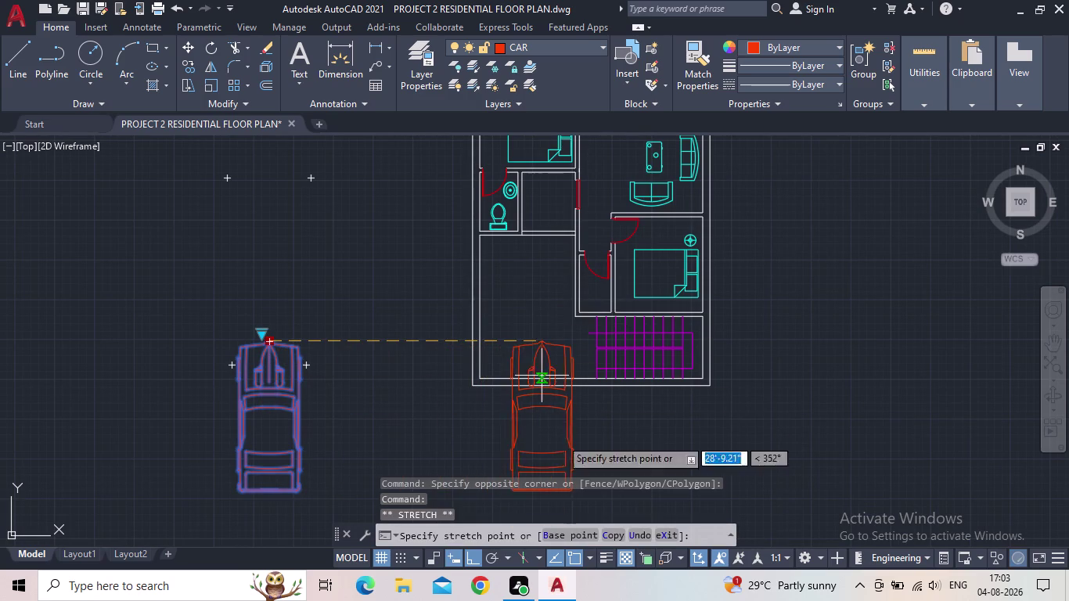
click(467, 557)
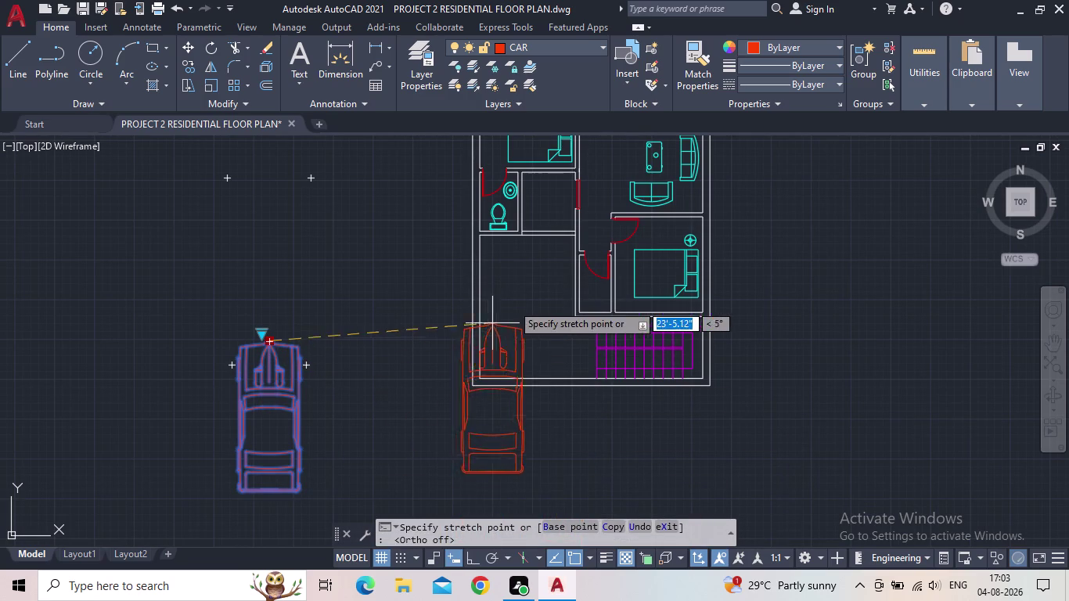
click(518, 251)
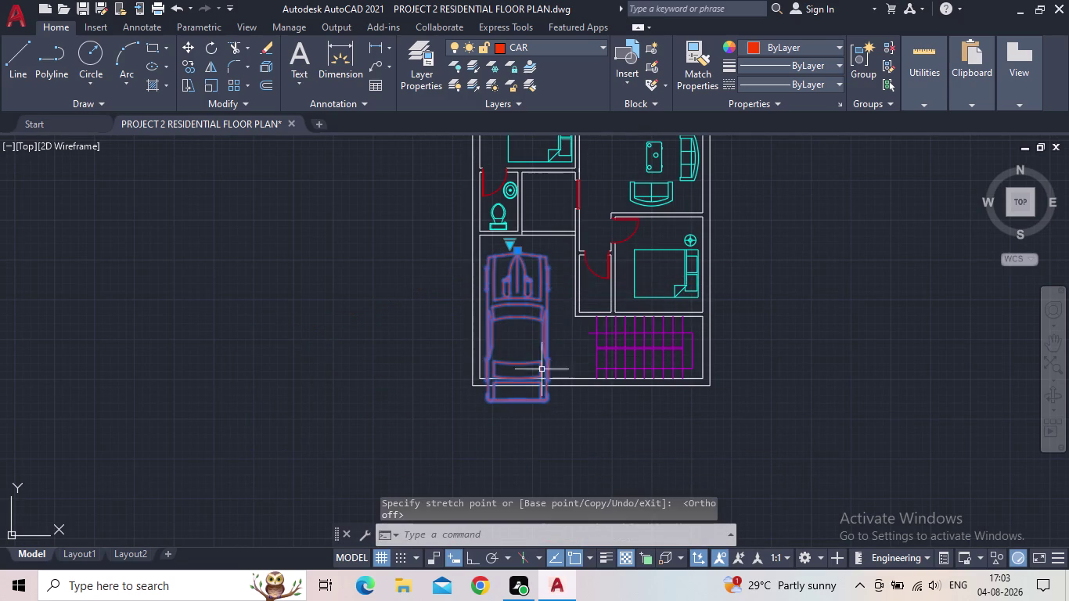
key(Escape)
key(s)
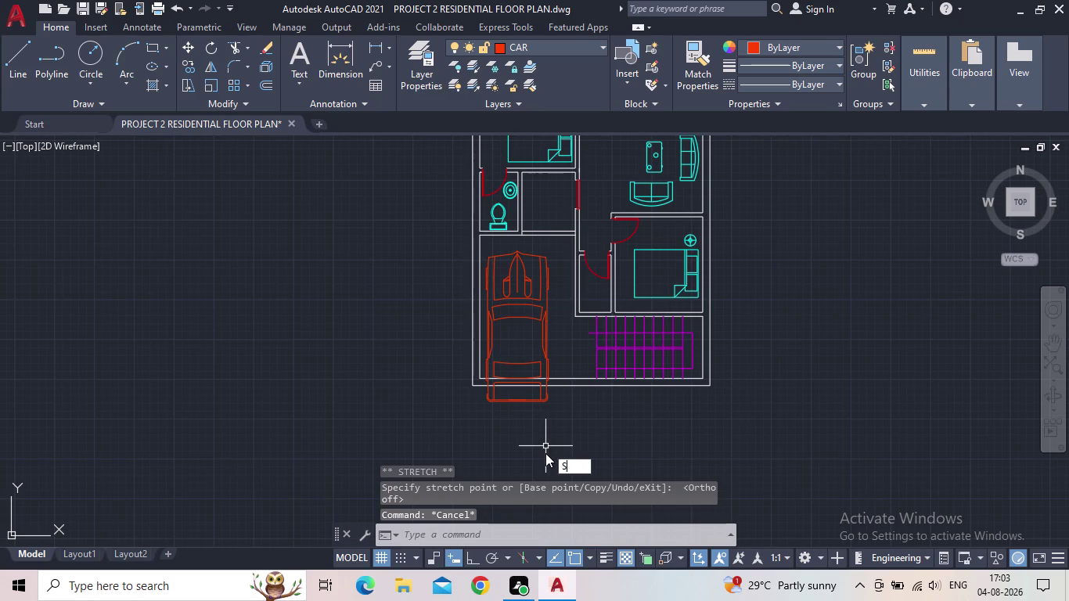
key(c)
key(space)
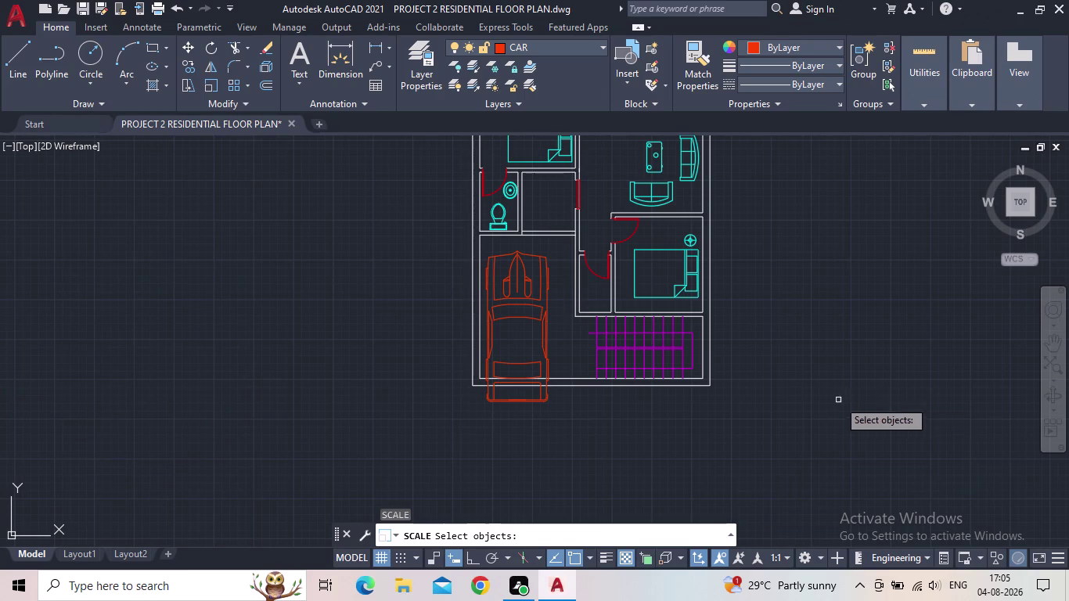
Pan to the garage and select the car block, cancelling stray keystrokes.
middle_drag(624, 449, 755, 513)
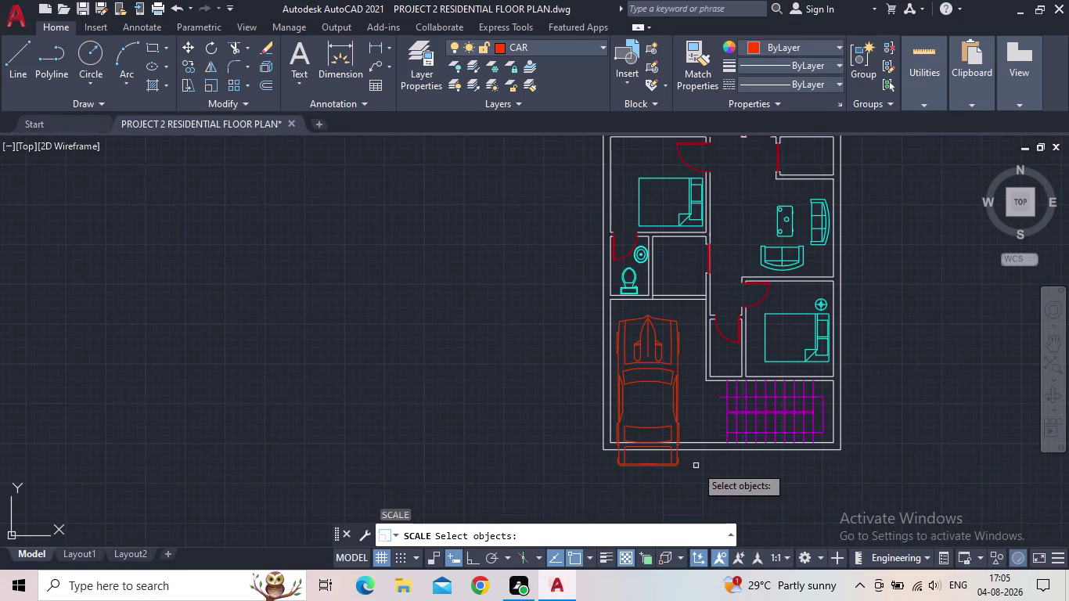
scroll(up, 3)
scroll(up, 3)
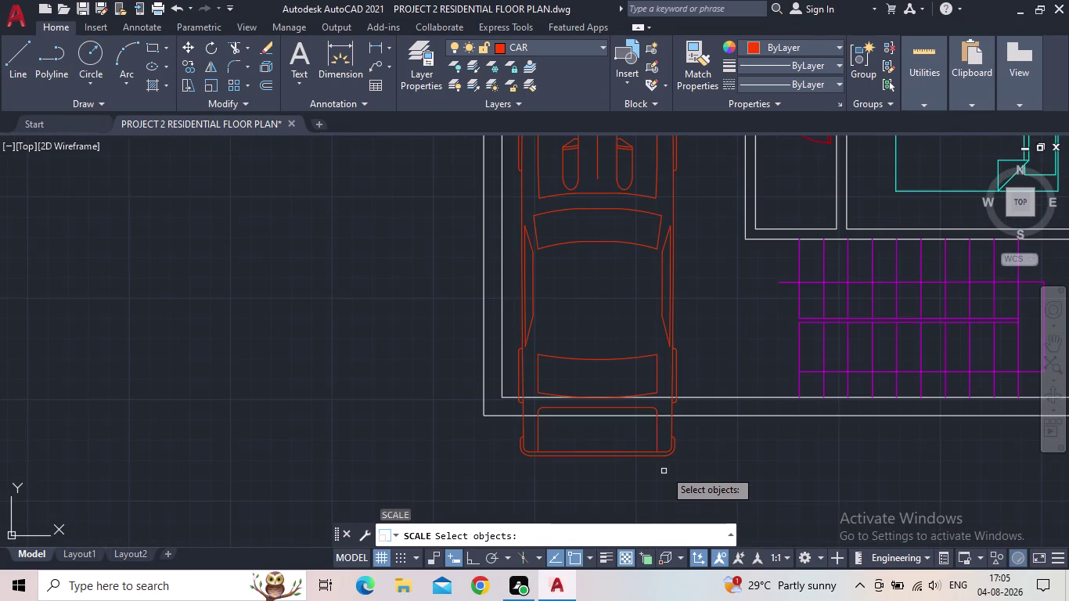
scroll(down, 3)
middle_click(666, 470)
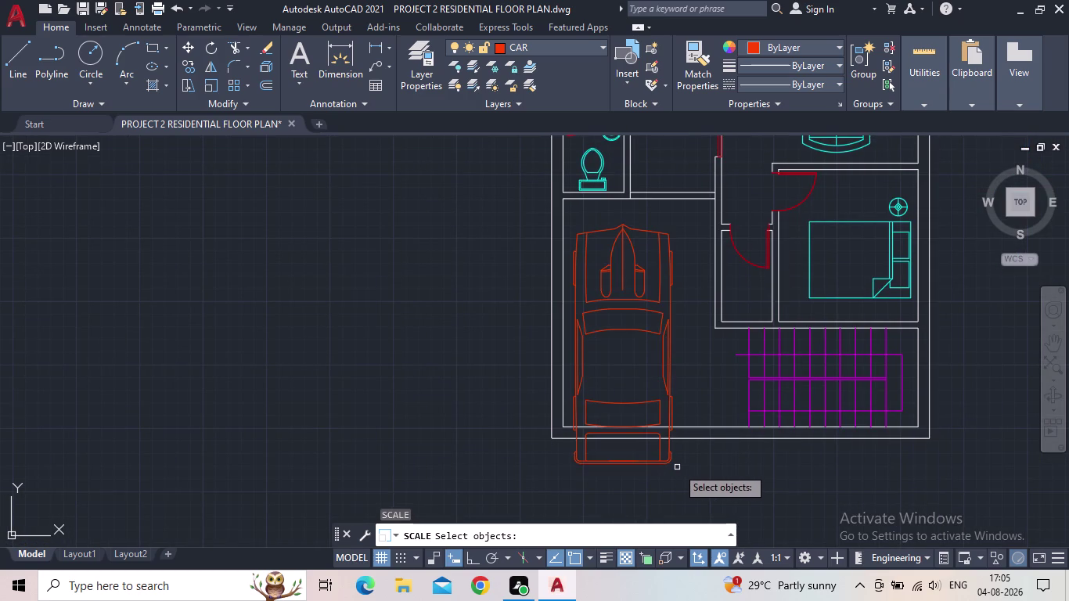
middle_drag(703, 439, 705, 437)
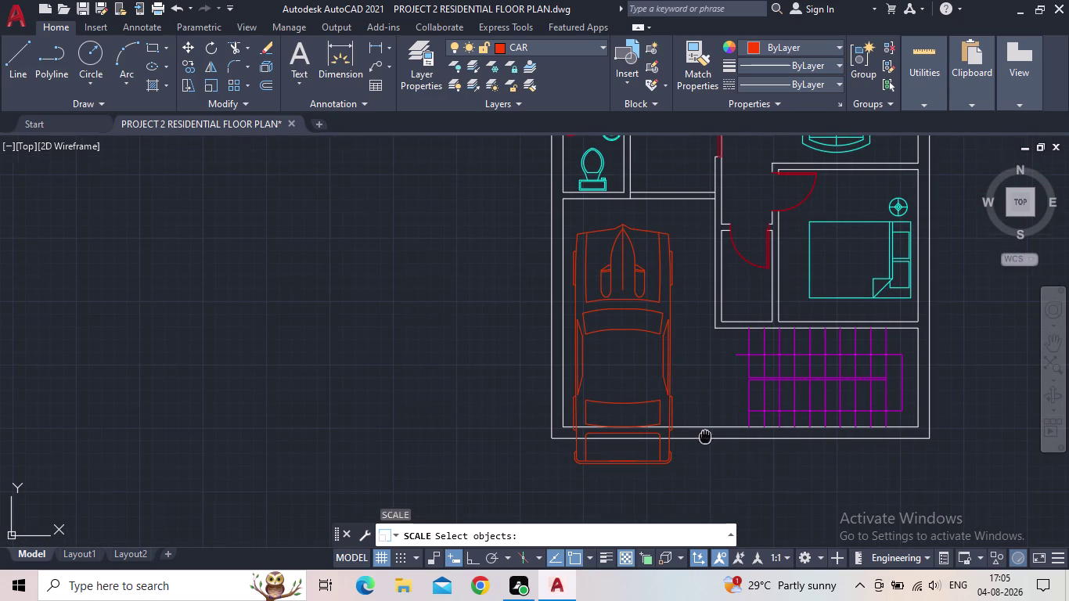
middle_drag(705, 437, 731, 407)
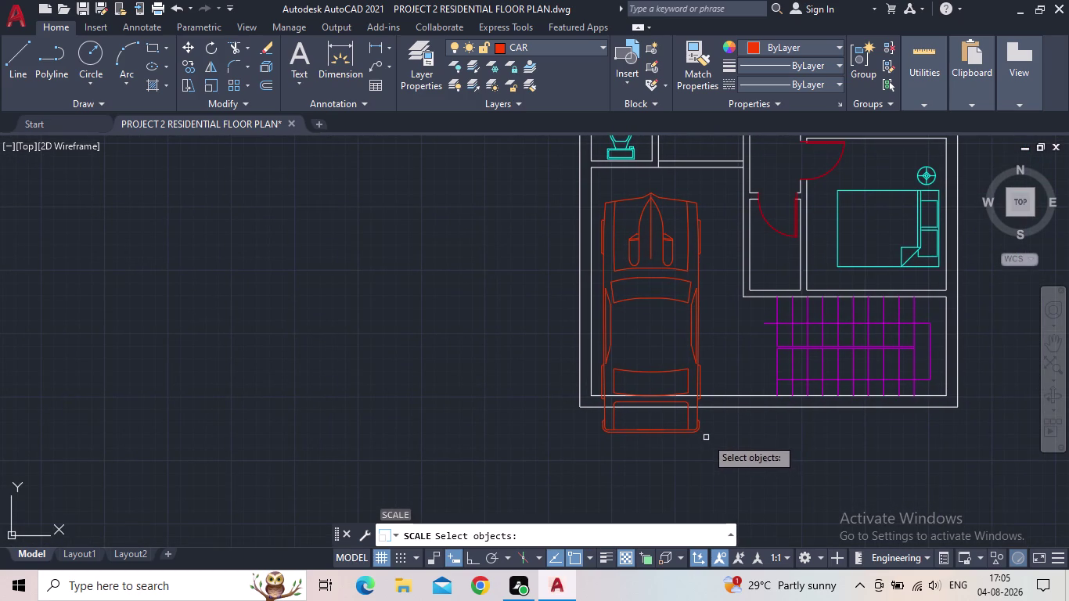
click(690, 431)
key(v)
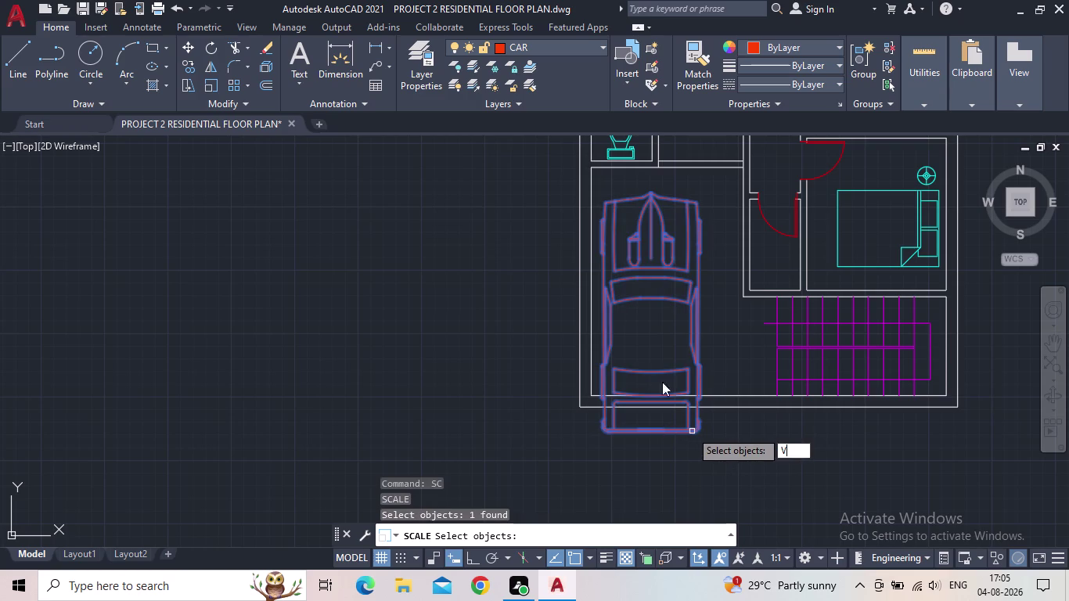
key(v)
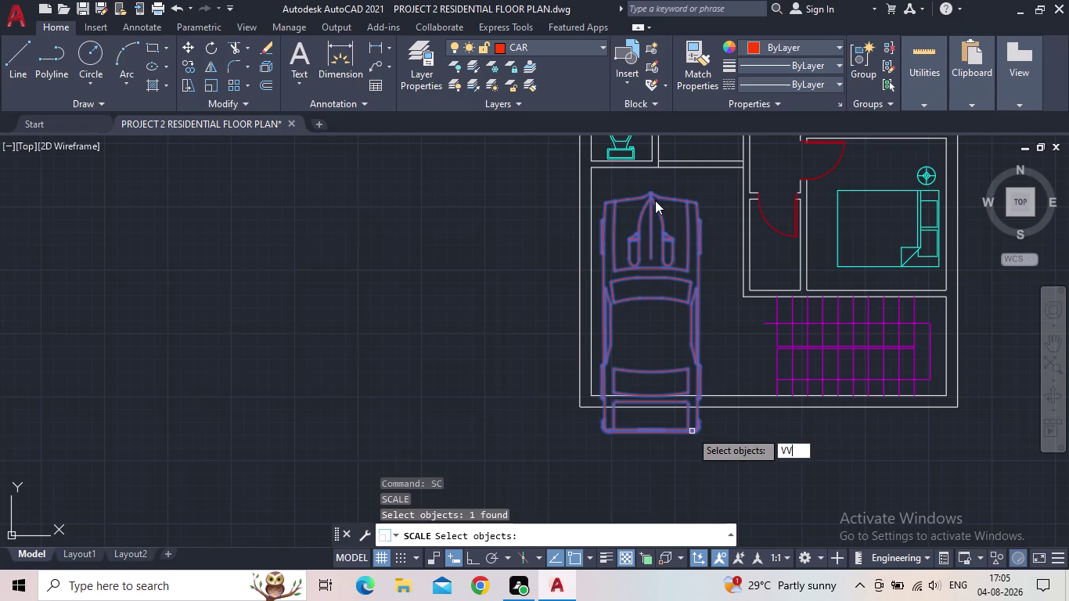
click(651, 195)
key(v)
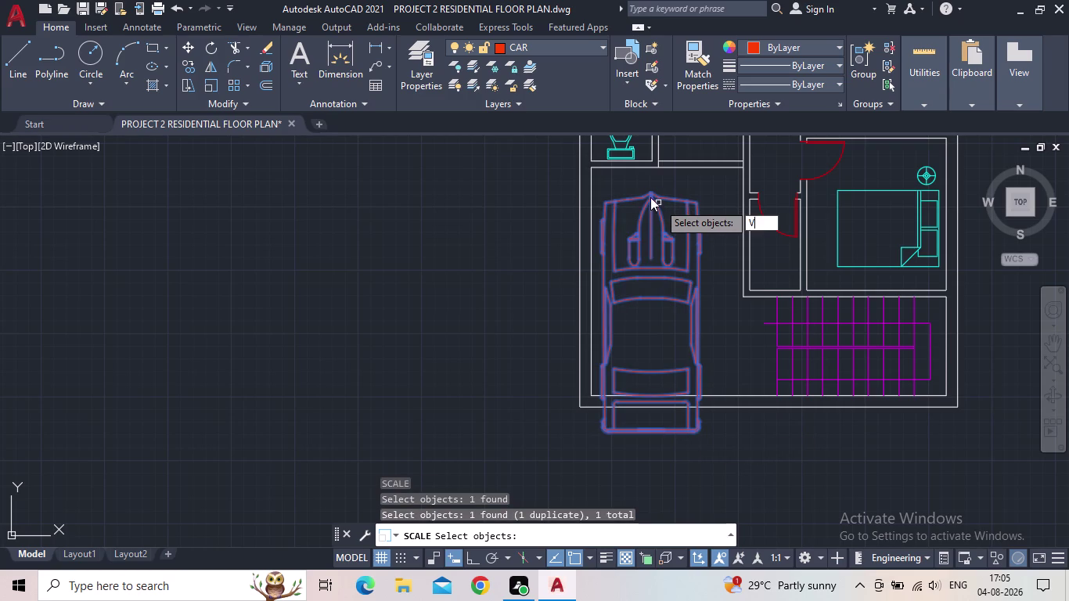
key(BackSpace)
key(Escape)
click(653, 244)
Scale the car block down from a base point so it fits the garage.
text(S)
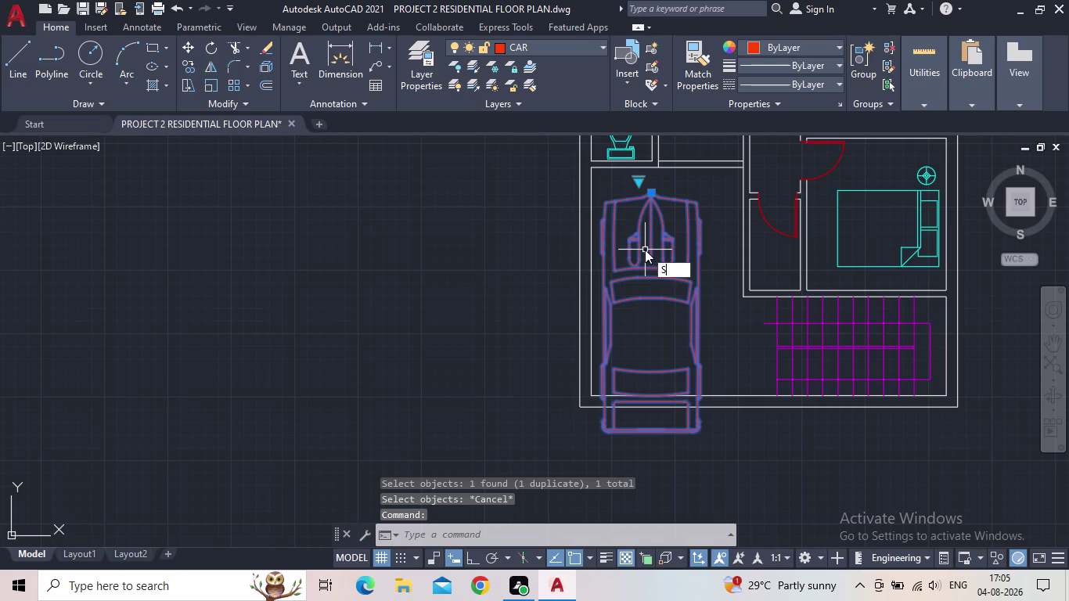
text(C)
key(space)
click(648, 198)
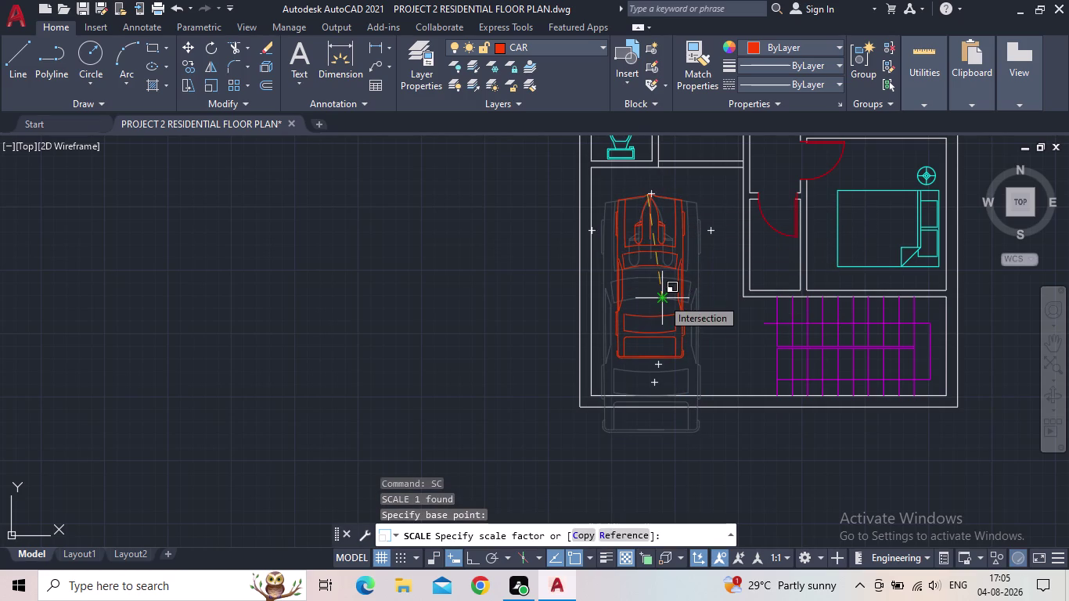
click(663, 299)
click(650, 205)
click(650, 198)
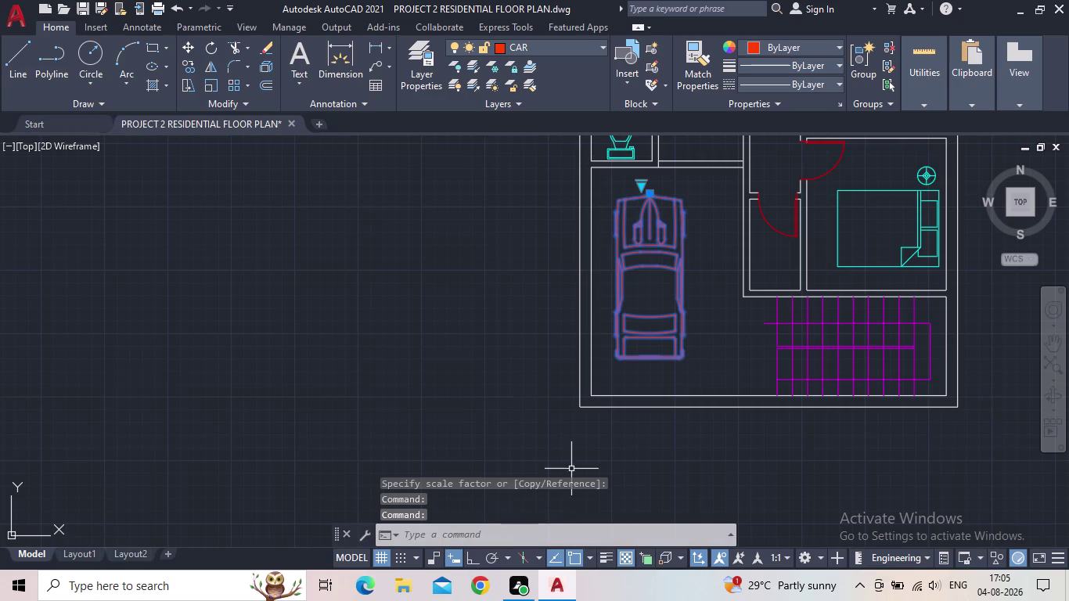
click(651, 193)
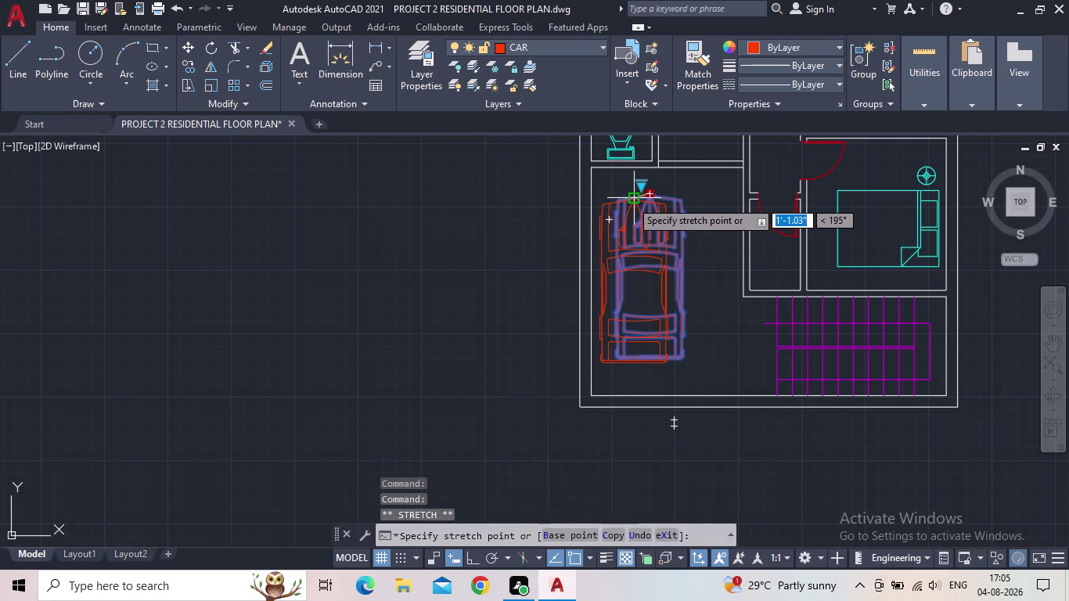
scroll(up, 3)
scroll(up, 3)
click(639, 185)
key(Escape)
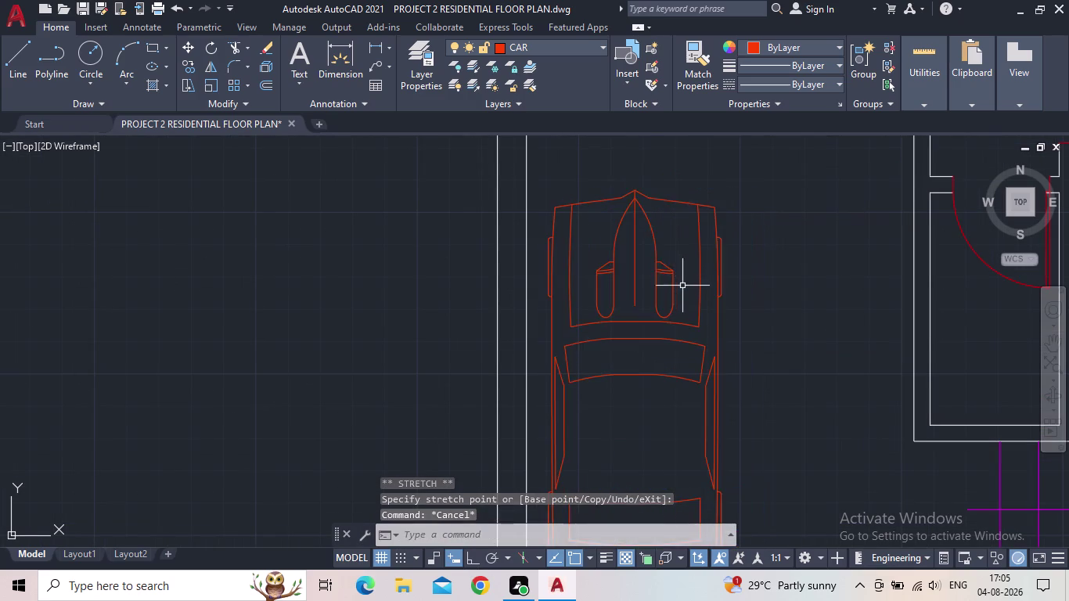
Shorten the wall line above the garage by dragging its endpoint grip.
scroll(down, 3)
middle_drag(703, 264, 695, 245)
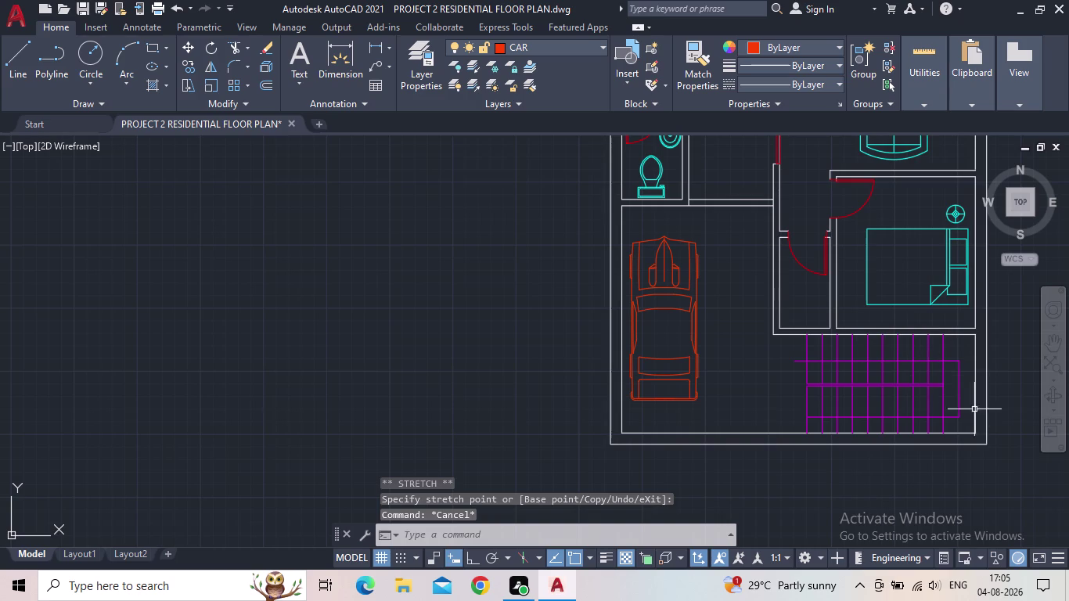
middle_drag(779, 315, 722, 343)
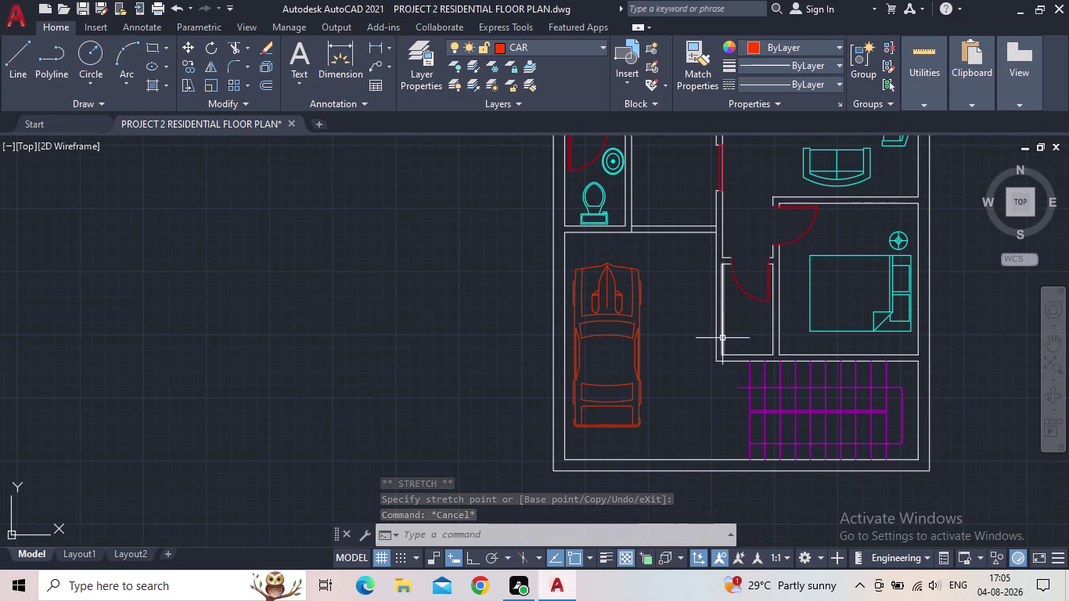
middle_drag(692, 326, 664, 353)
scroll(up, 3)
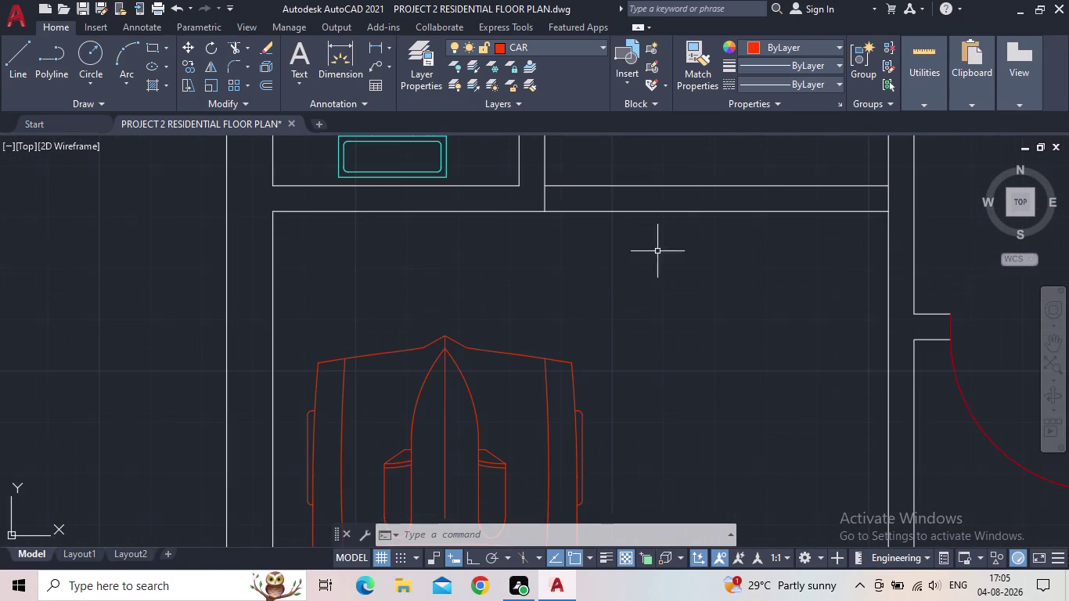
drag(681, 224, 674, 206)
click(658, 155)
key(Escape)
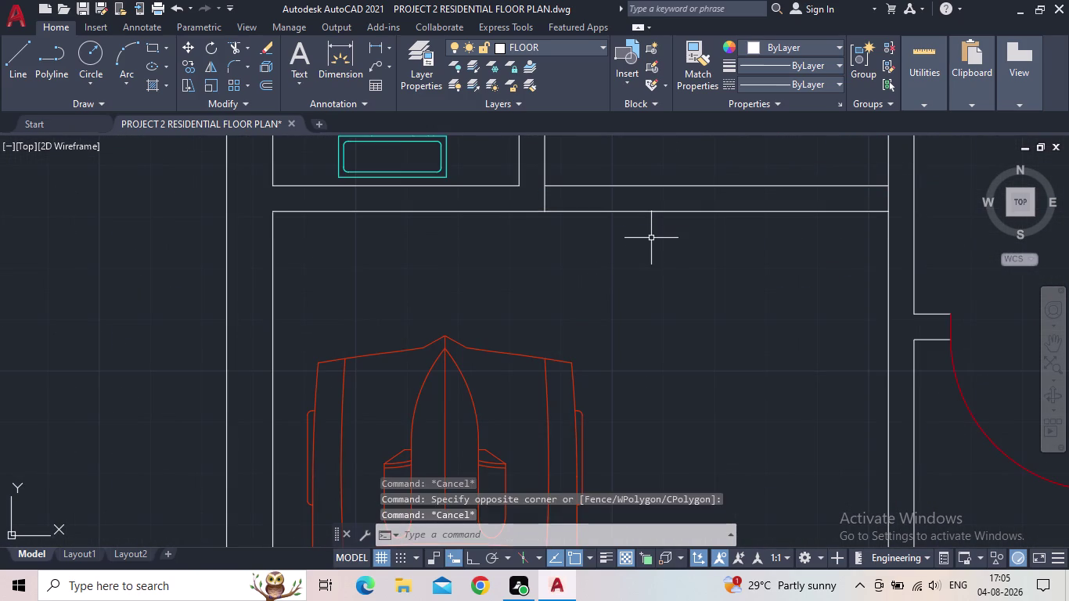
middle_drag(651, 238, 608, 316)
scroll(down, 3)
click(625, 315)
click(621, 260)
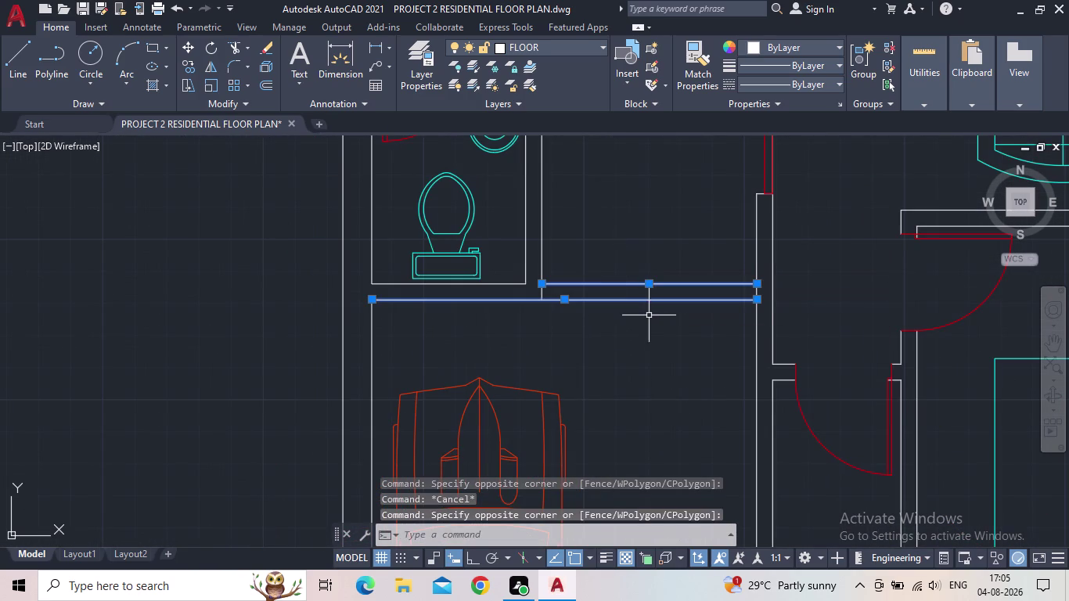
click(371, 298)
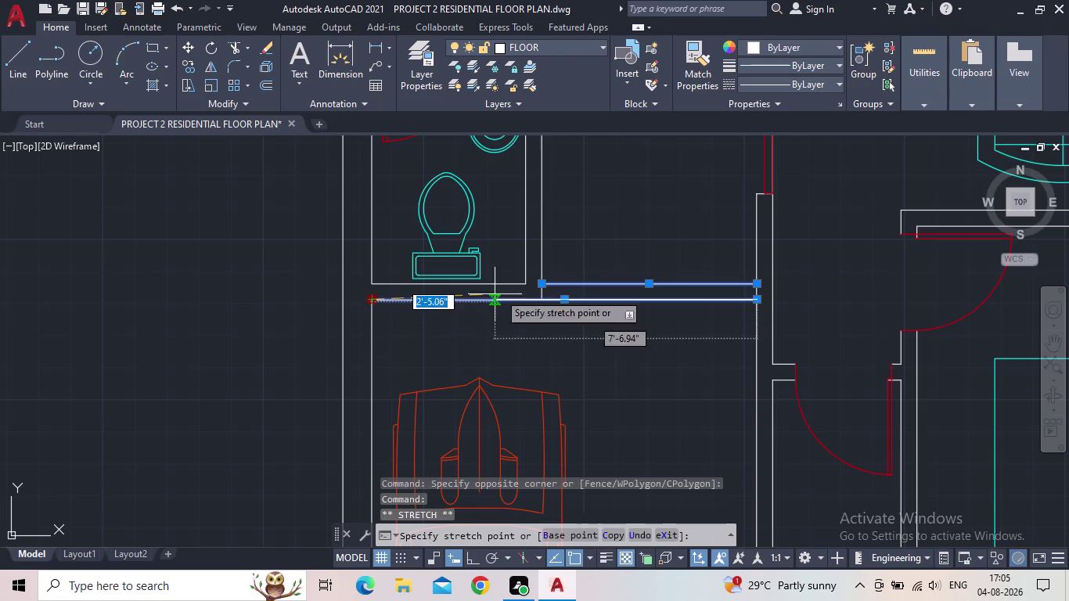
click(544, 300)
key(Escape)
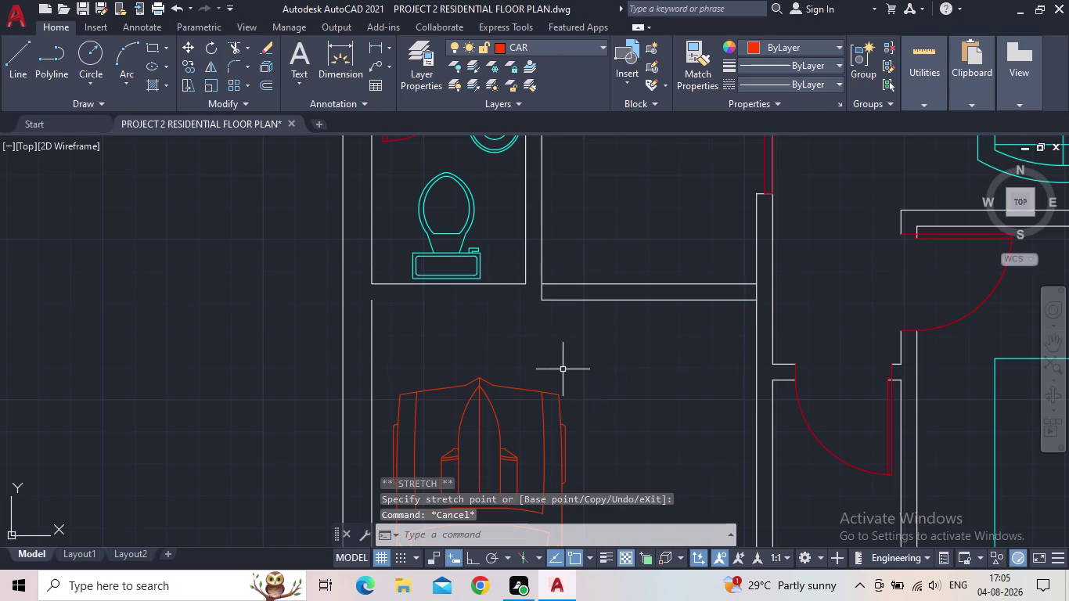
Draw a temporary line below the toilet room, erase it, and open Layer Properties.
key(l)
key(space)
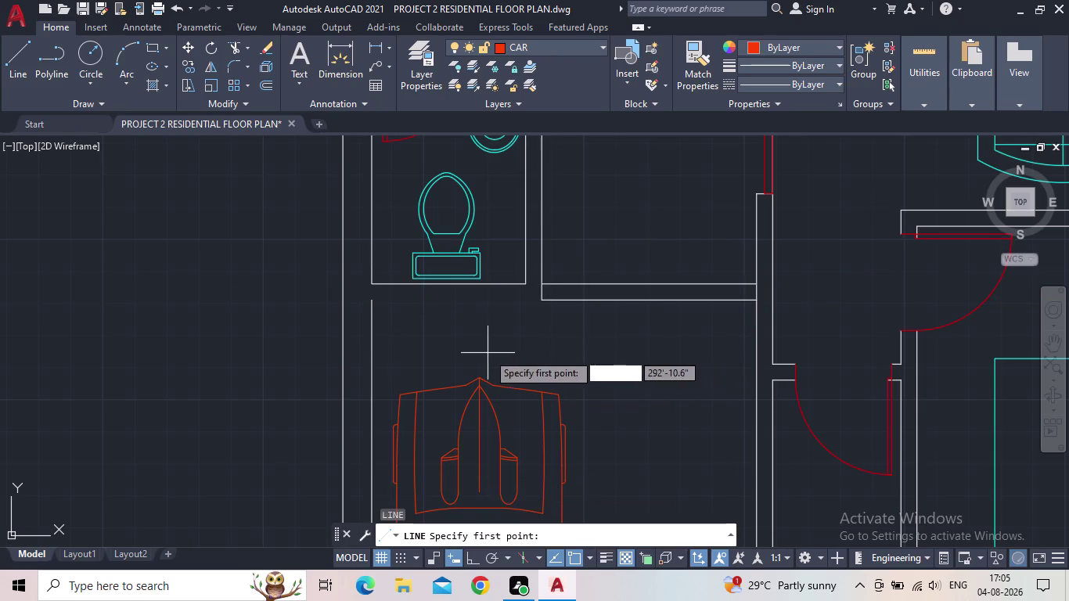
click(546, 301)
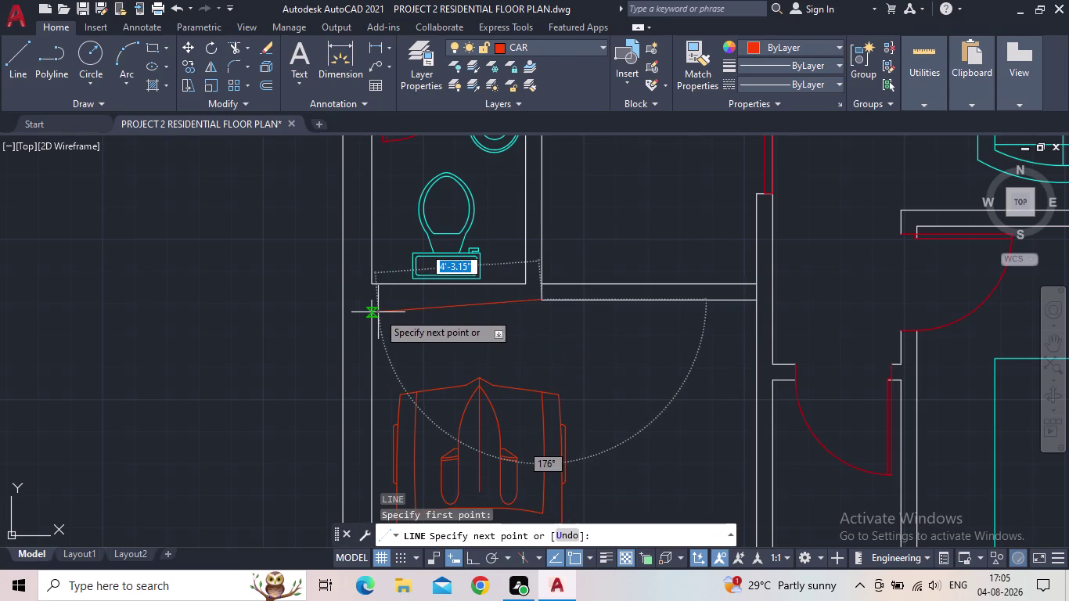
click(375, 304)
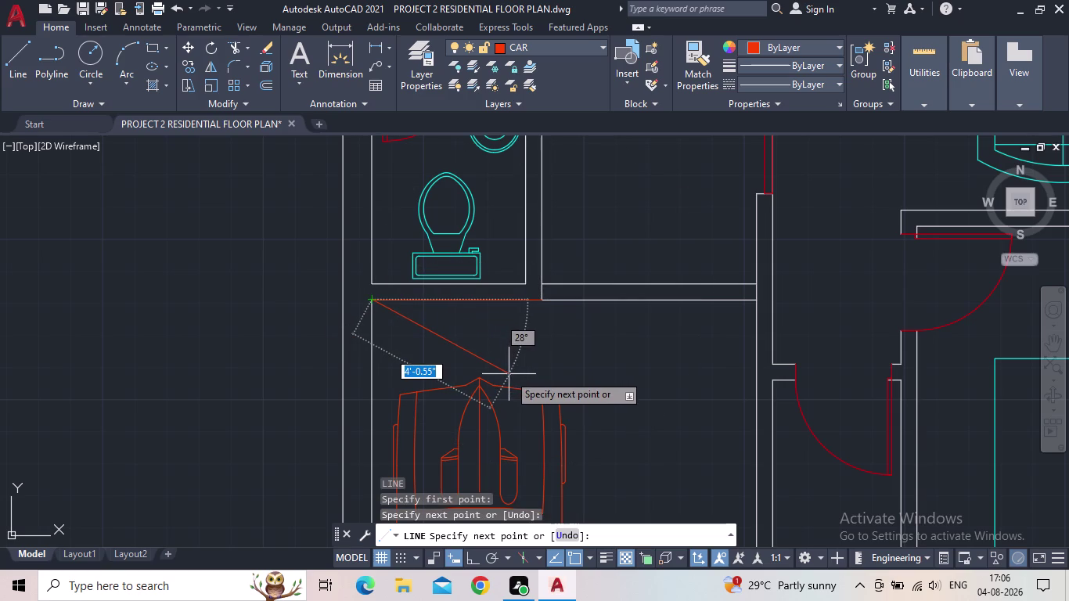
key(Escape)
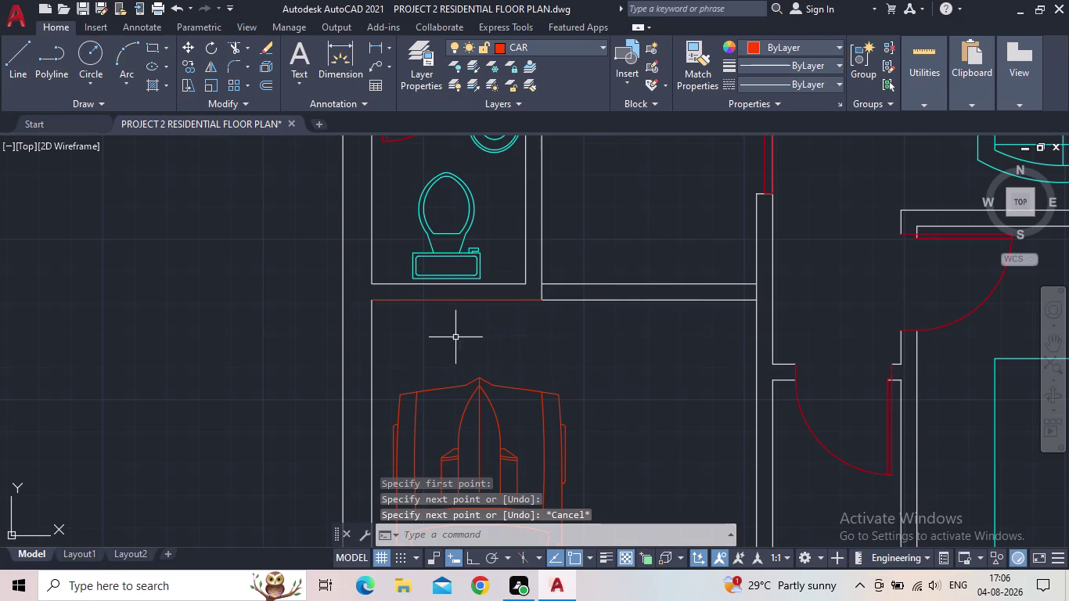
click(445, 297)
click(444, 305)
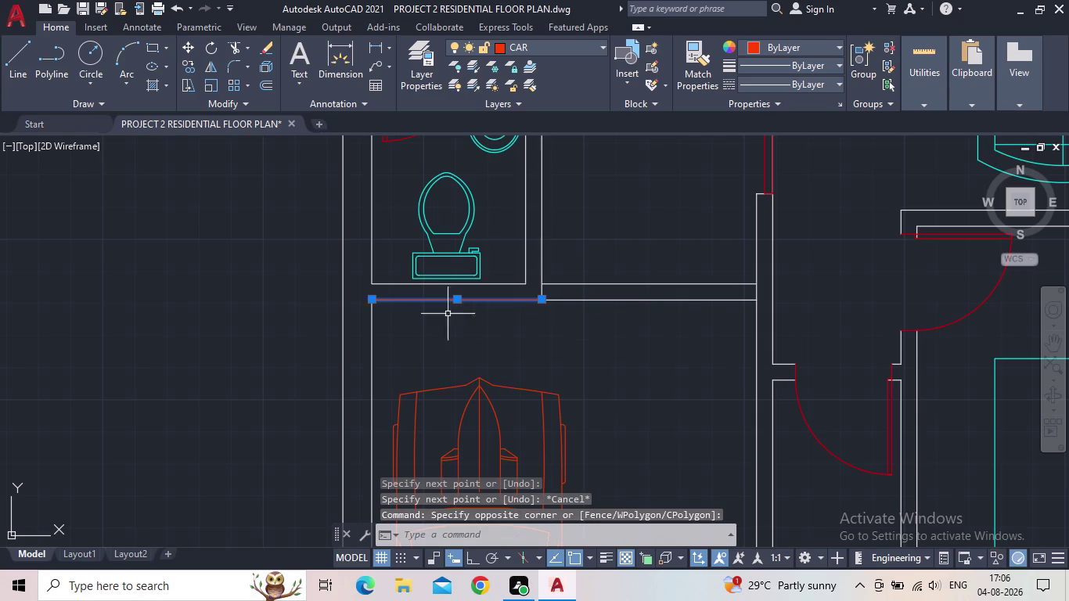
key(Delete)
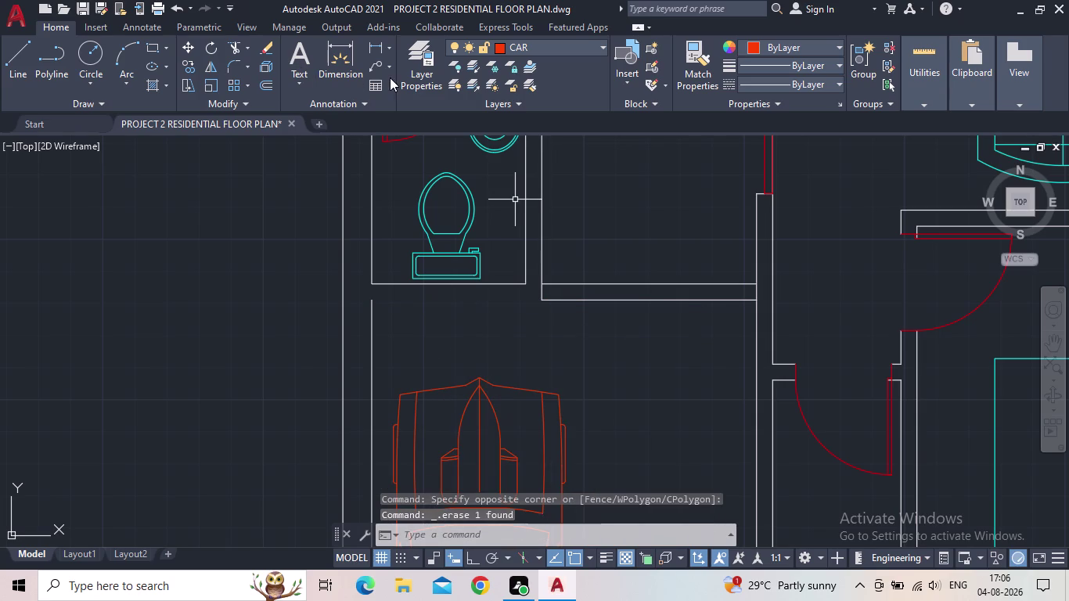
click(423, 81)
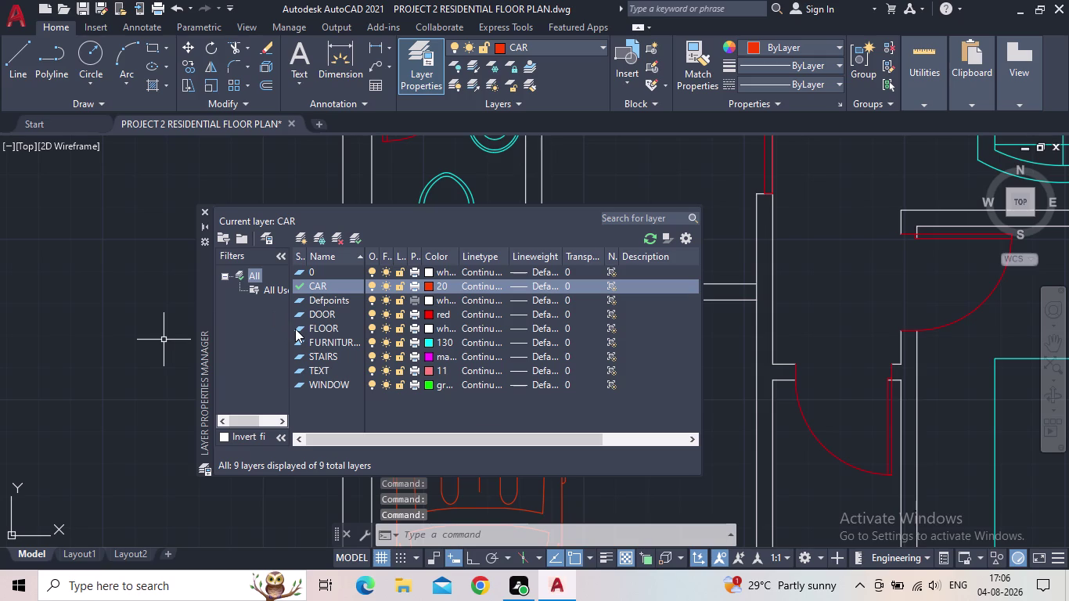
Make FLOOR current and draw a wall line from the left wall to the lower wall.
double_click(295, 328)
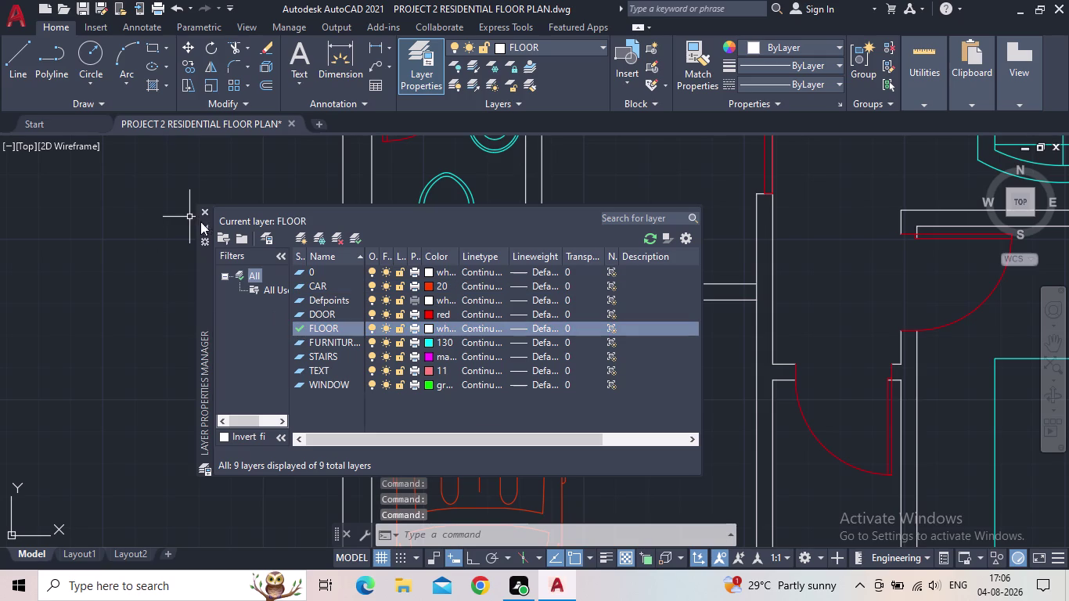
click(205, 211)
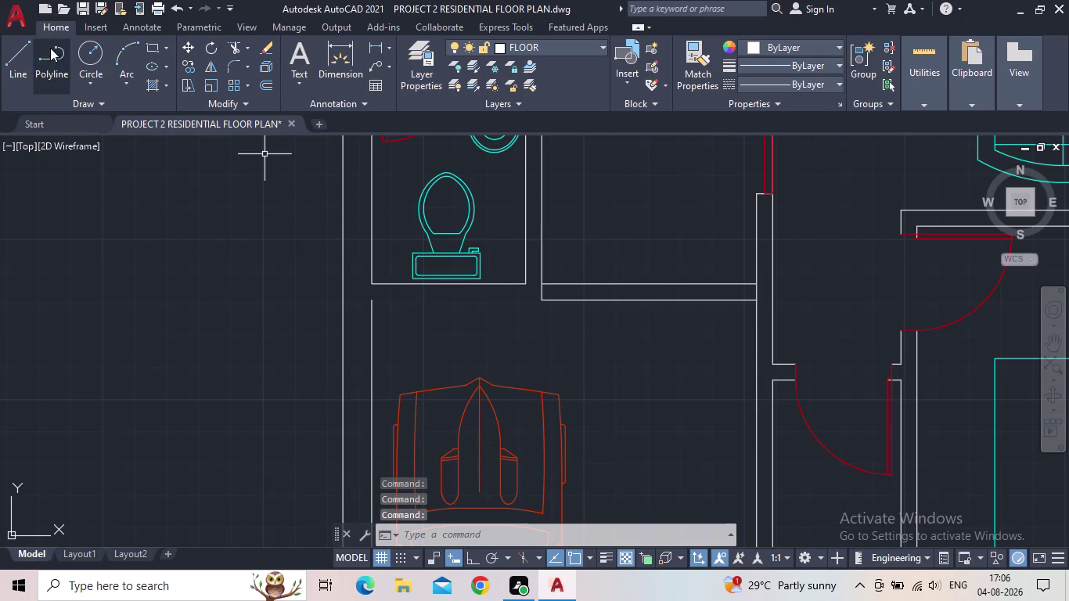
click(26, 53)
scroll(up, 3)
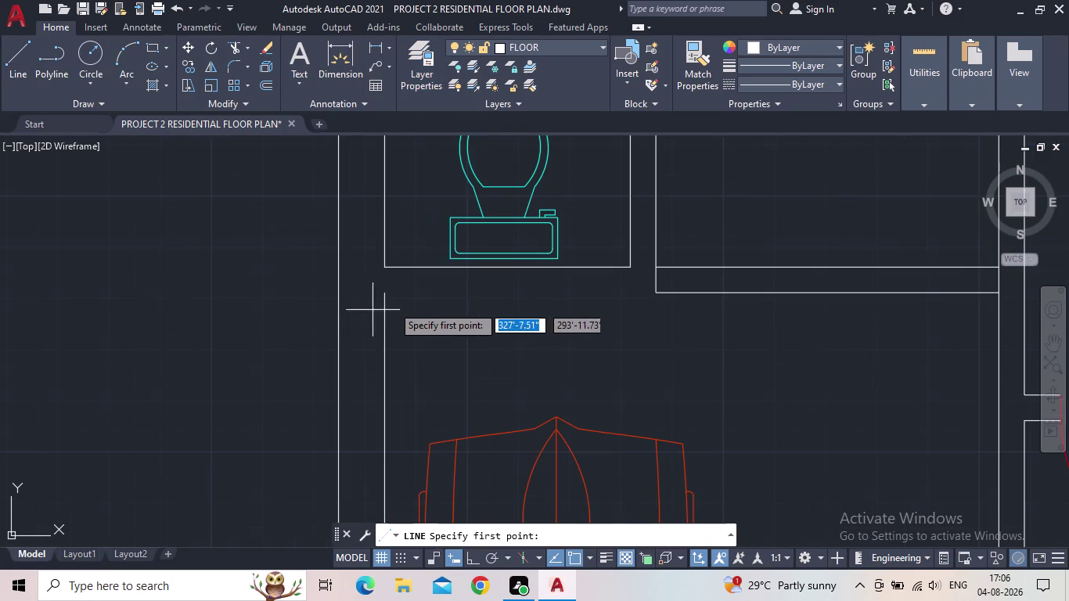
click(389, 294)
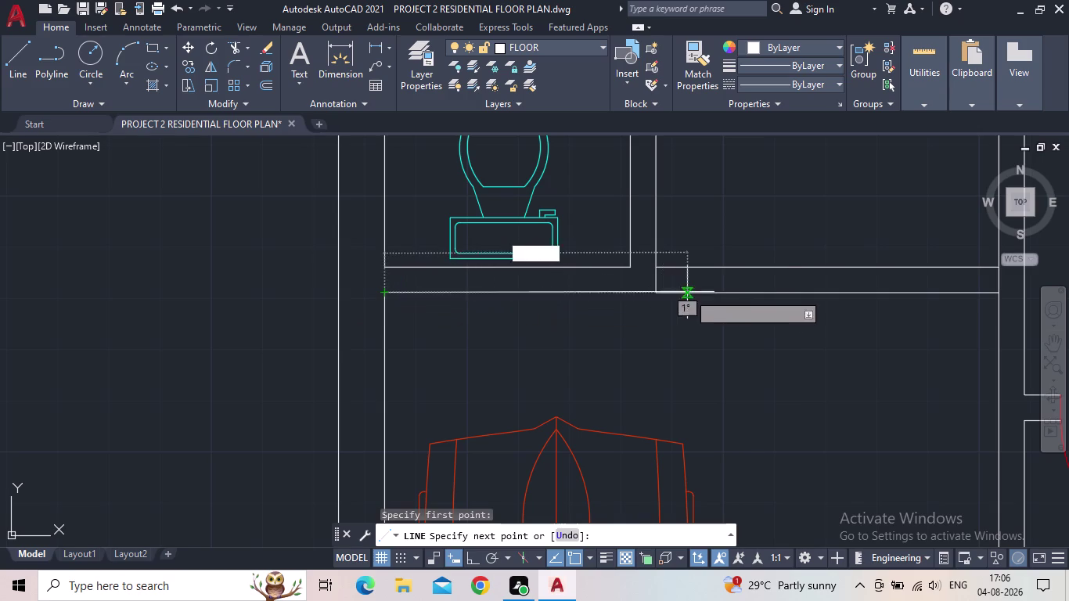
click(658, 293)
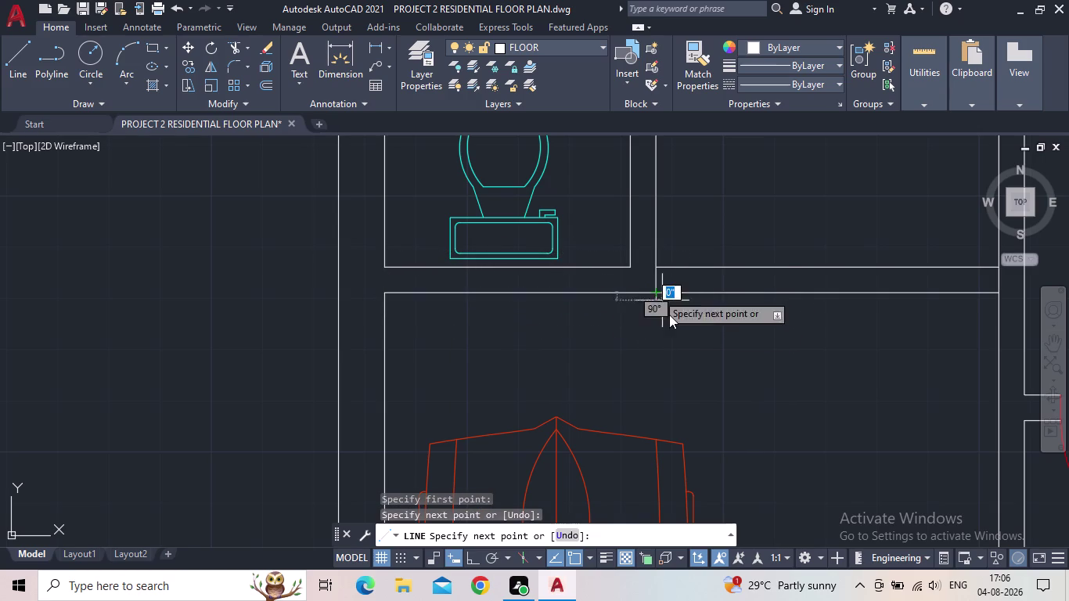
key(Escape)
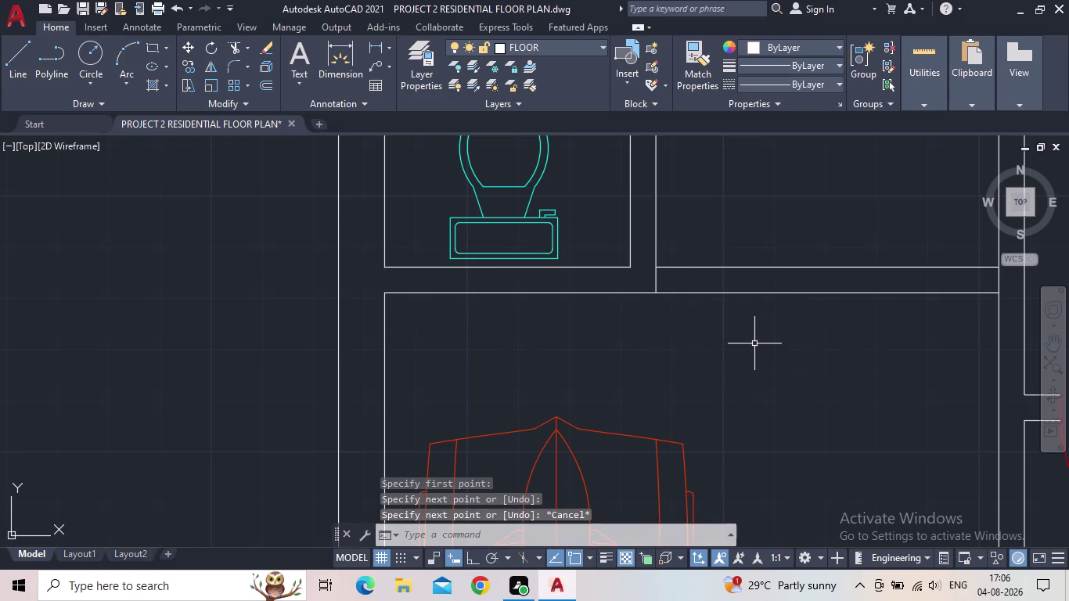
Window-select both parallel wall lines below the toilet room and show the linetype list.
click(757, 279)
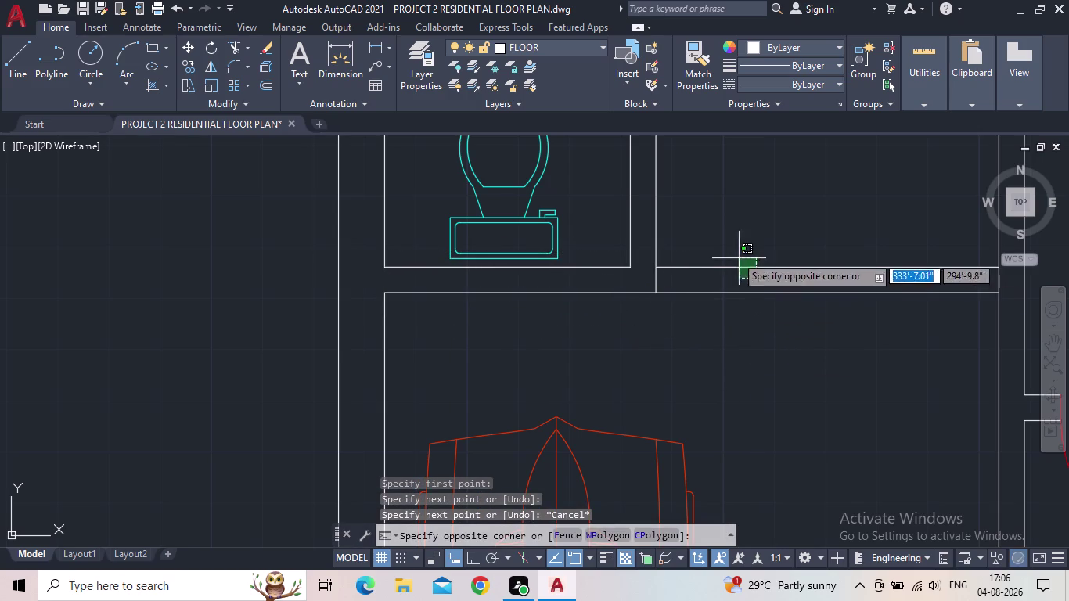
click(729, 253)
click(767, 310)
click(745, 289)
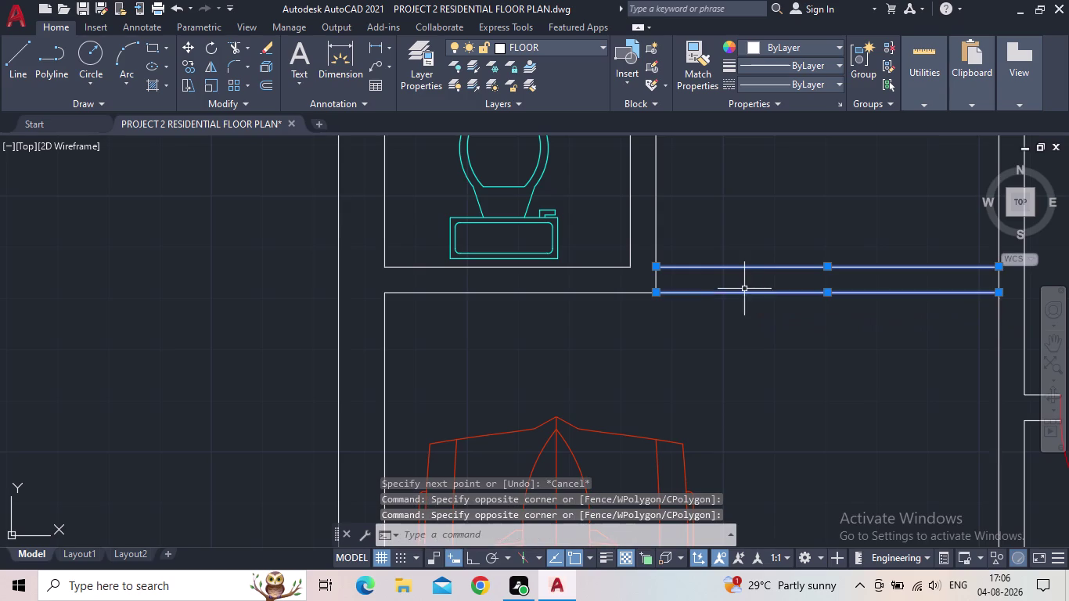
middle_drag(775, 319, 691, 371)
scroll(down, 3)
scroll(down, 3)
middle_drag(729, 310, 699, 333)
scroll(up, 3)
scroll(up, 3)
middle_drag(741, 347, 689, 338)
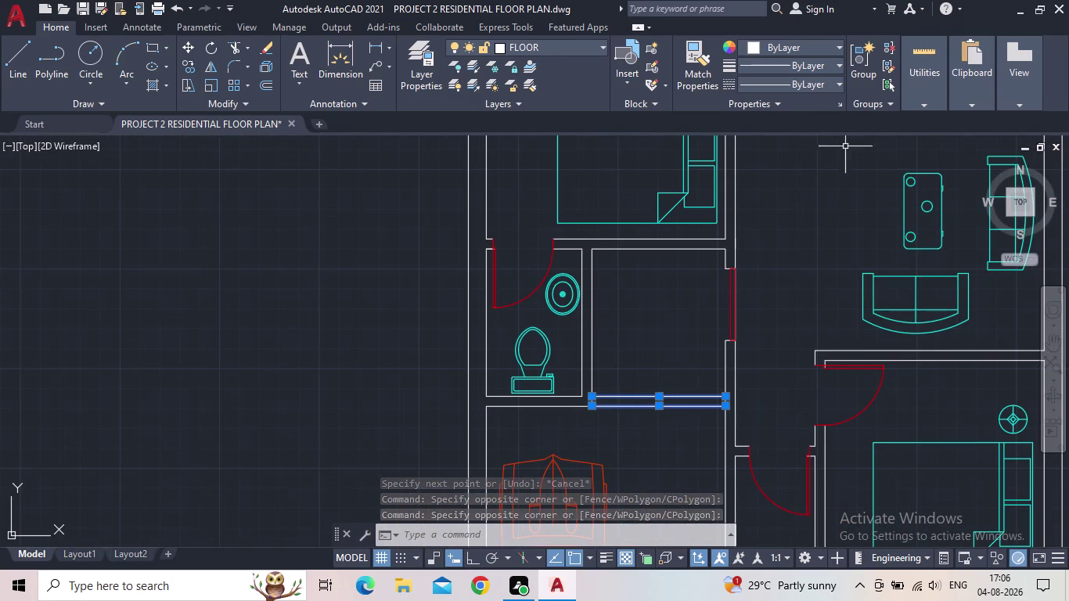
click(818, 83)
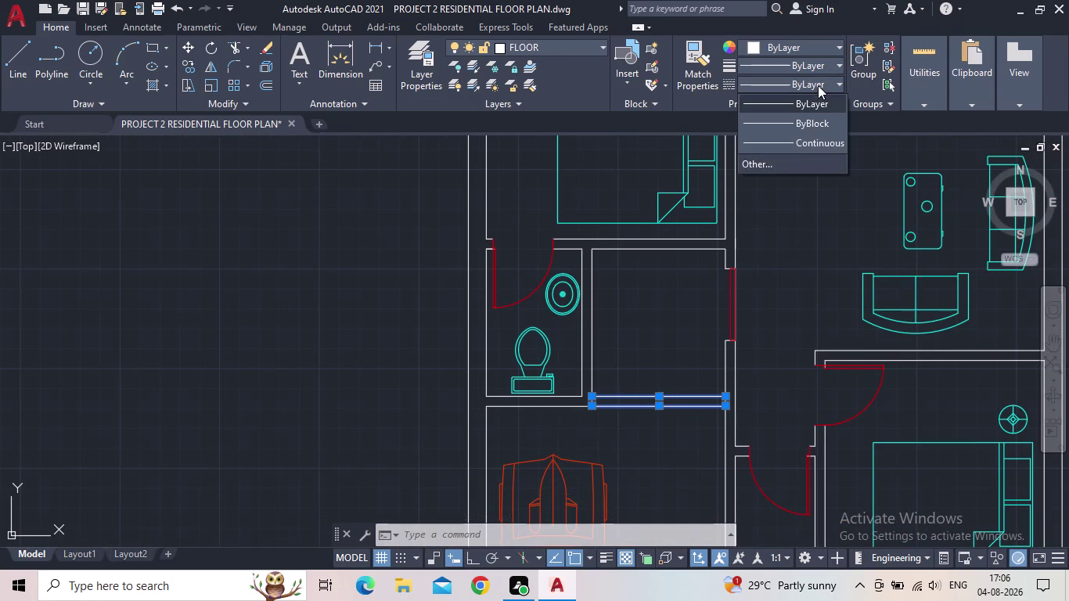
Load the ACAD_ISO02W100 linetype through Other > Load, then reselect the wall lines.
click(788, 162)
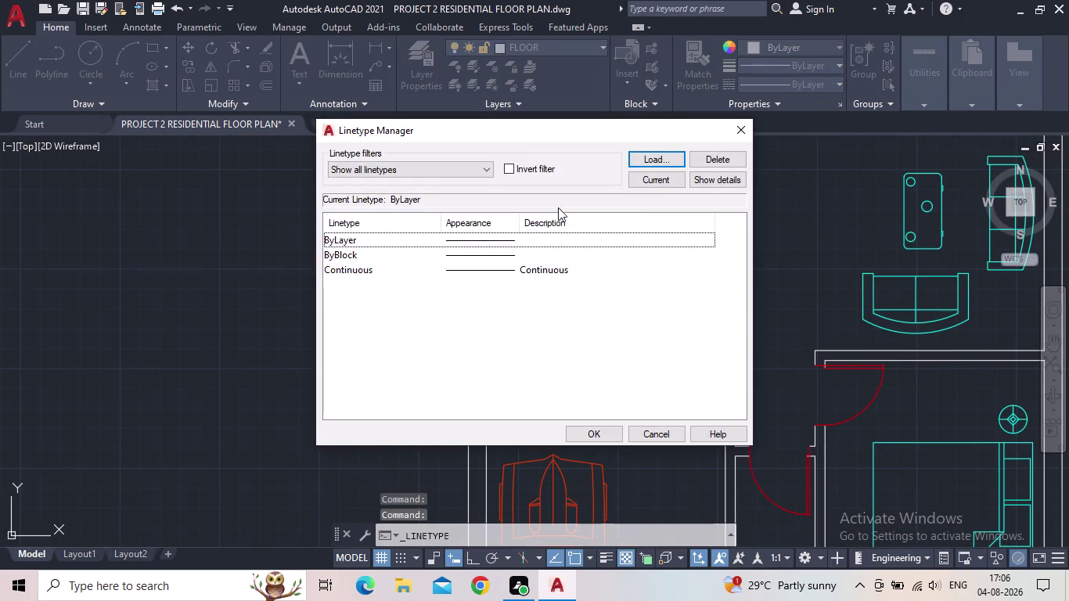
click(646, 160)
click(511, 258)
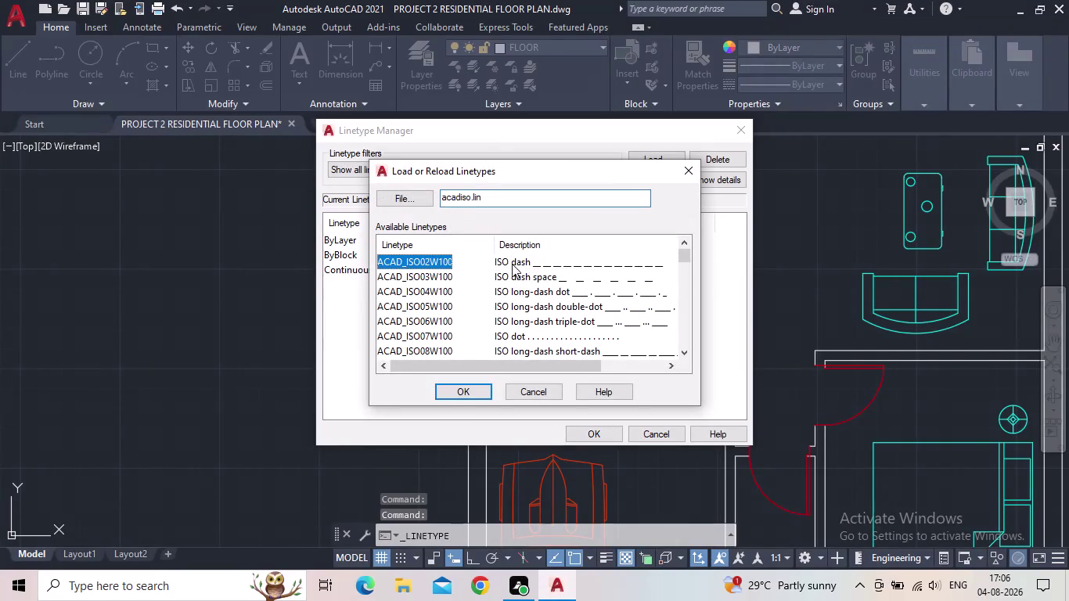
click(455, 395)
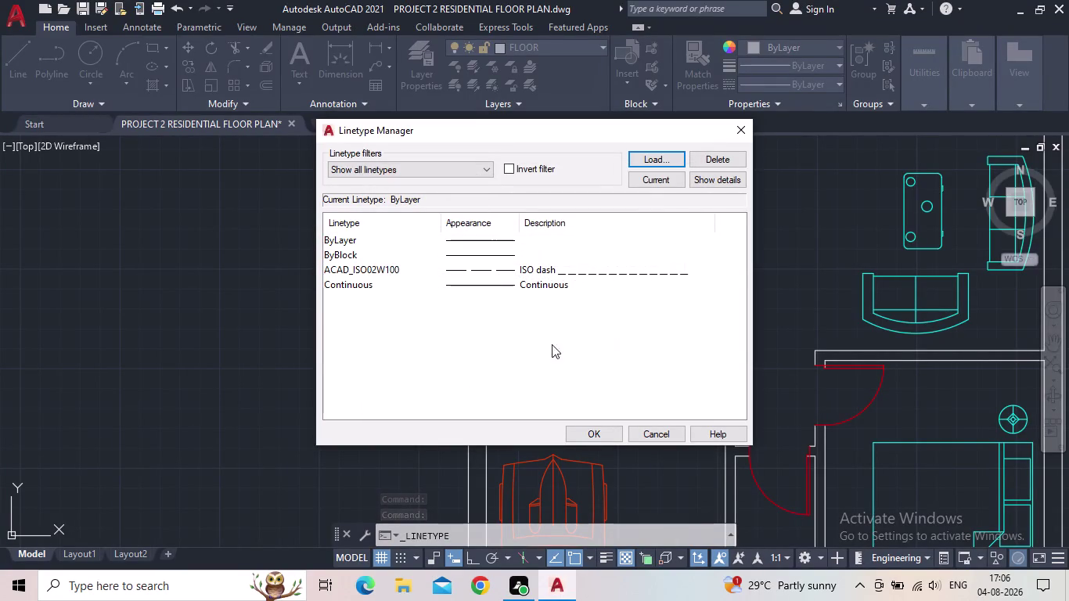
click(589, 434)
click(634, 421)
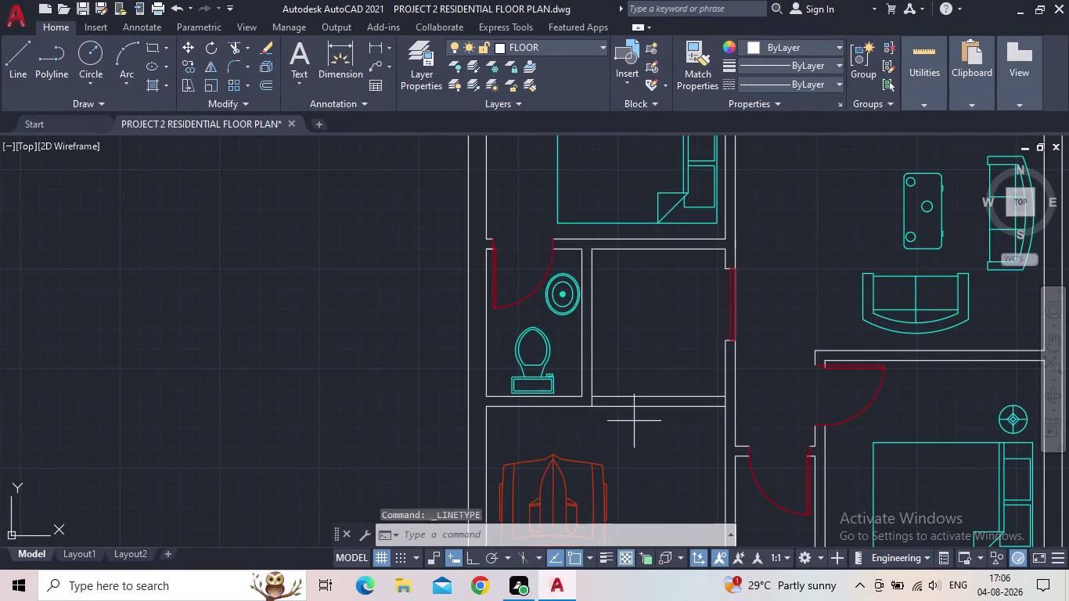
click(625, 392)
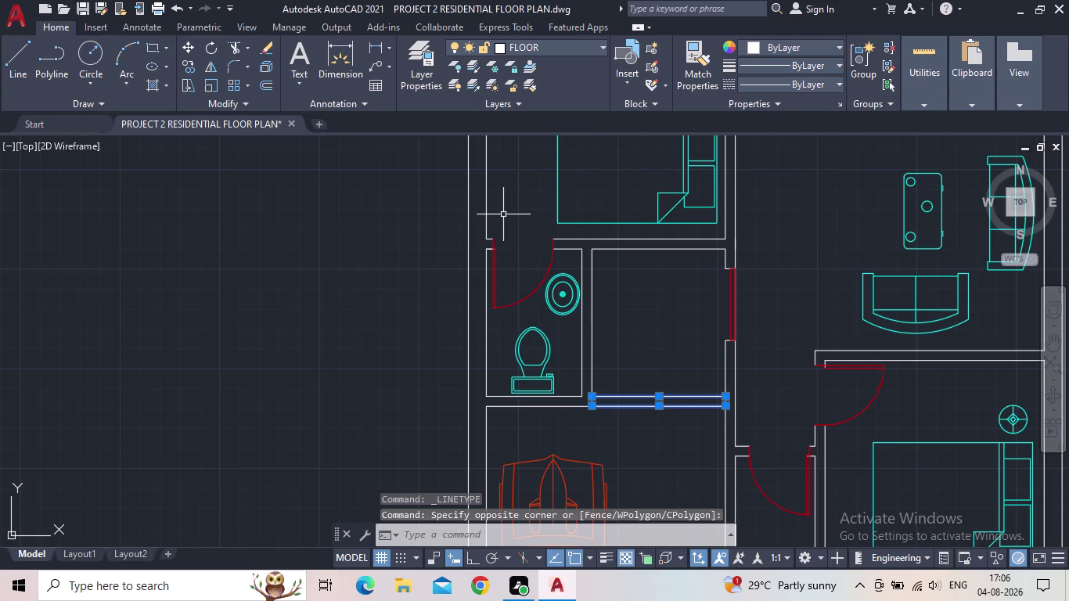
In Properties, give the wall lines linetype ACAD_ISO02W100 and linetype scale 0.5.
text(PR)
key(Return)
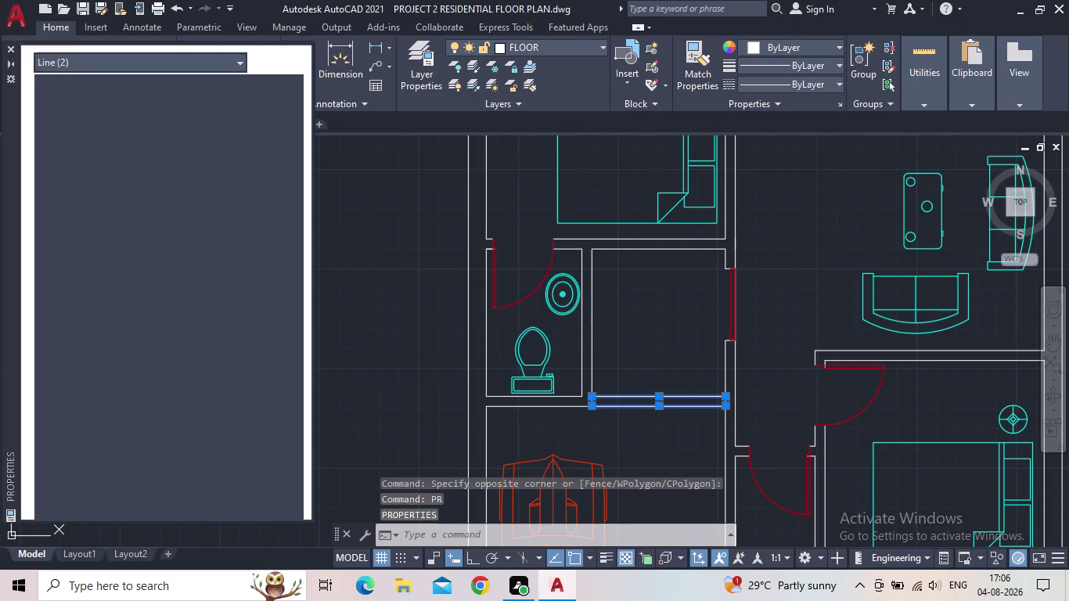
click(212, 123)
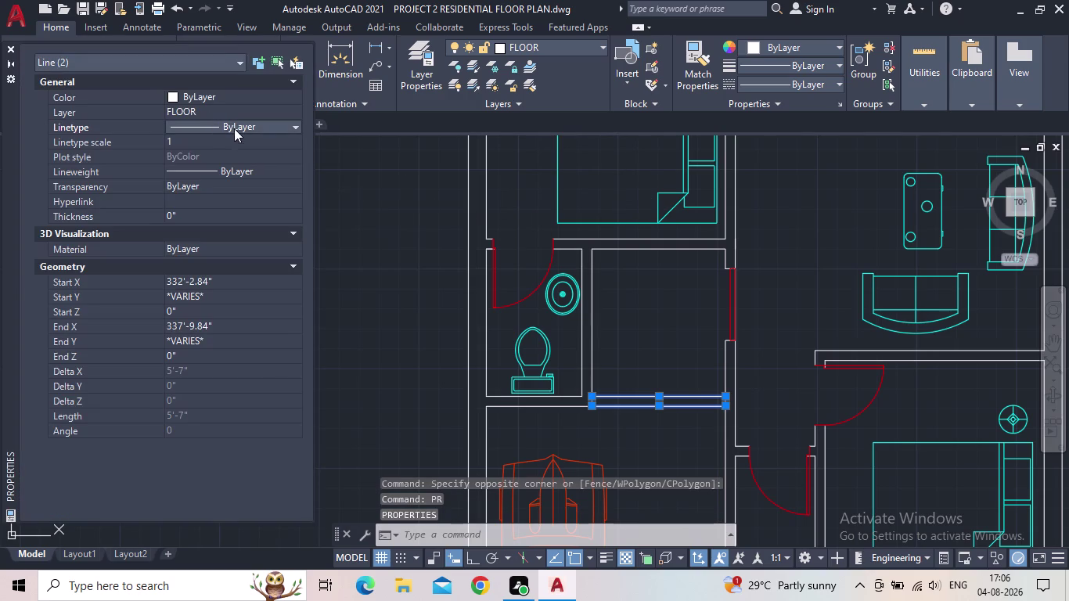
click(234, 123)
click(265, 169)
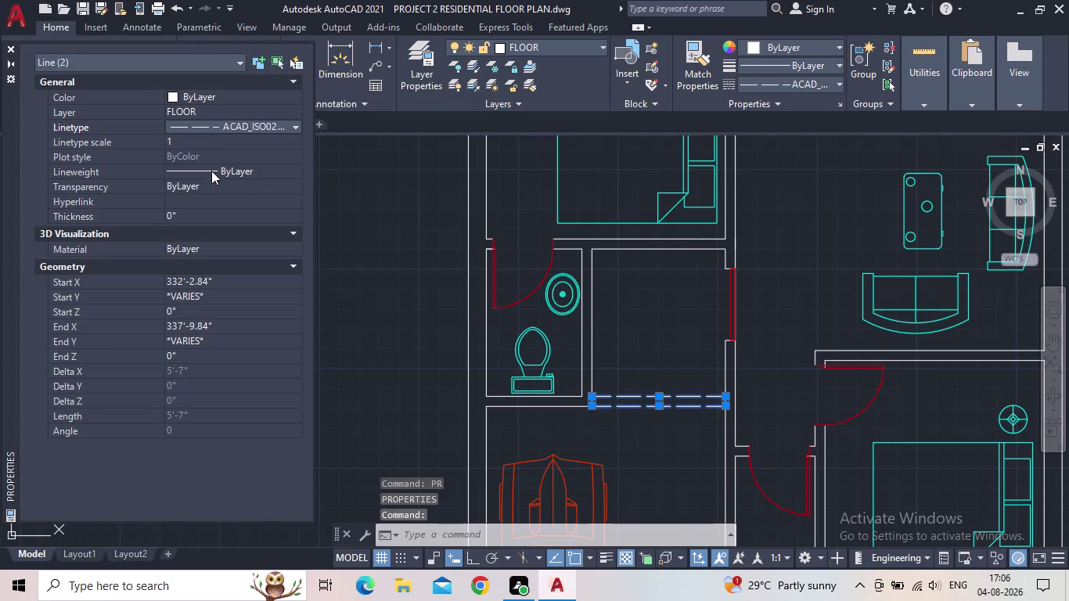
click(196, 142)
text(0)
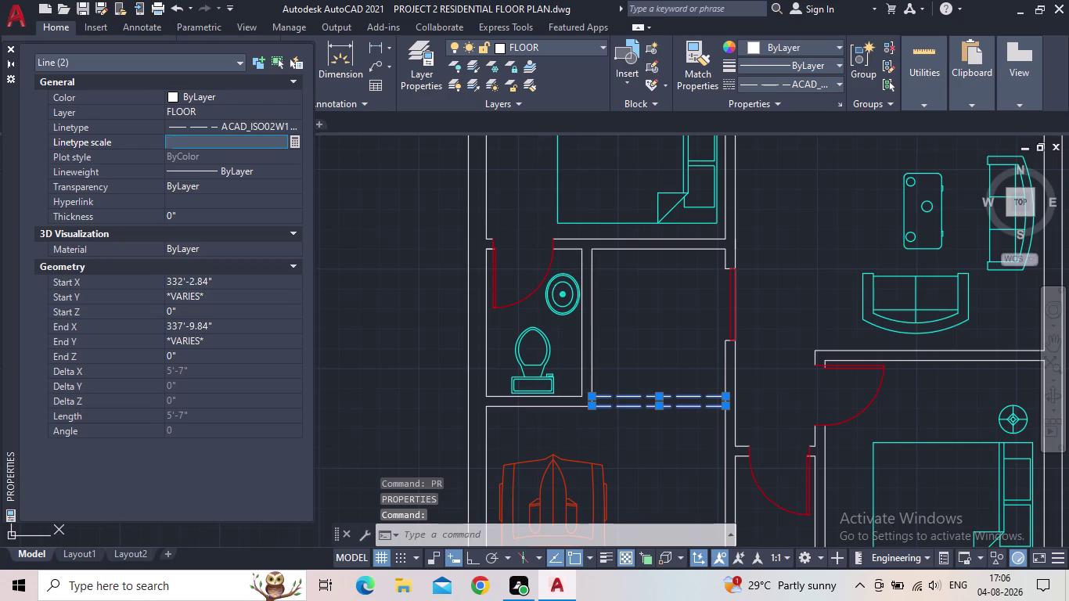
text(.5)
key(Return)
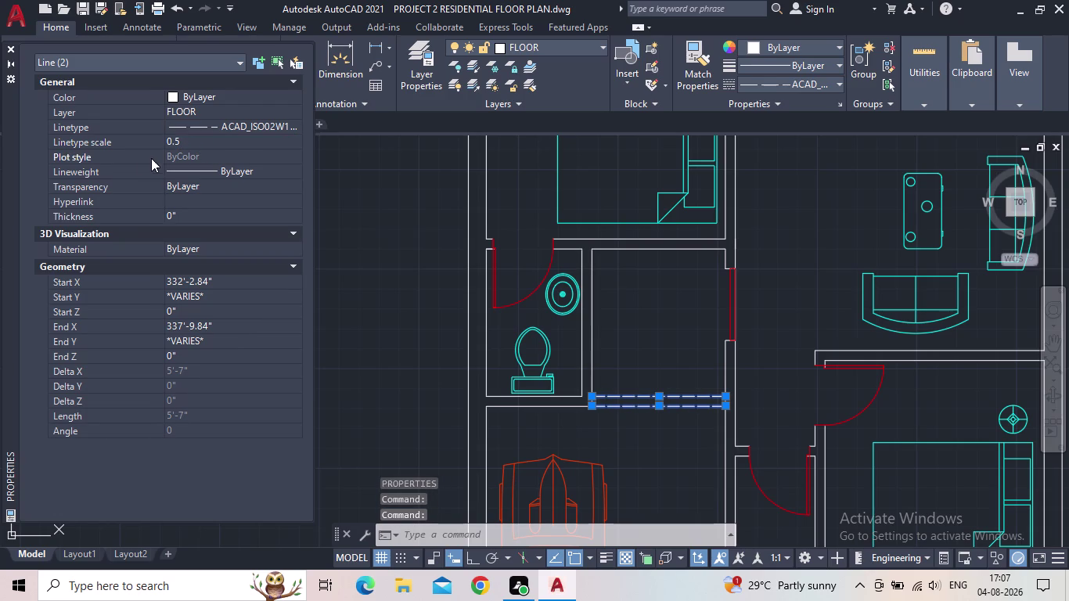
click(13, 47)
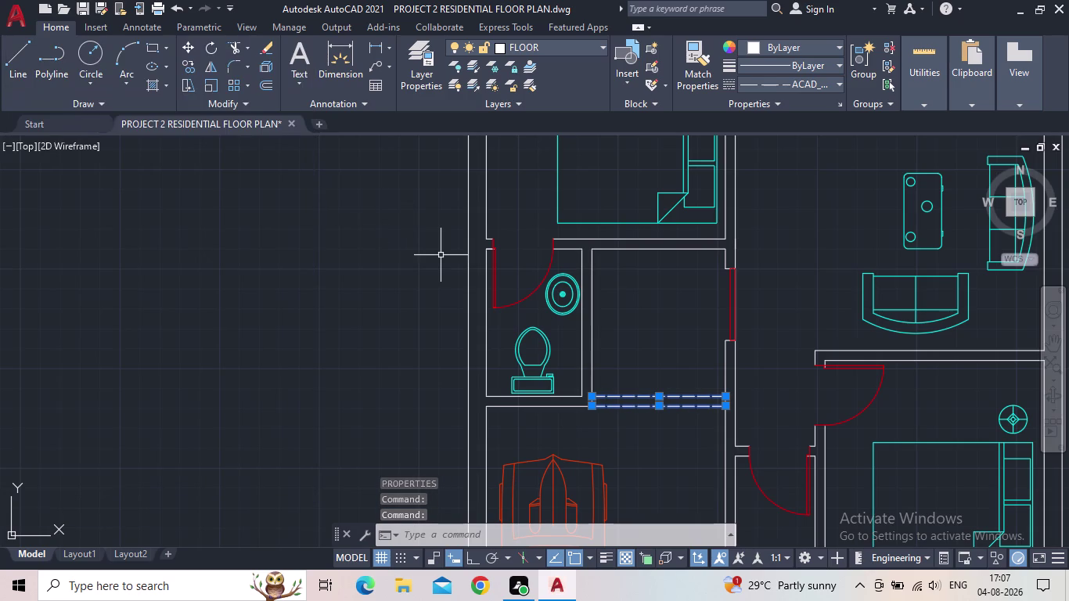
key(Escape)
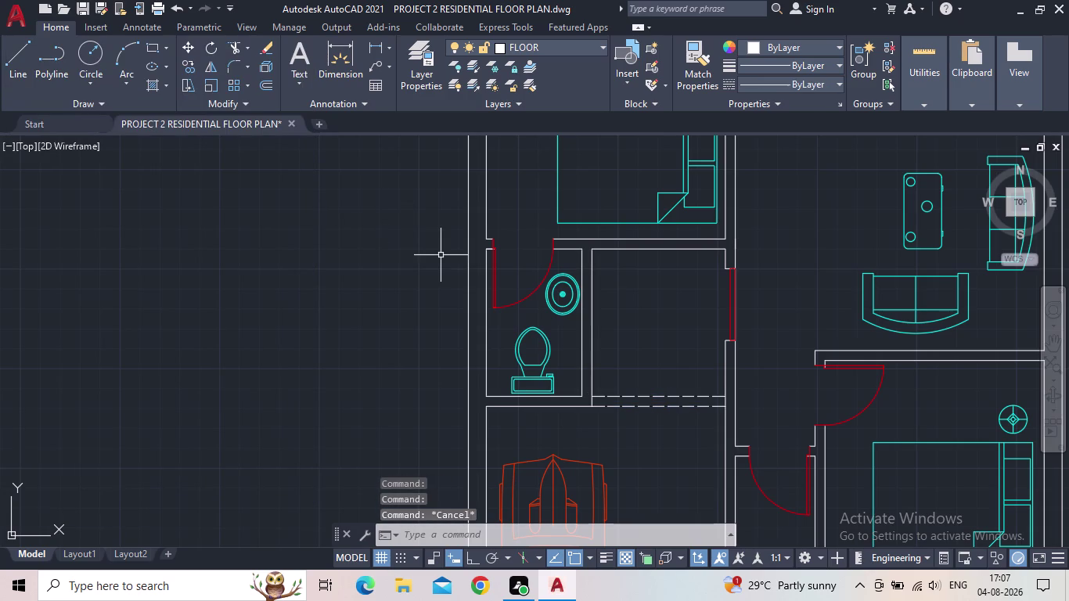
scroll(down, 3)
middle_drag(660, 429, 637, 397)
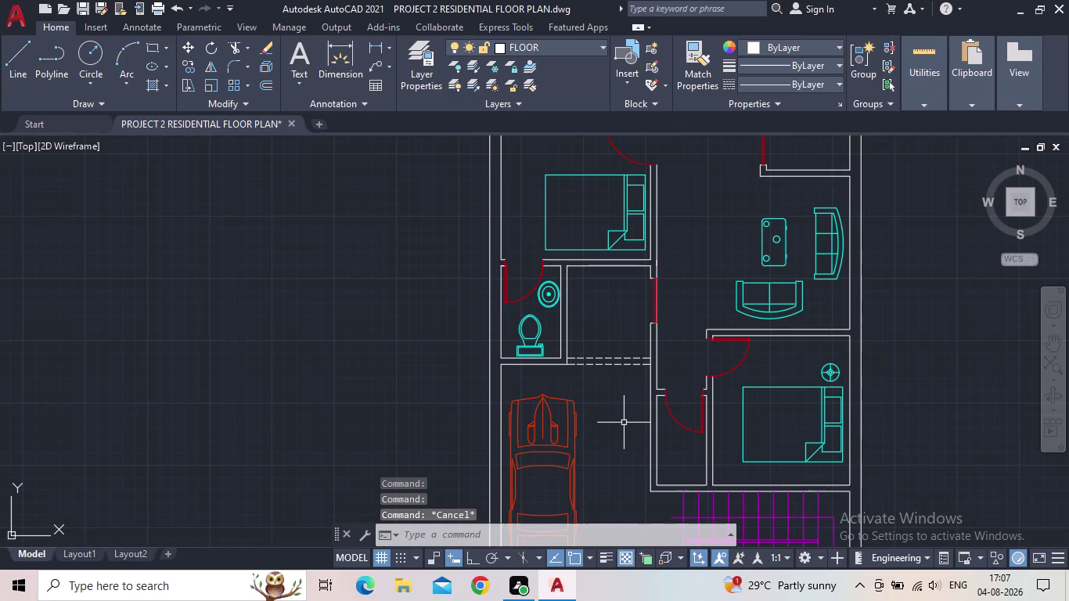
middle_drag(623, 423, 621, 361)
middle_drag(551, 422, 580, 381)
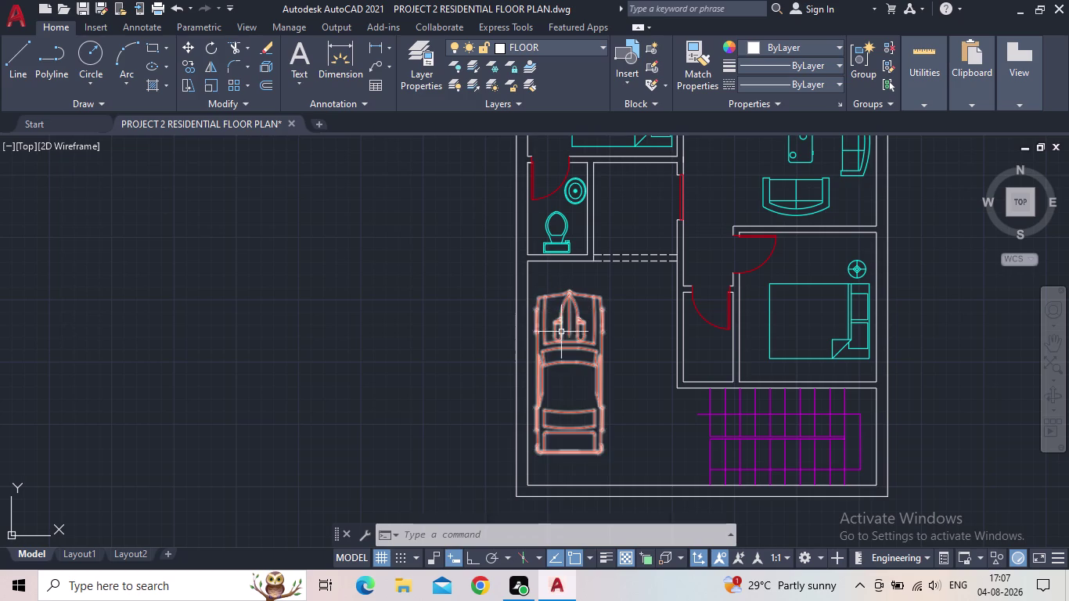
scroll(up, 3)
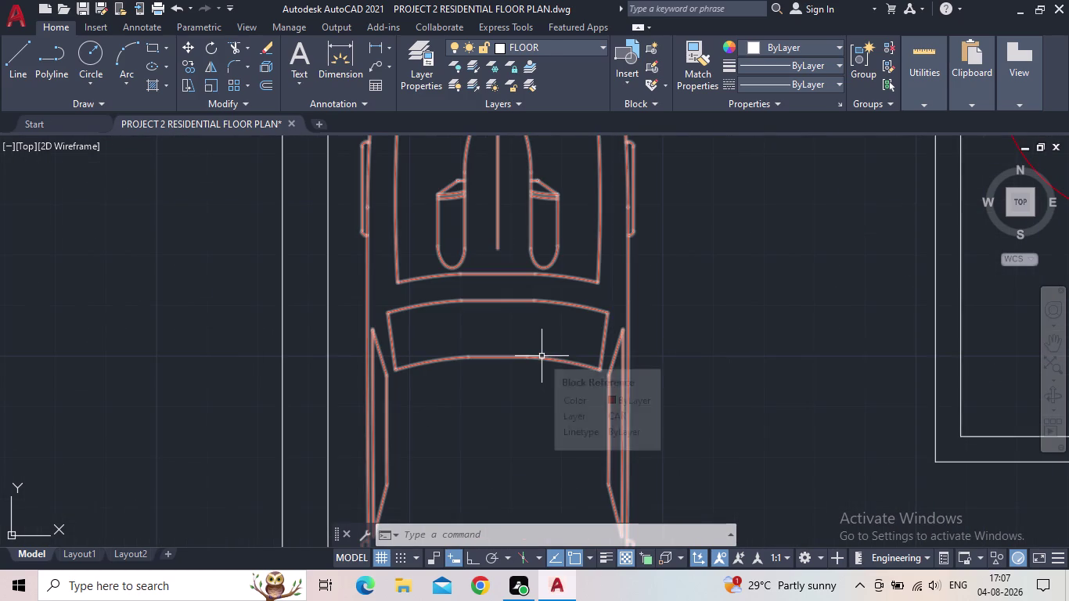
scroll(down, 3)
middle_drag(540, 379, 652, 381)
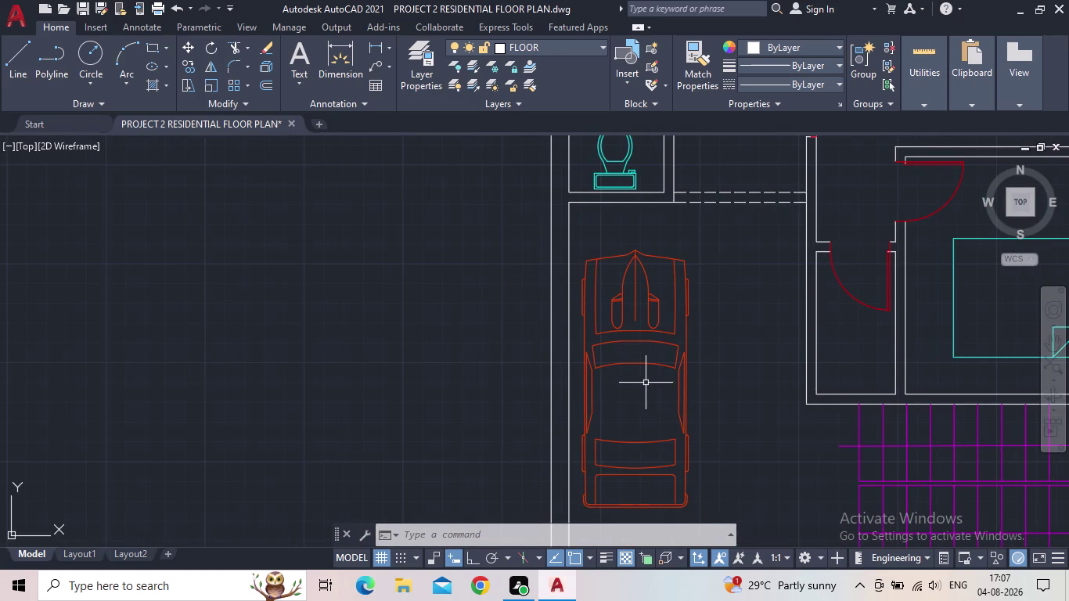
scroll(down, 3)
middle_drag(640, 393, 599, 401)
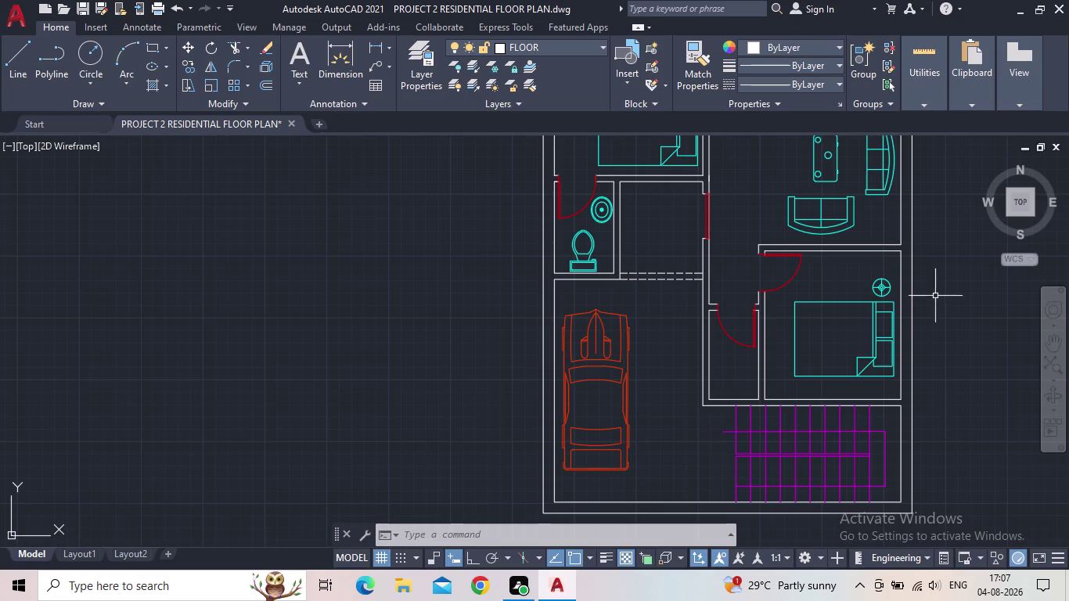
middle_click(680, 349)
scroll(up, 3)
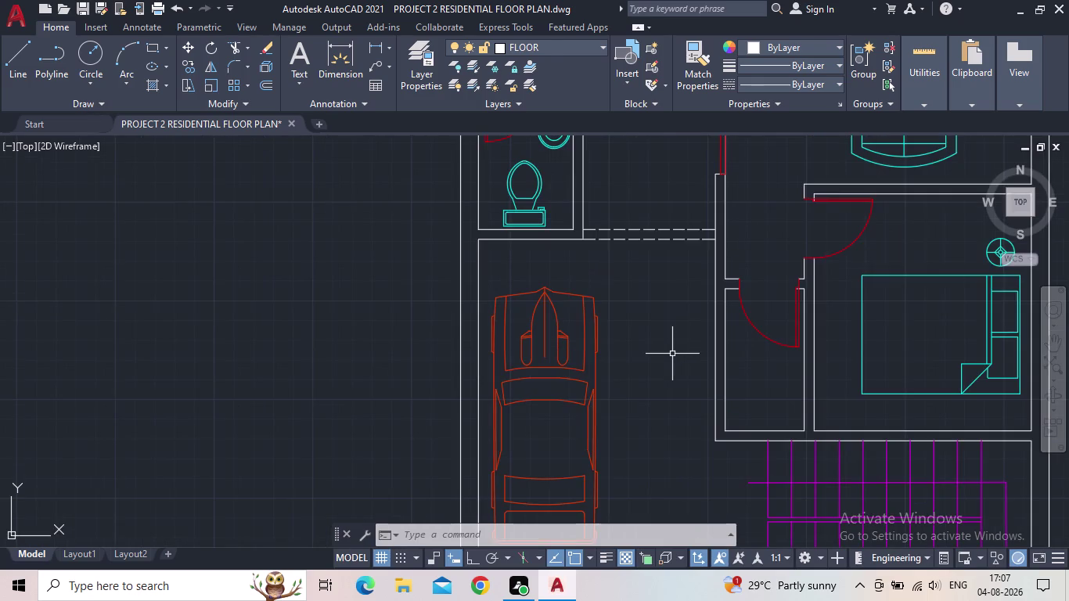
scroll(down, 3)
middle_click(672, 365)
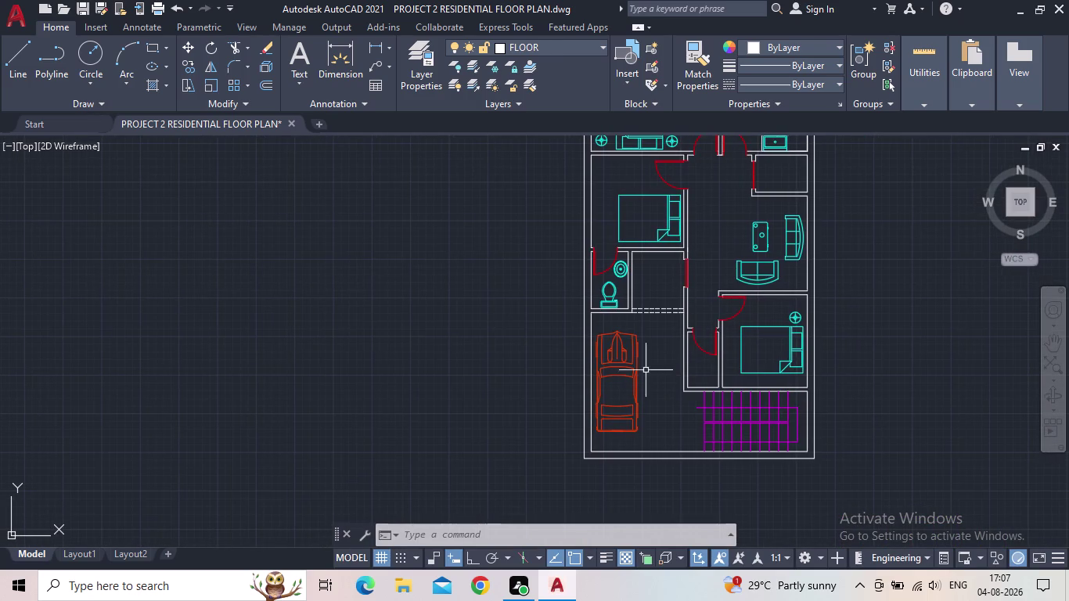
middle_click(543, 422)
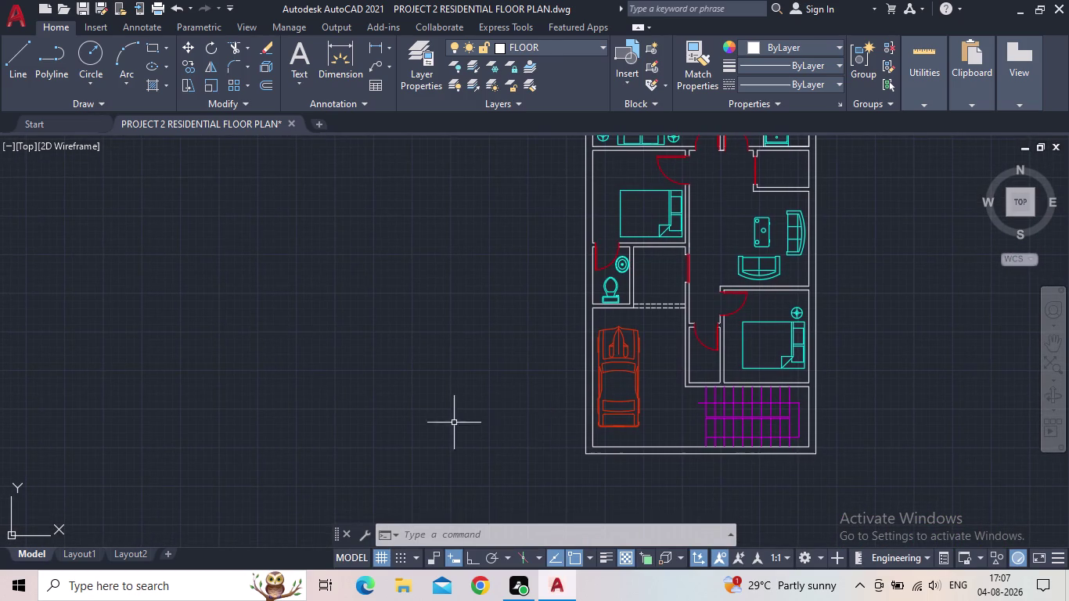
scroll(up, 3)
scroll(up, 3)
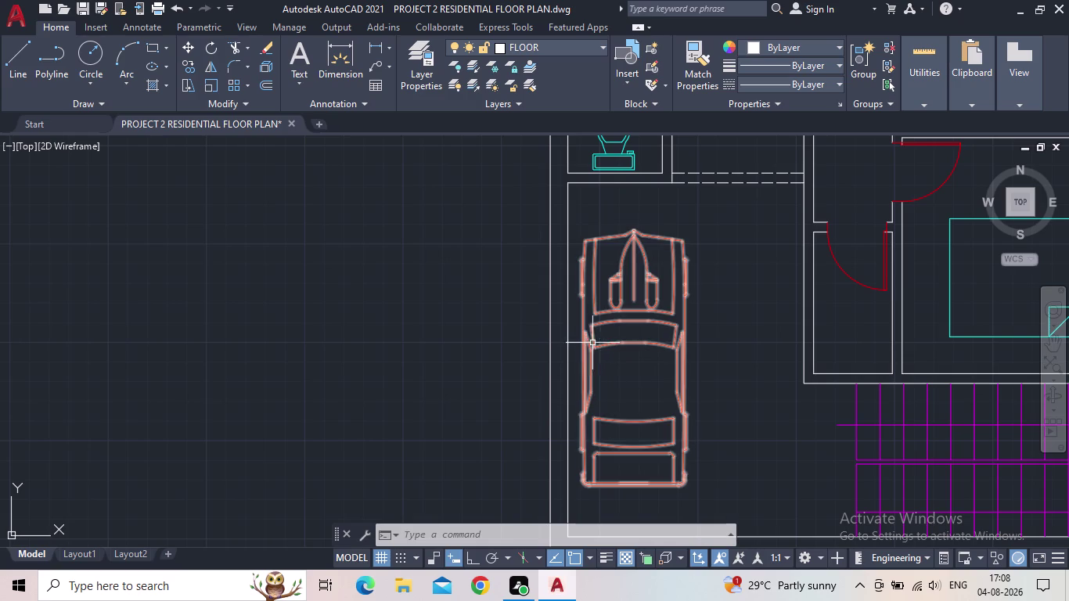
scroll(down, 3)
middle_drag(650, 378, 673, 370)
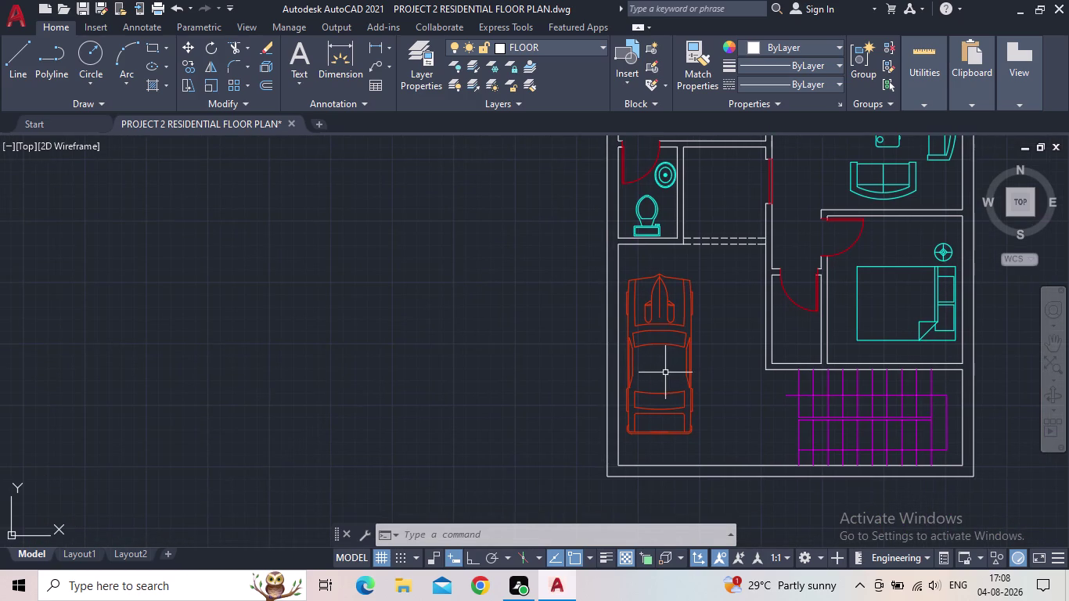
click(678, 376)
click(651, 353)
scroll(down, 3)
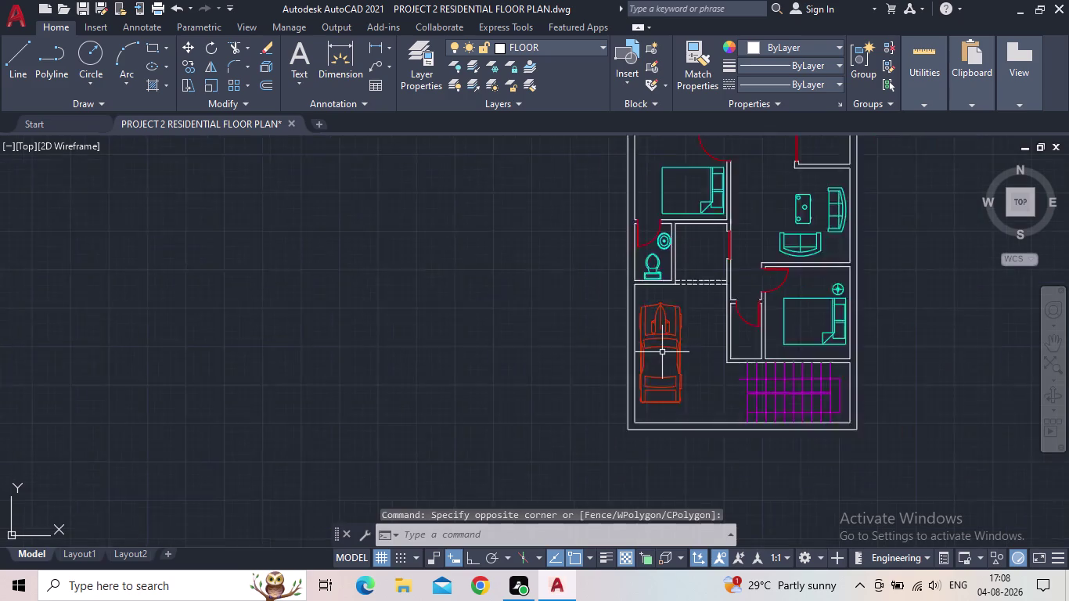
scroll(down, 3)
middle_drag(662, 354, 652, 351)
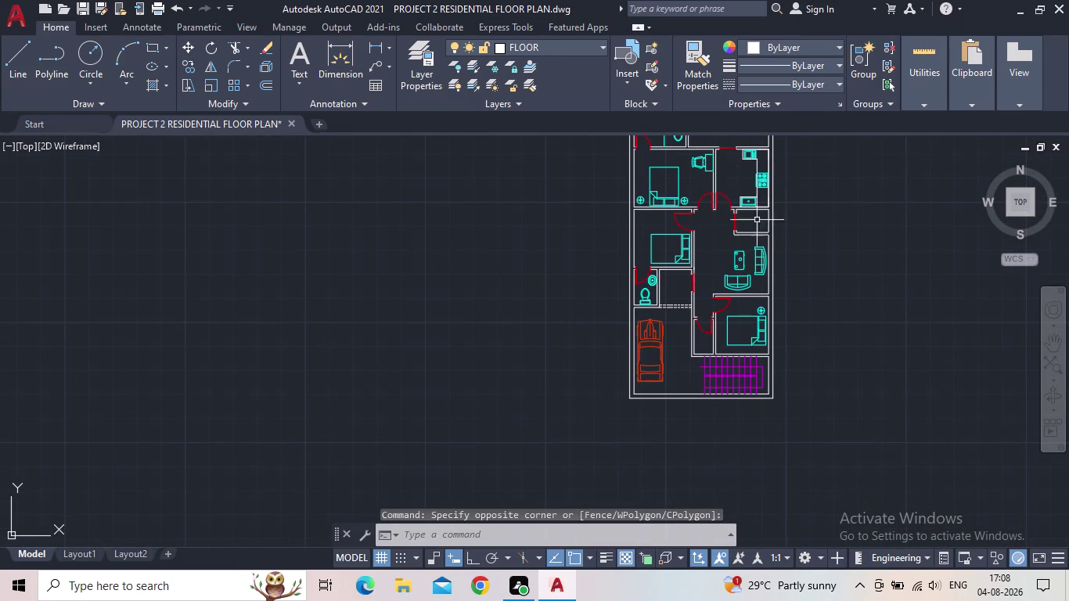
middle_drag(609, 319, 489, 384)
scroll(up, 3)
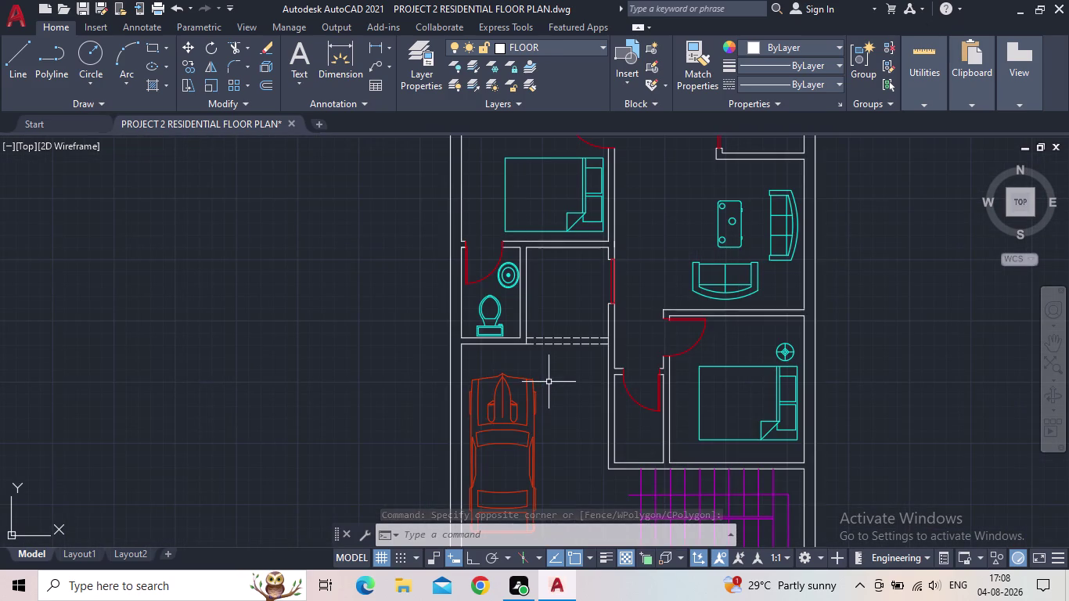
middle_click(555, 380)
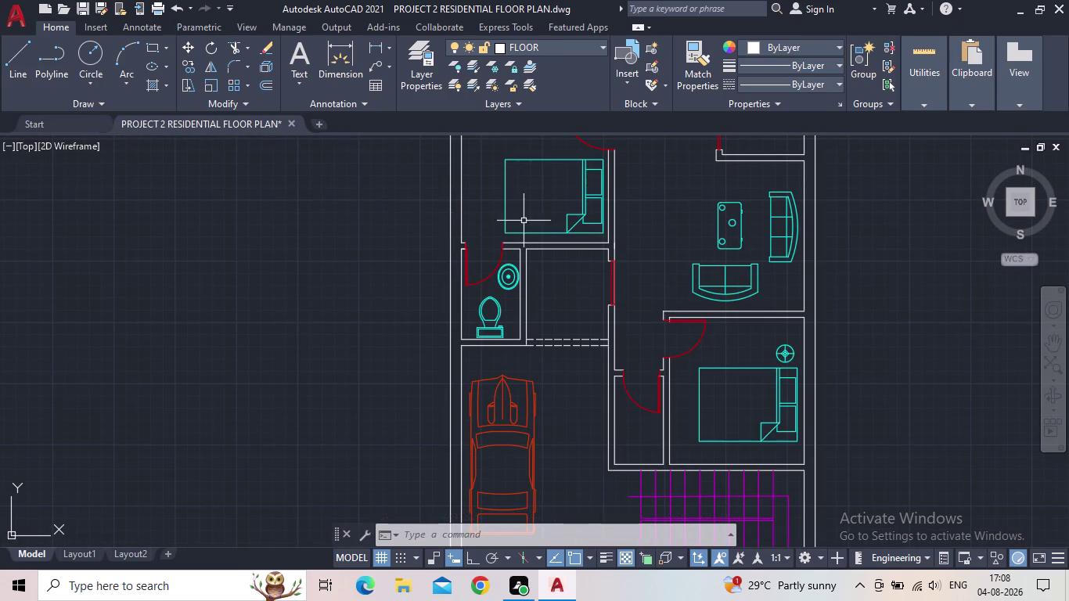
scroll(down, 3)
middle_drag(677, 234, 660, 404)
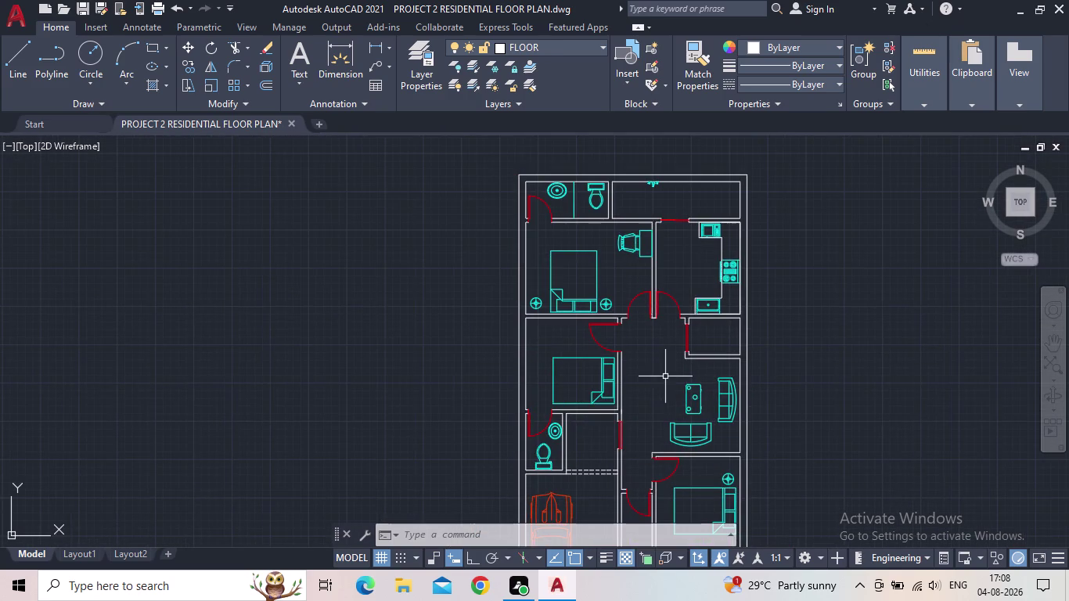
middle_click(669, 256)
scroll(up, 3)
middle_drag(680, 251, 700, 227)
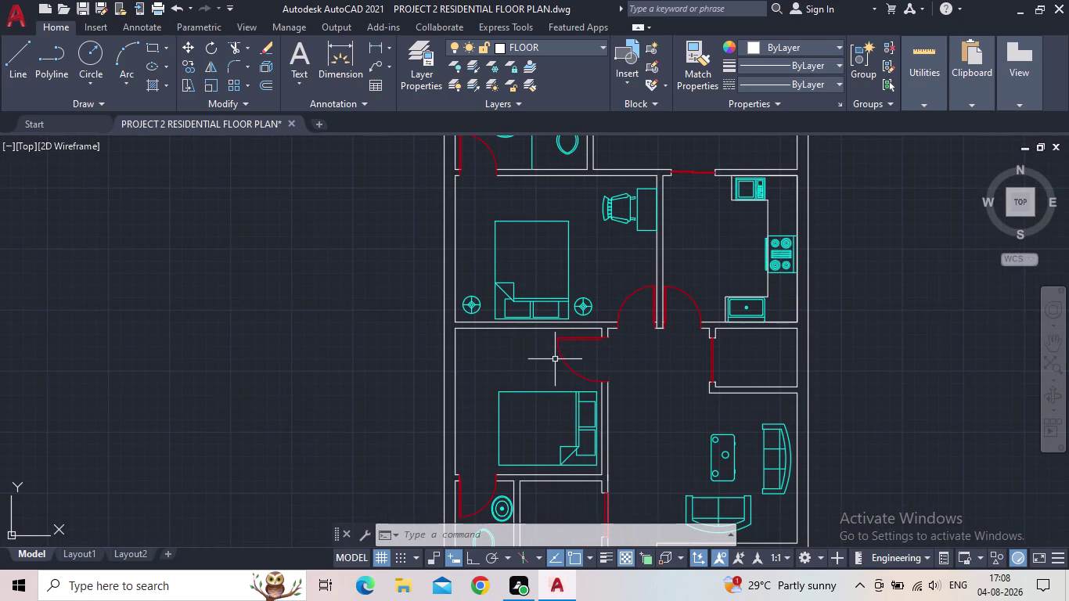
middle_drag(624, 375, 630, 336)
scroll(down, 3)
middle_drag(671, 360, 673, 269)
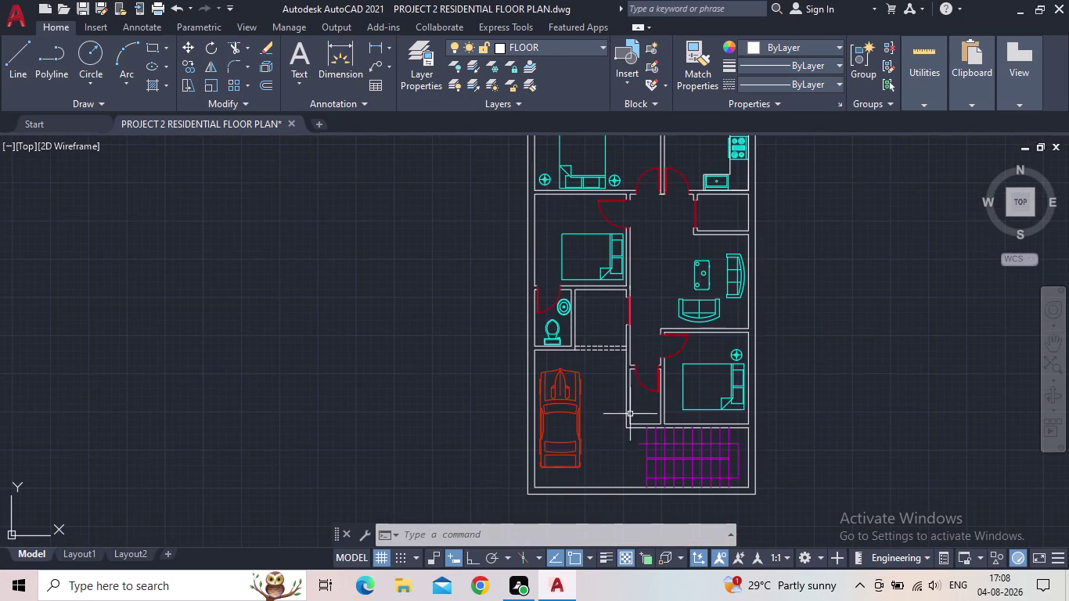
scroll(up, 3)
middle_drag(652, 412, 577, 406)
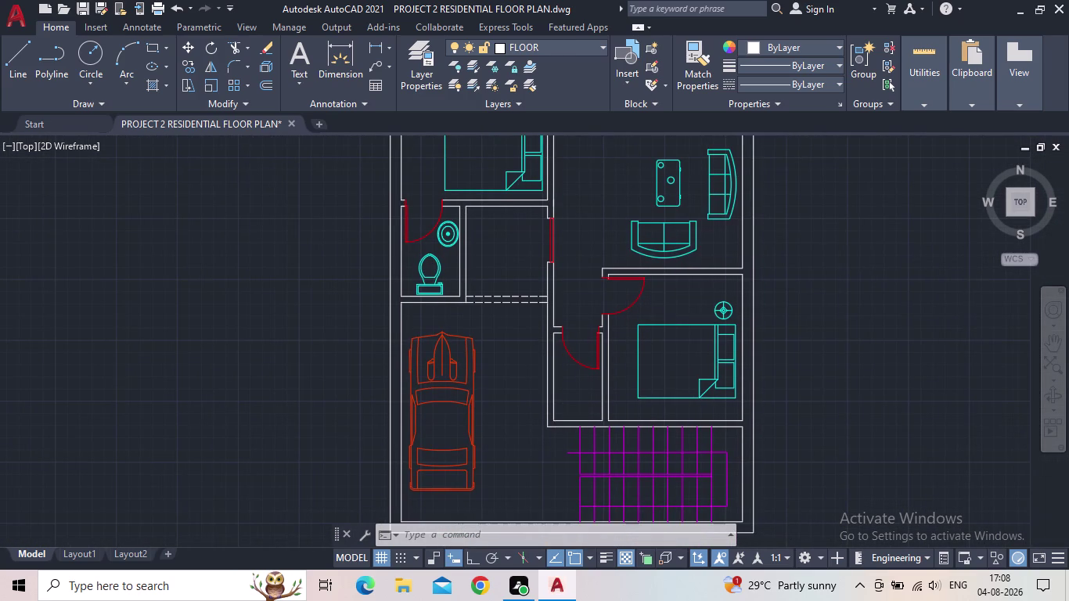
scroll(down, 3)
middle_drag(806, 420, 807, 379)
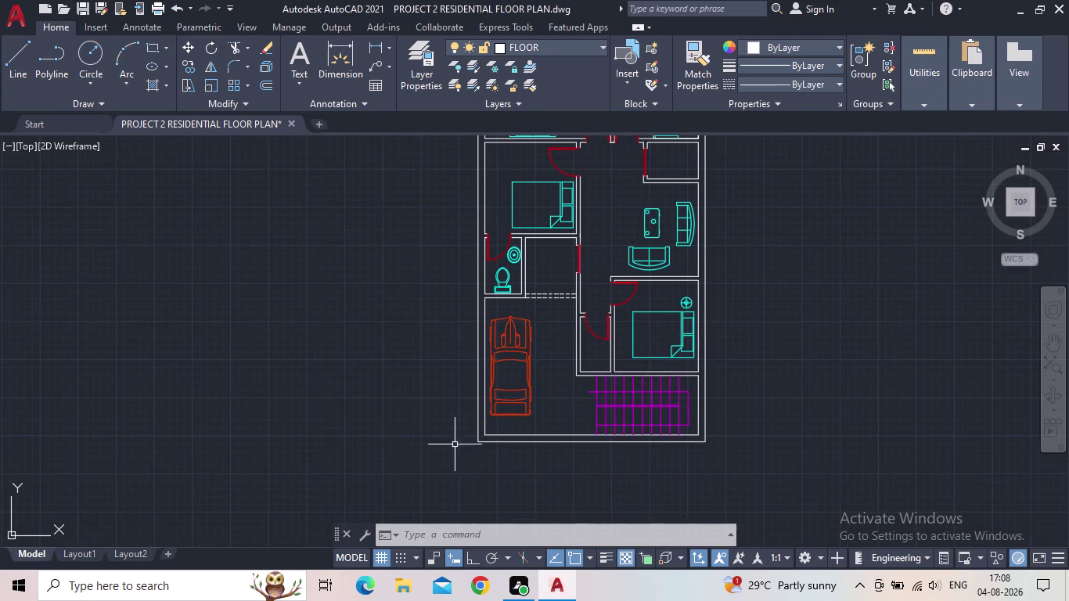
scroll(up, 3)
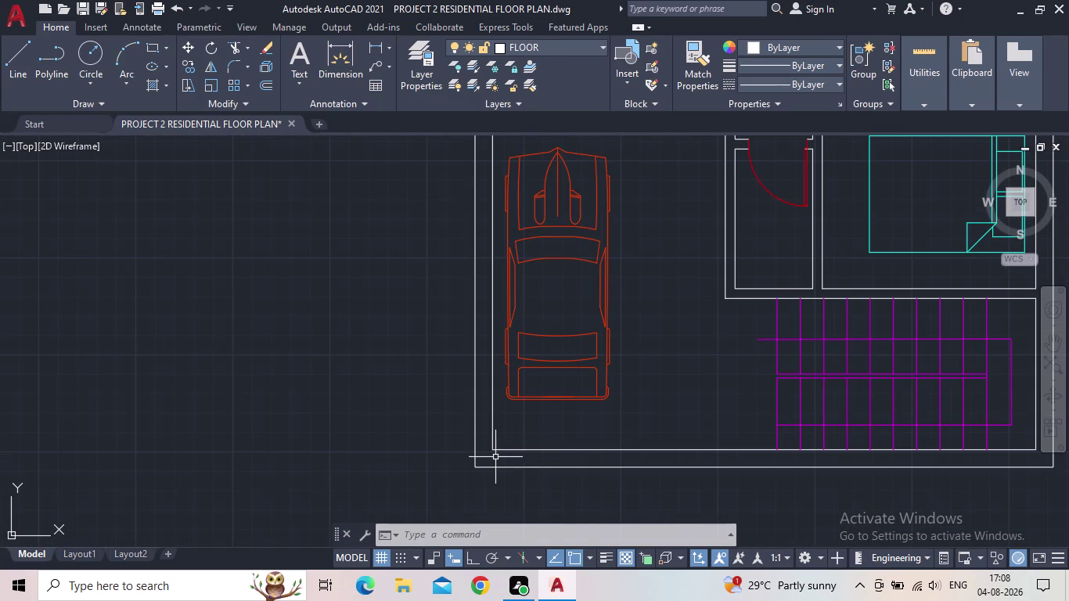
click(485, 455)
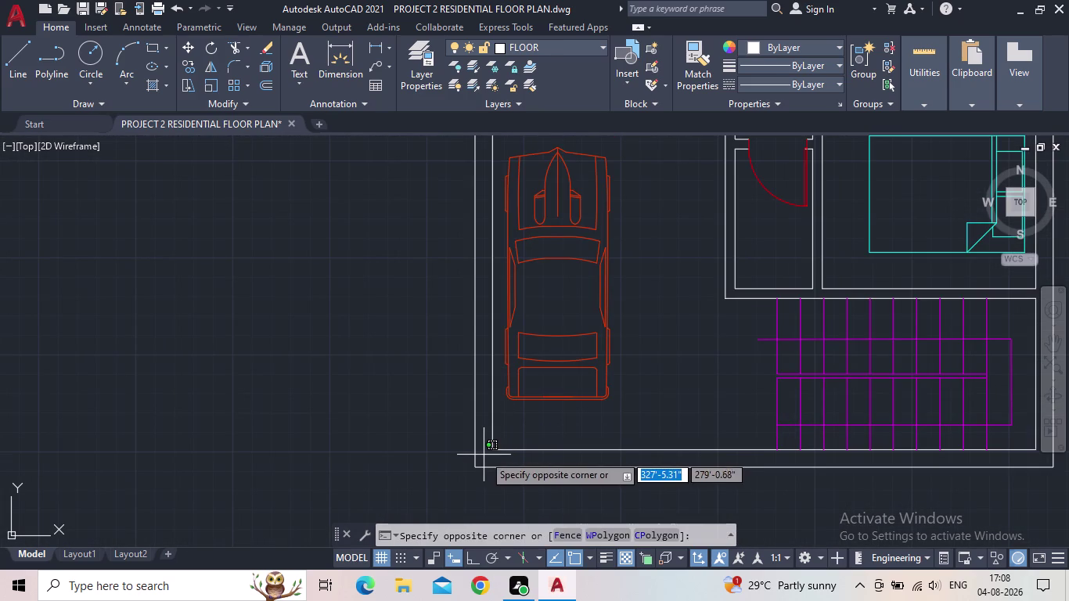
Clear a stray selection and pan to the bathroom door opening.
click(482, 443)
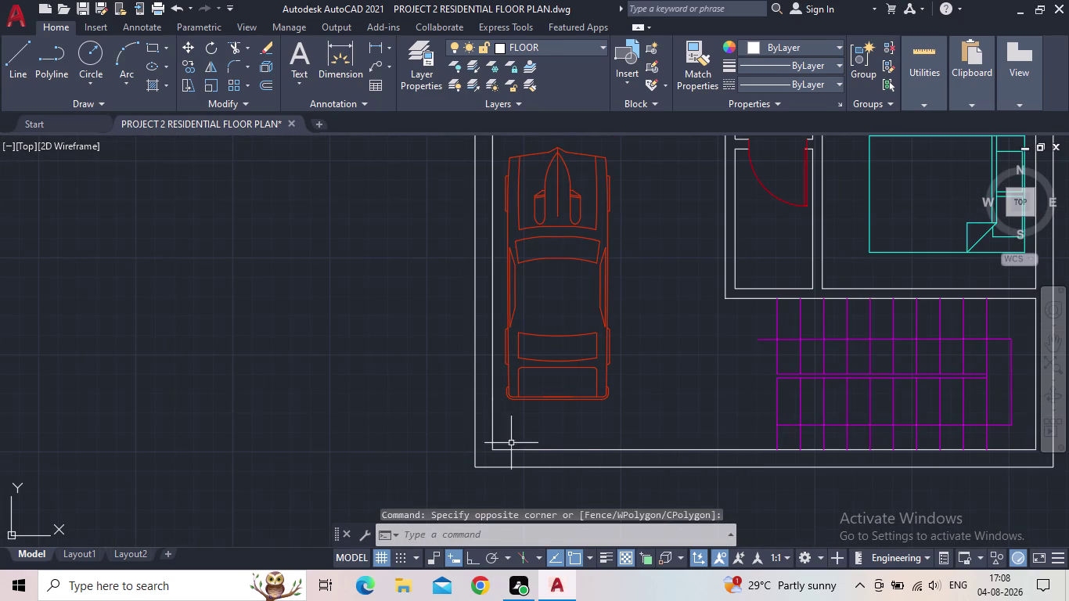
scroll(down, 3)
middle_drag(620, 414, 605, 504)
scroll(down, 3)
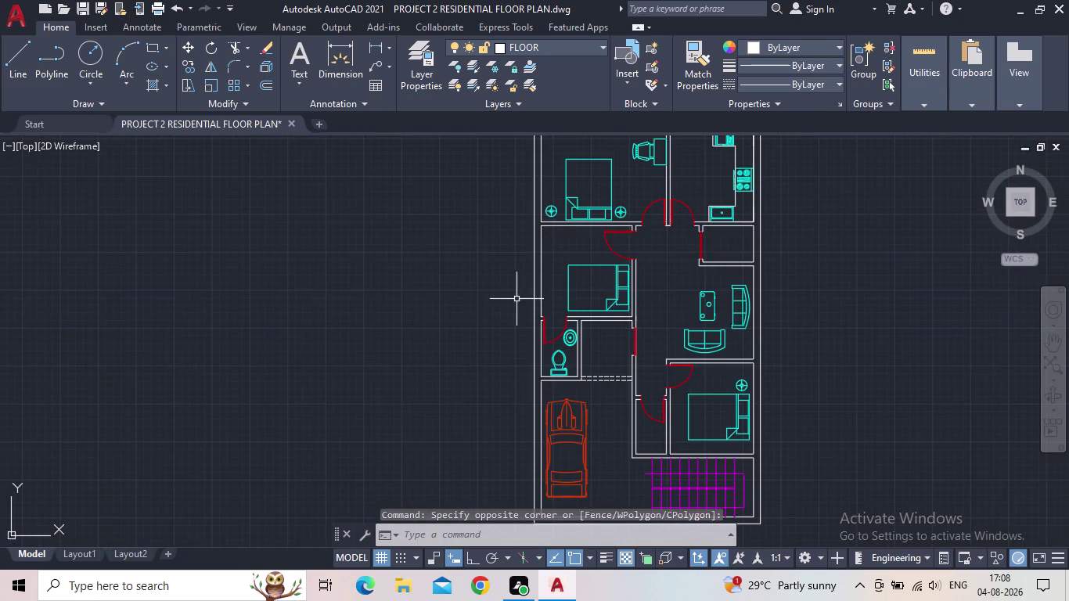
scroll(up, 3)
scroll(up, 3)
scroll(up, 3)
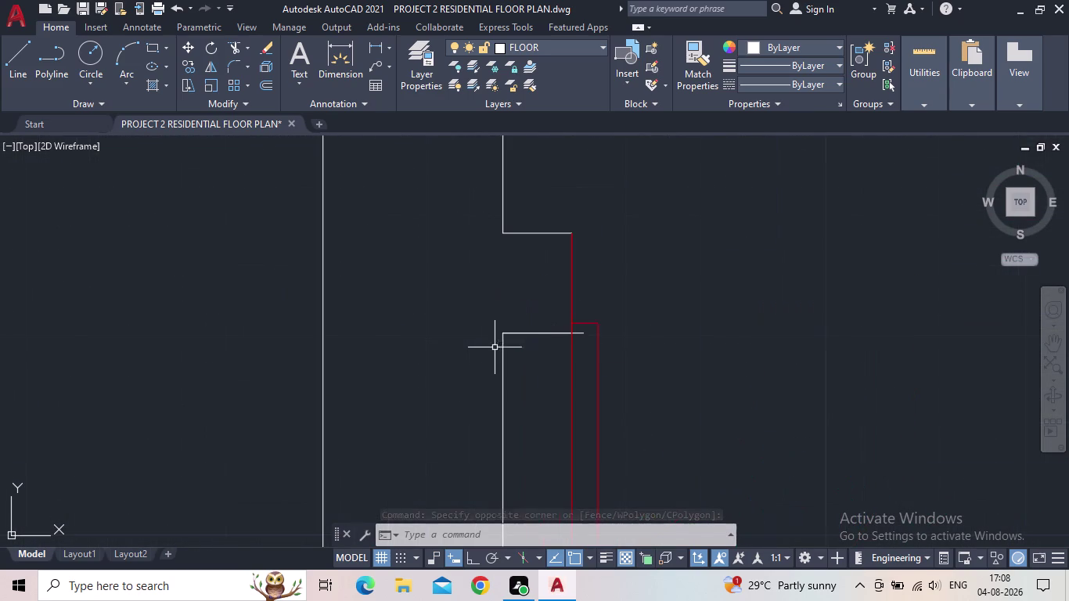
click(572, 280)
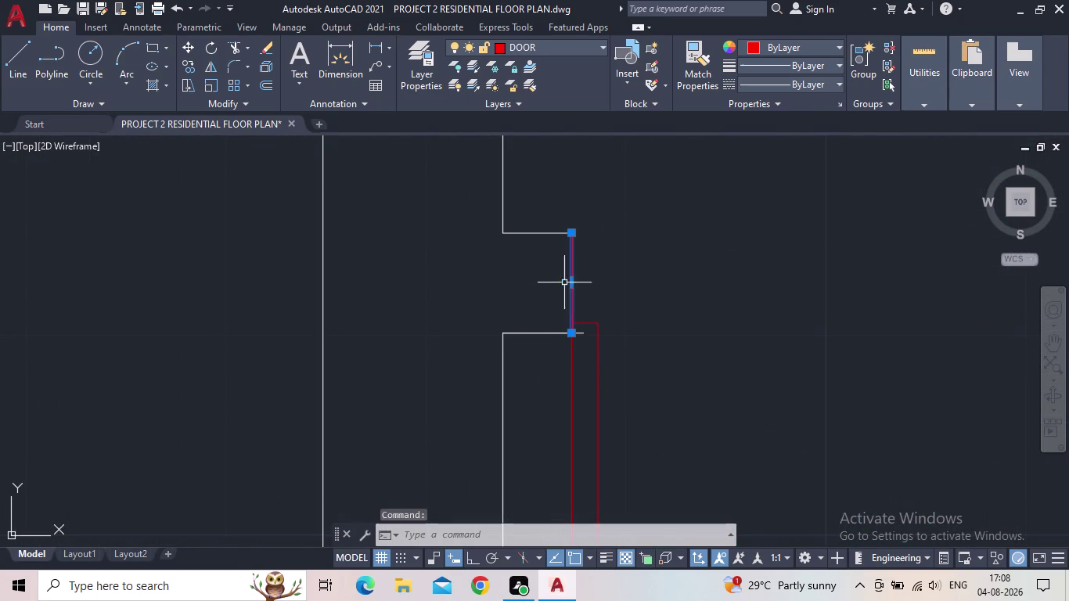
key(Escape)
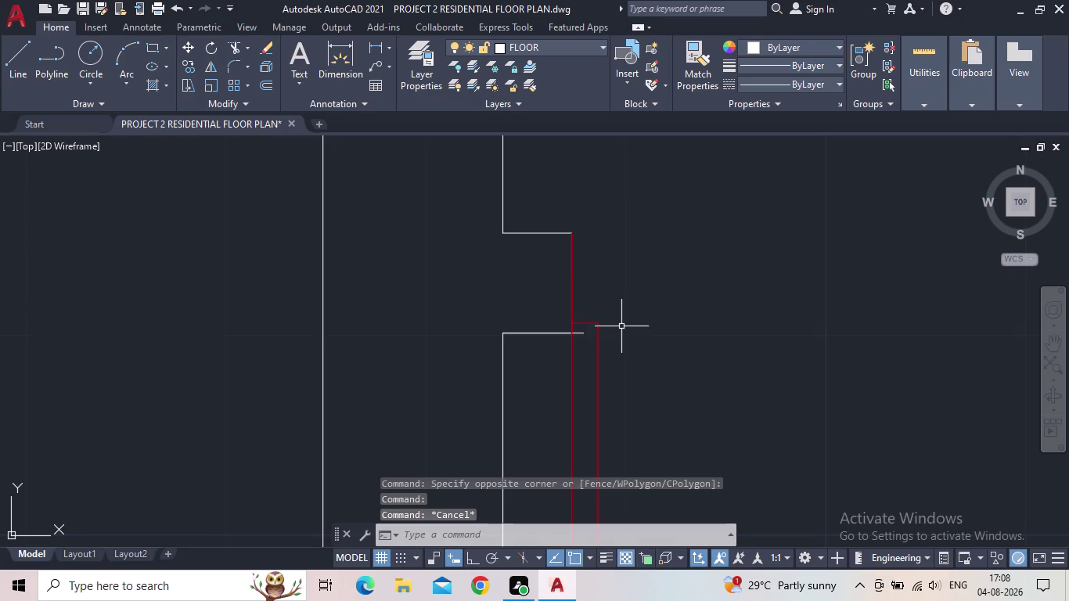
scroll(down, 3)
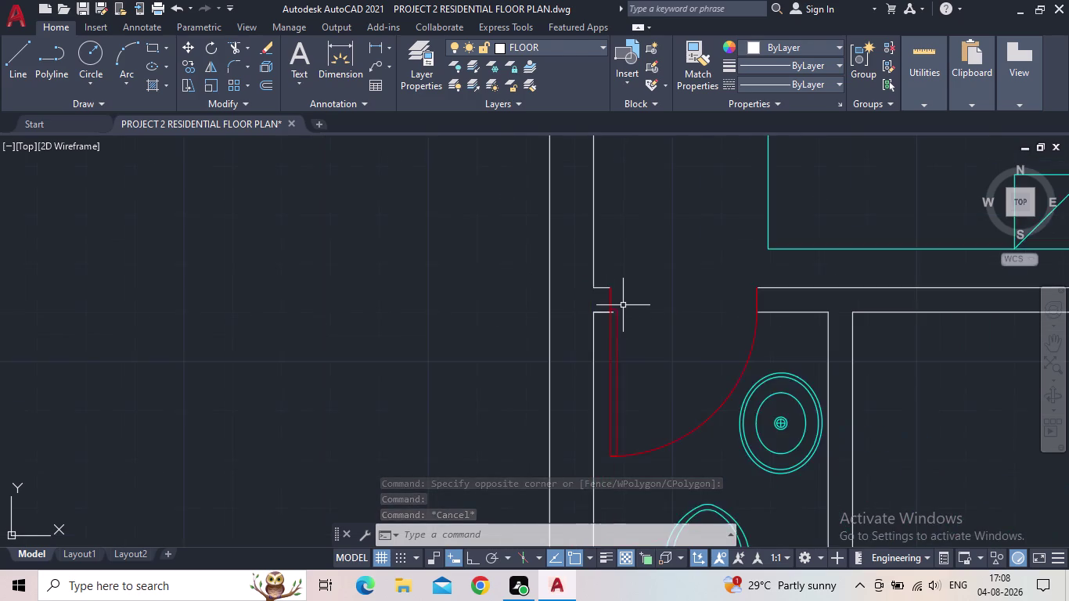
scroll(down, 3)
scroll(down, 3)
middle_drag(662, 317, 643, 332)
scroll(up, 3)
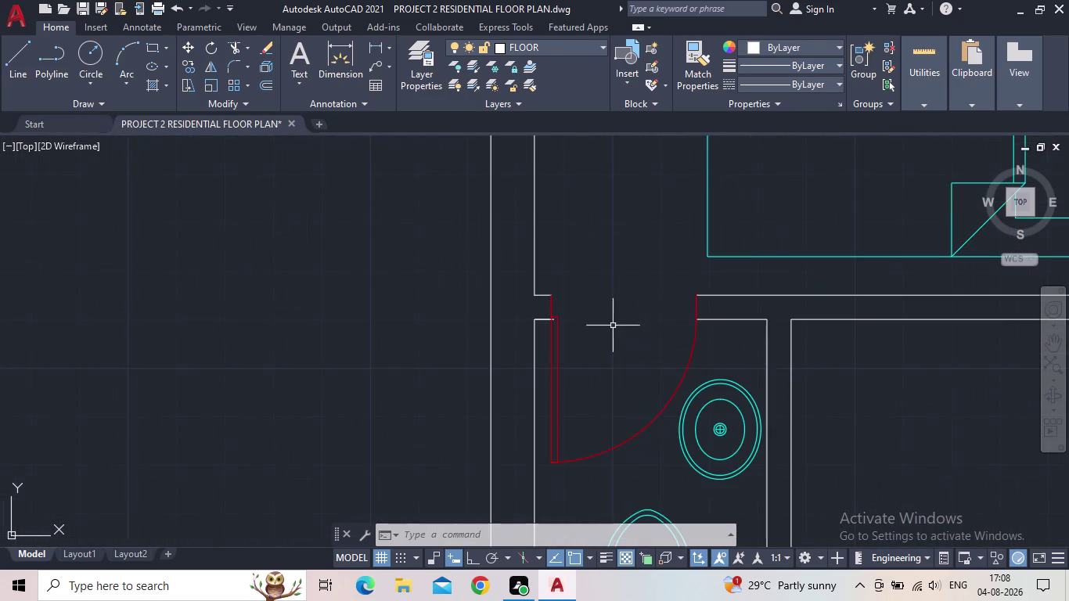
scroll(up, 3)
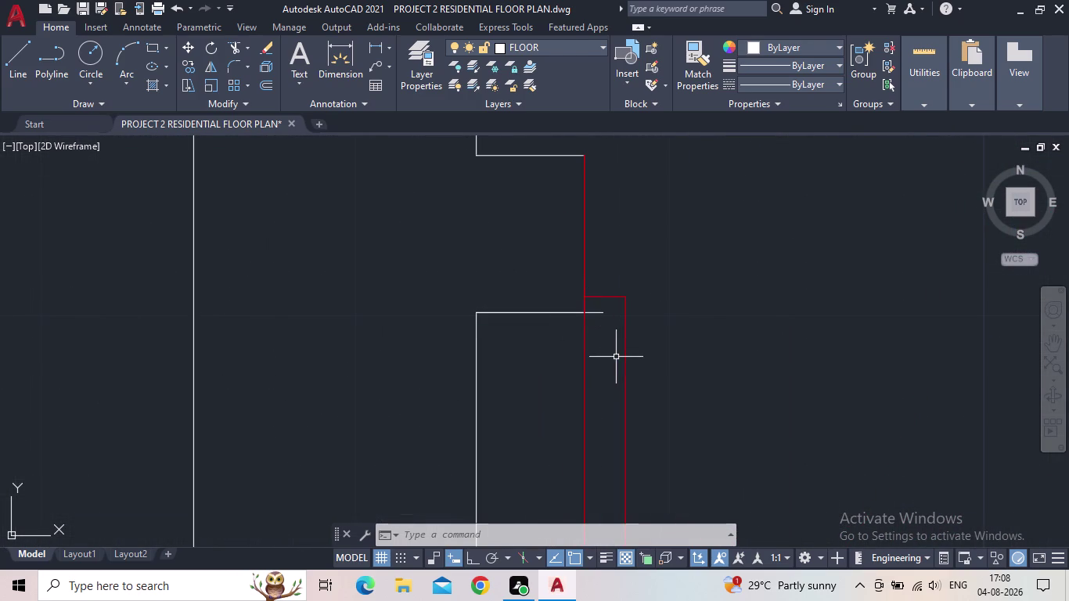
Trim the wall line at the bathroom door and the overlap at the outer corner.
text(TR)
key(Return)
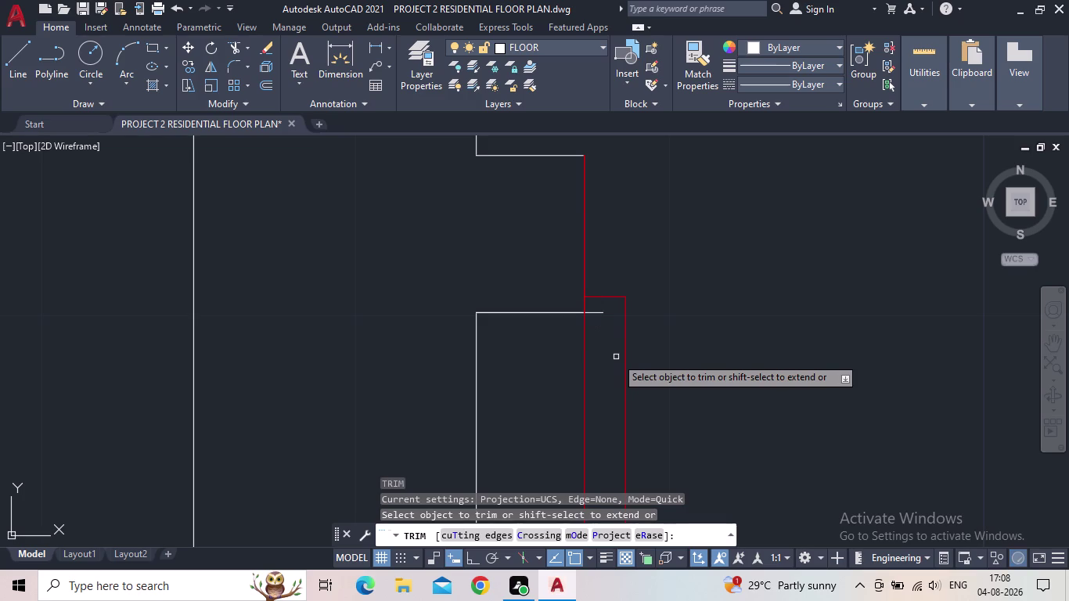
click(599, 313)
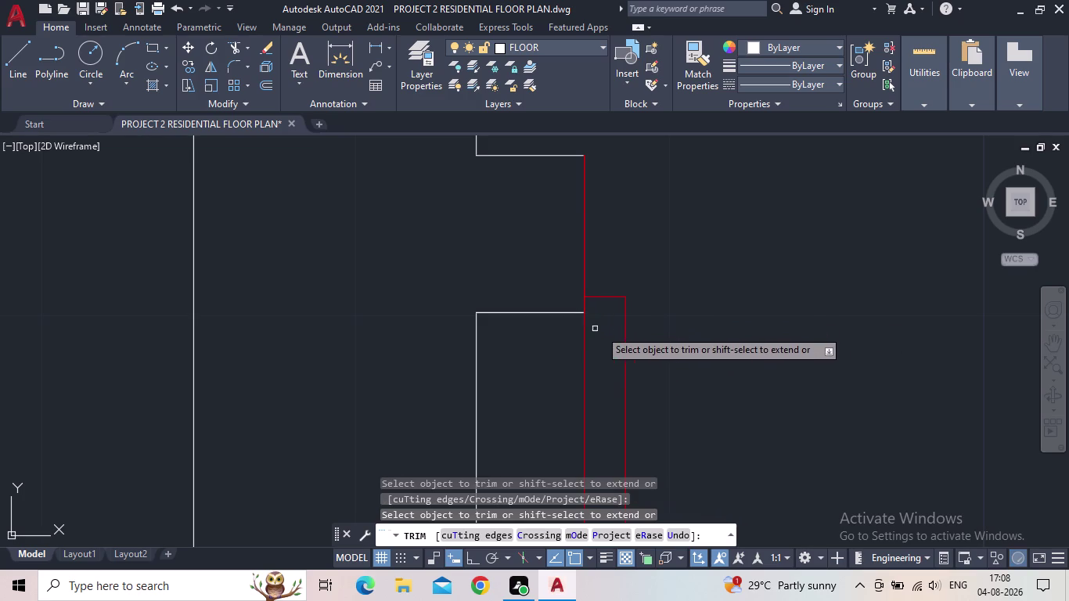
scroll(down, 3)
middle_drag(804, 414, 653, 421)
scroll(down, 3)
scroll(down, 3)
middle_drag(674, 429, 650, 374)
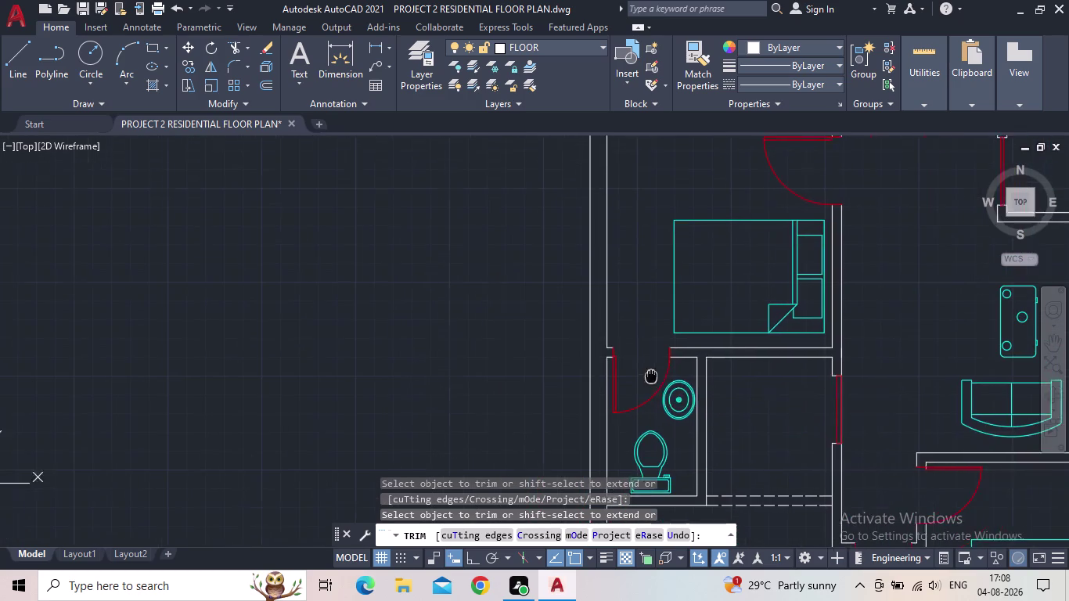
middle_drag(650, 375, 647, 370)
scroll(up, 3)
scroll(down, 3)
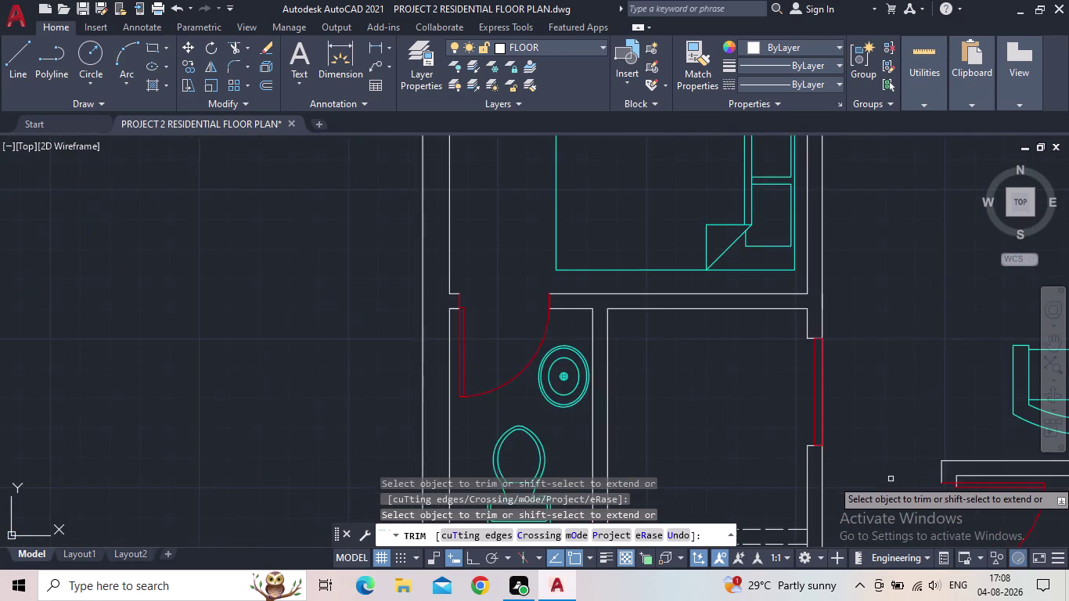
middle_drag(891, 480, 749, 445)
scroll(up, 3)
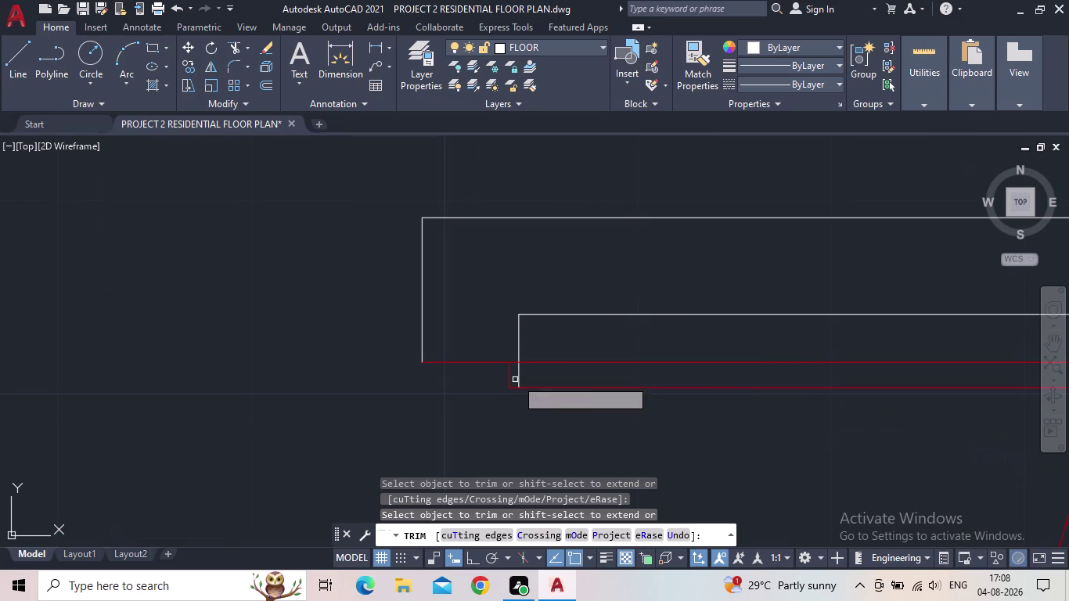
click(519, 376)
Pan around the bedroom door openings and end the trim command.
scroll(down, 3)
middle_drag(583, 423, 563, 315)
scroll(down, 3)
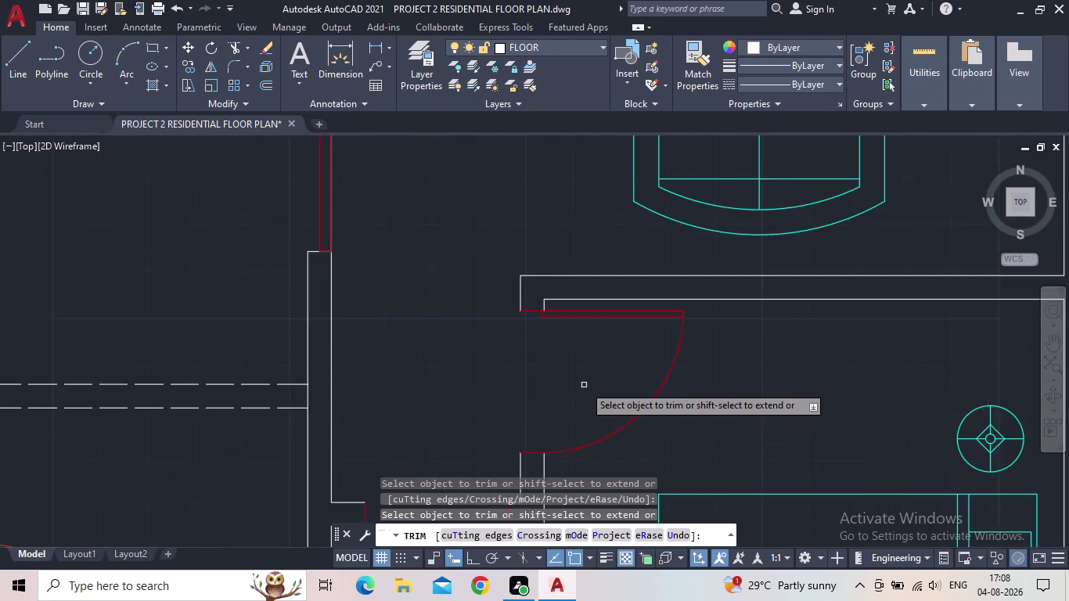
middle_drag(586, 382, 609, 274)
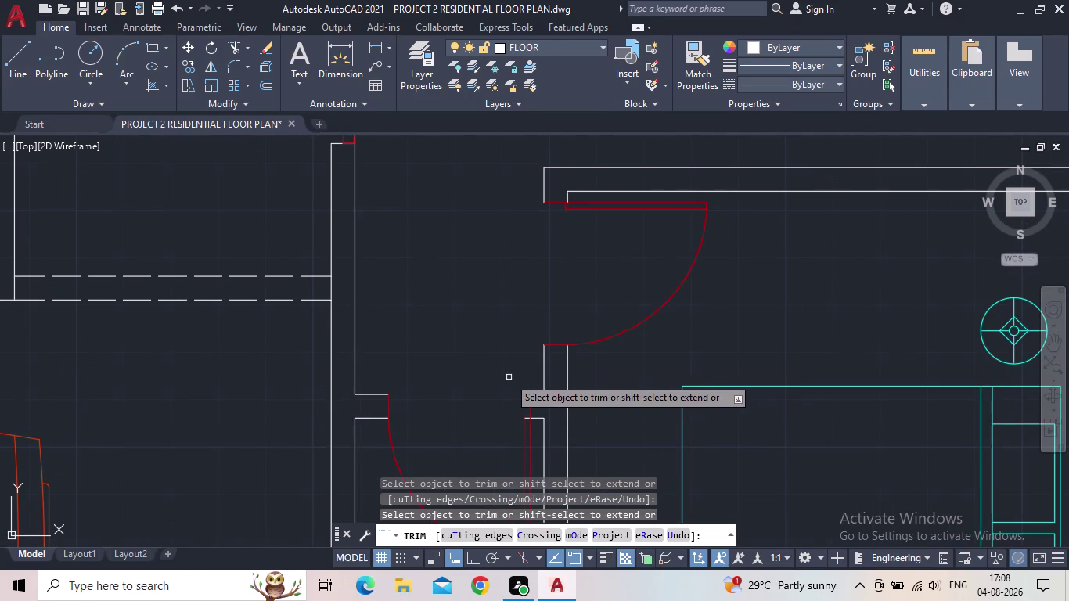
middle_drag(495, 365, 700, 404)
scroll(down, 3)
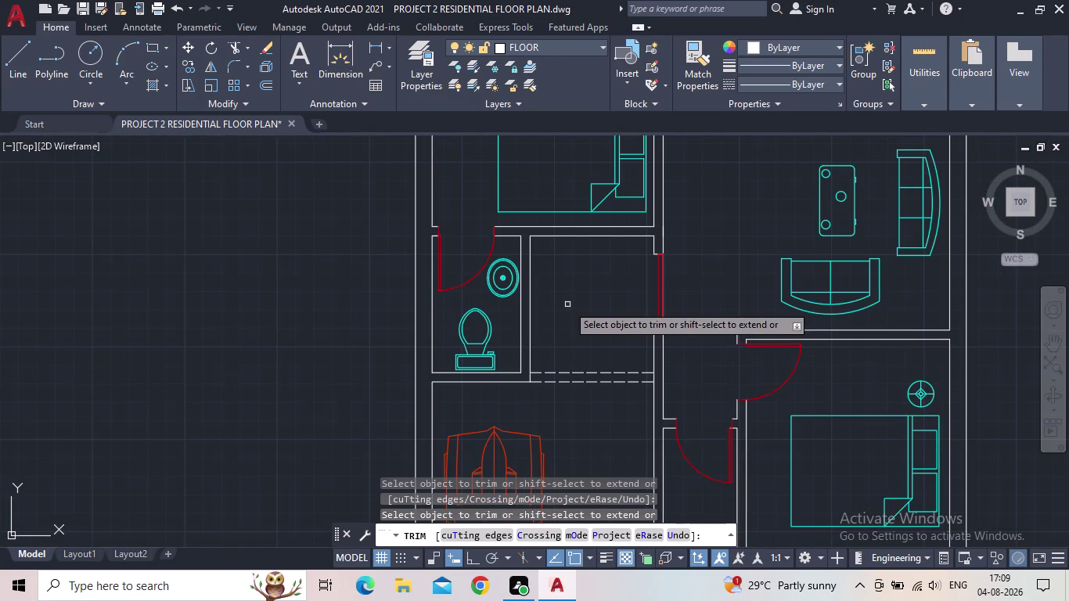
key(Escape)
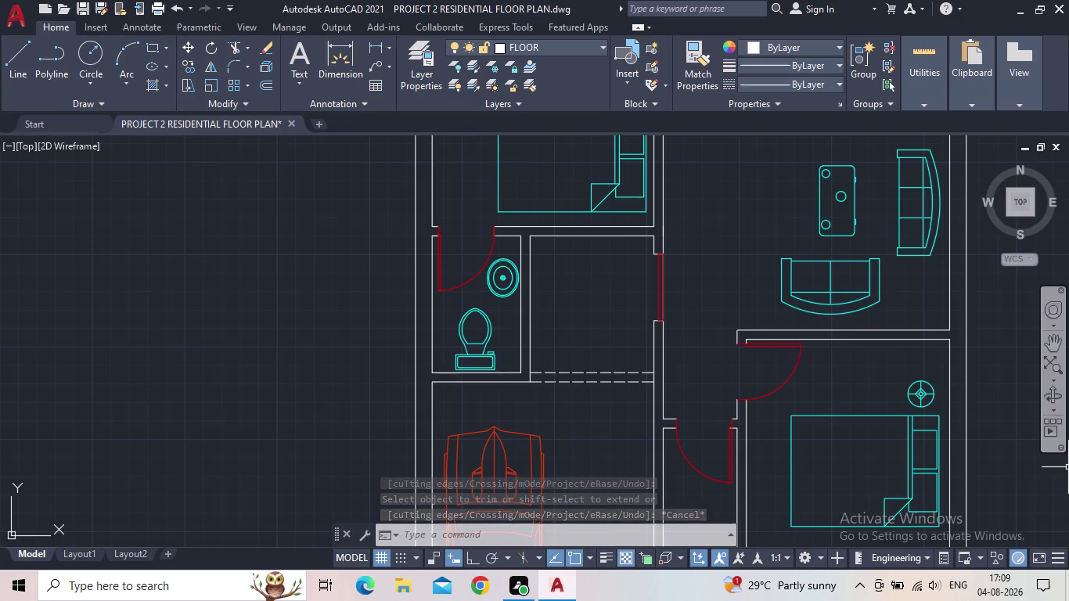
Cancel the active command, zoom out to the full plan, and quick-save the drawing.
scroll(down, 3)
middle_drag(488, 310, 488, 312)
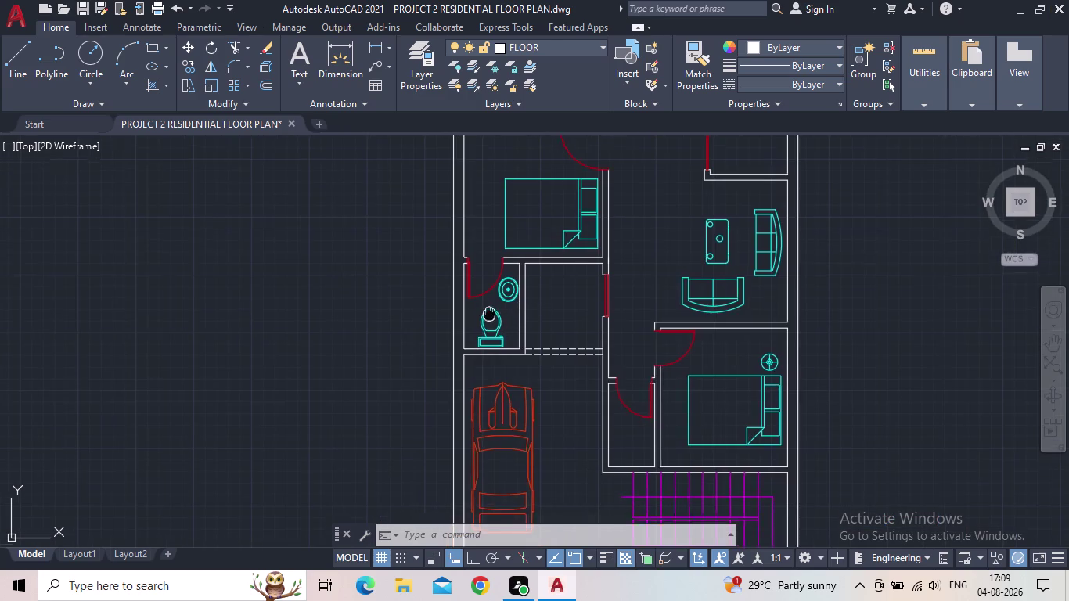
middle_drag(488, 312, 454, 386)
scroll(down, 3)
middle_drag(268, 377, 229, 402)
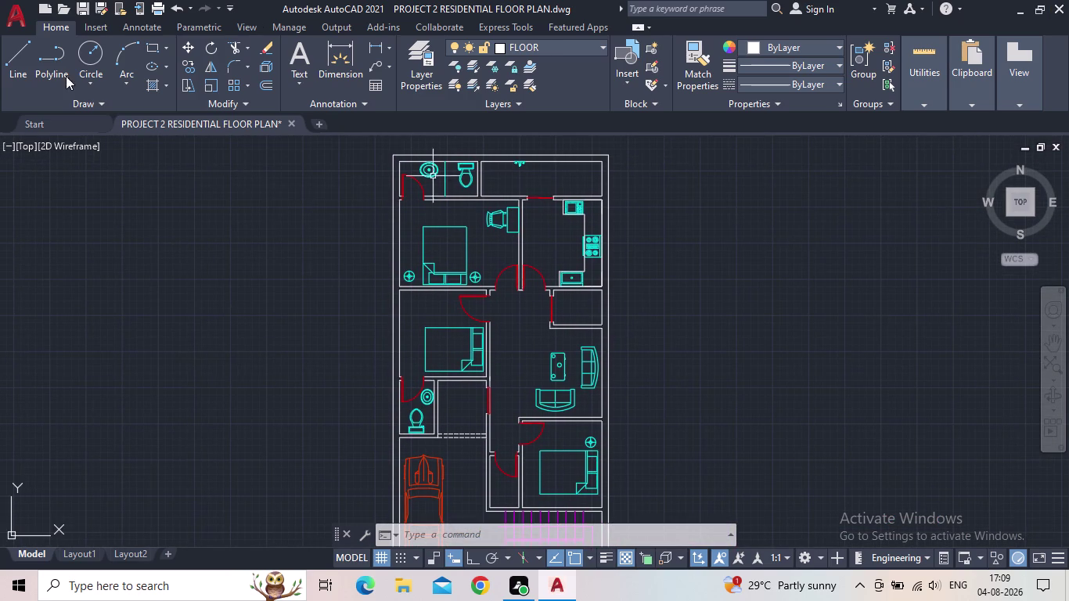
key(Escape)
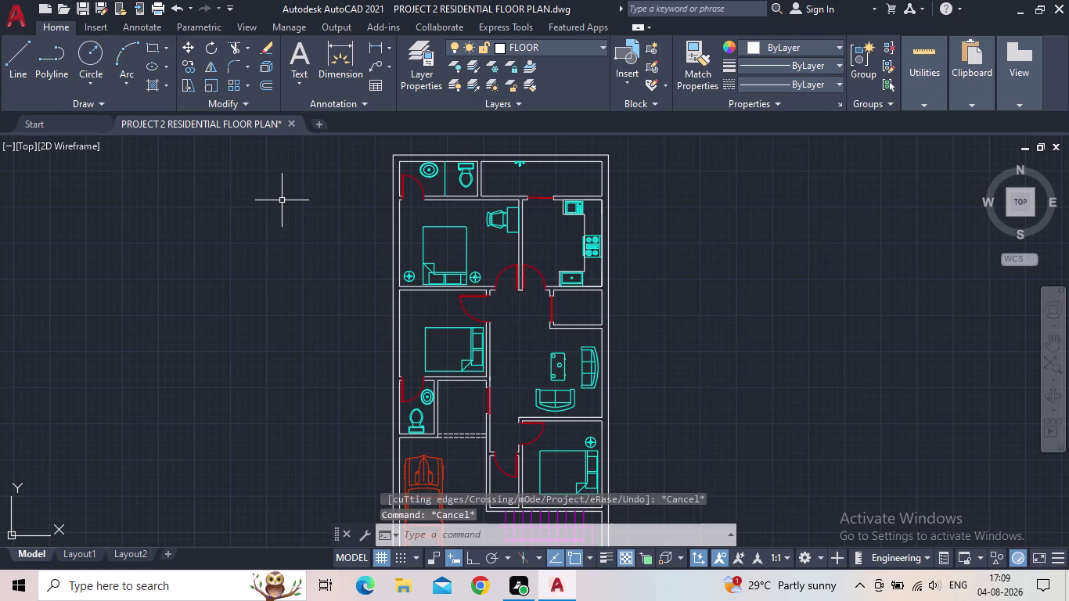
click(89, 8)
Review the stairs and car, select across the plan, clear it, and save again.
middle_drag(397, 338, 375, 313)
scroll(down, 3)
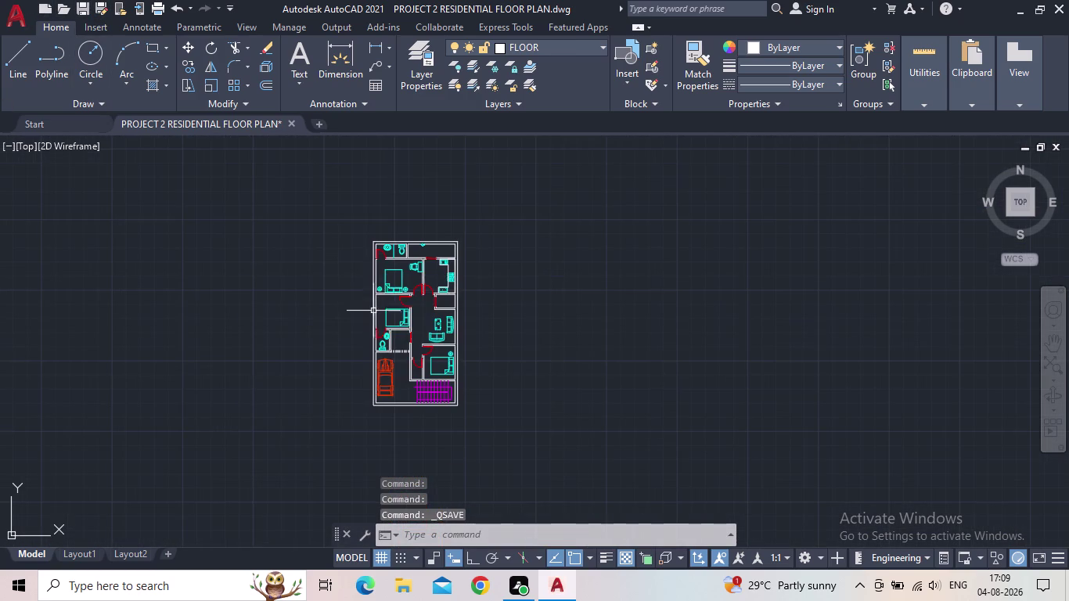
scroll(up, 3)
scroll(down, 3)
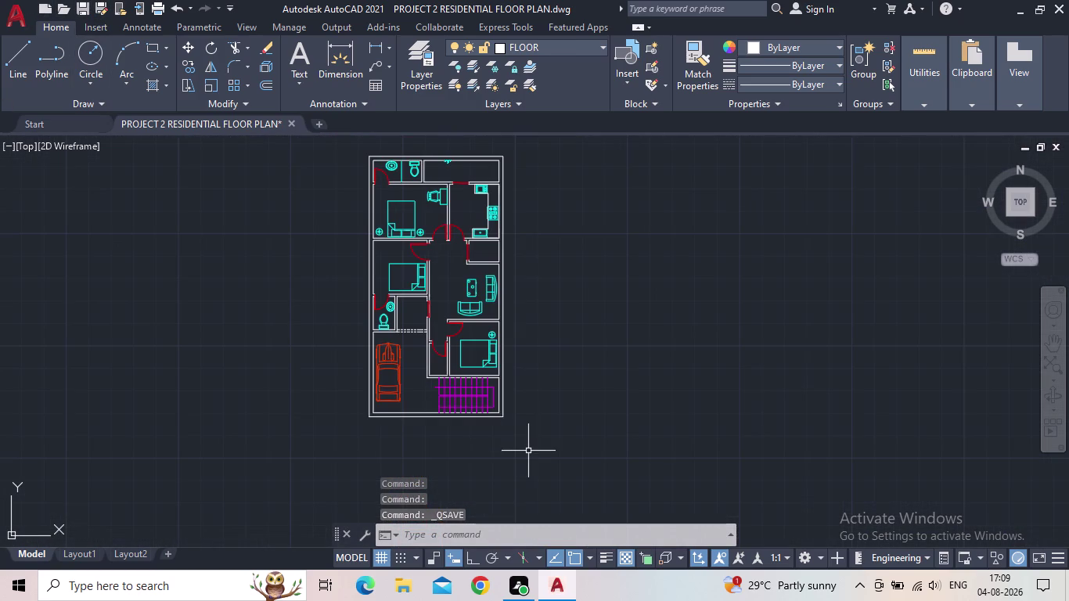
scroll(up, 3)
middle_drag(503, 430, 517, 511)
scroll(down, 3)
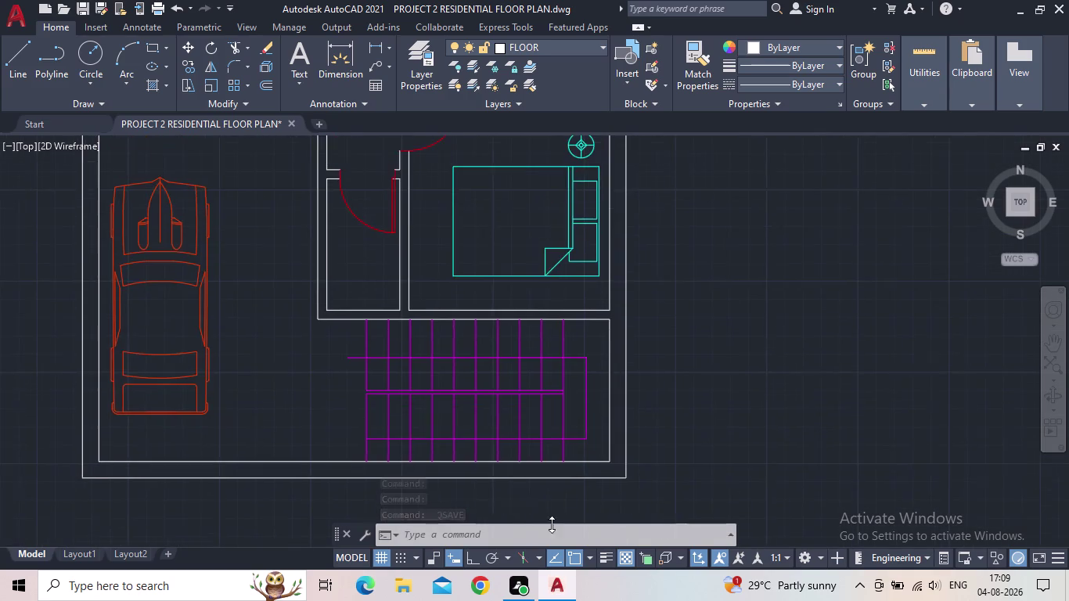
middle_drag(572, 519, 577, 504)
scroll(down, 3)
scroll(down, 3)
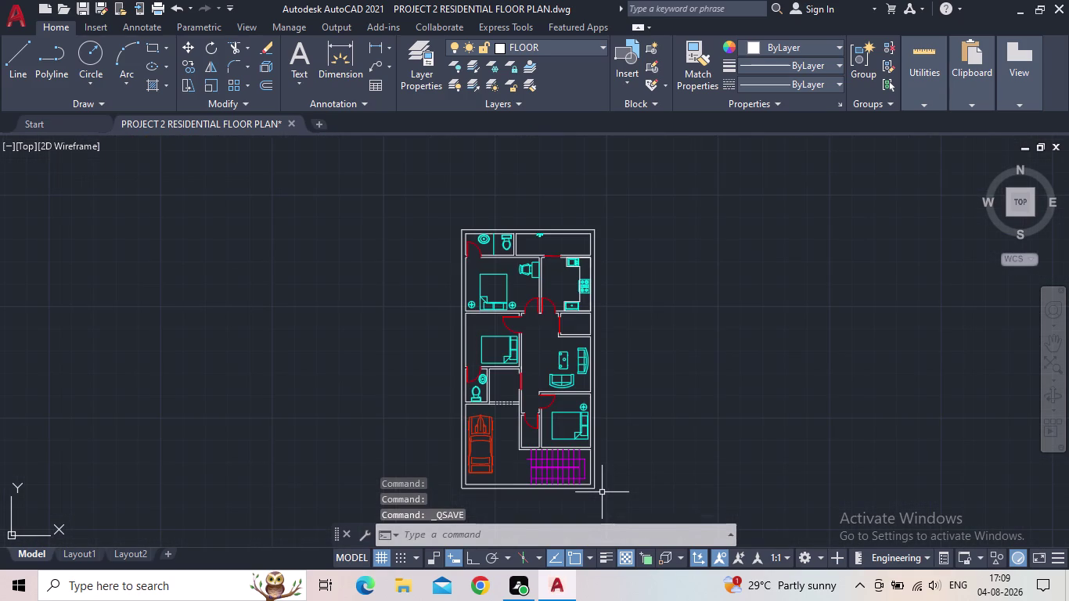
drag(603, 498, 549, 483)
click(331, 193)
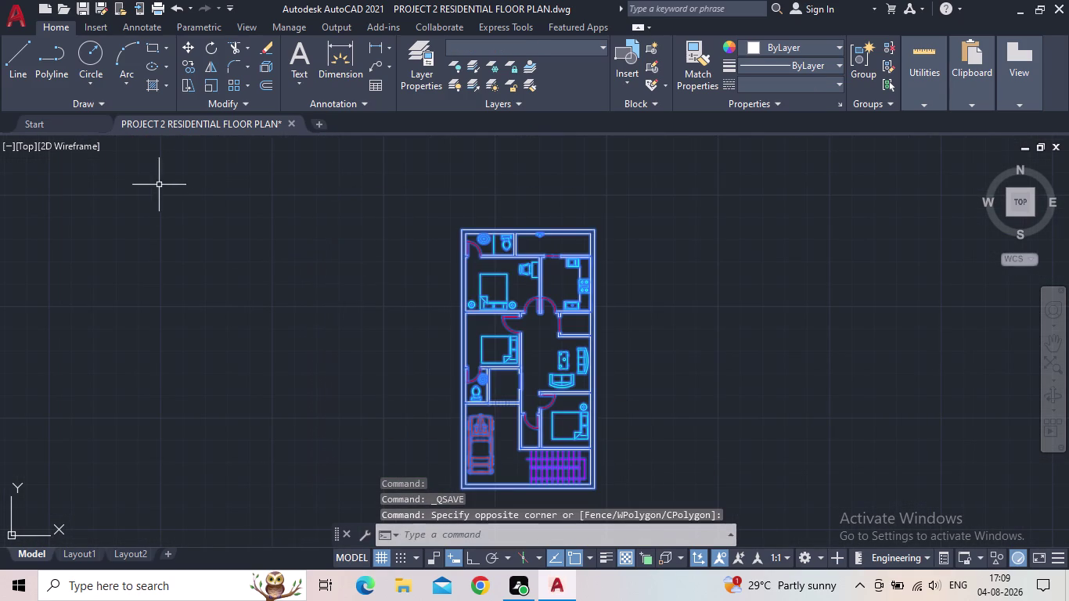
key(Escape)
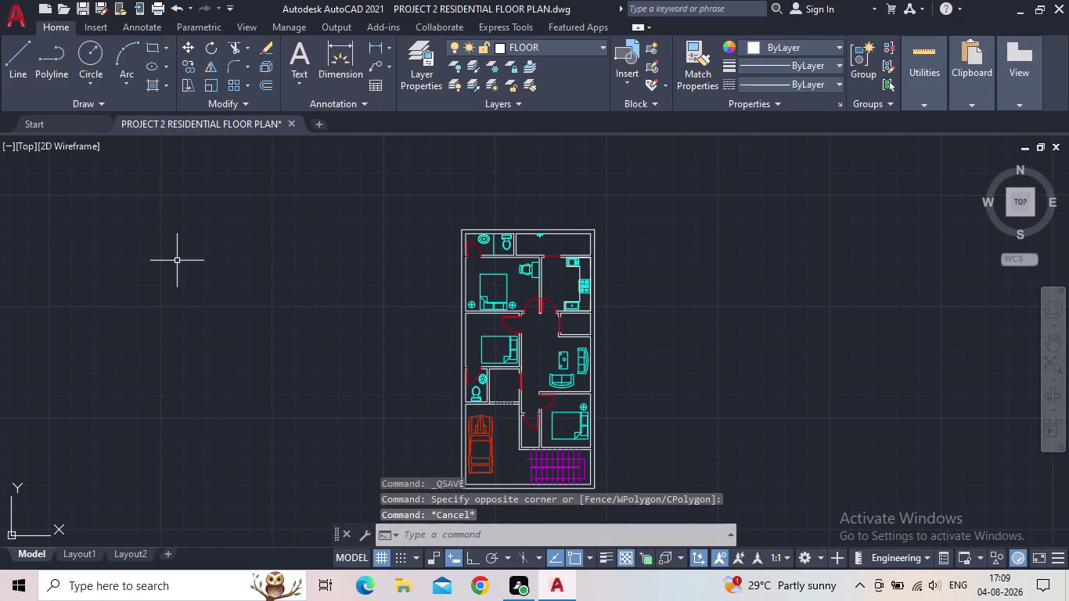
click(82, 10)
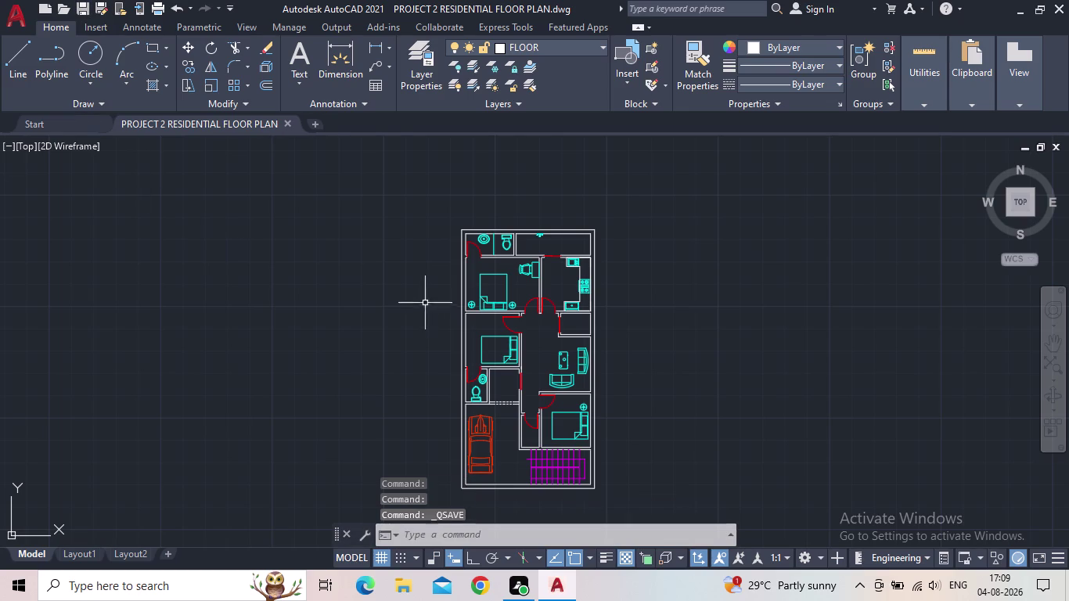
middle_drag(481, 344, 431, 305)
scroll(up, 3)
scroll(up, 3)
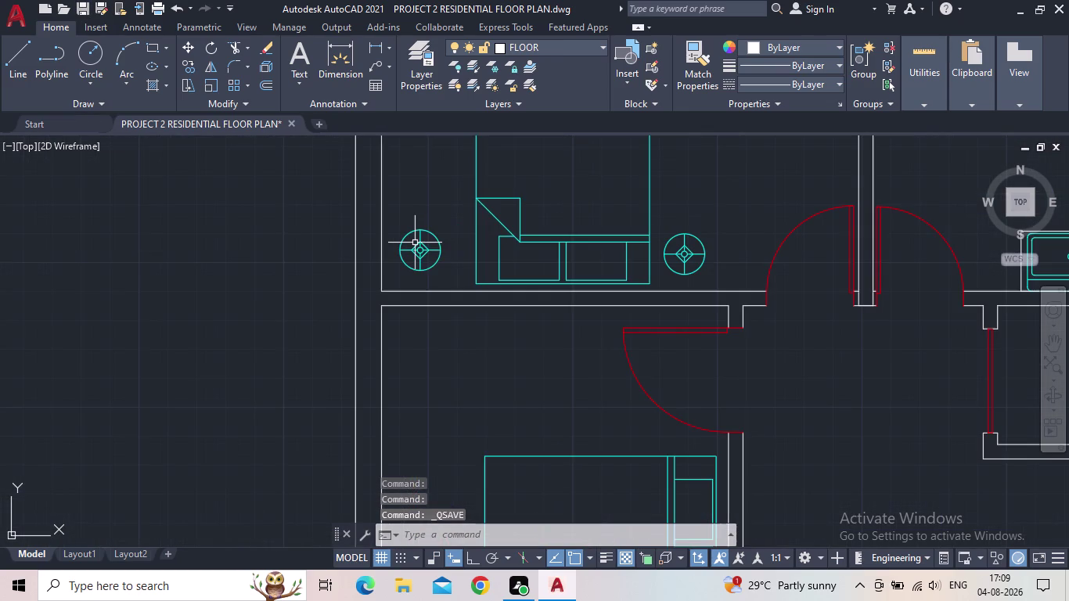
click(418, 250)
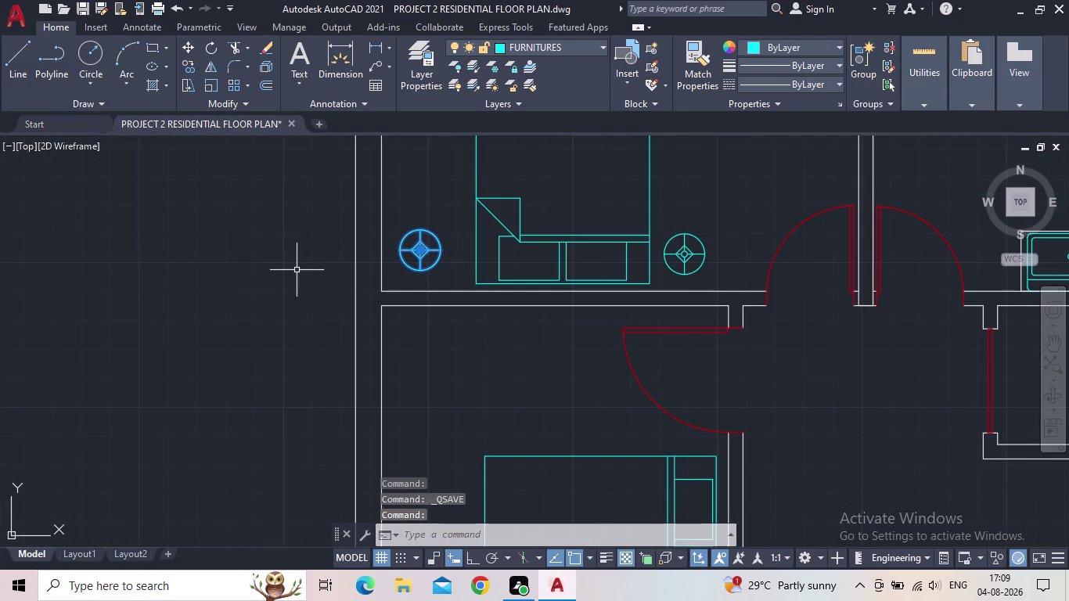
key(Escape)
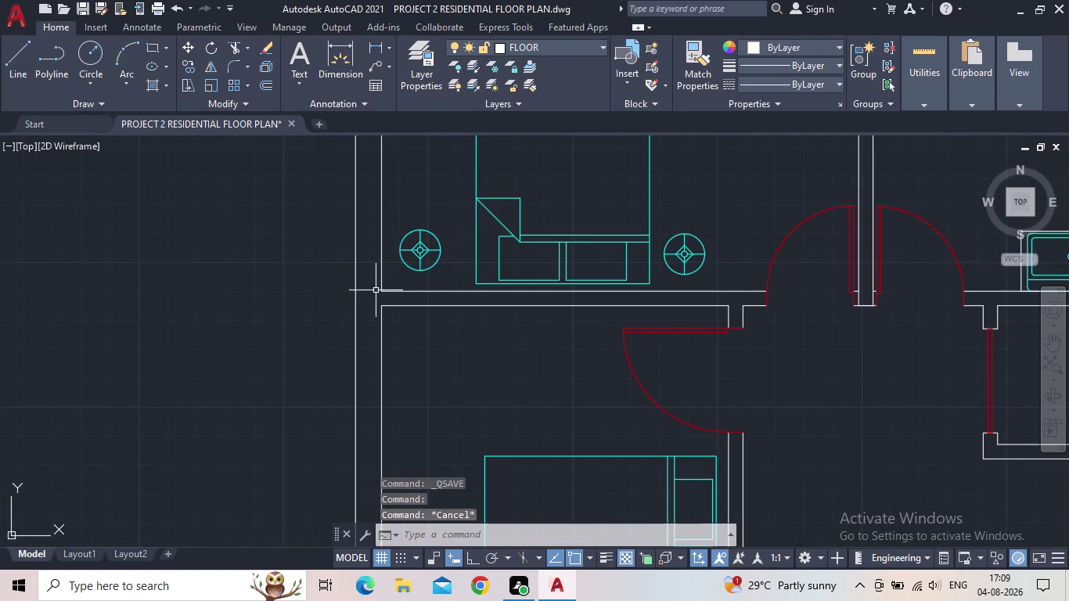
scroll(down, 3)
middle_drag(466, 338, 436, 396)
middle_drag(376, 231, 392, 307)
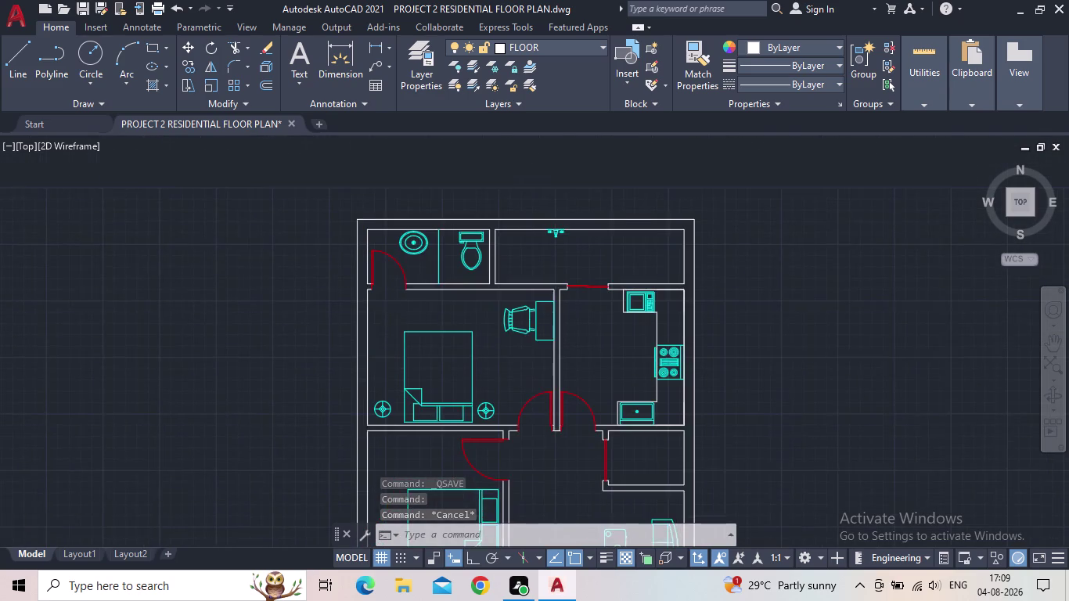
scroll(down, 3)
scroll(up, 3)
scroll(up, 3)
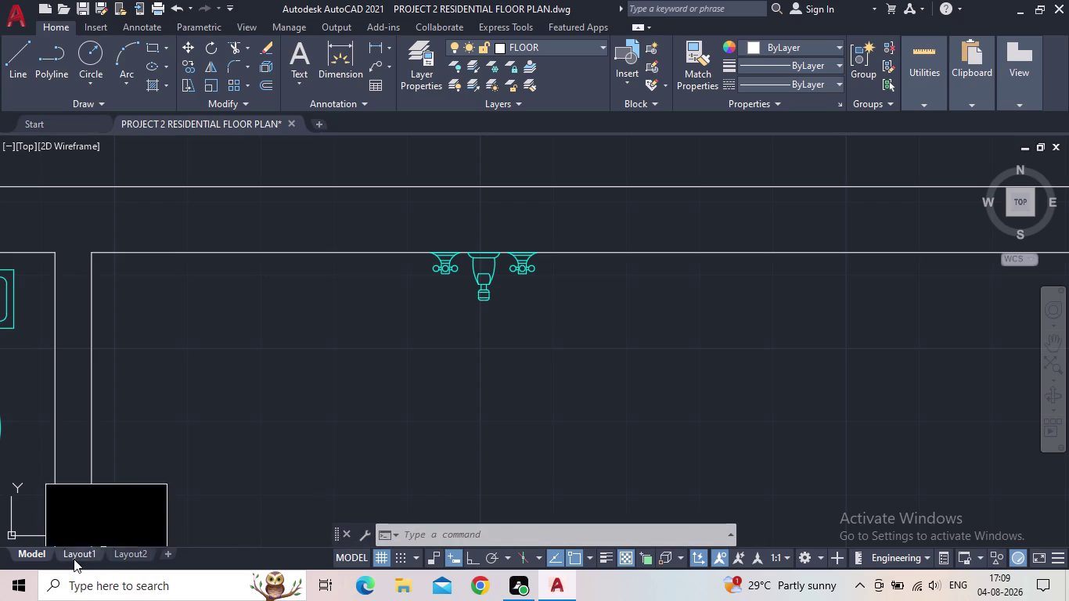
scroll(down, 3)
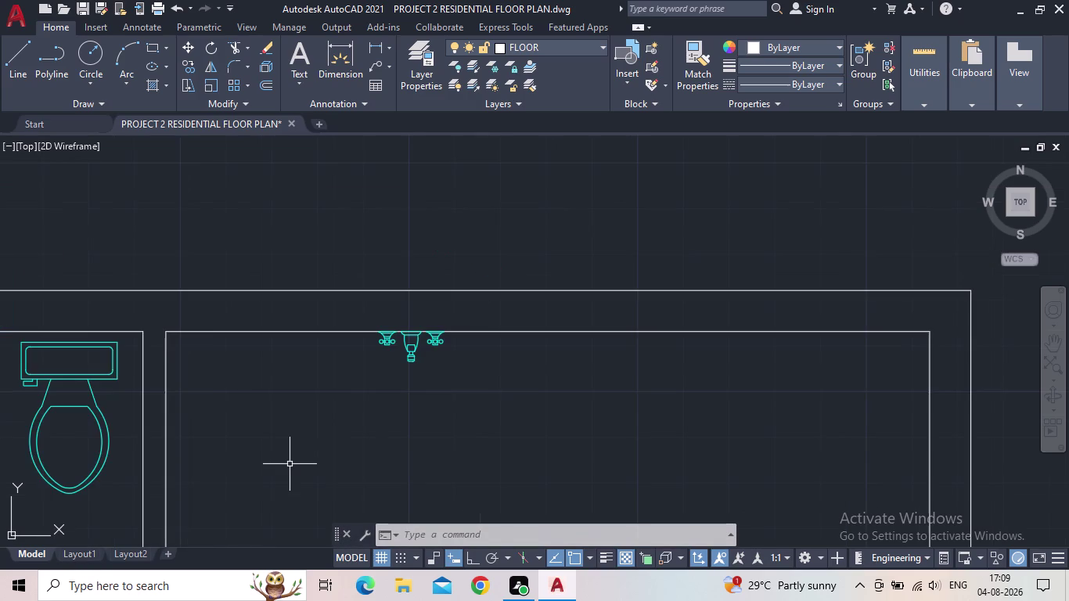
middle_drag(356, 429, 423, 393)
scroll(down, 3)
middle_drag(510, 399, 541, 337)
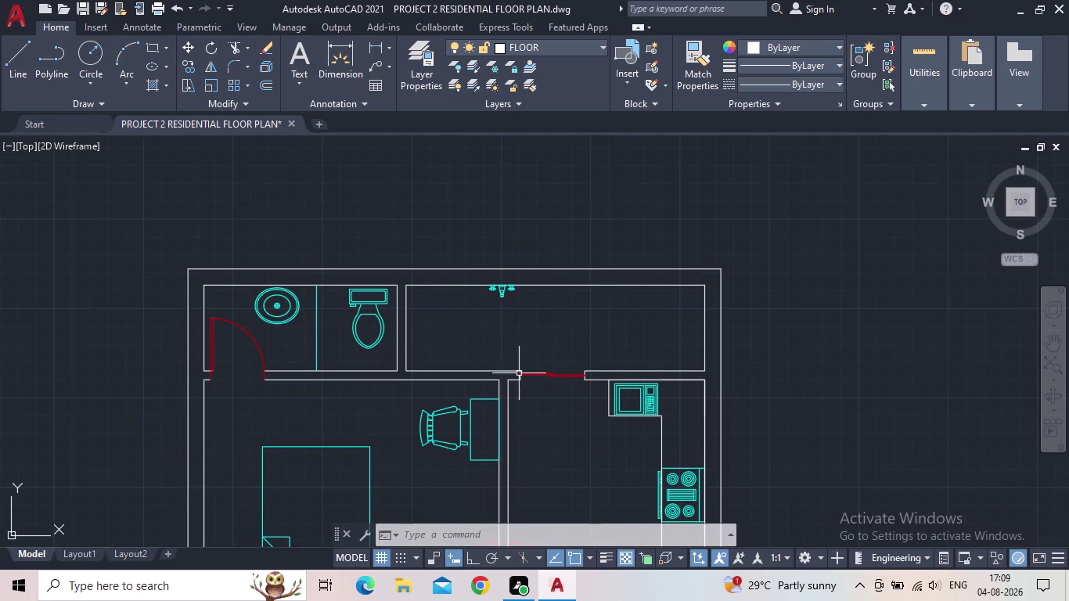
scroll(up, 3)
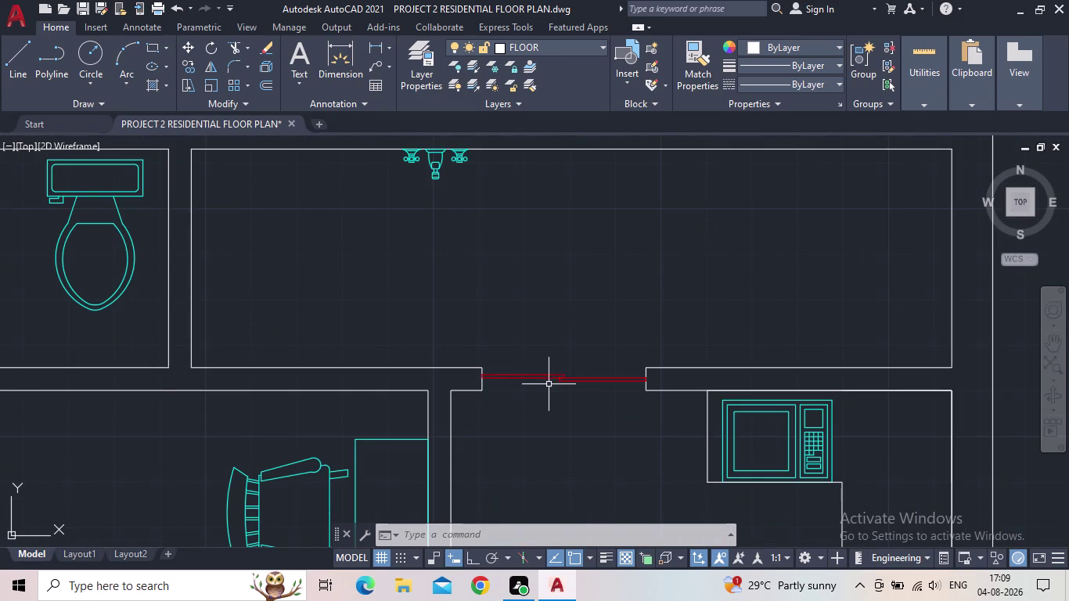
scroll(down, 3)
scroll(down, 3)
middle_drag(516, 432, 535, 395)
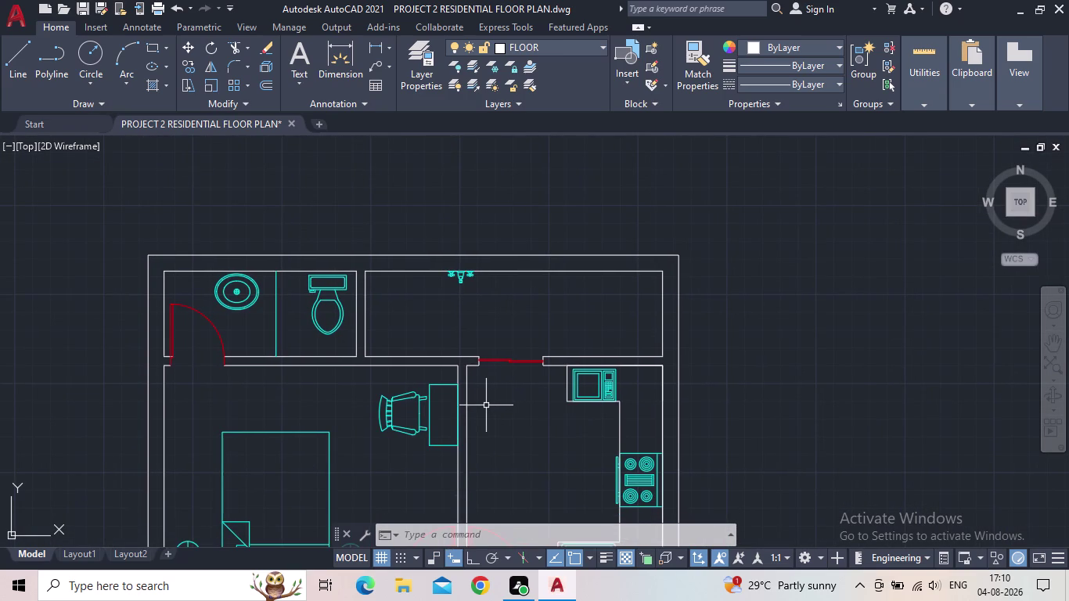
scroll(down, 3)
middle_drag(501, 417, 534, 357)
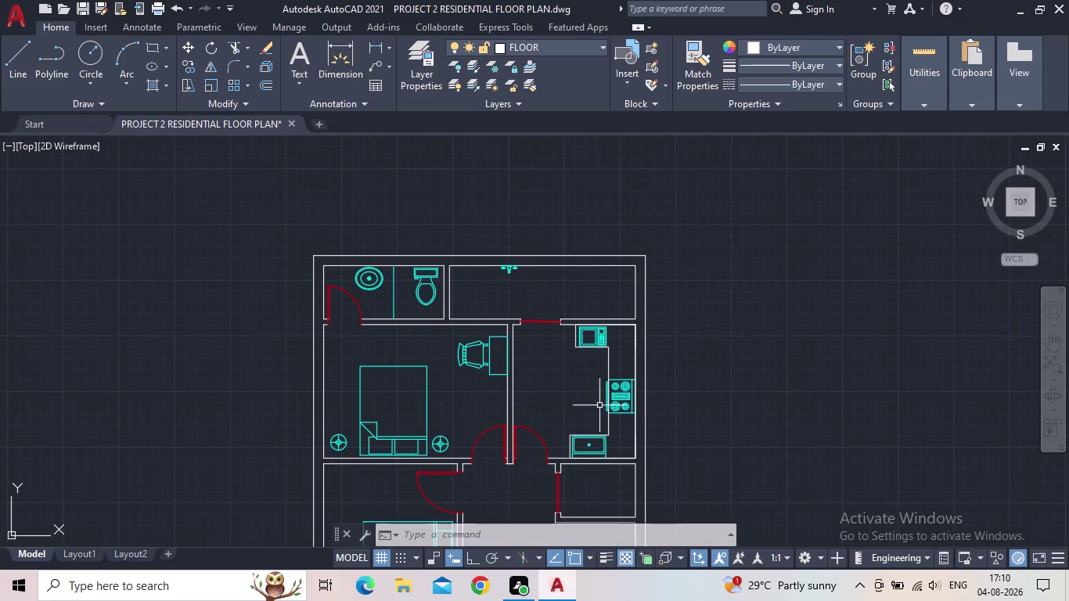
scroll(up, 3)
scroll(up, 3)
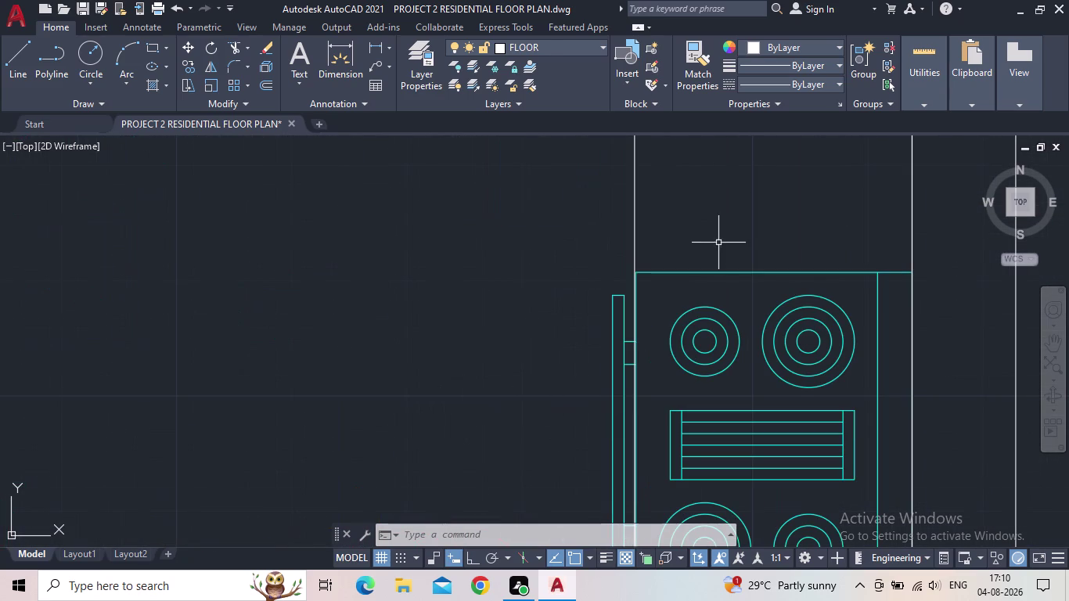
scroll(down, 3)
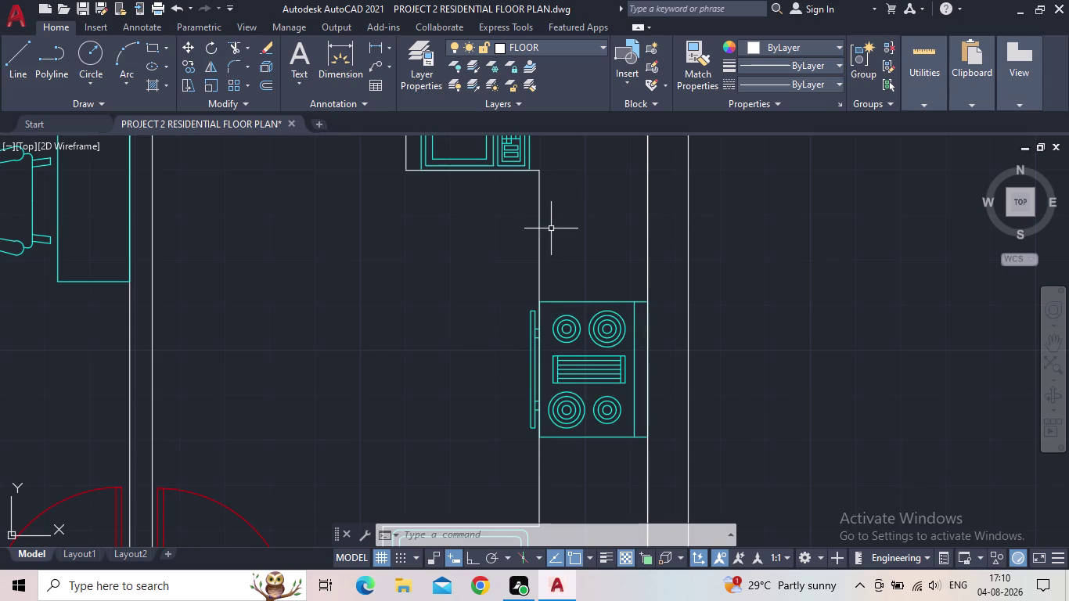
scroll(down, 3)
middle_drag(590, 244, 649, 255)
scroll(down, 3)
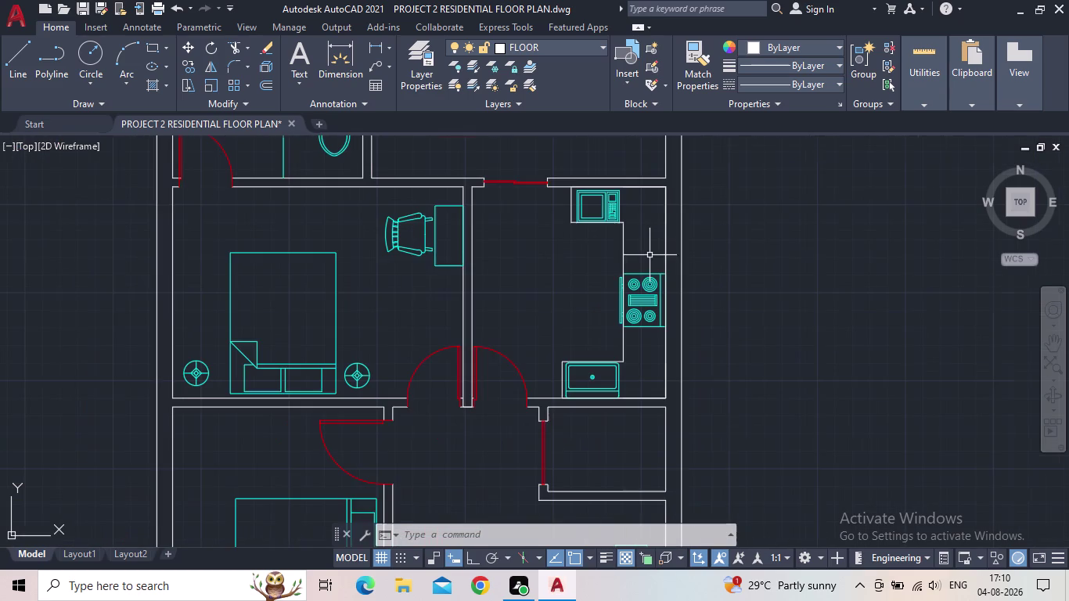
middle_drag(647, 260, 653, 306)
scroll(down, 3)
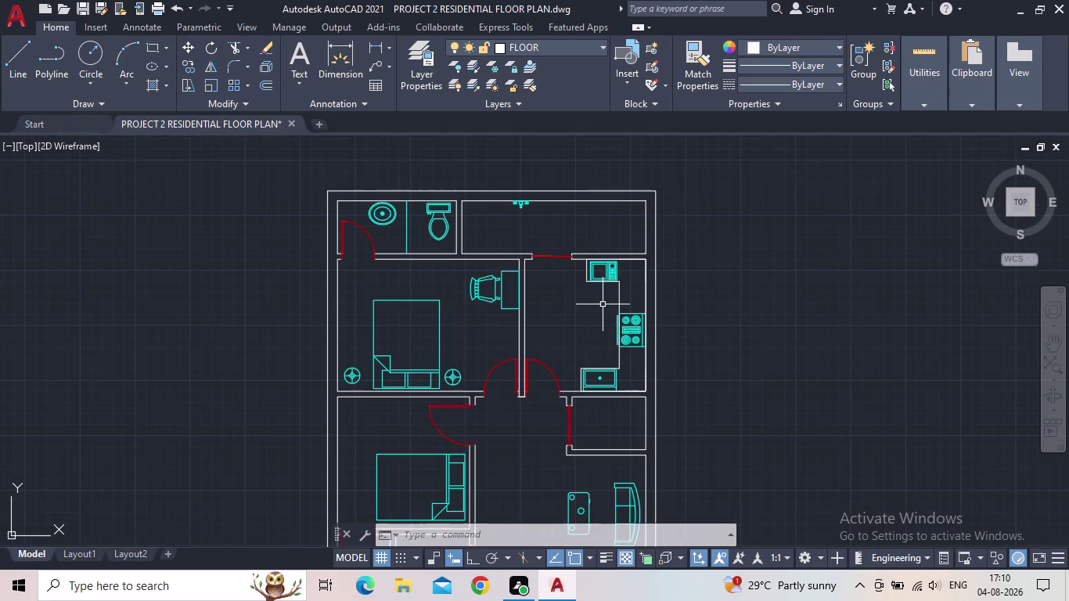
middle_drag(604, 384, 599, 325)
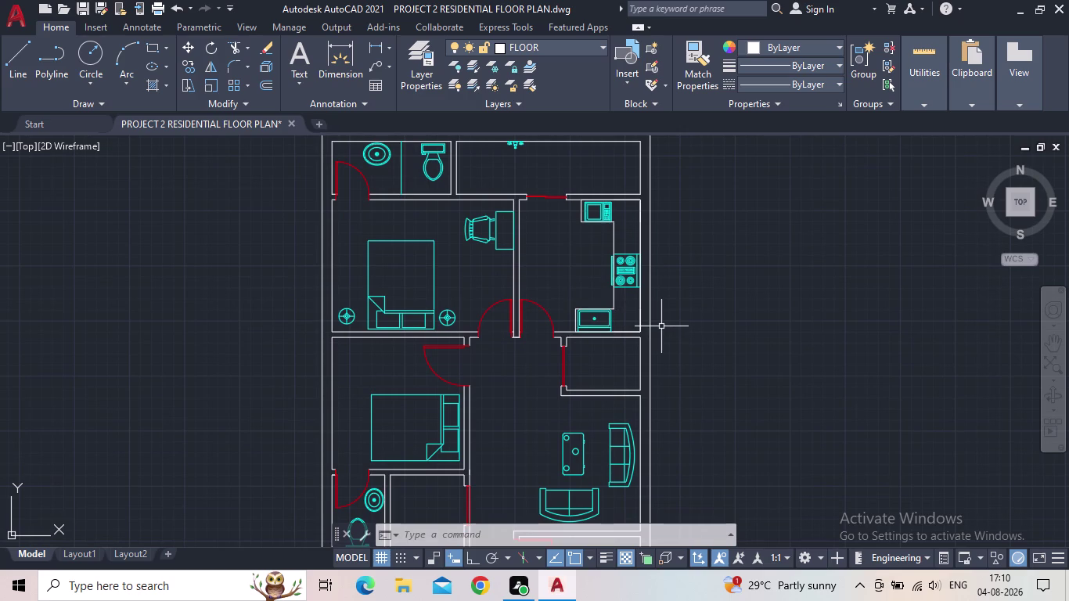
scroll(down, 3)
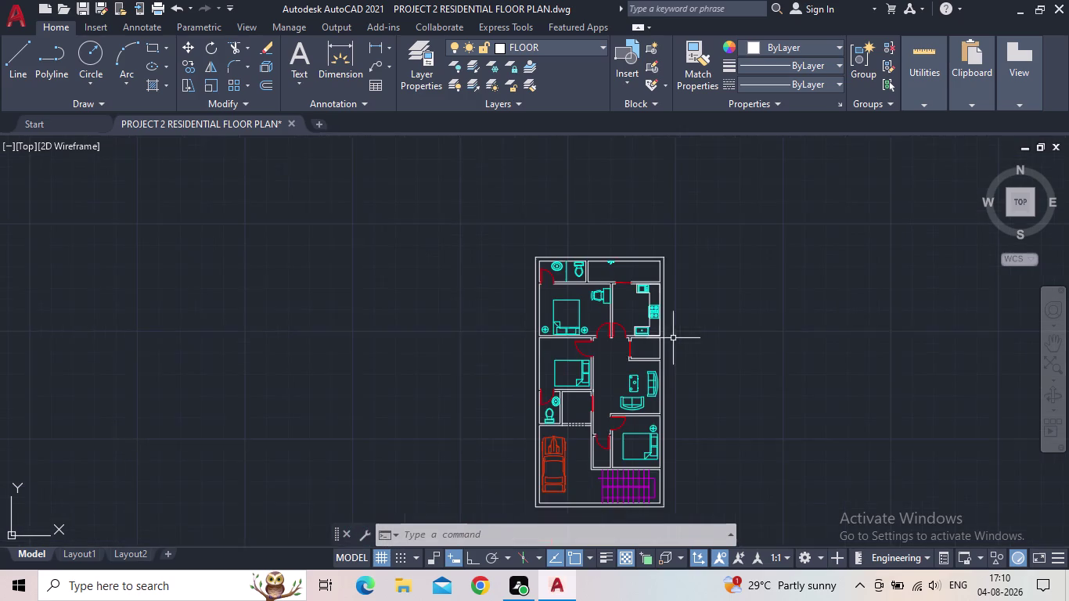
middle_drag(674, 339, 701, 330)
scroll(up, 3)
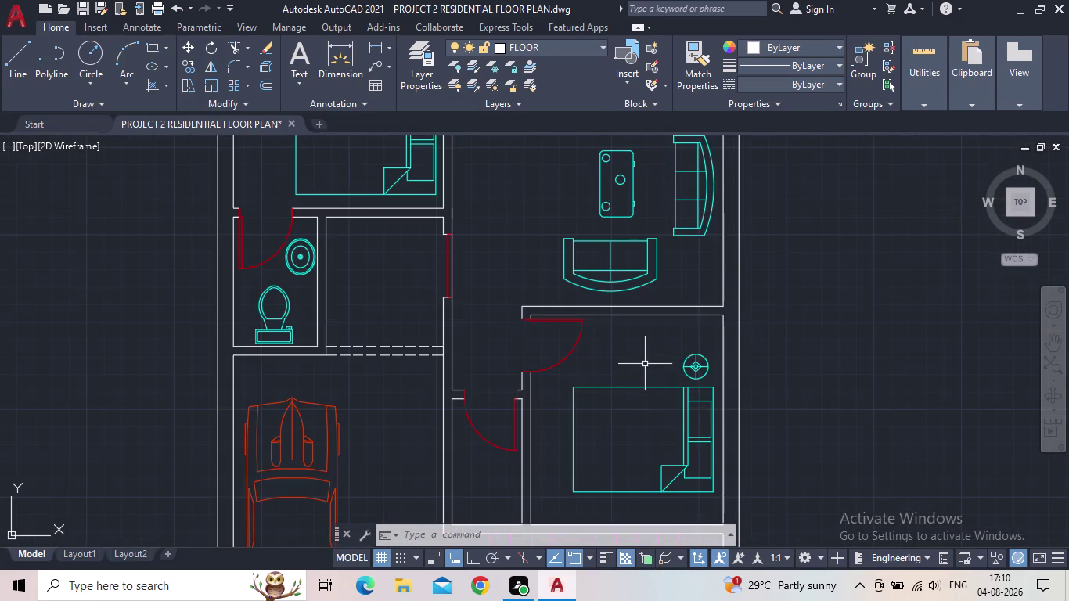
middle_drag(645, 364, 700, 335)
scroll(up, 3)
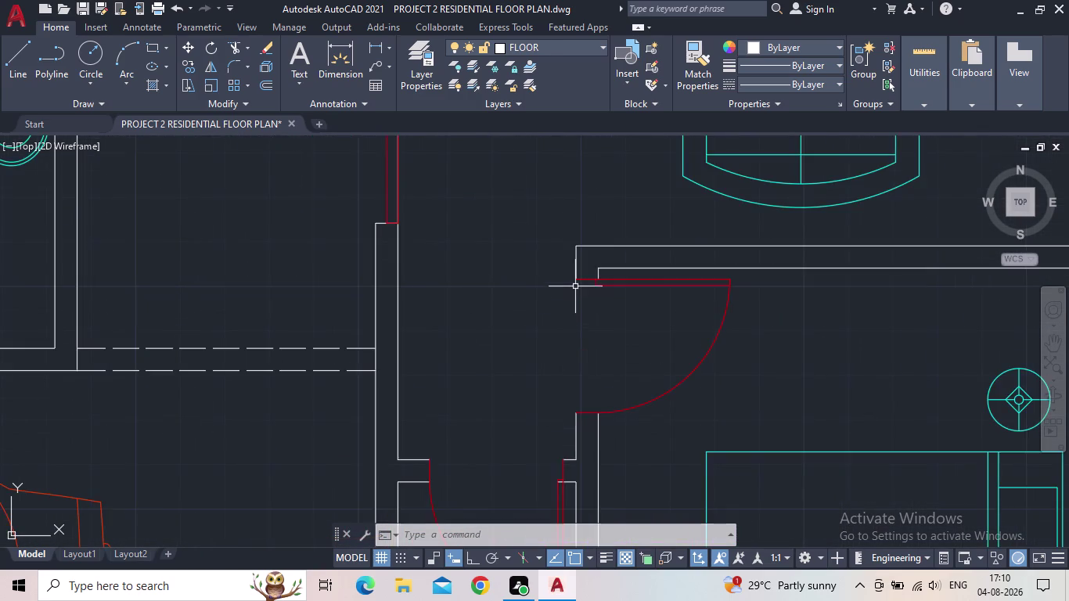
scroll(up, 3)
scroll(down, 3)
scroll(down, 3)
middle_drag(633, 288, 652, 262)
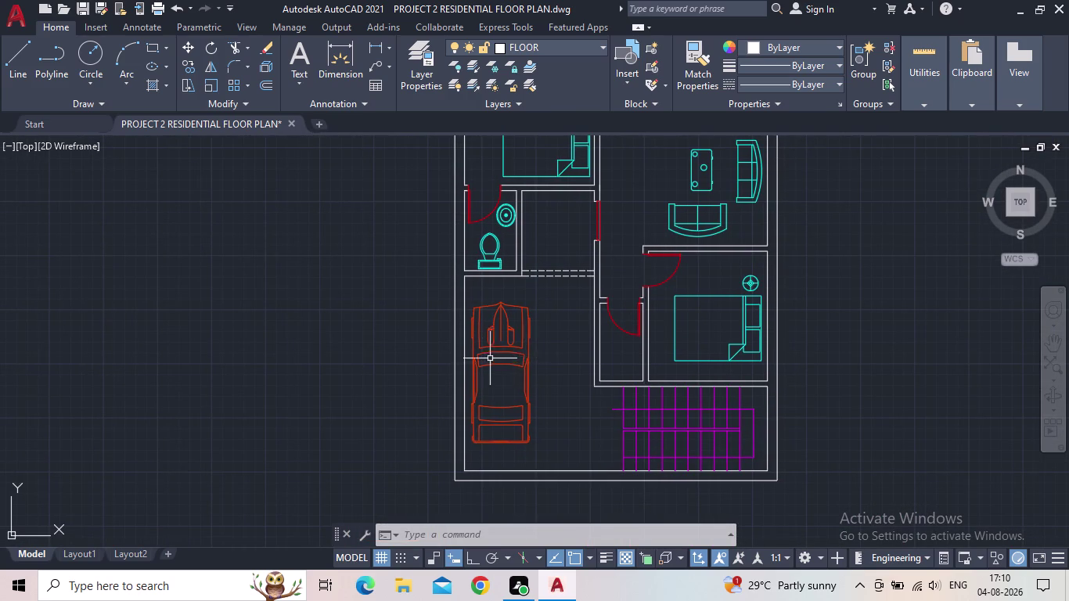
click(500, 382)
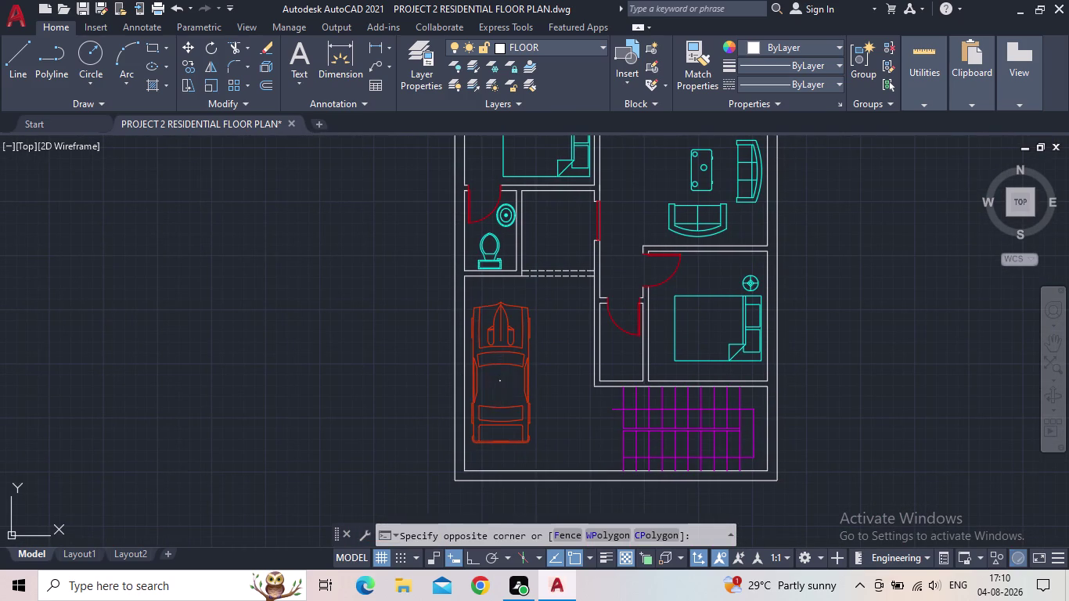
click(501, 379)
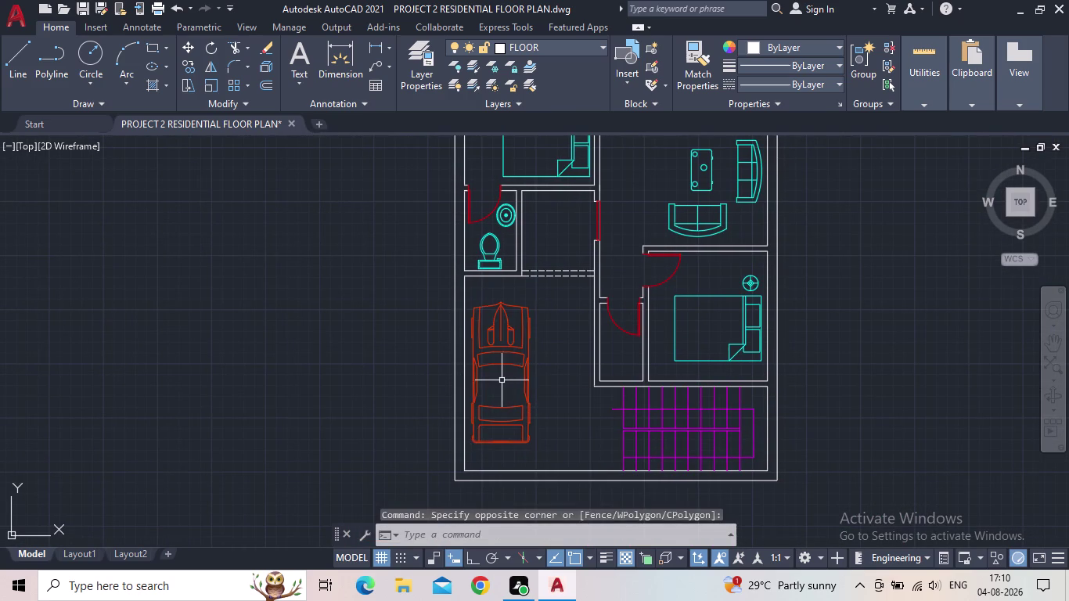
middle_drag(502, 381, 539, 362)
scroll(up, 3)
drag(568, 409, 523, 368)
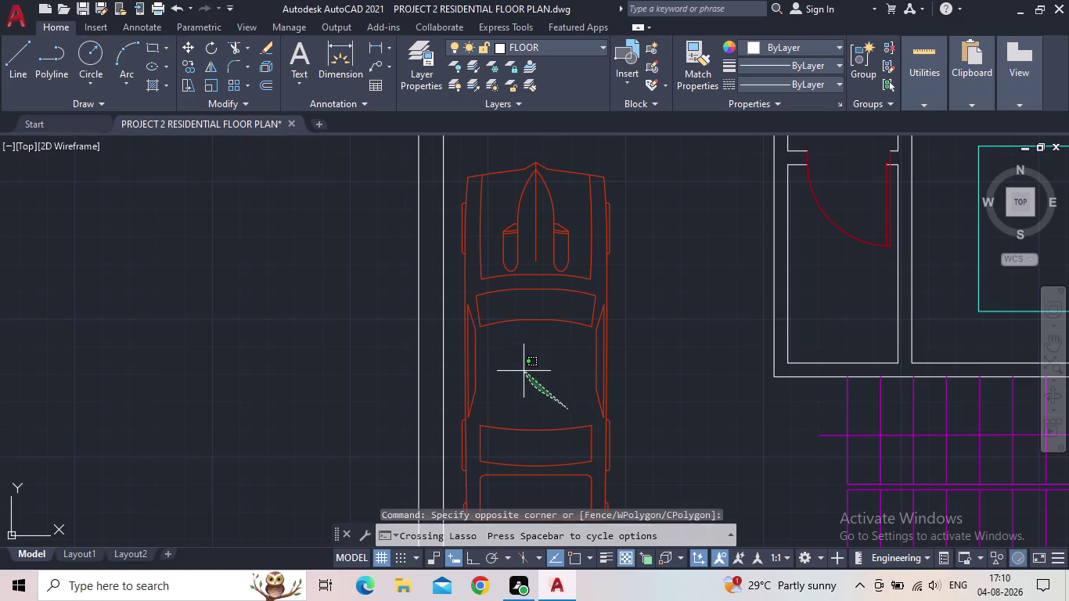
drag(523, 368, 519, 360)
click(587, 413)
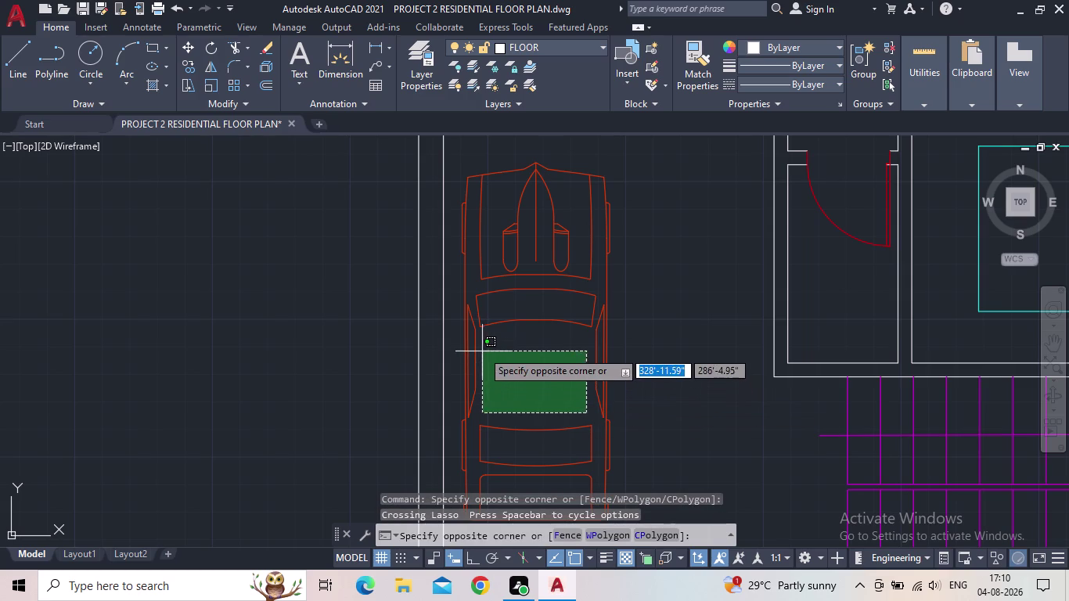
click(487, 338)
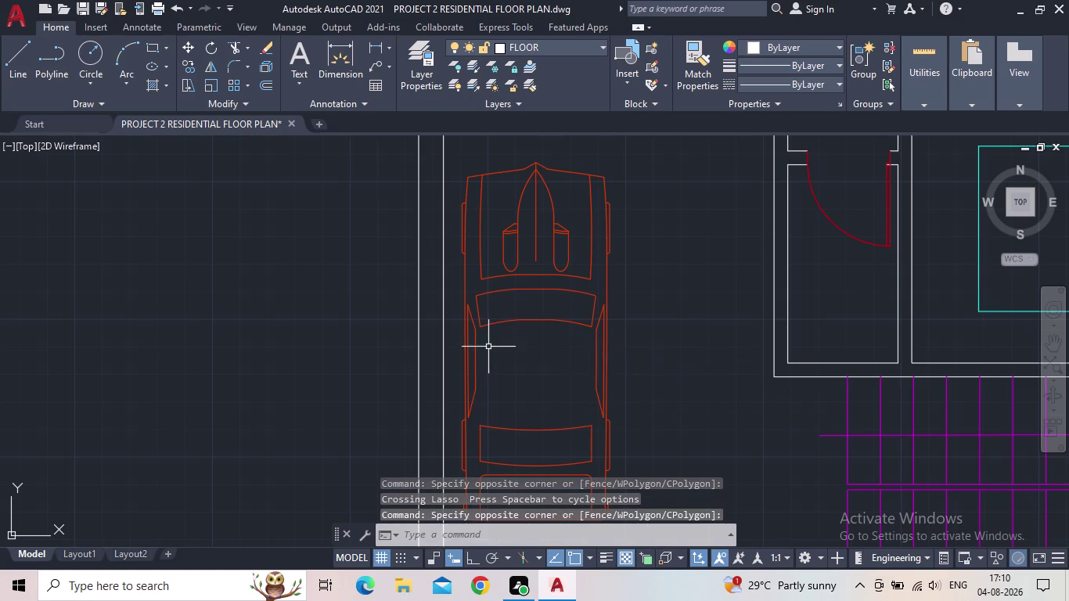
scroll(down, 3)
middle_click(512, 367)
scroll(down, 3)
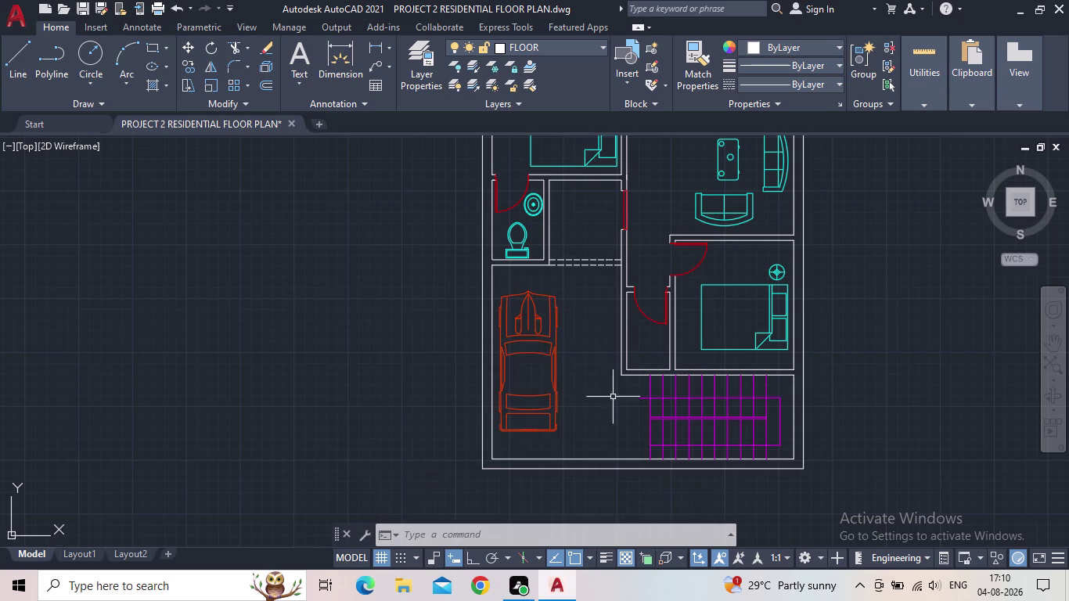
scroll(up, 3)
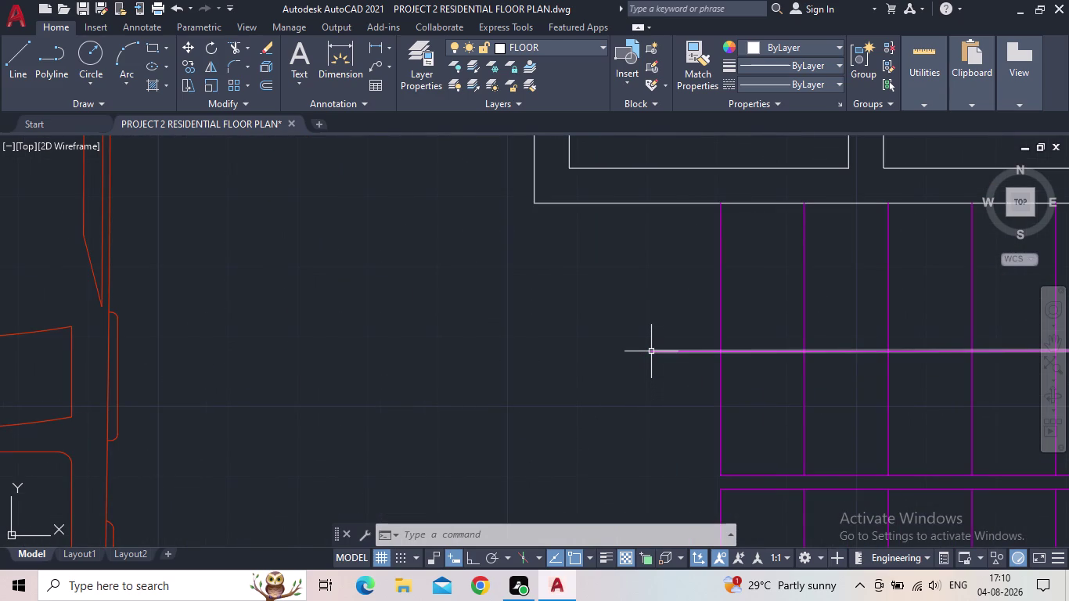
scroll(down, 3)
middle_drag(653, 357, 623, 357)
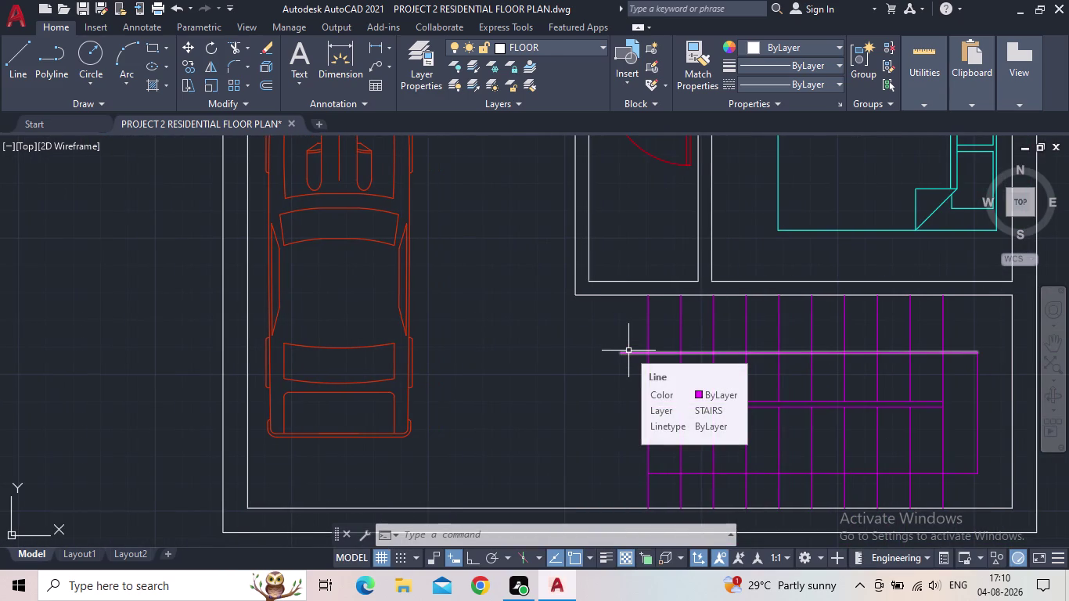
click(628, 351)
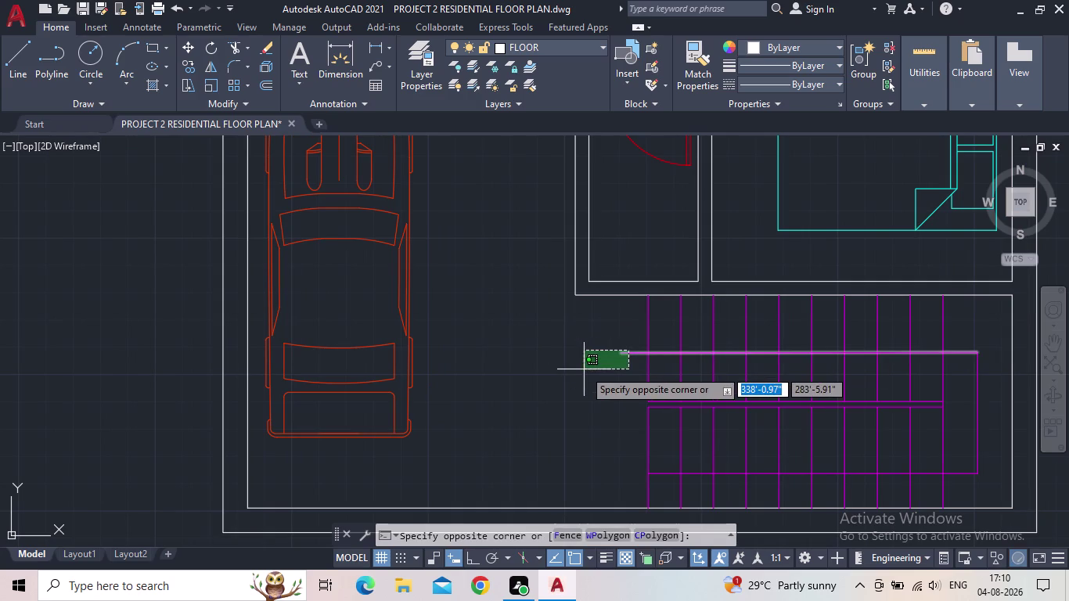
click(584, 370)
middle_drag(905, 400, 552, 336)
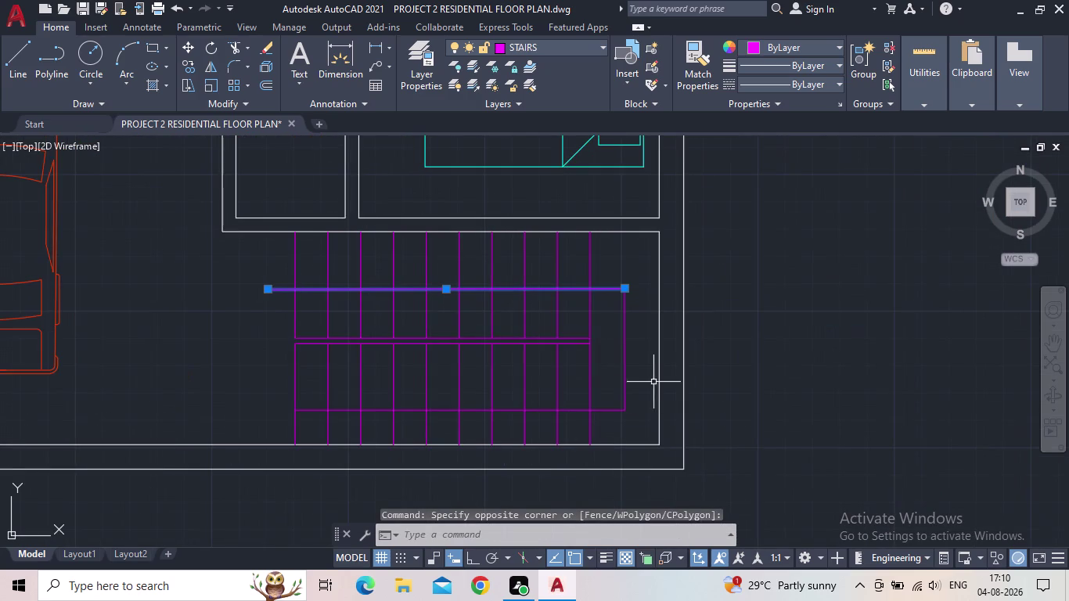
click(639, 394)
click(611, 388)
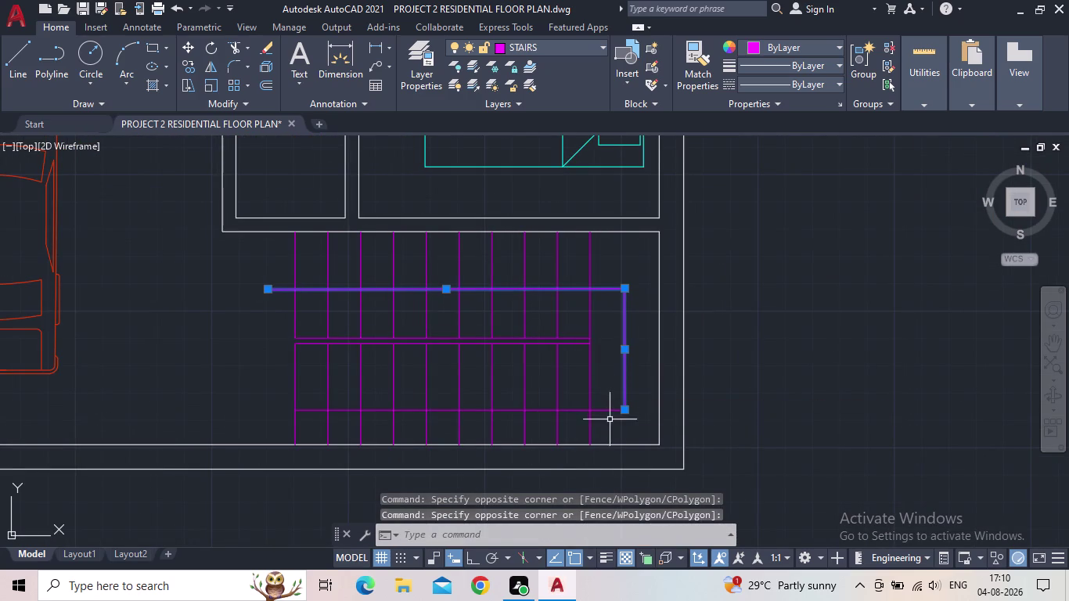
click(609, 420)
click(602, 404)
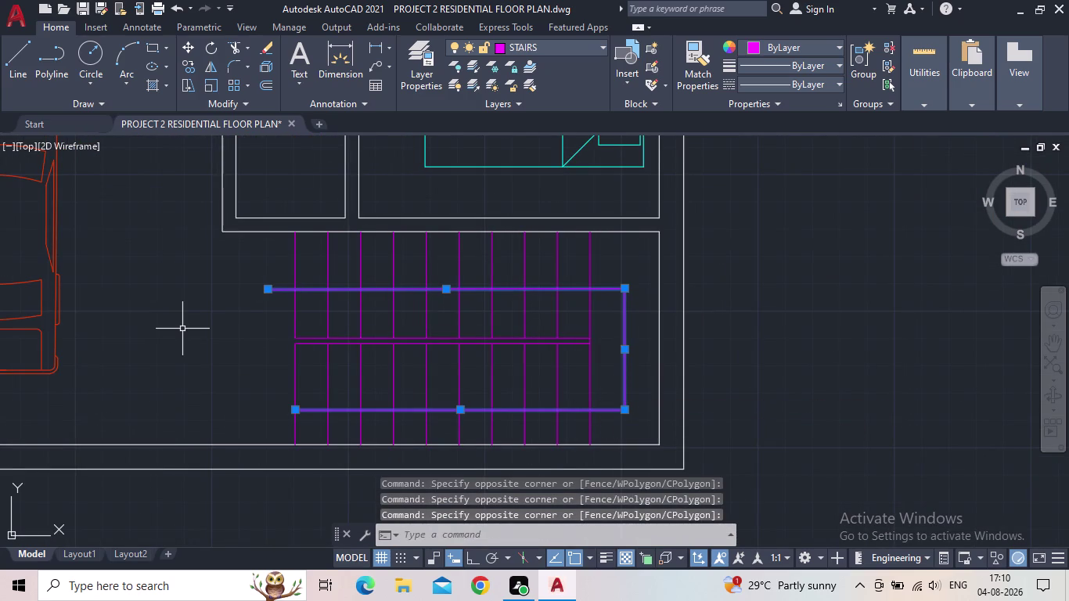
key(Escape)
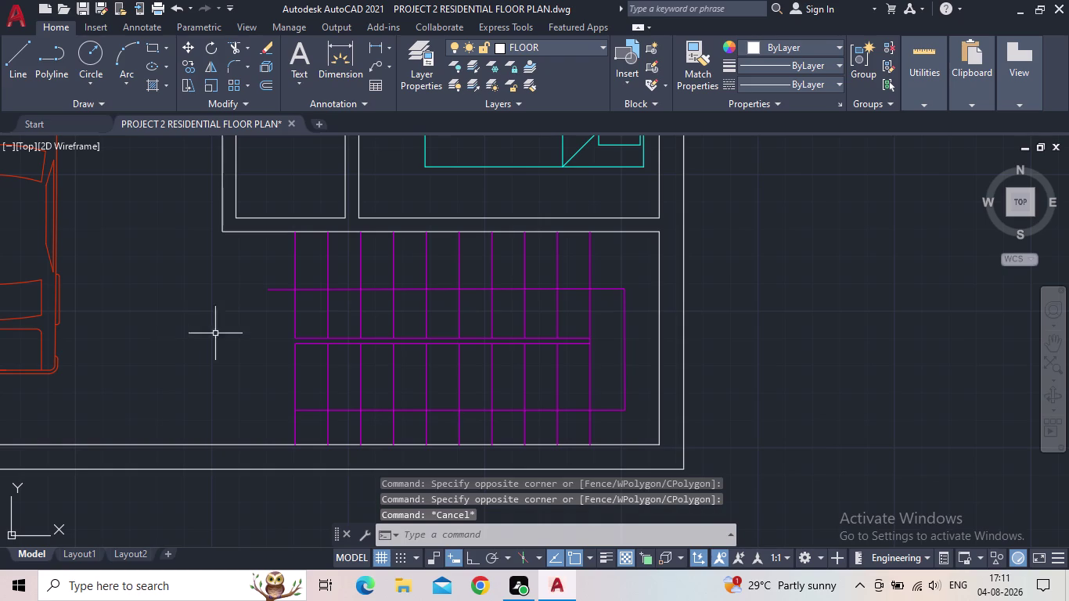
scroll(up, 3)
click(279, 293)
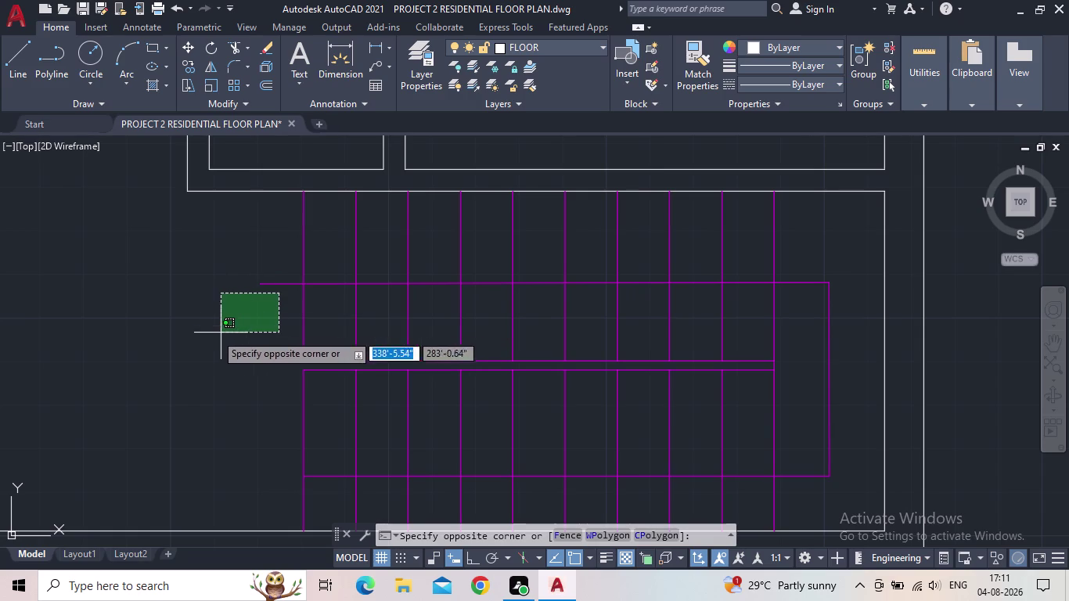
click(143, 353)
click(284, 308)
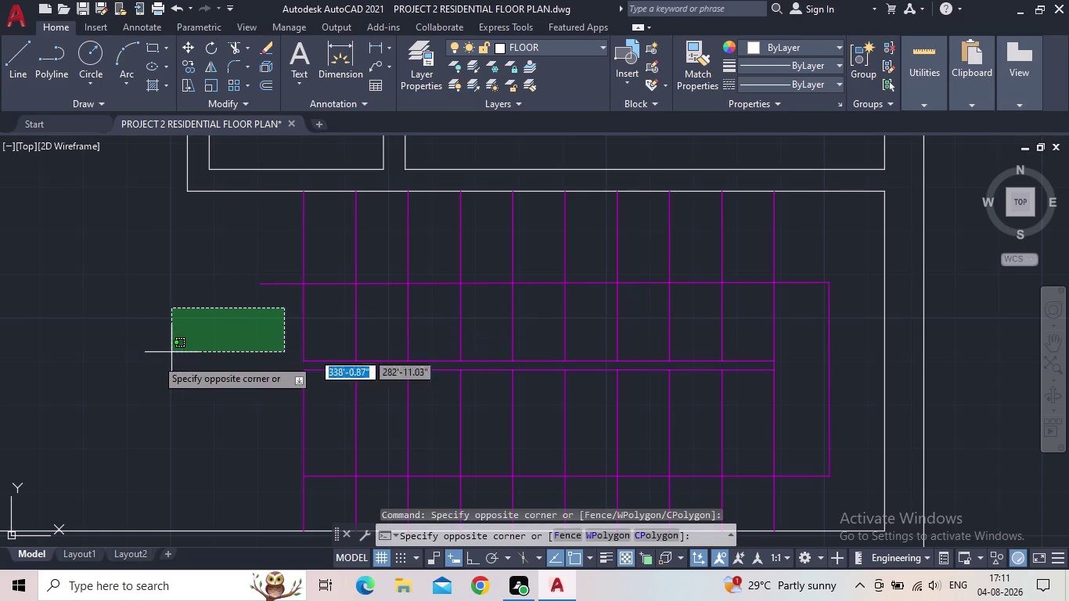
click(98, 373)
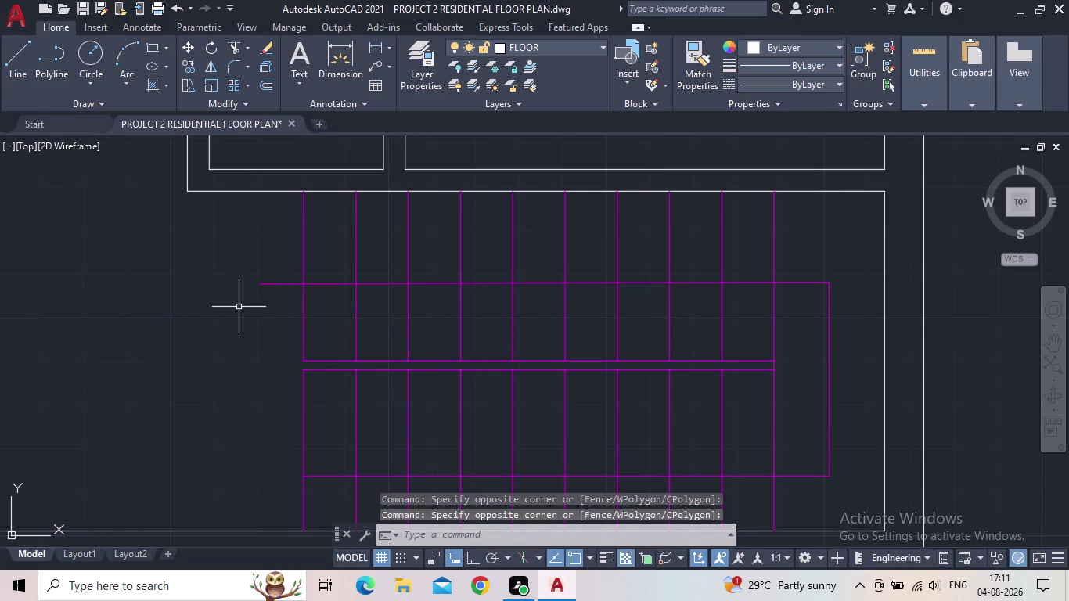
drag(233, 310, 169, 335)
click(78, 391)
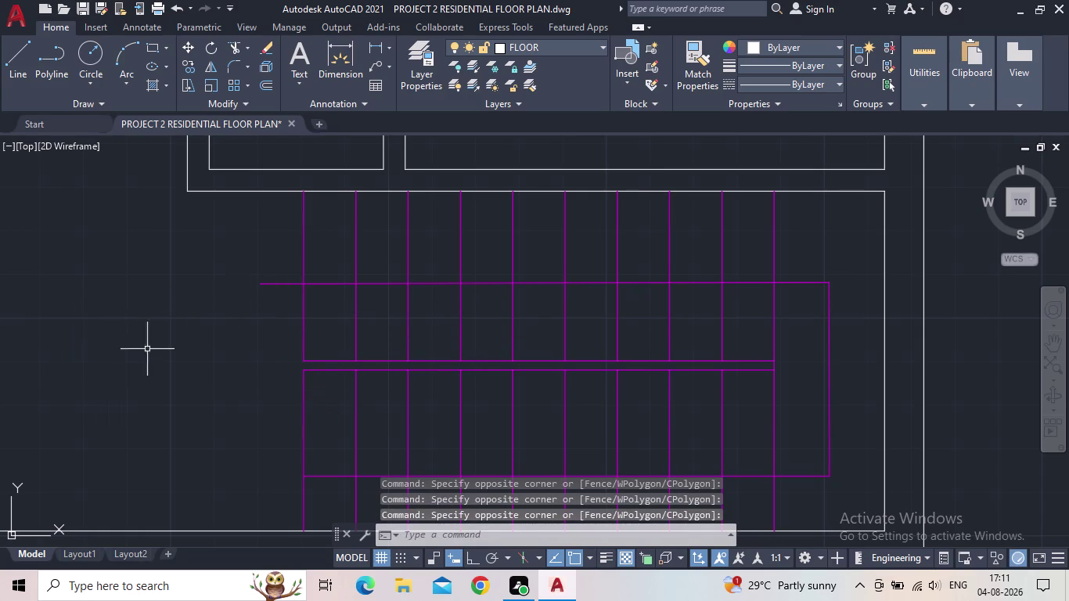
drag(190, 333, 183, 351)
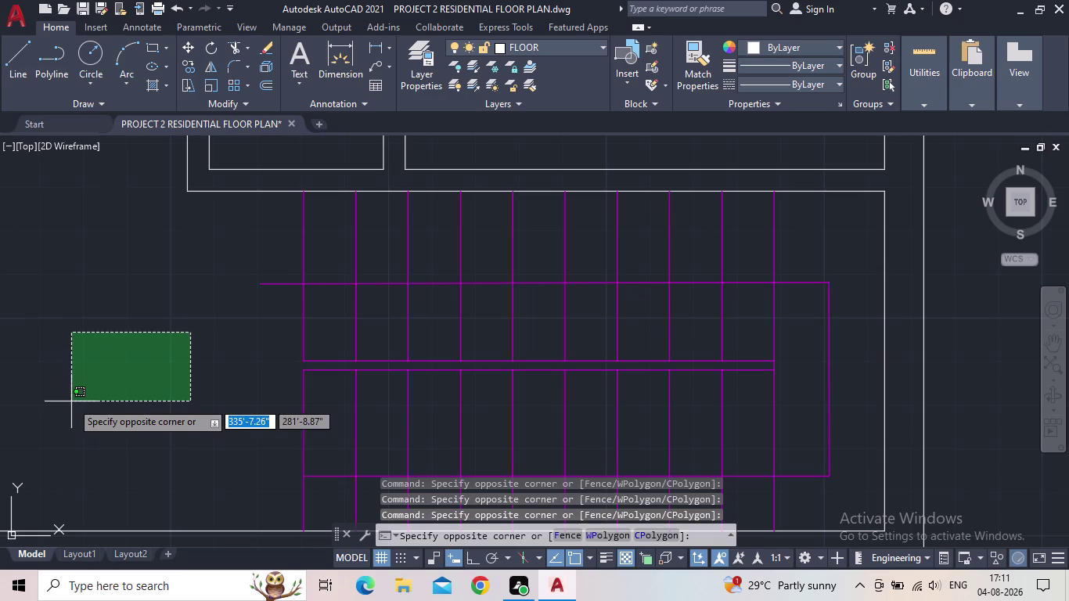
middle_drag(199, 383, 140, 396)
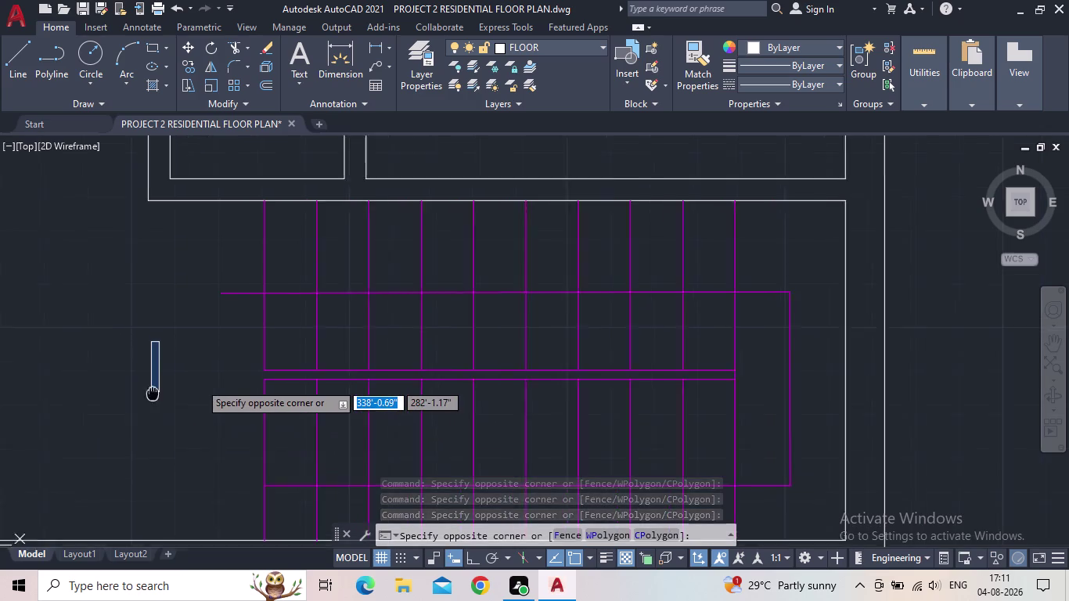
middle_drag(140, 396, 135, 397)
scroll(down, 3)
middle_drag(136, 397, 568, 413)
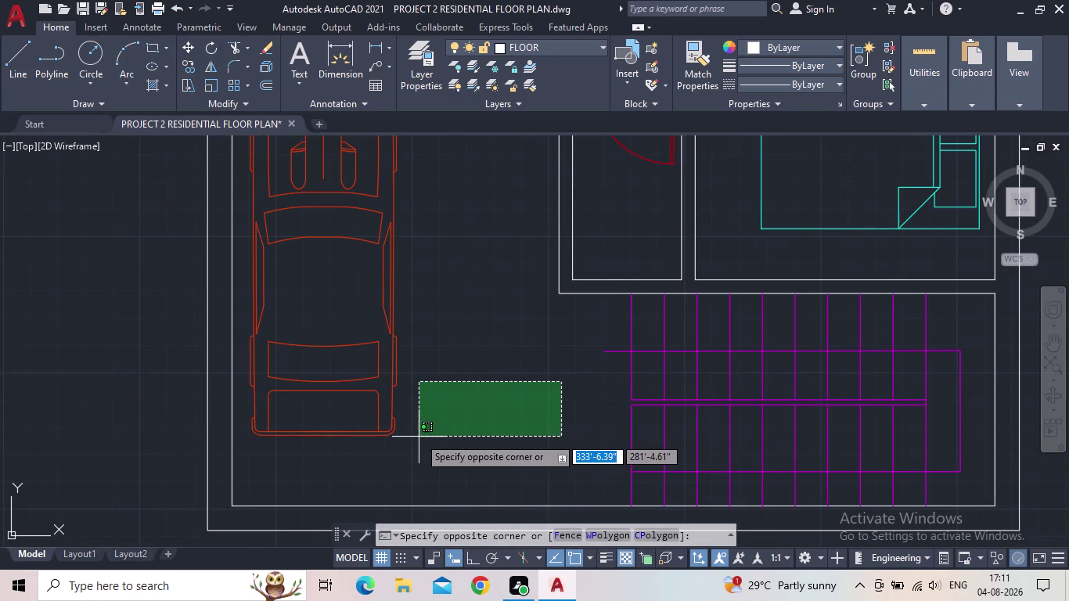
click(413, 453)
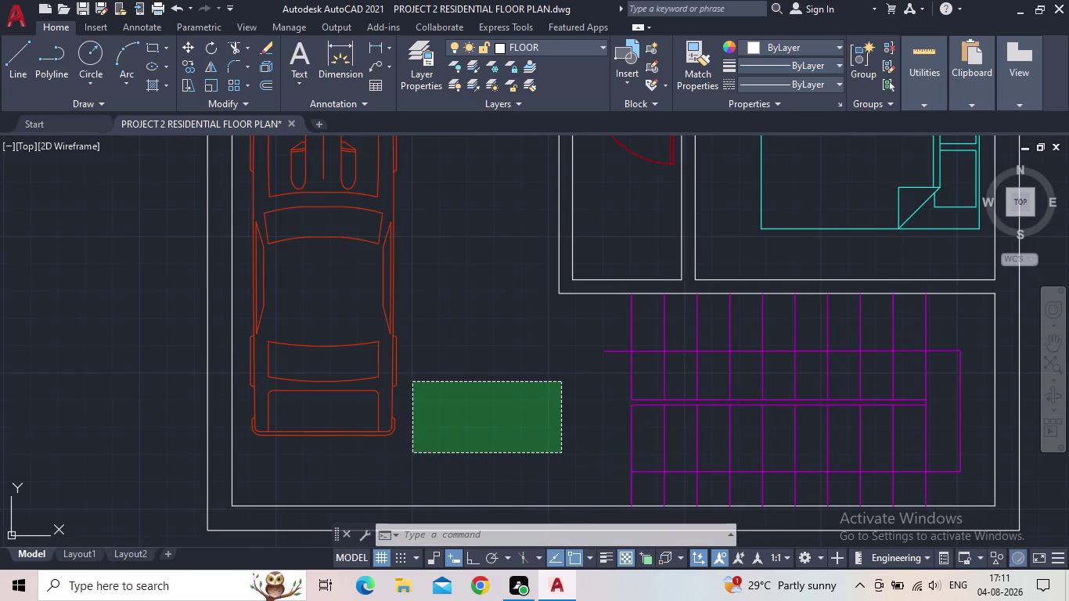
drag(560, 350, 550, 366)
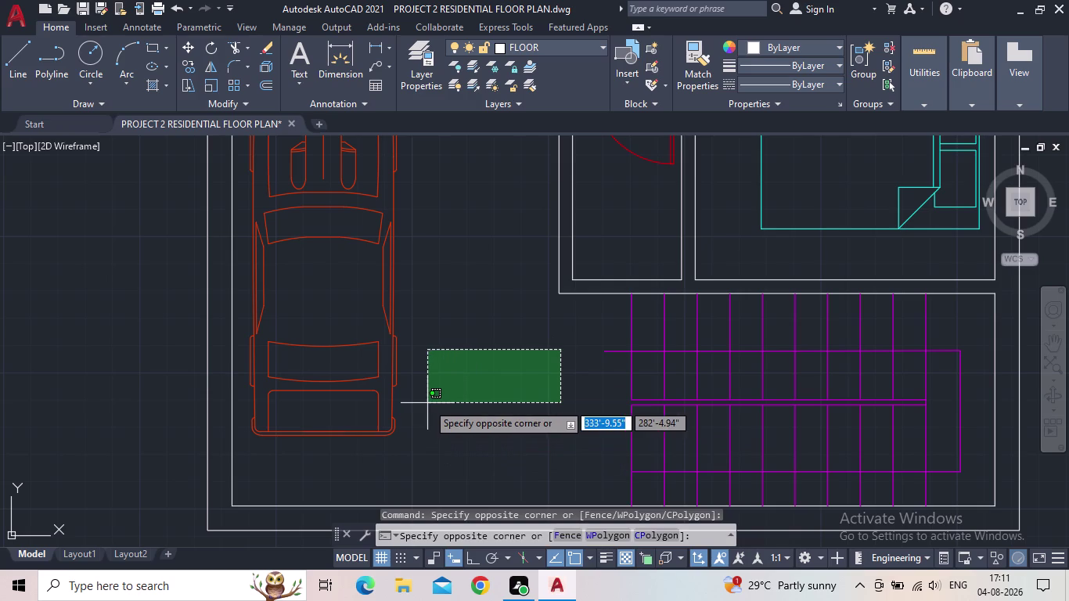
click(428, 403)
scroll(down, 3)
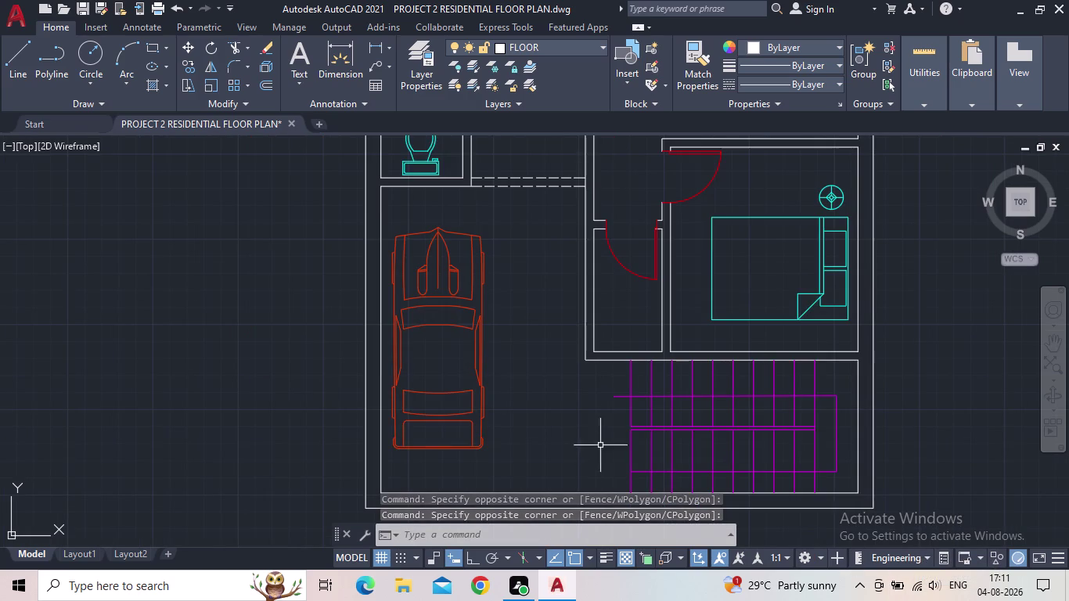
Pan and zoom across the floor plan, inspecting the doors and lower rooms.
scroll(down, 3)
middle_drag(581, 408, 584, 444)
scroll(down, 3)
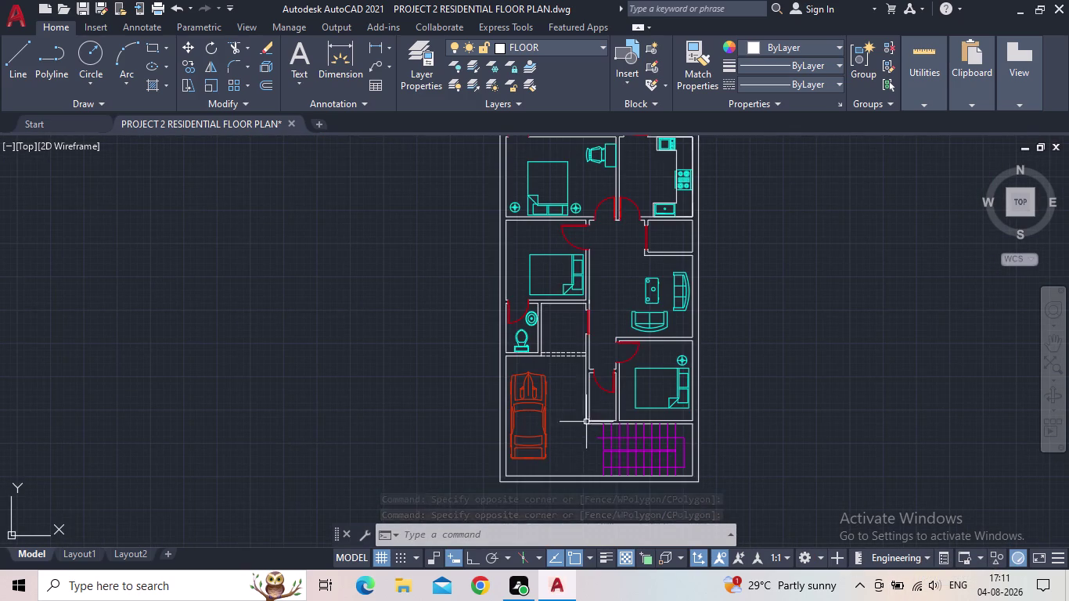
middle_drag(577, 402, 545, 459)
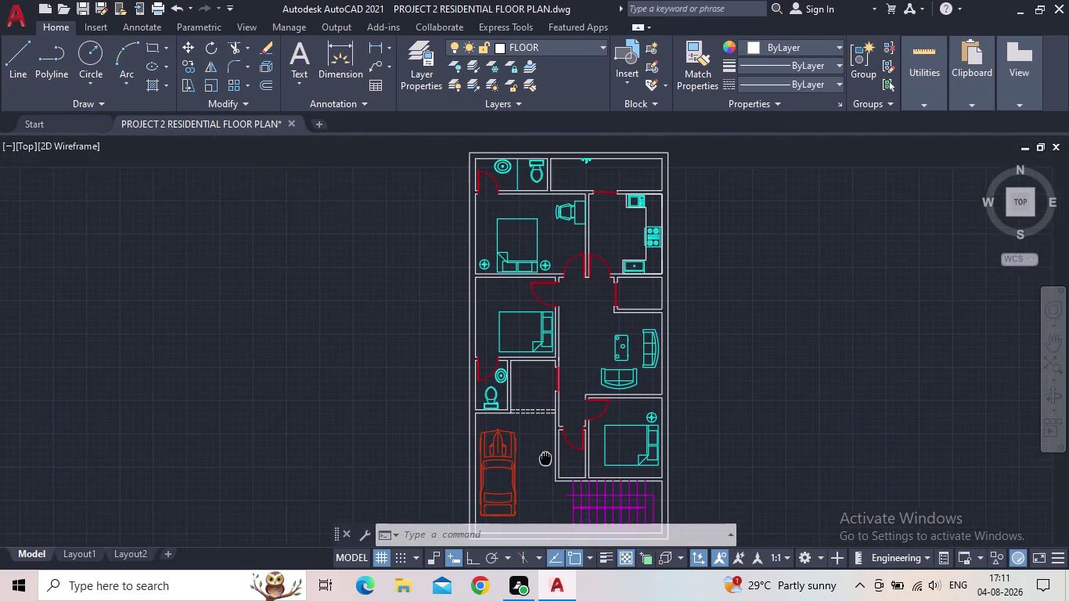
middle_drag(546, 459, 544, 453)
scroll(up, 3)
scroll(up, 3)
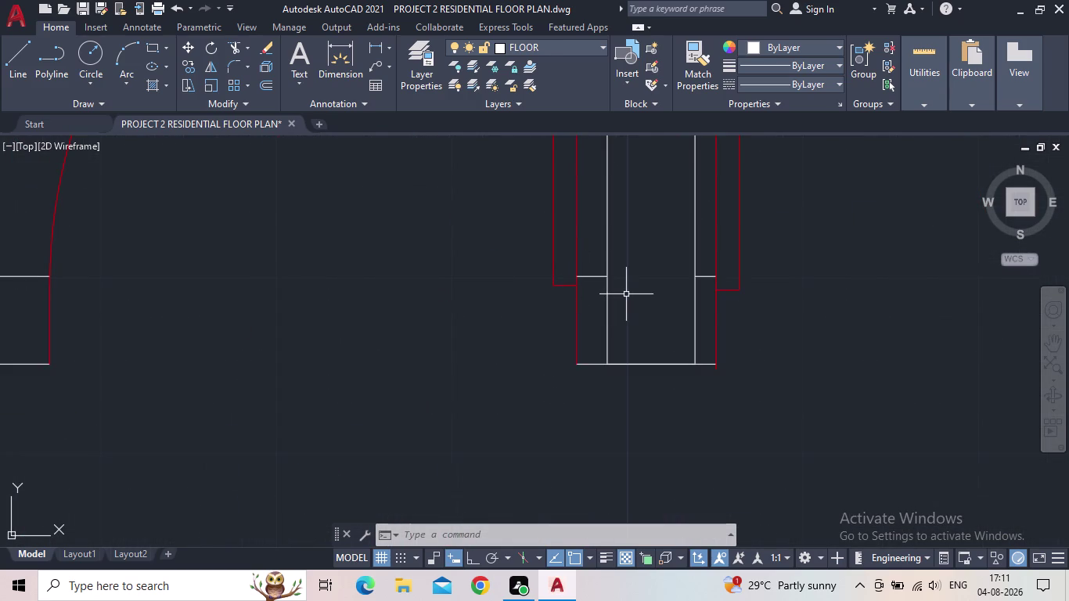
scroll(down, 3)
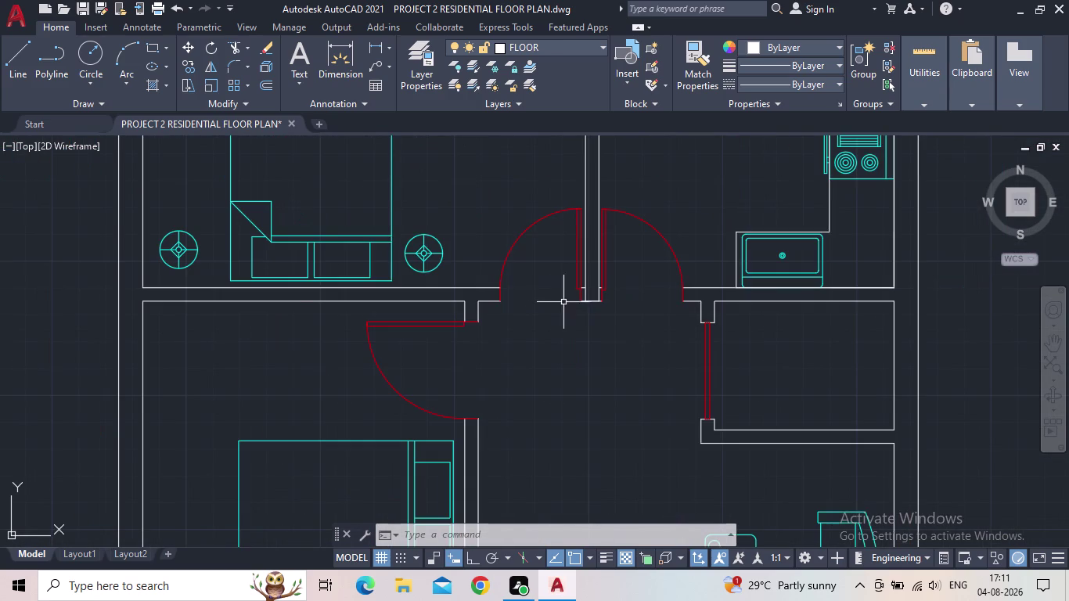
scroll(down, 3)
middle_drag(582, 365, 591, 420)
scroll(down, 3)
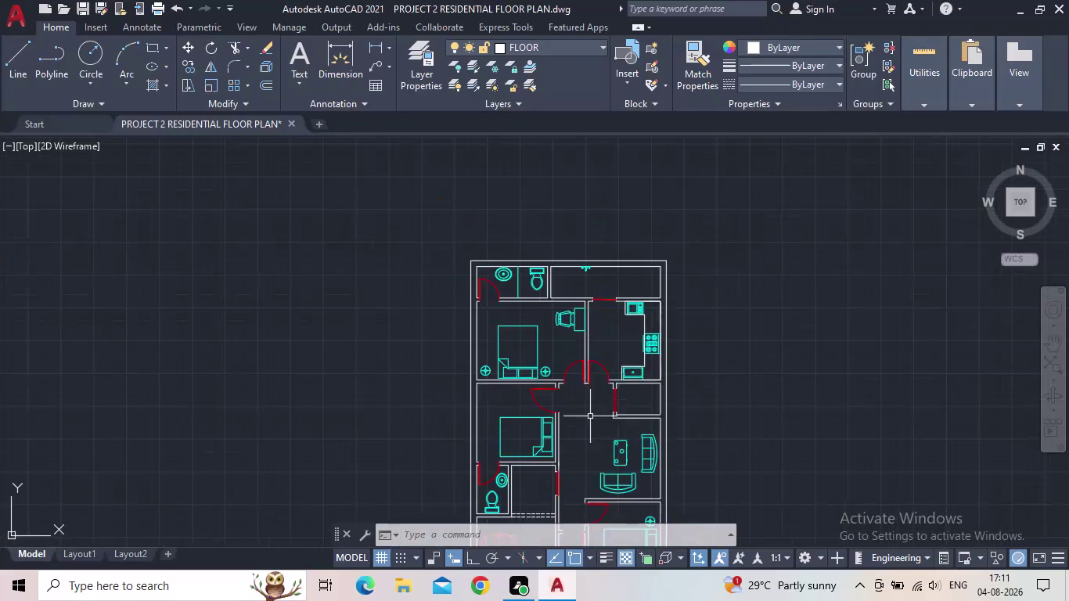
middle_drag(586, 412, 578, 323)
scroll(up, 3)
middle_drag(538, 395, 535, 300)
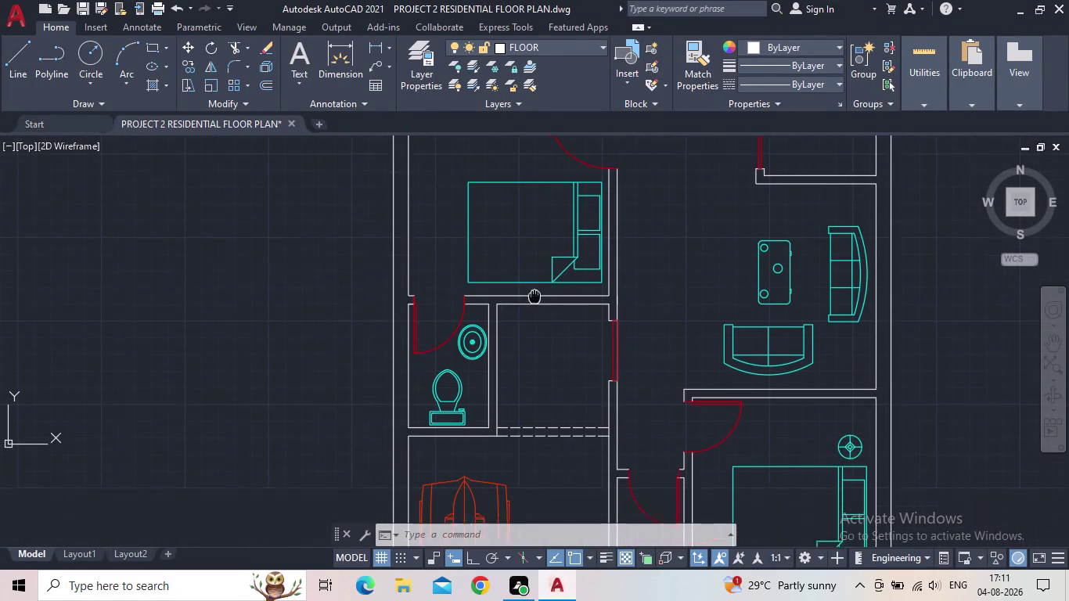
middle_drag(534, 300, 534, 279)
Quick-save the floor plan drawing and shift the view toward the garage.
click(81, 5)
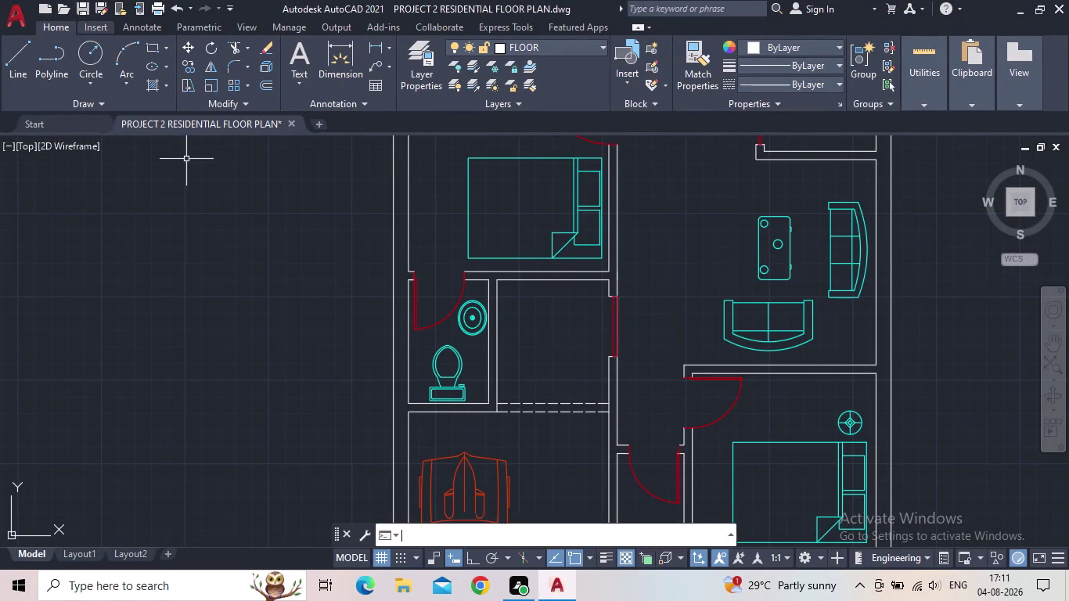
scroll(down, 3)
middle_drag(519, 369, 497, 332)
scroll(up, 3)
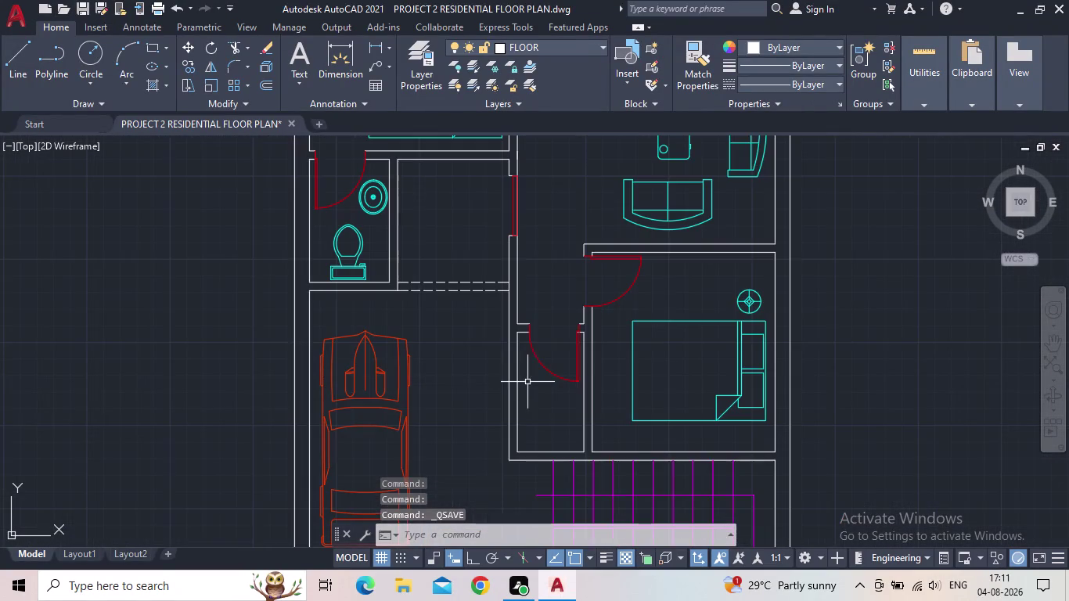
Pan and zoom over the garage, stairs, bedrooms and kitchen to frame the plan.
middle_drag(539, 401, 493, 401)
scroll(down, 3)
middle_drag(509, 405, 512, 372)
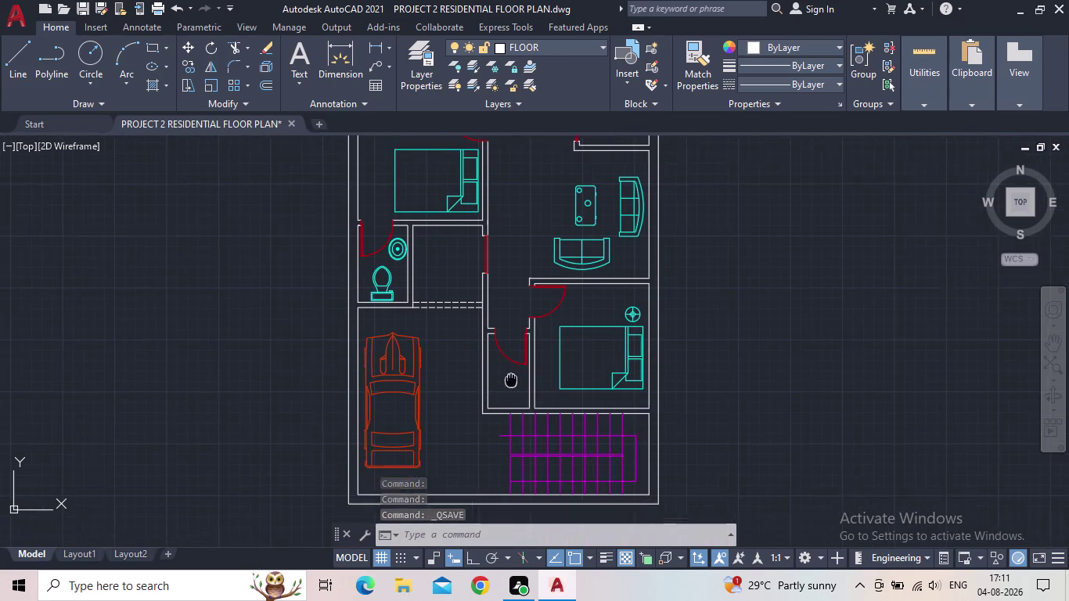
middle_drag(513, 372, 515, 359)
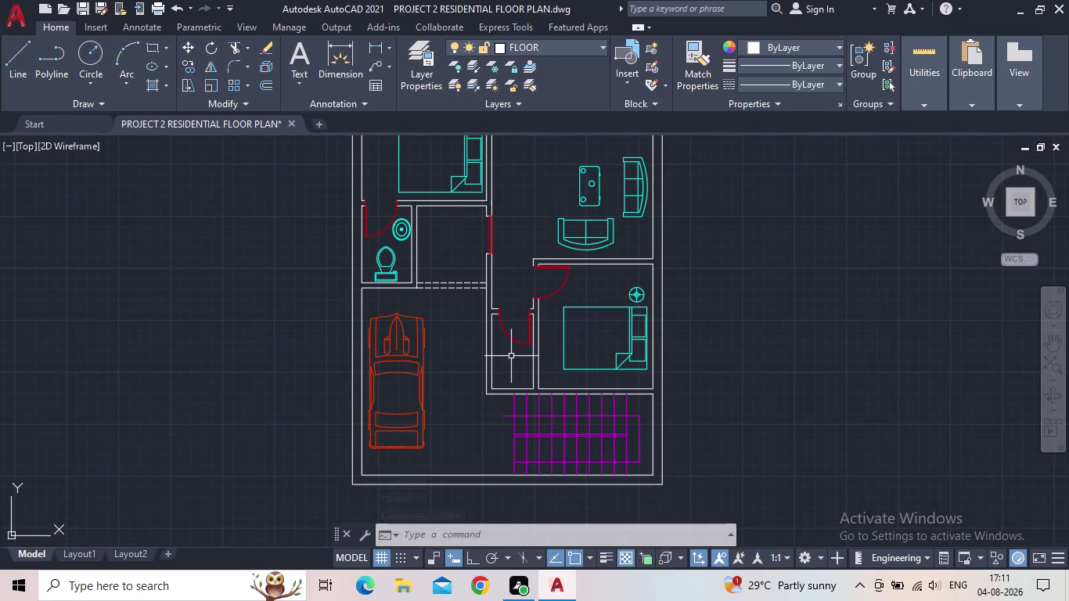
middle_drag(506, 367, 488, 453)
middle_drag(515, 309, 494, 438)
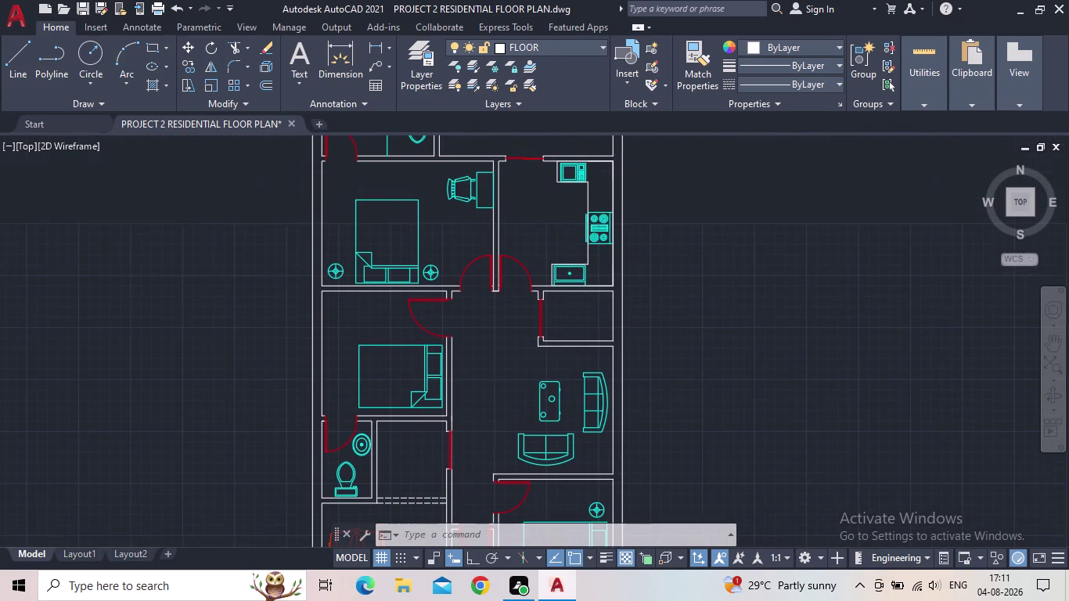
scroll(up, 3)
scroll(down, 3)
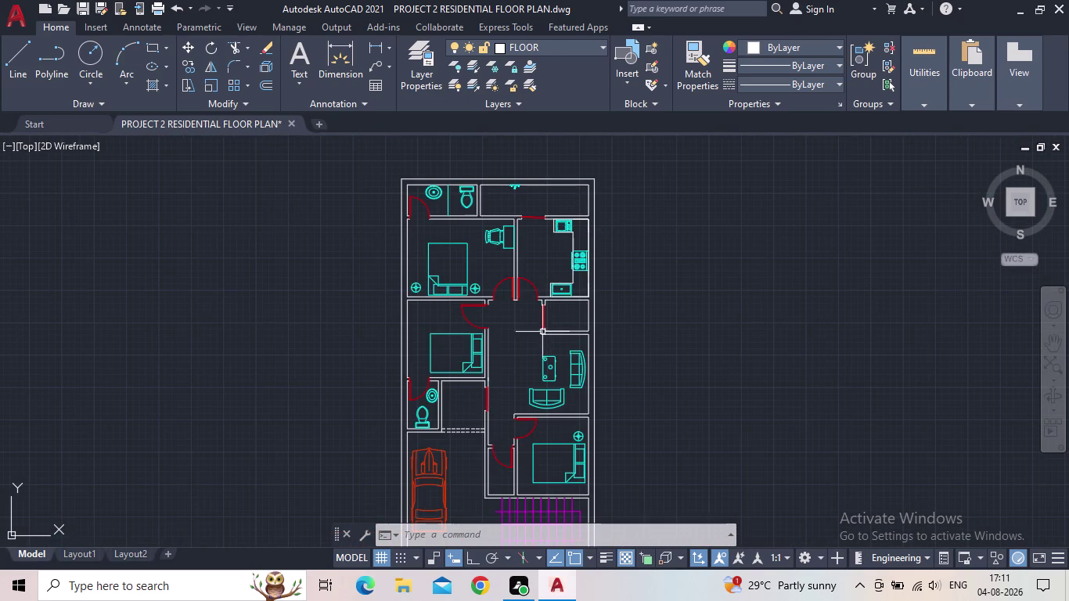
scroll(up, 3)
middle_drag(681, 250, 644, 298)
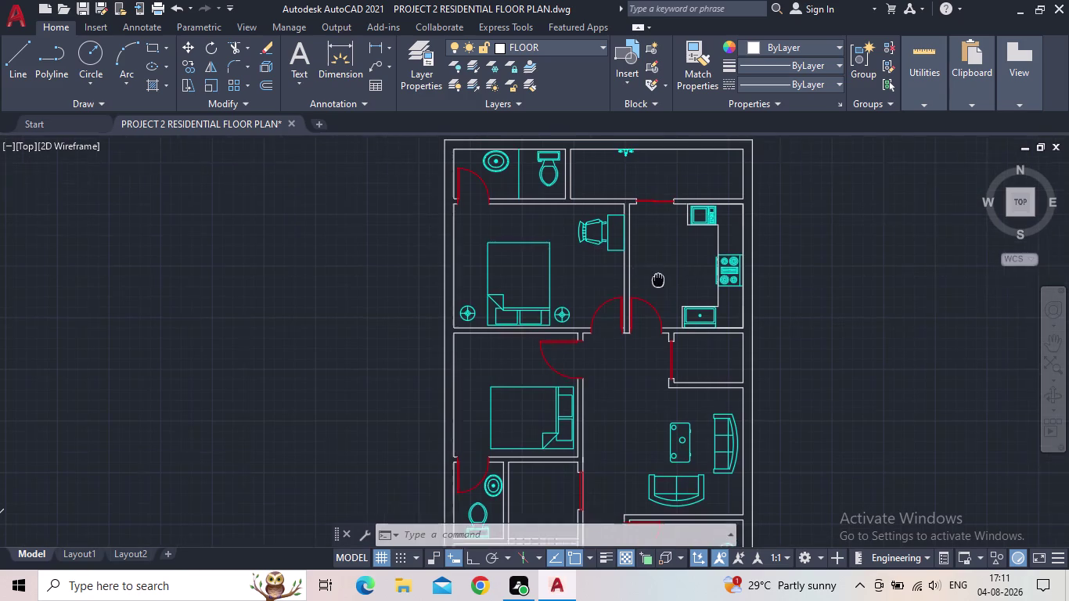
middle_drag(644, 298, 614, 317)
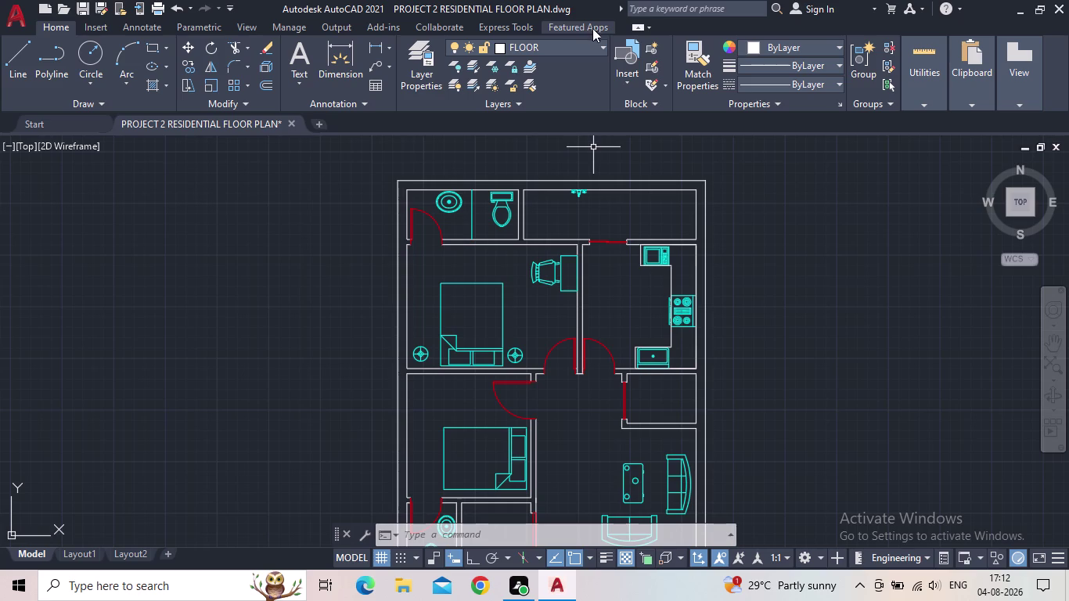
scroll(down, 3)
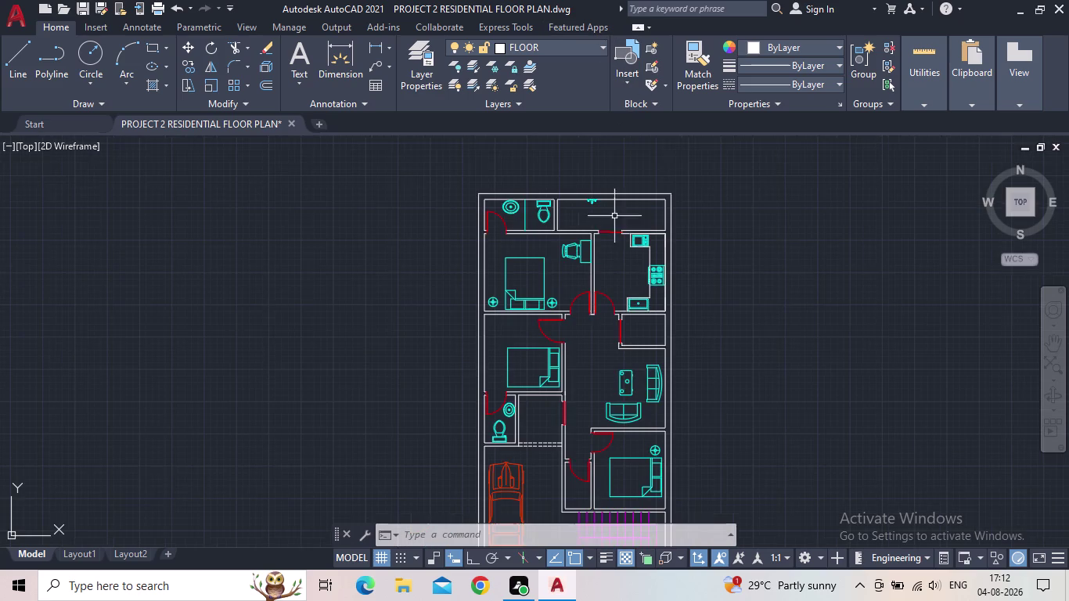
middle_drag(615, 222, 603, 225)
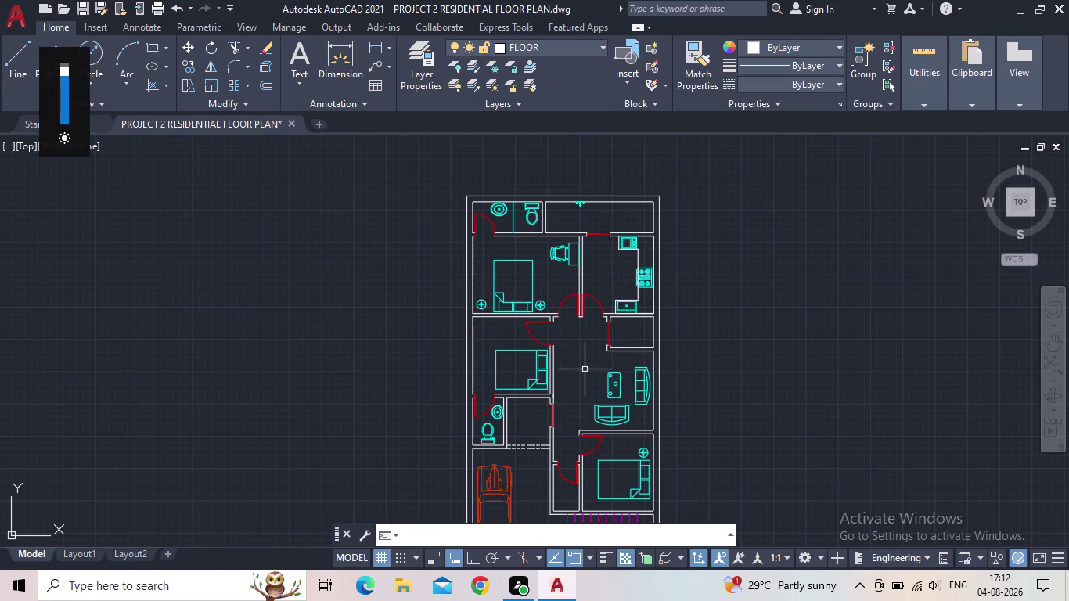
middle_drag(589, 385, 546, 324)
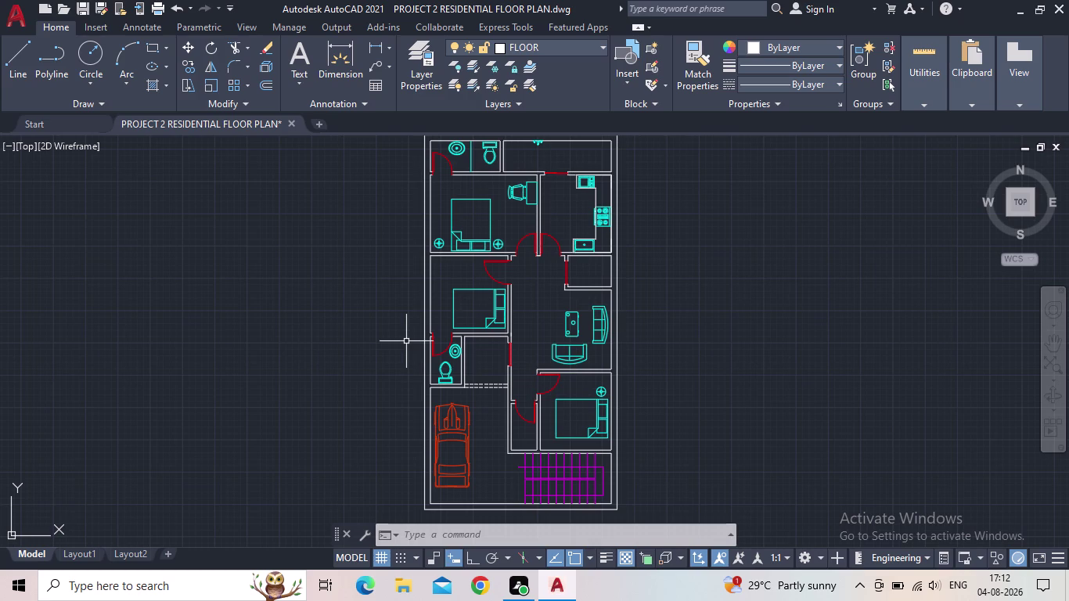
scroll(down, 3)
middle_drag(444, 383, 485, 384)
scroll(up, 3)
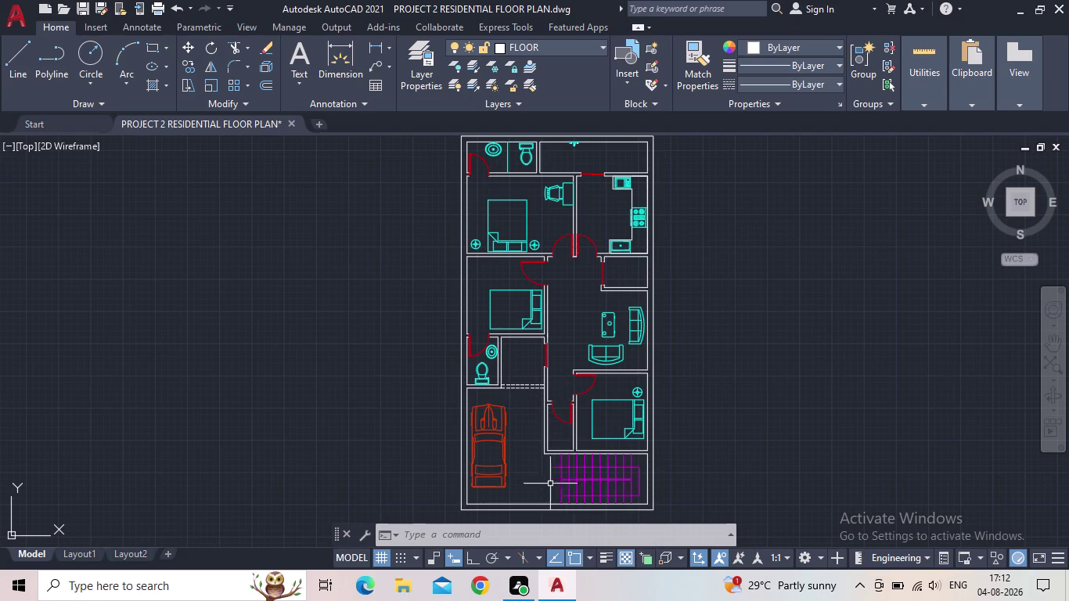
middle_drag(533, 493, 530, 486)
scroll(up, 3)
scroll(down, 3)
middle_click(532, 439)
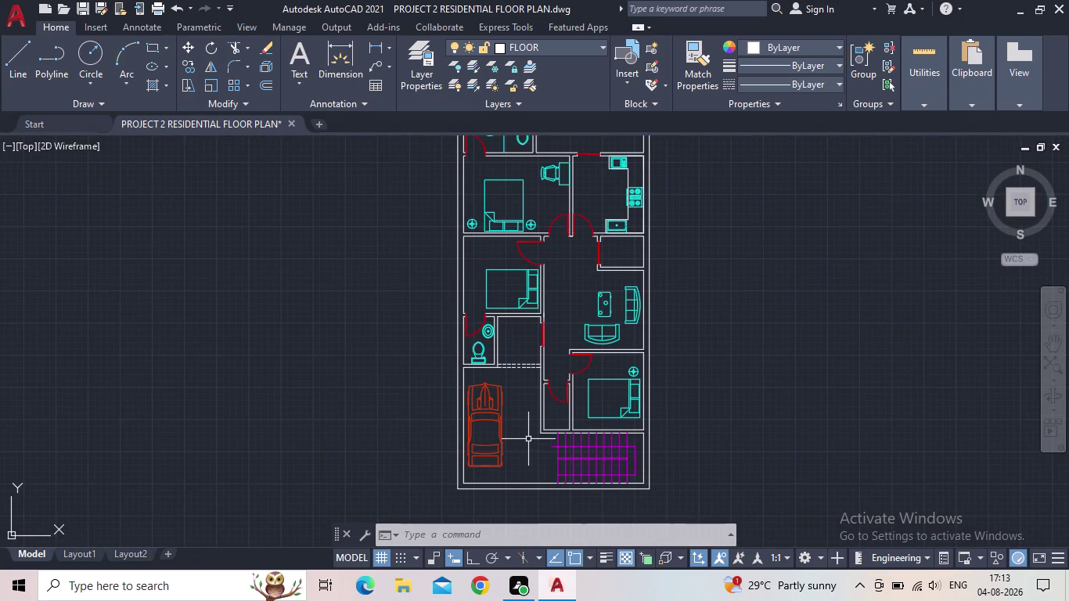
Center the full plan and make TEXT the current layer in Layer Properties.
middle_drag(525, 428, 515, 479)
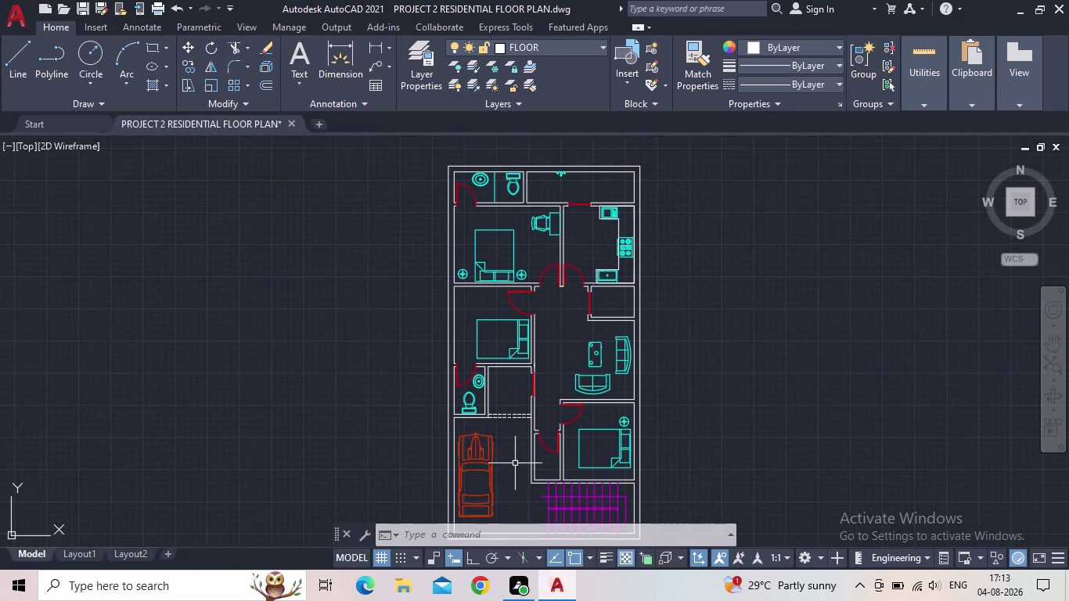
middle_drag(516, 463, 522, 435)
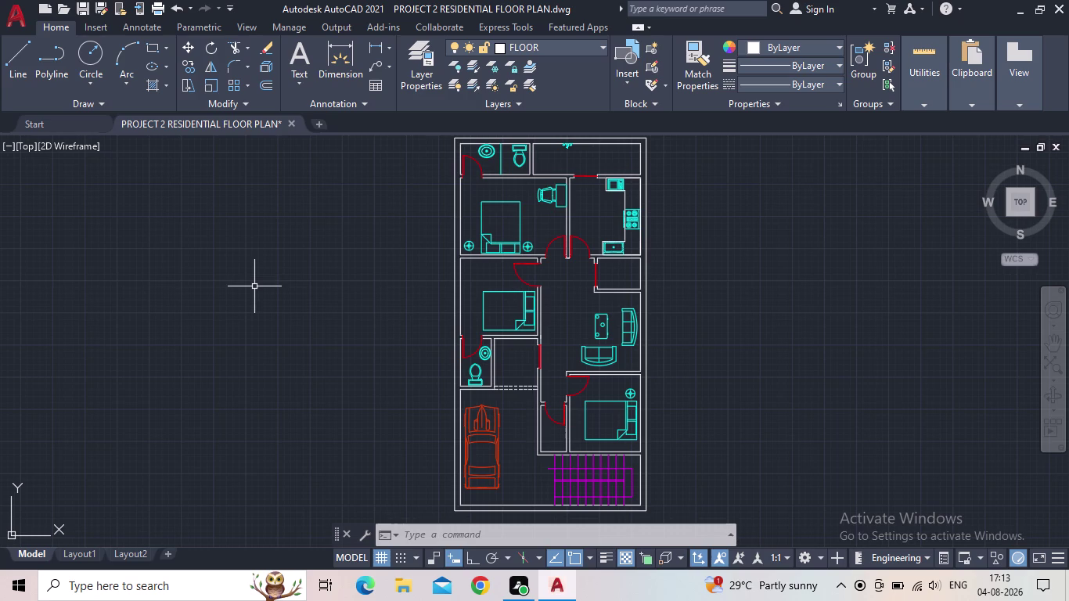
middle_drag(371, 314, 370, 306)
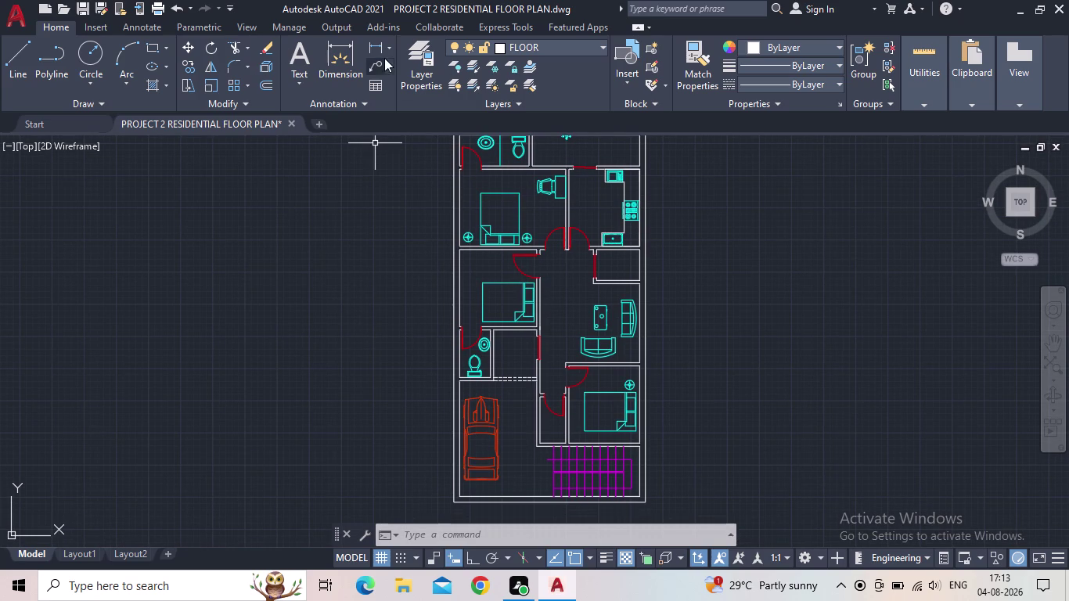
click(414, 77)
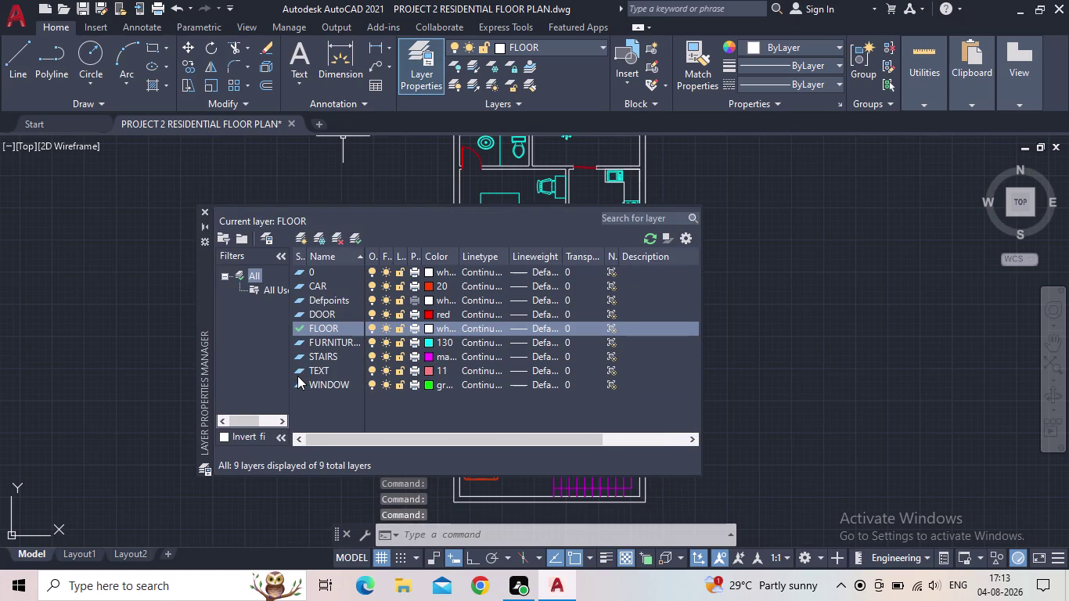
double_click(297, 375)
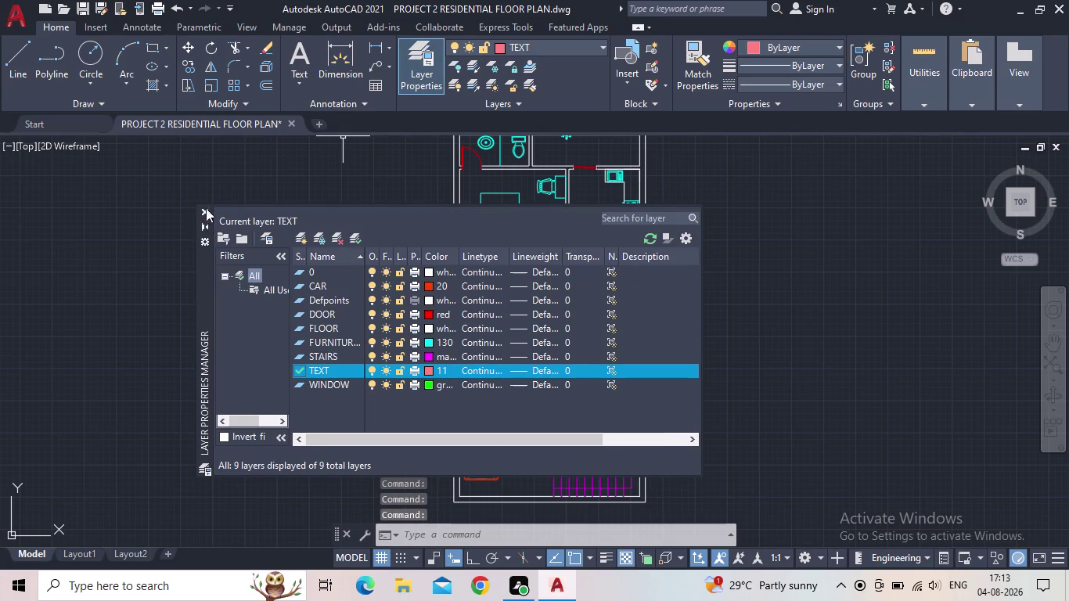